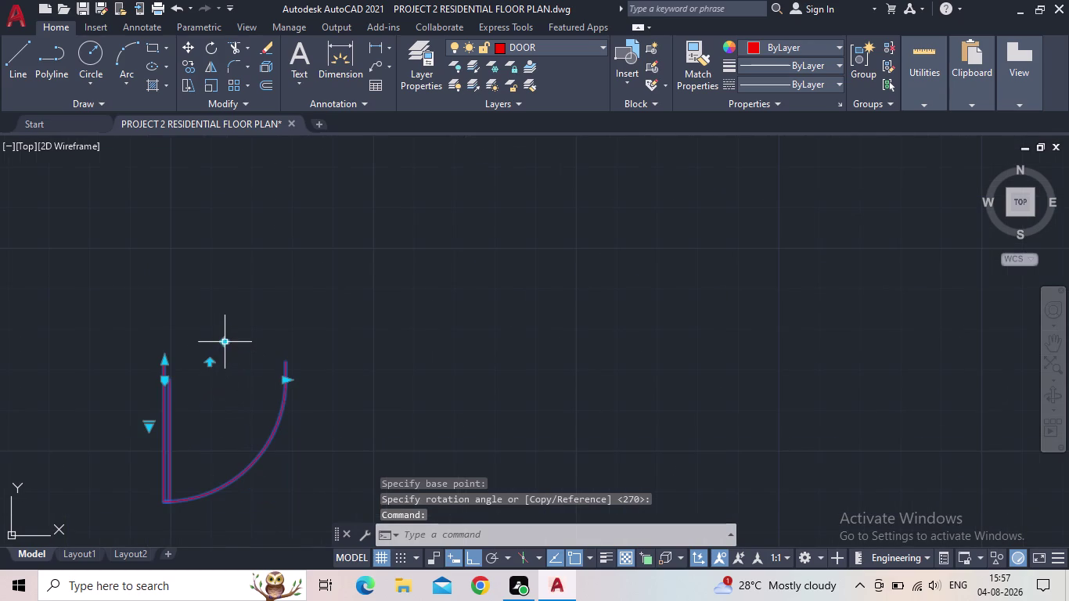
Select the door symbol and recentre the view on it.
key(Escape)
drag(288, 490, 268, 473)
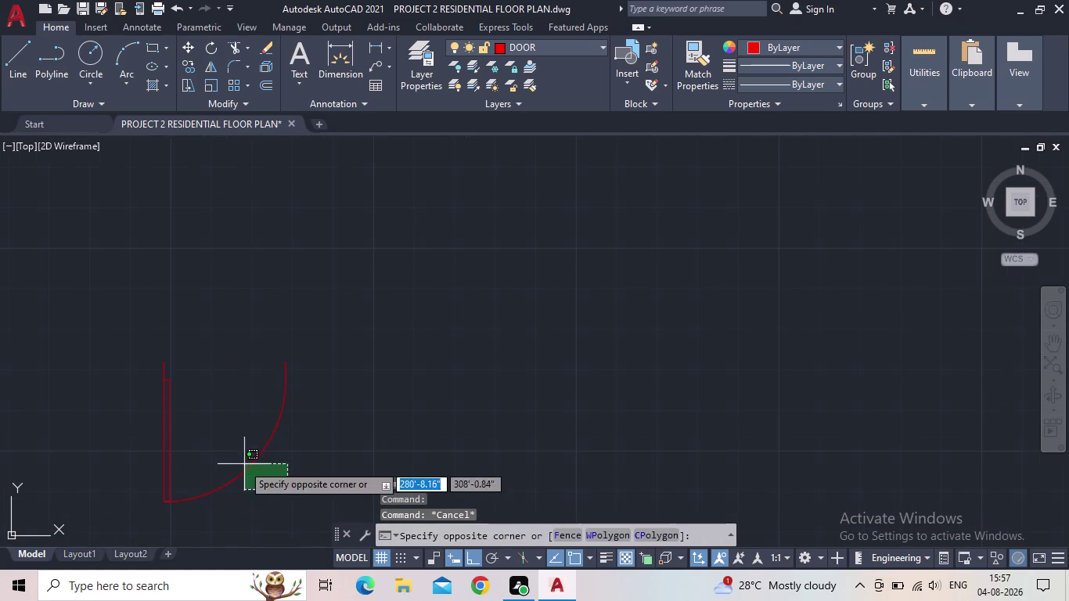
click(235, 460)
middle_drag(230, 443, 360, 428)
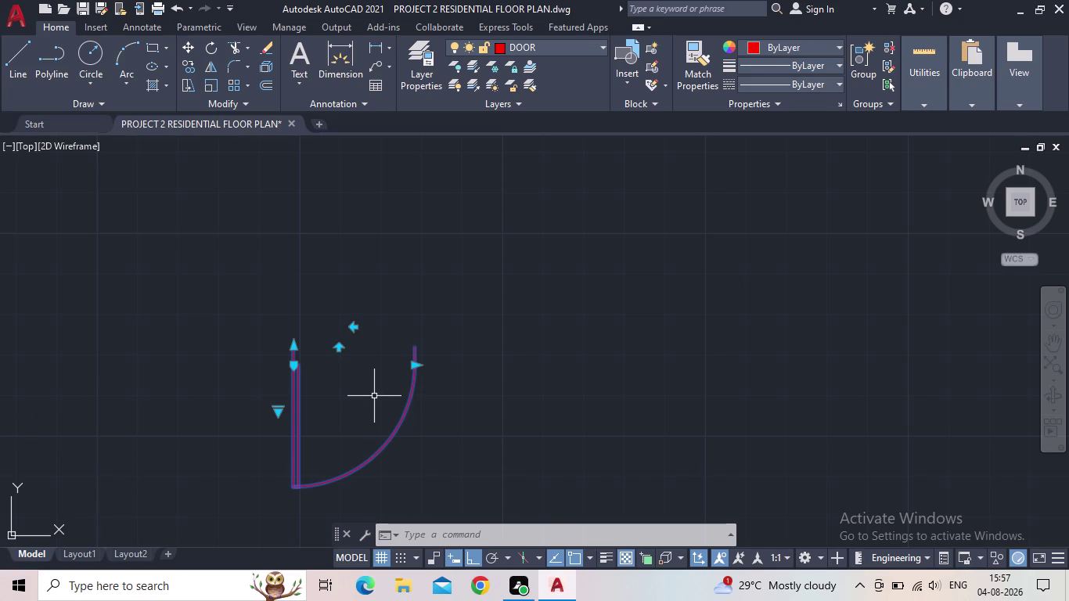
middle_drag(377, 395, 433, 396)
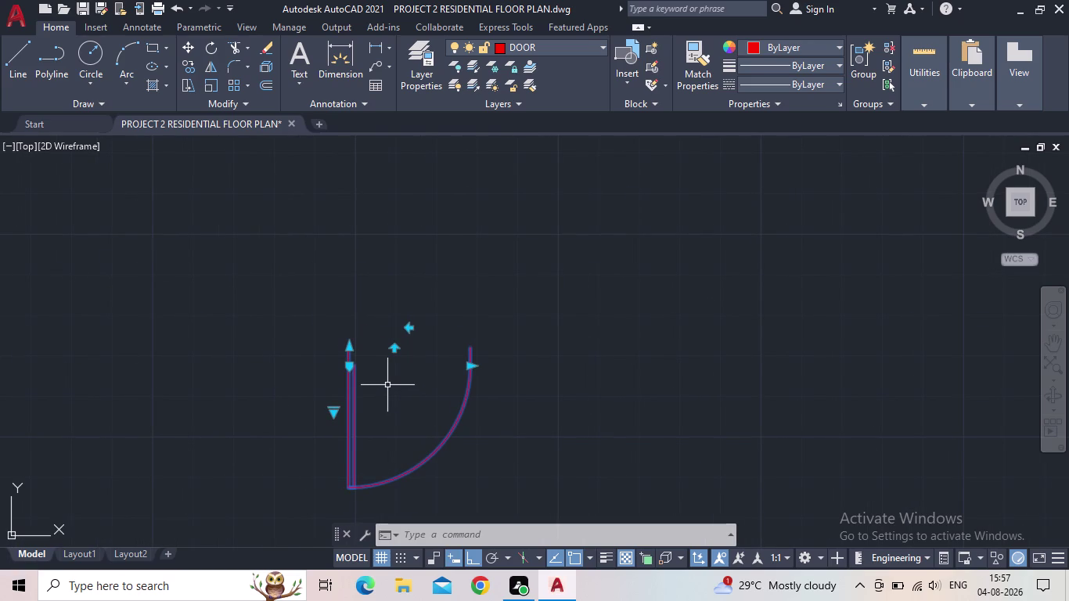
Start moving the door, using the top of its leaf as base point.
key(Escape)
key(m)
key(space)
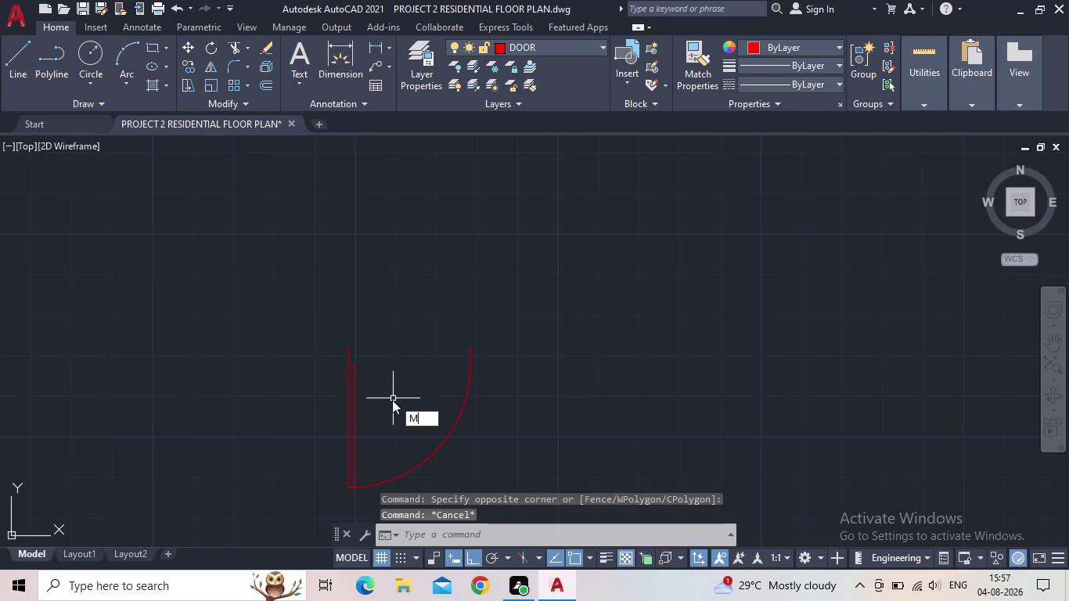
click(350, 357)
key(space)
click(349, 353)
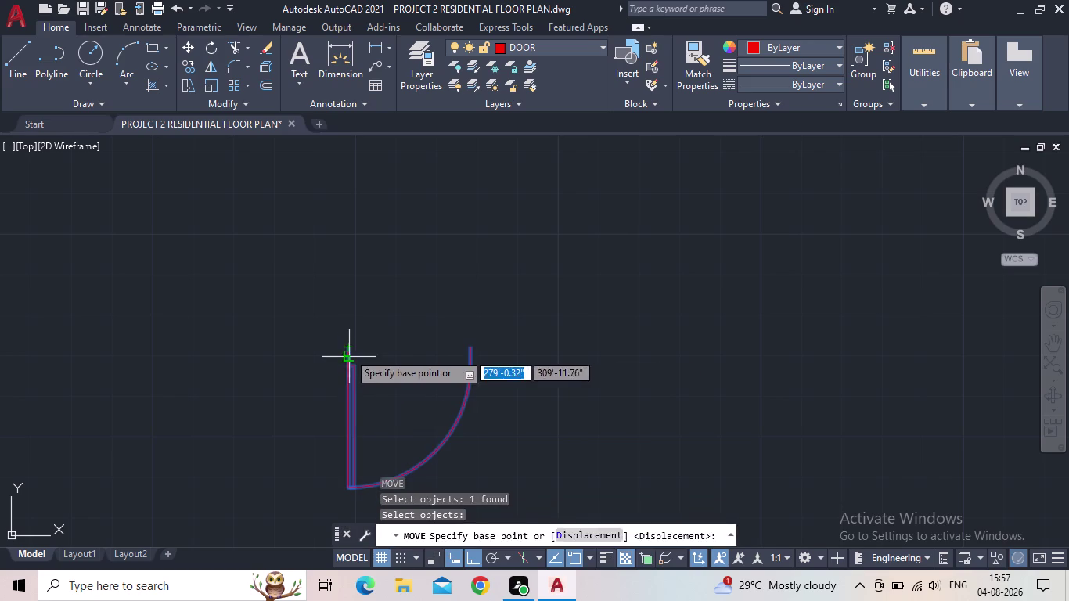
With ortho off, drop the door at the wall corner opening.
scroll(down, 3)
middle_drag(364, 367, 362, 366)
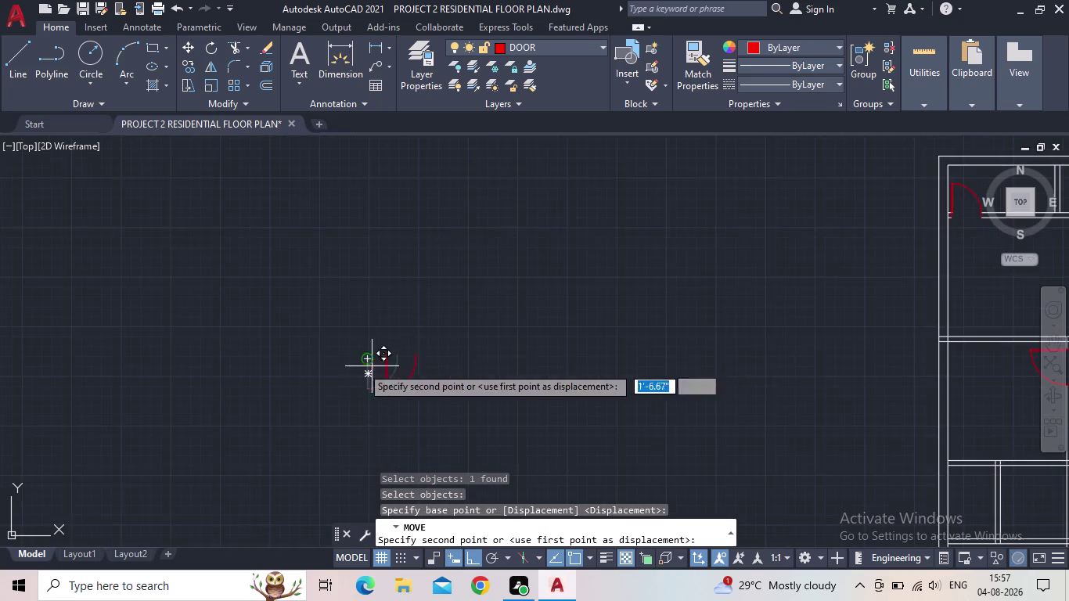
middle_drag(361, 366, 226, 334)
middle_drag(699, 417, 535, 381)
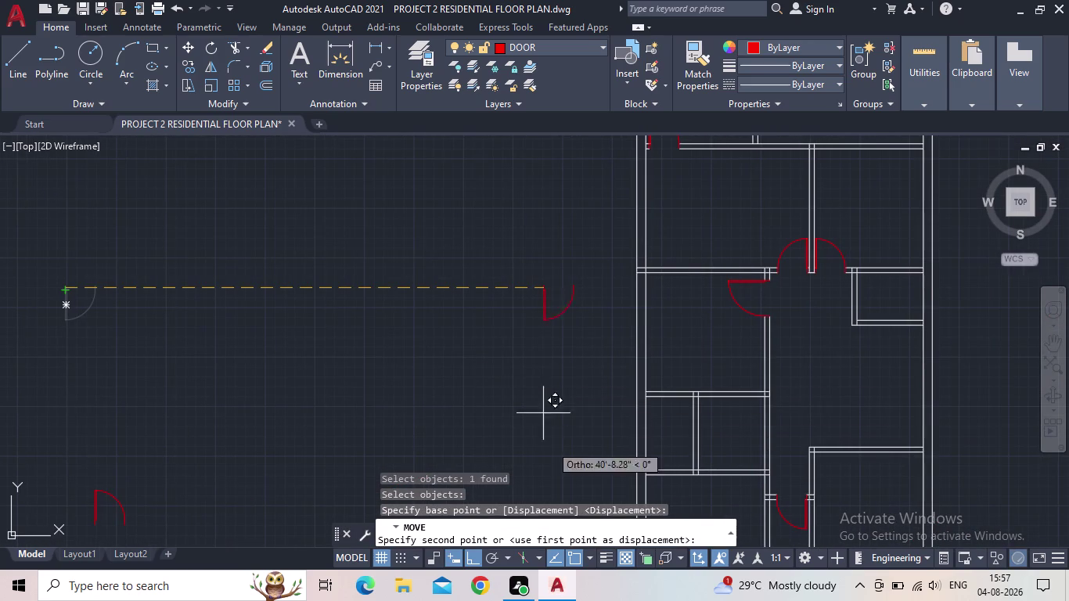
click(477, 556)
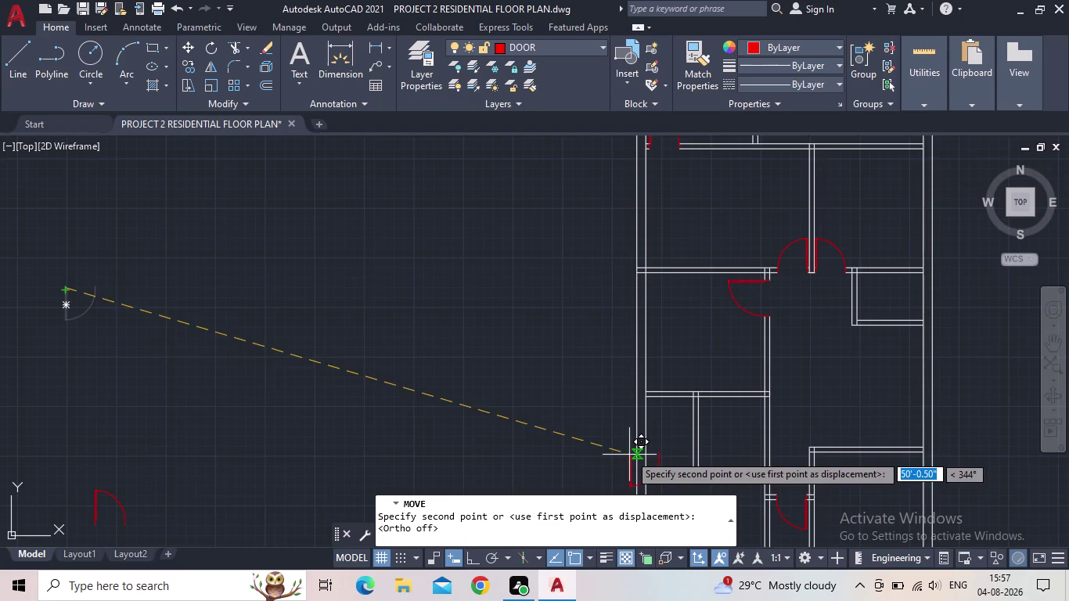
middle_drag(629, 454, 625, 433)
scroll(up, 3)
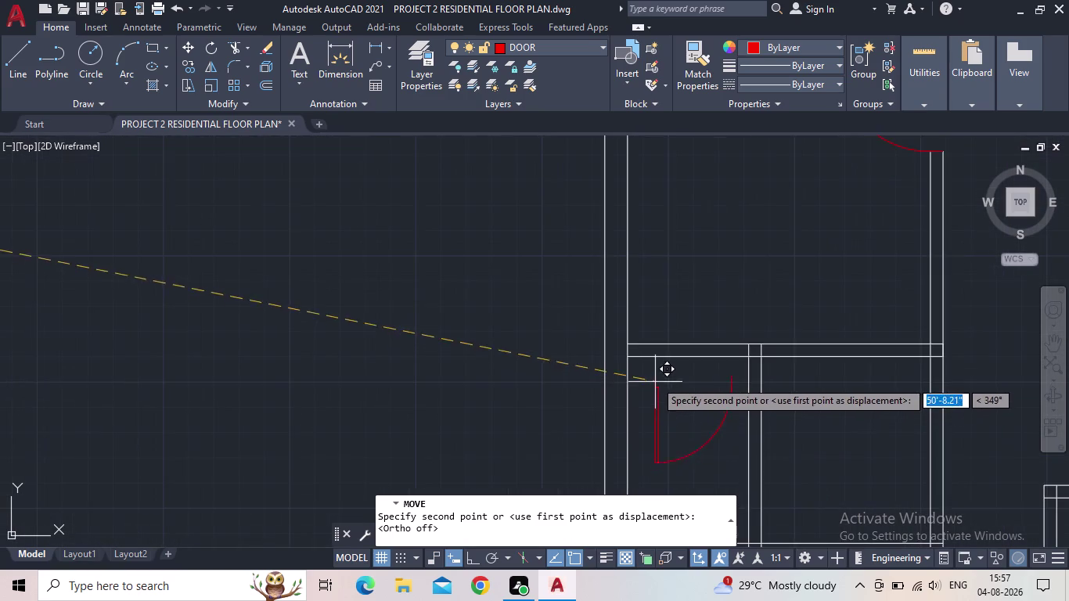
scroll(up, 3)
scroll(up, 3)
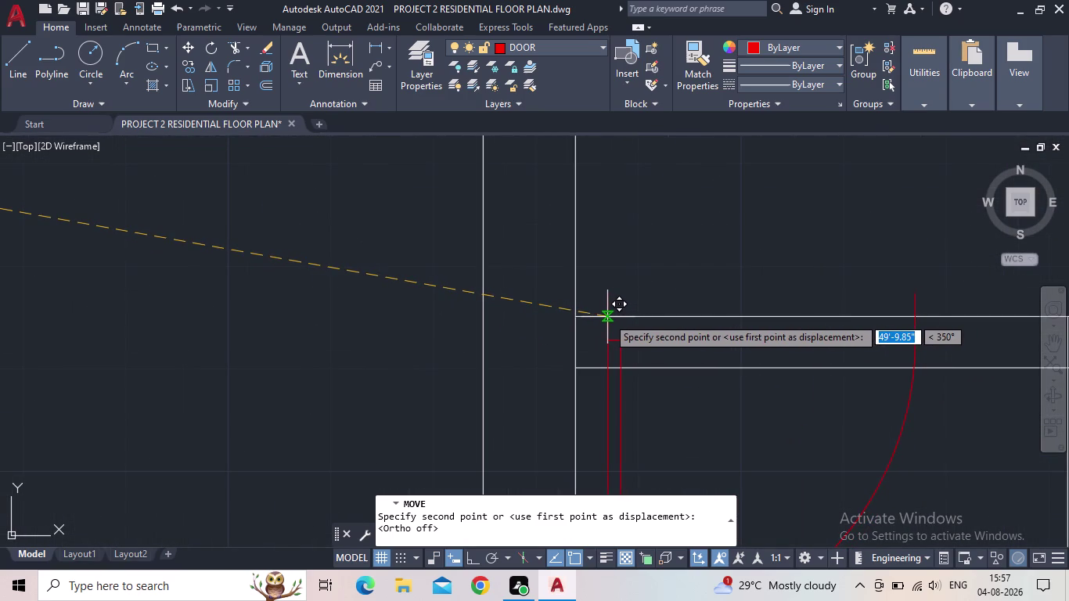
click(604, 317)
scroll(down, 3)
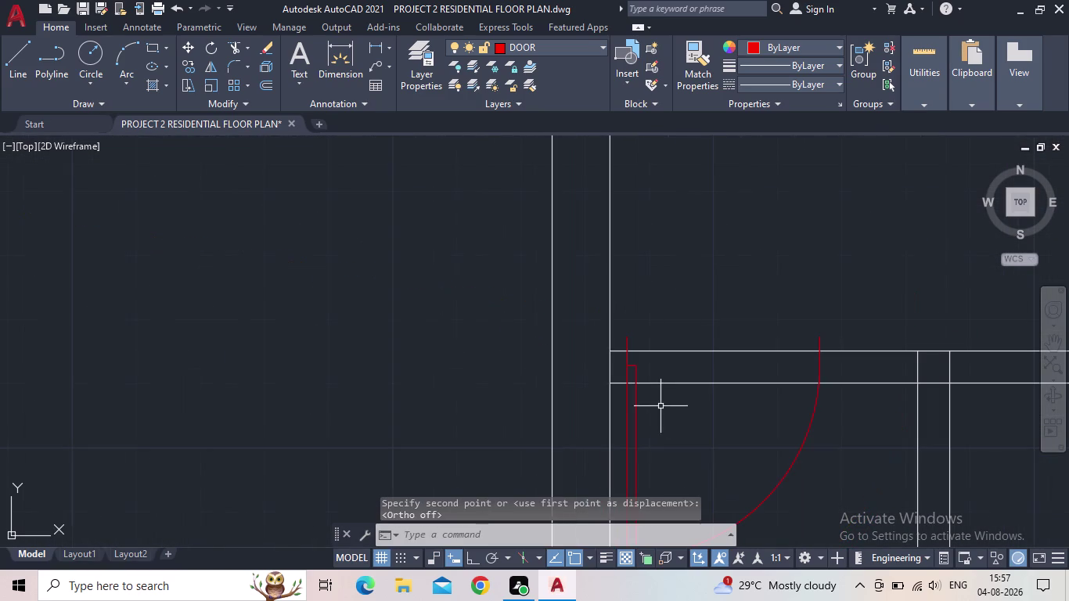
key(Escape)
Move the door again to fine-tune its position in the opening.
key(m)
key(space)
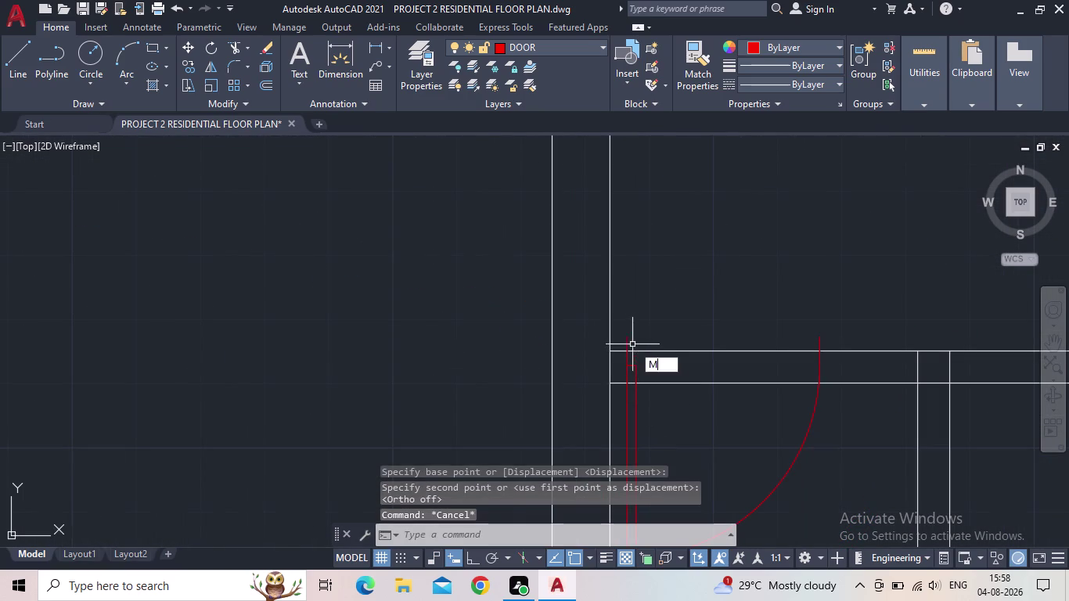
click(632, 345)
click(623, 343)
key(space)
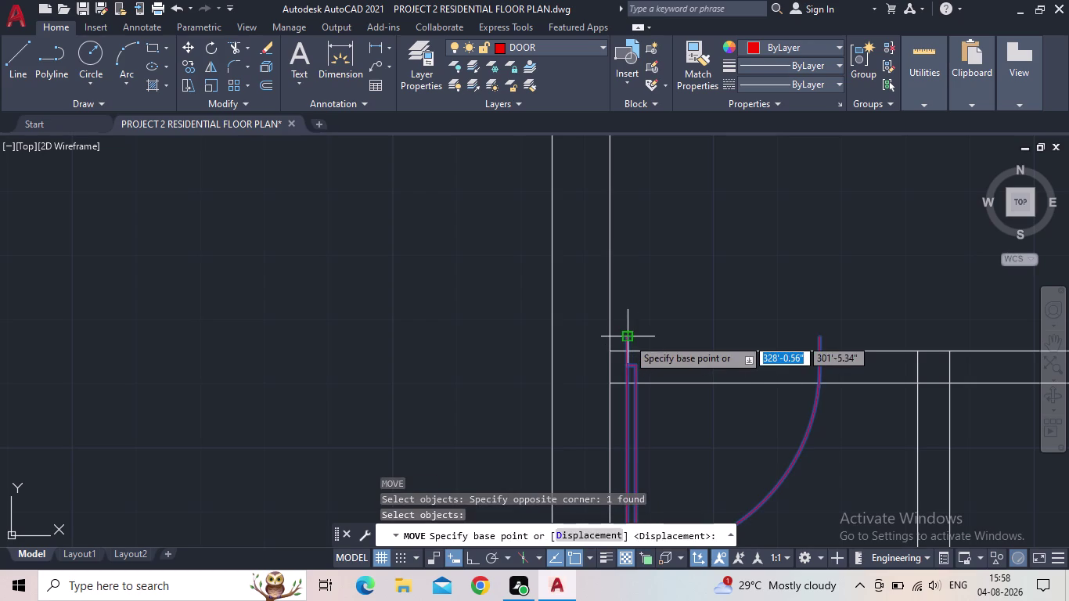
click(628, 338)
click(632, 352)
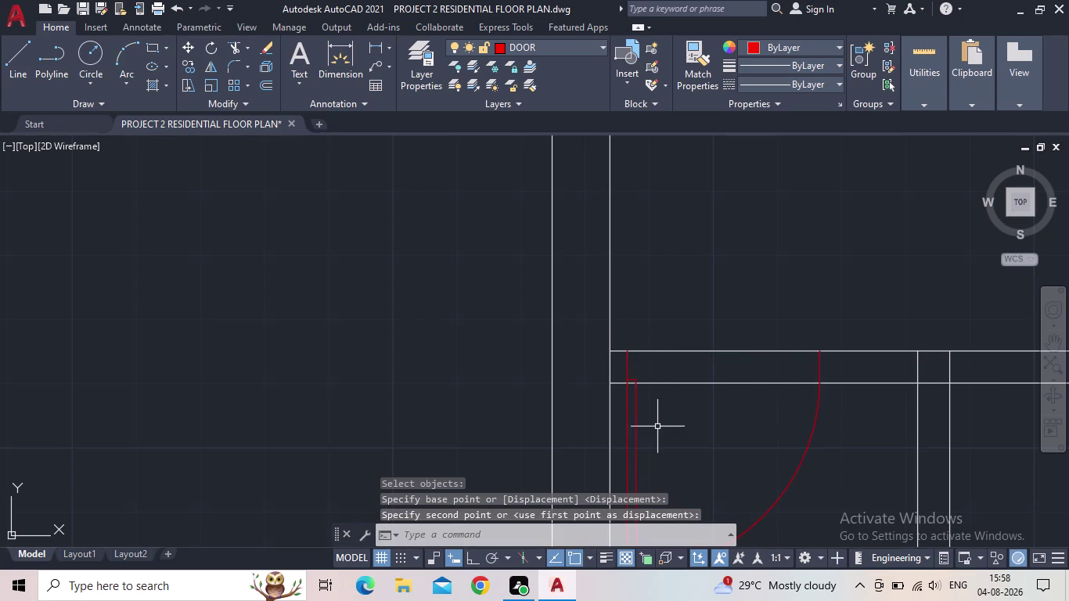
scroll(down, 3)
key(Escape)
Fence-trim the wall lines out of the doorway.
key(t)
key(r)
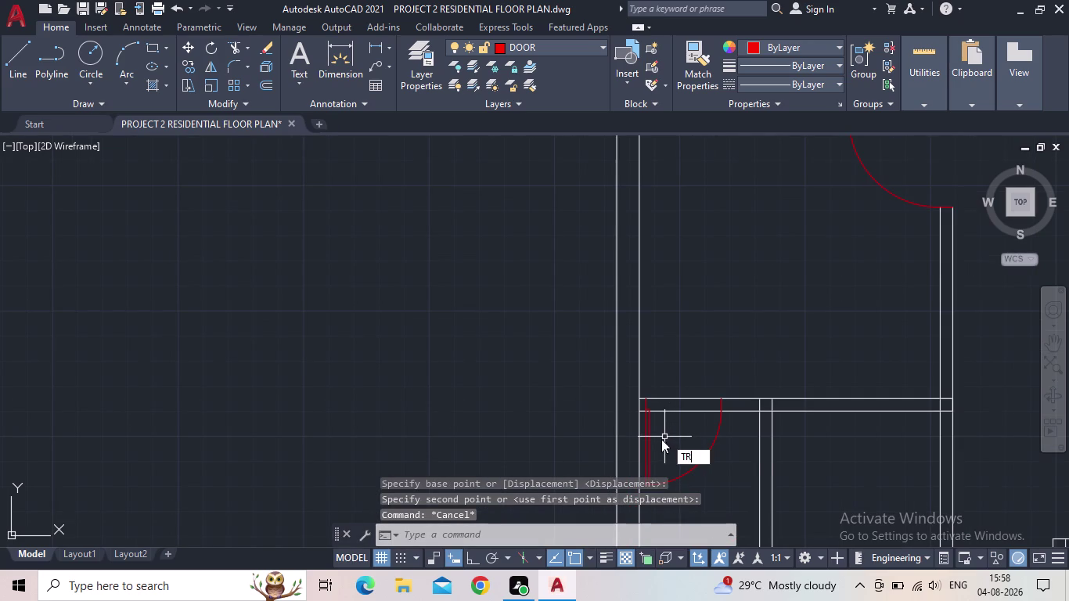
key(space)
drag(687, 422, 682, 388)
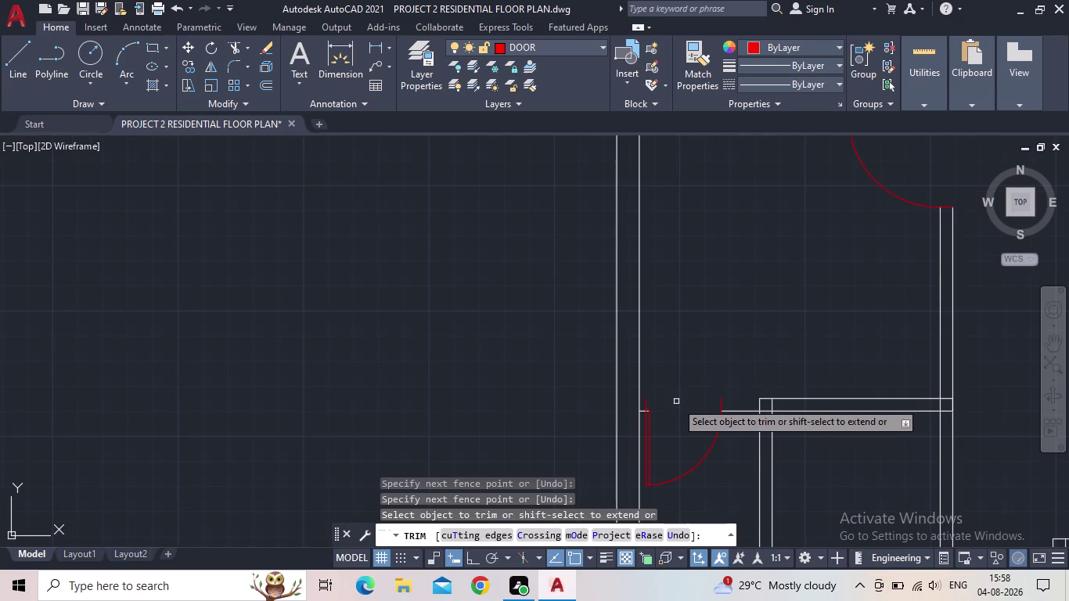
key(Escape)
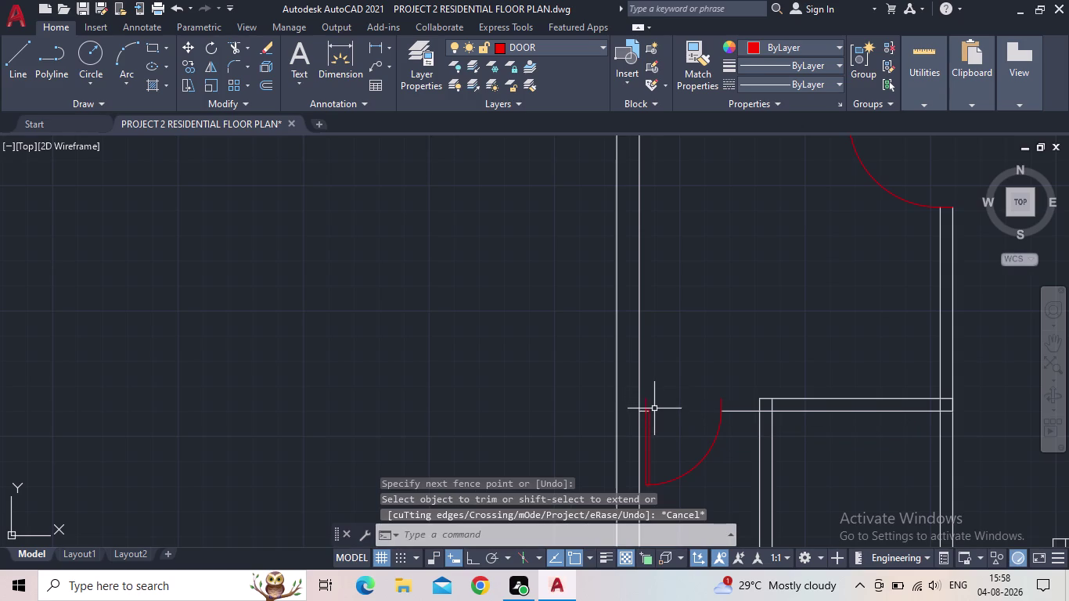
Cancel a started line, then extend the upper wall line across the doorway.
key(l)
key(Return)
scroll(up, 3)
scroll(up, 3)
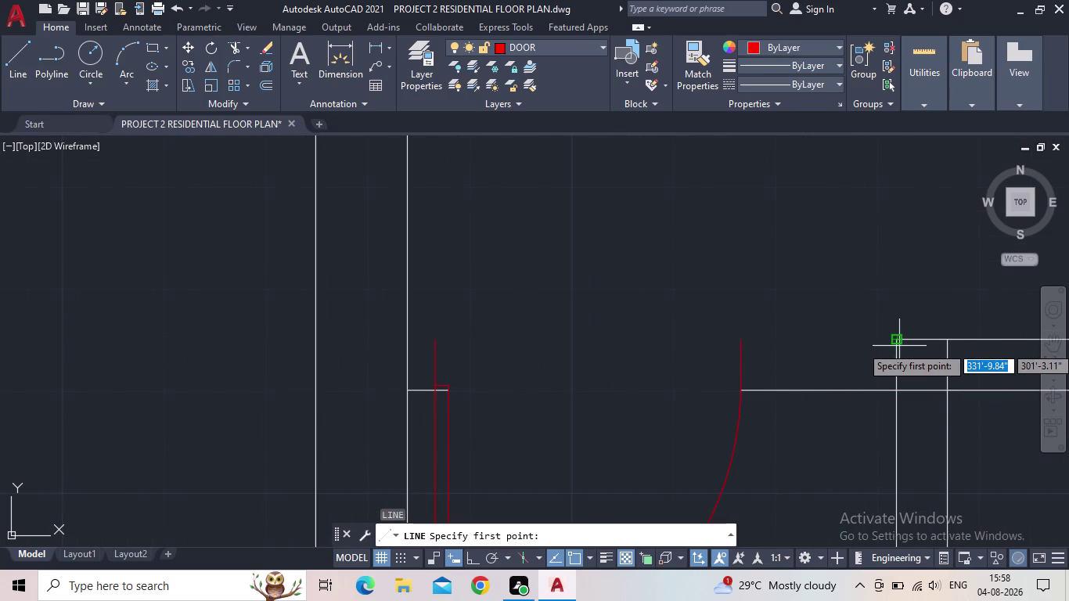
key(Escape)
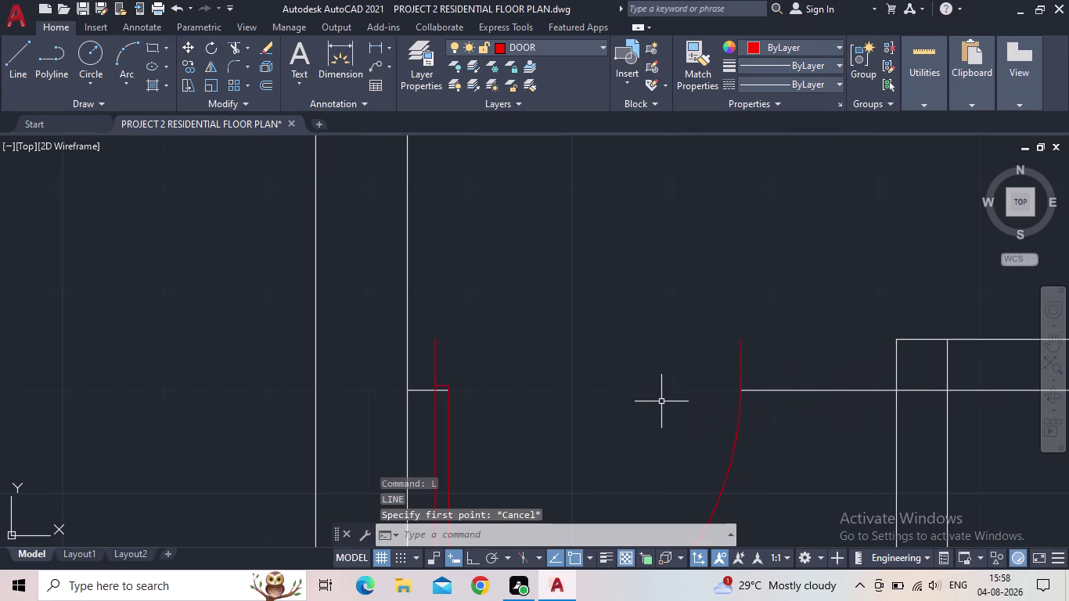
key(e)
key(x)
key(space)
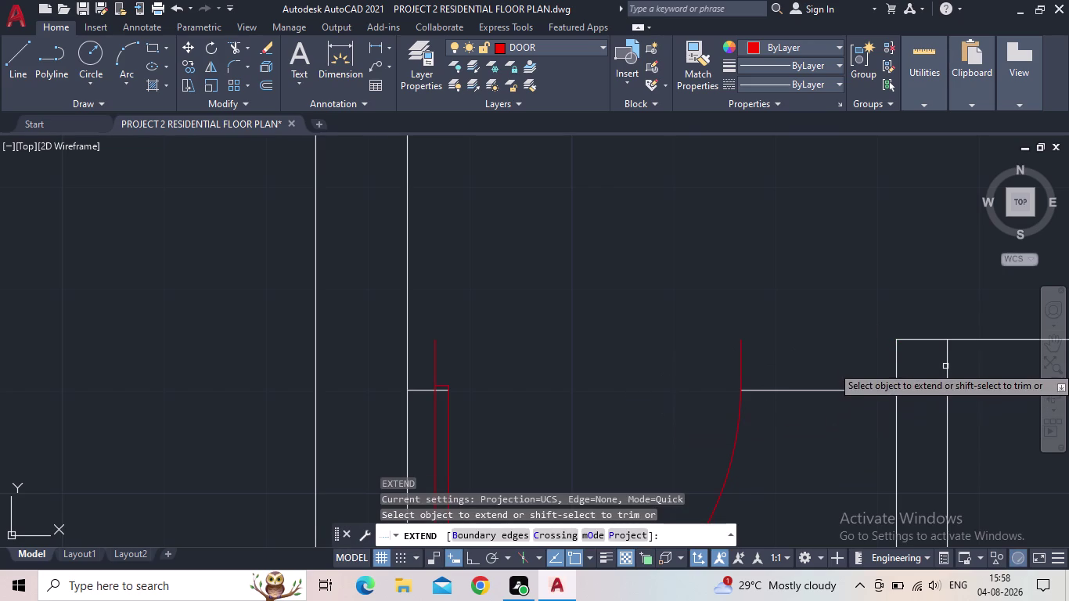
drag(931, 362, 920, 312)
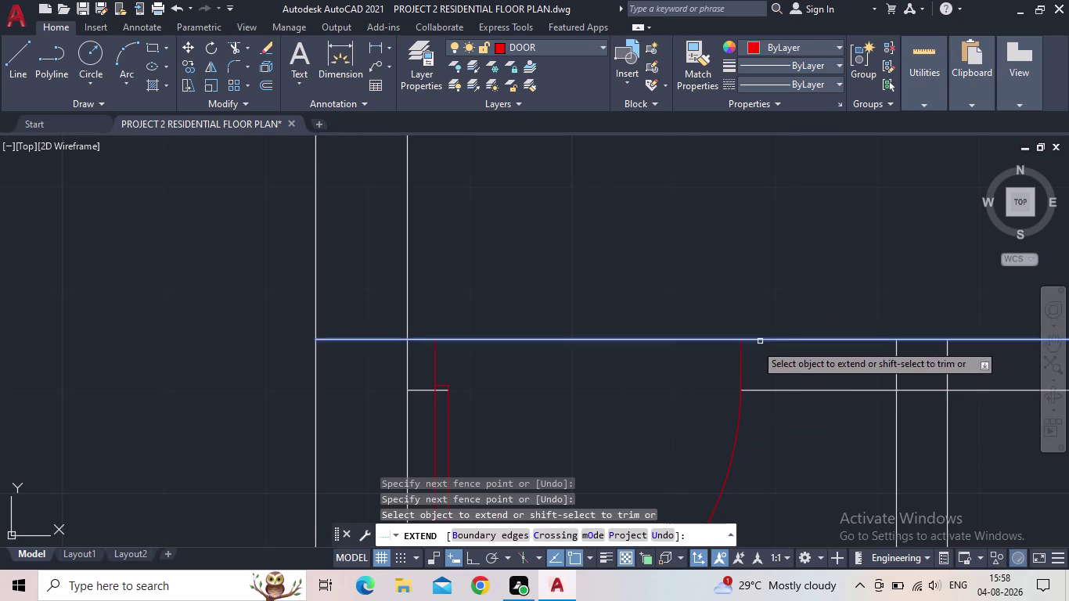
key(Escape)
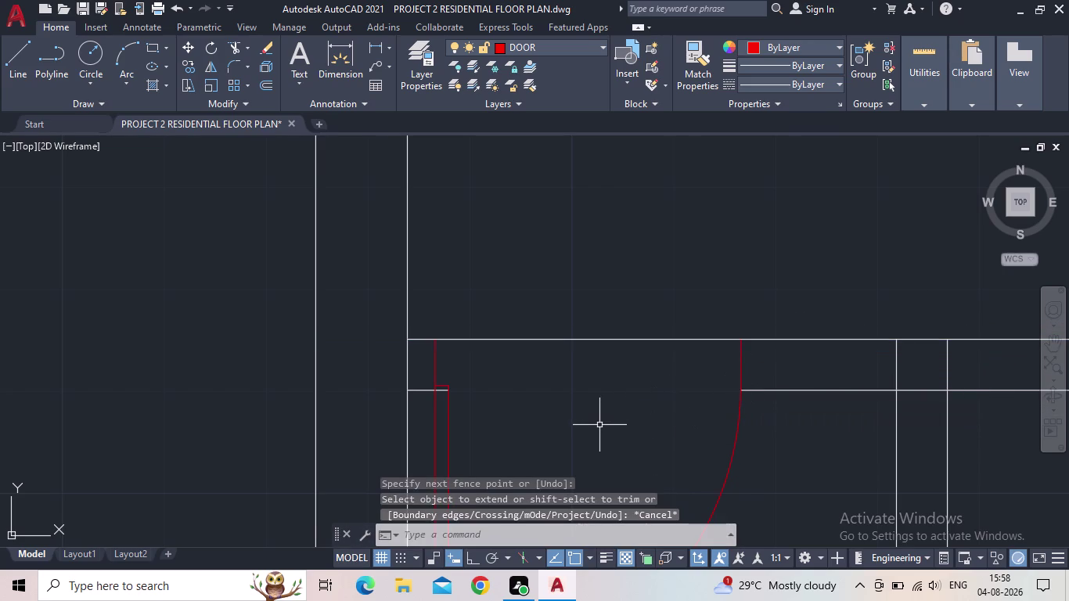
Trim the line extending past the door leaf.
text(TR)
key(space)
scroll(up, 3)
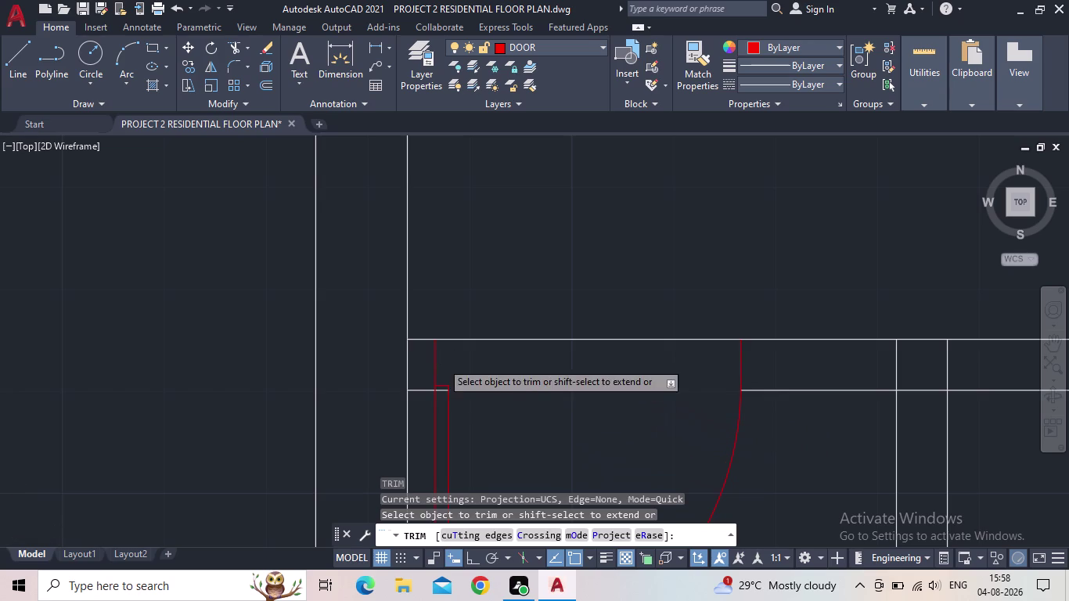
scroll(up, 3)
scroll(up, 3)
scroll(up, 3)
middle_drag(520, 302, 528, 336)
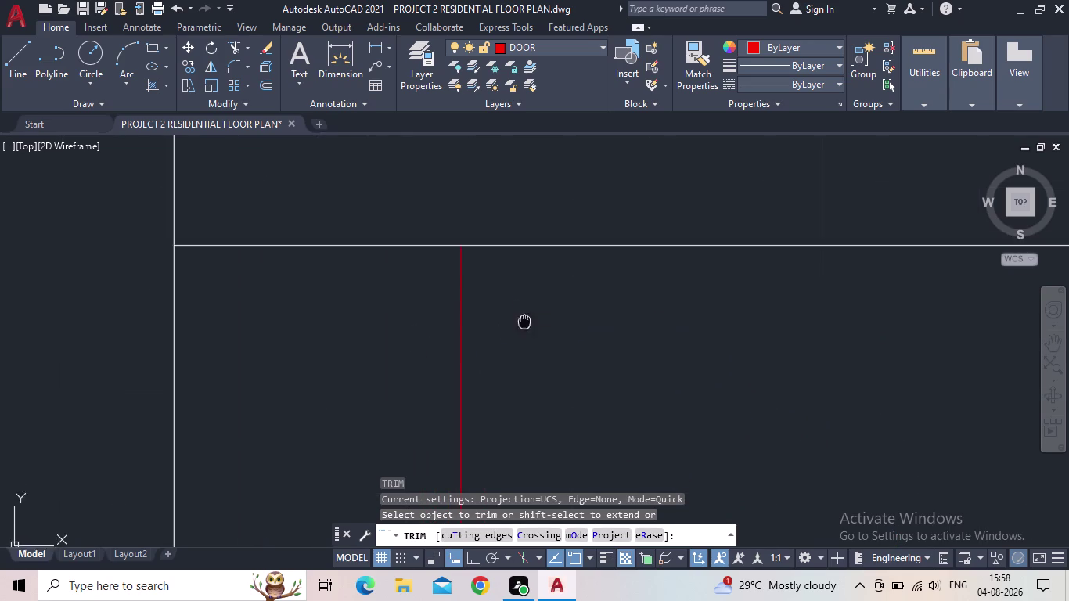
middle_drag(528, 337, 542, 416)
drag(552, 378, 551, 338)
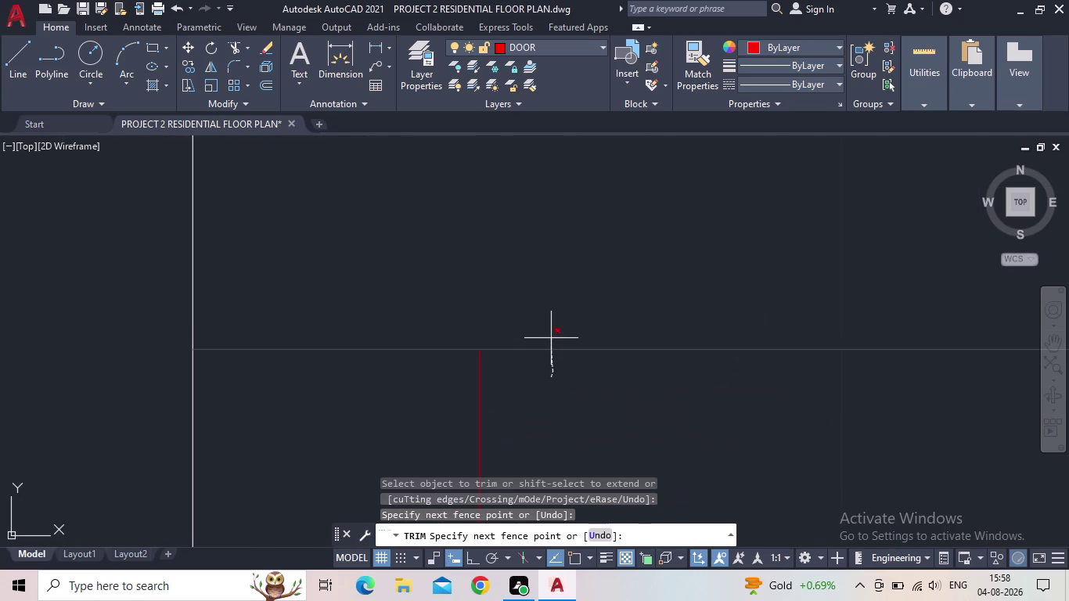
drag(551, 338, 566, 412)
Undo the unwanted trim and exit the command.
scroll(down, 3)
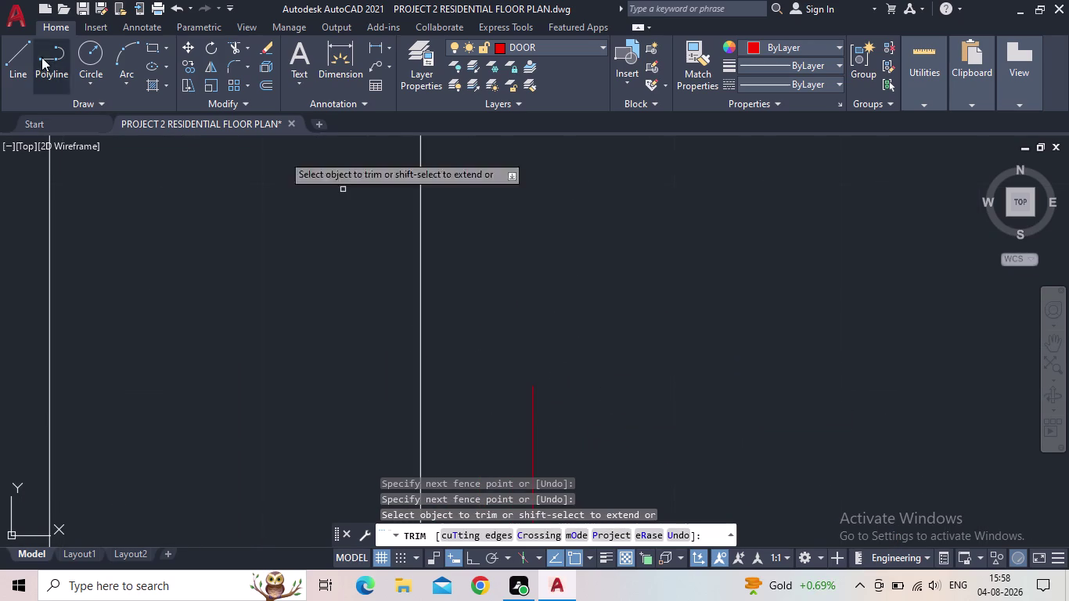
click(178, 8)
scroll(down, 3)
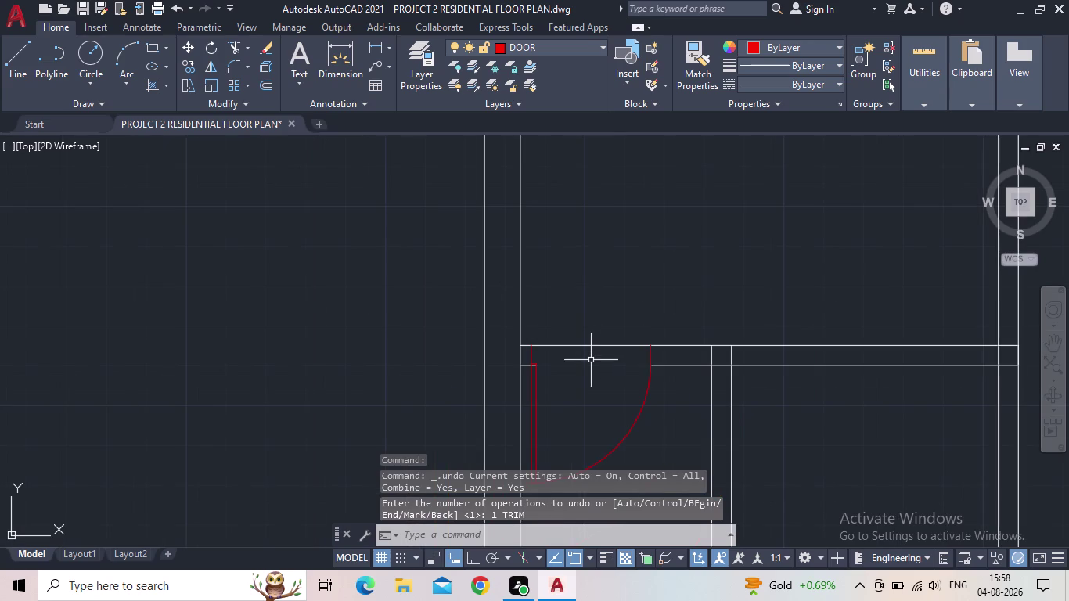
key(Escape)
Move the door leaf line so its top end snaps onto the wall line.
scroll(up, 3)
scroll(up, 3)
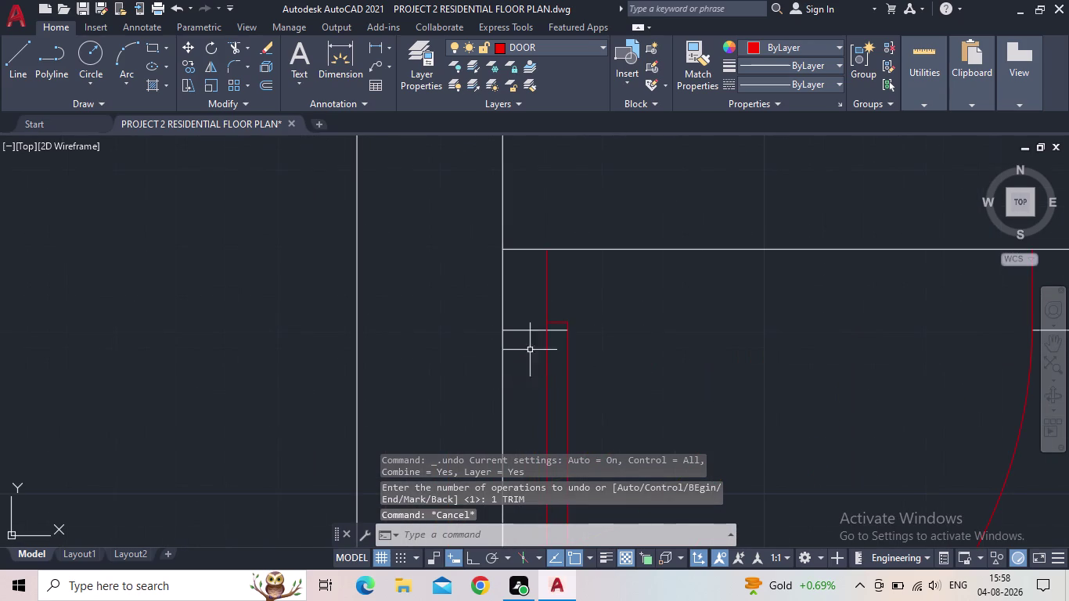
click(546, 296)
scroll(up, 3)
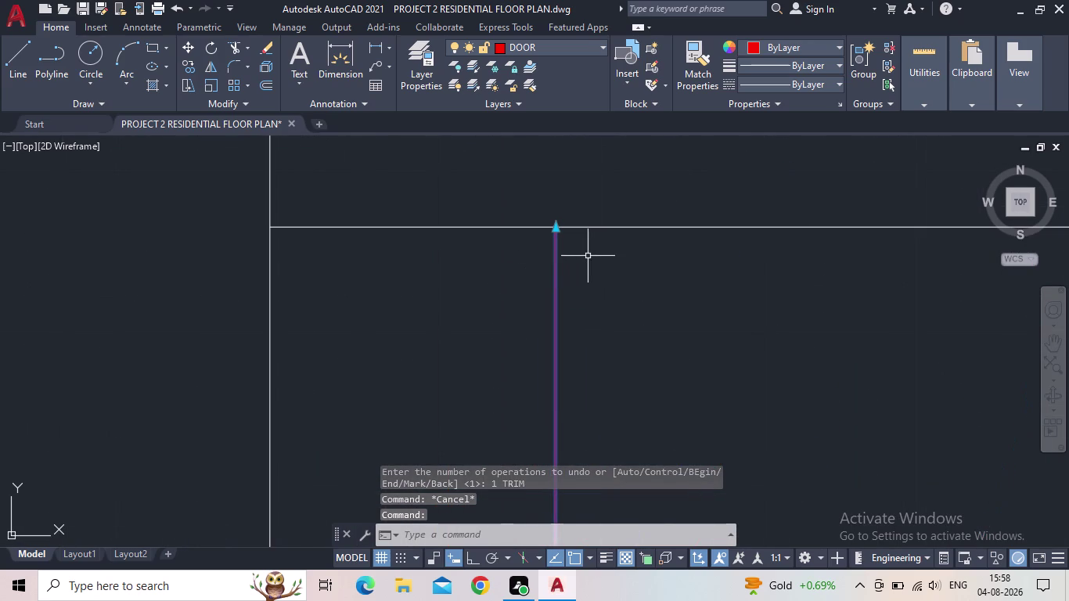
key(m)
key(space)
scroll(up, 3)
click(556, 220)
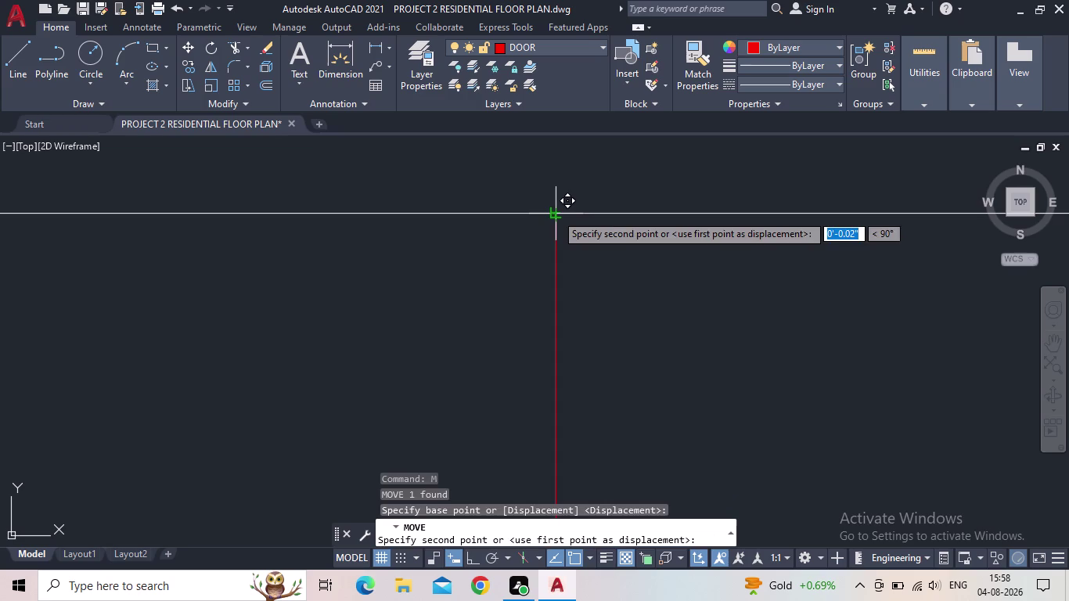
click(556, 214)
key(Escape)
scroll(down, 3)
middle_drag(631, 337, 493, 342)
scroll(down, 3)
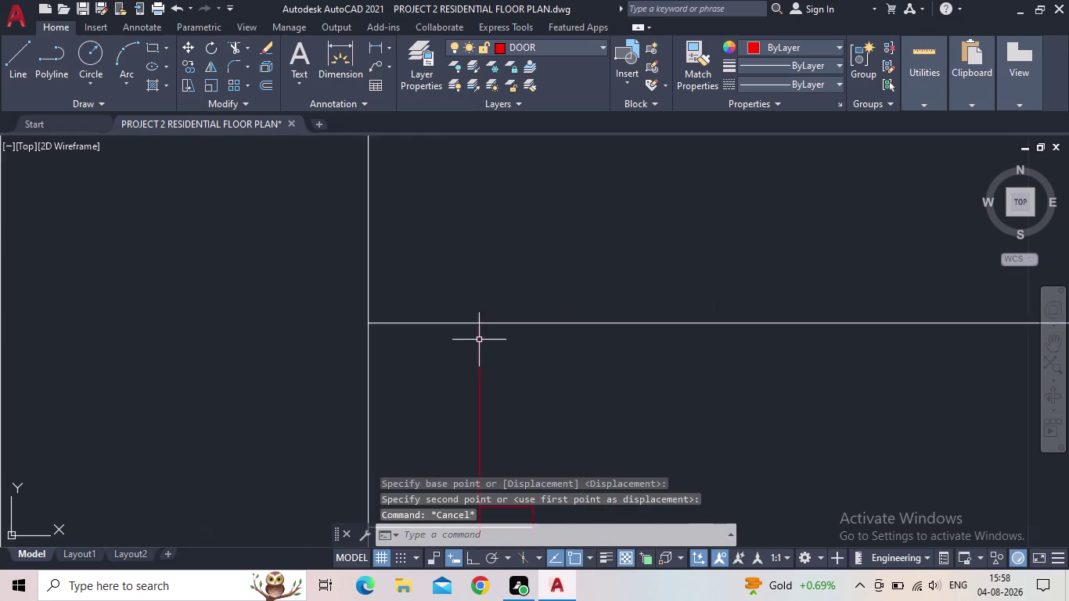
scroll(down, 3)
Fence-trim the wall lines at the opening, then undo that trim.
text(TR)
key(space)
drag(588, 370, 575, 316)
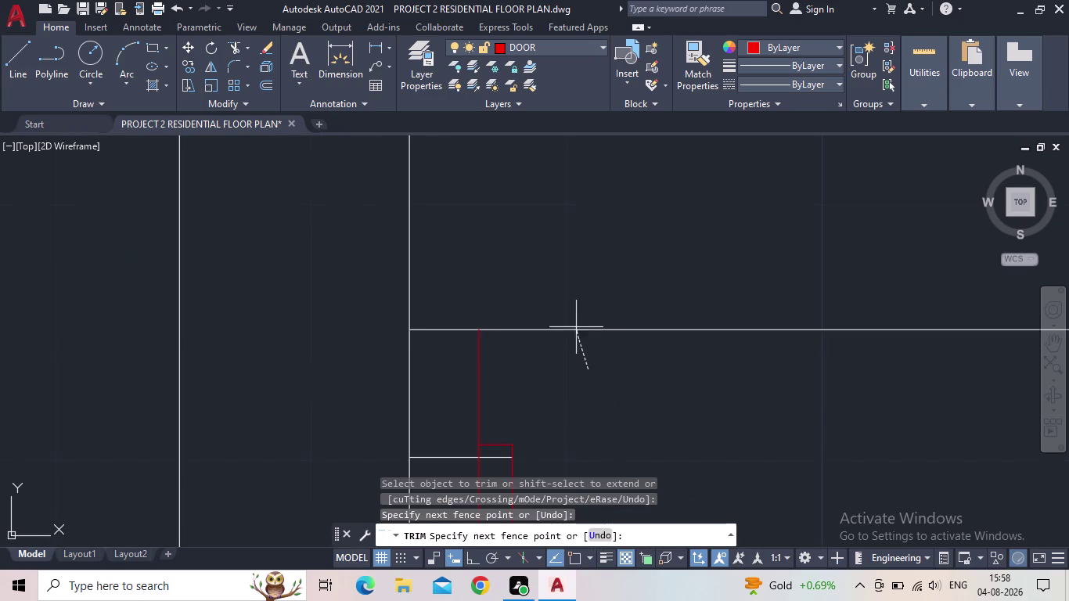
drag(575, 316, 576, 310)
scroll(down, 3)
middle_drag(629, 413, 605, 358)
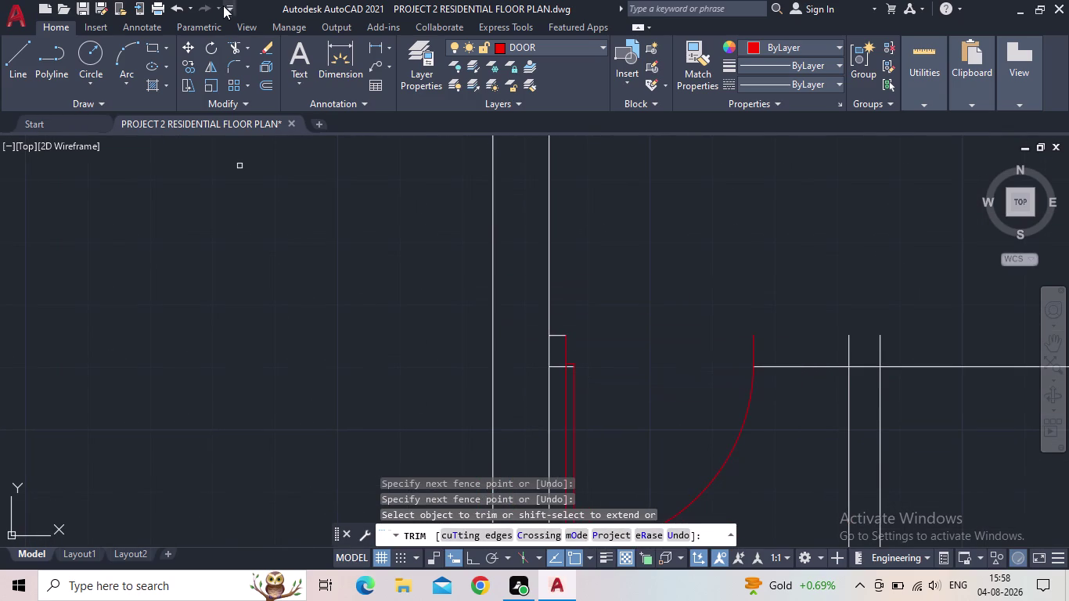
click(173, 6)
scroll(down, 3)
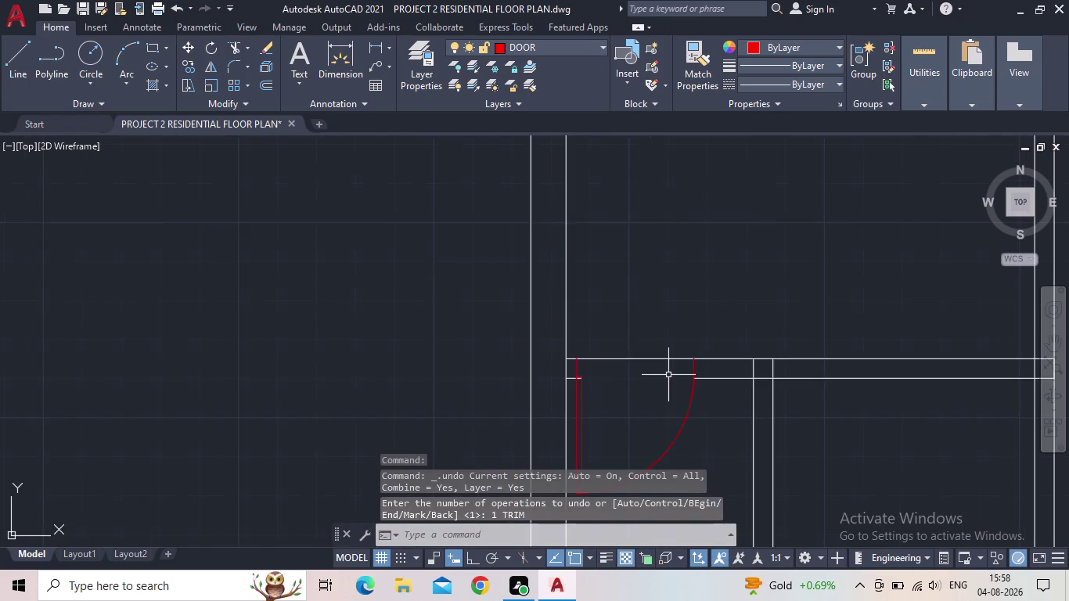
scroll(down, 3)
Window-select the door swing.
middle_drag(661, 372, 640, 356)
click(652, 414)
click(636, 410)
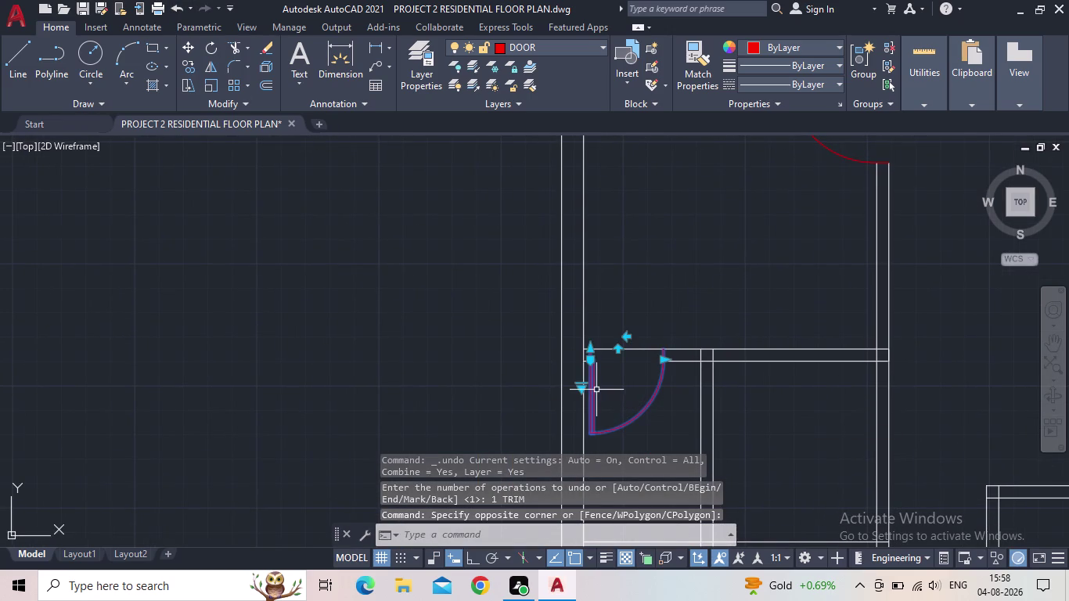
Move the door swing to the outer side of the wall.
key(m)
key(space)
scroll(up, 3)
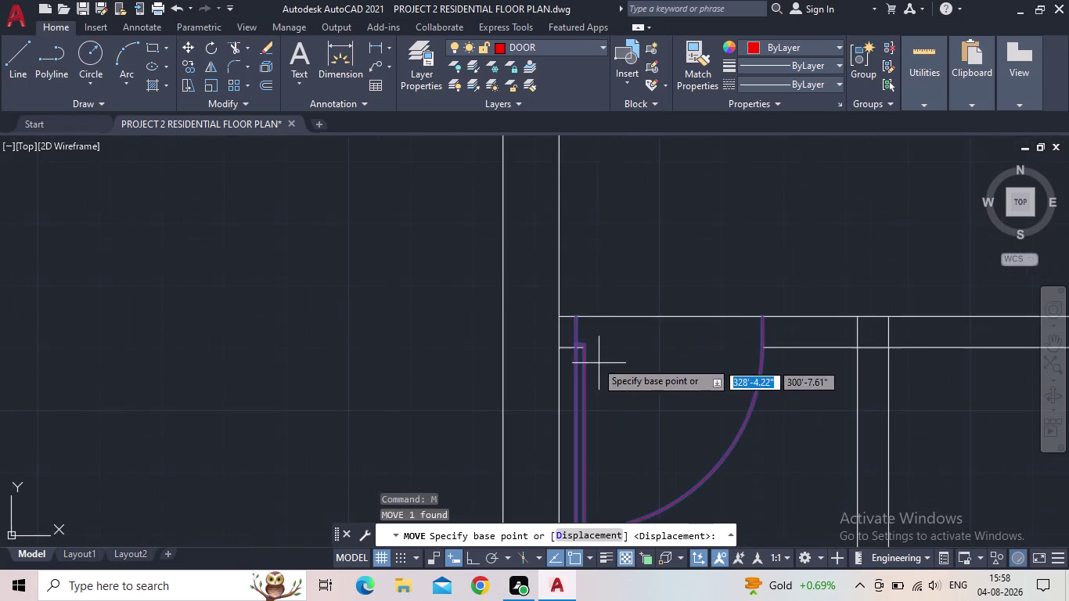
scroll(up, 3)
click(575, 284)
scroll(down, 3)
scroll(down, 3)
middle_drag(272, 336, 416, 340)
click(271, 334)
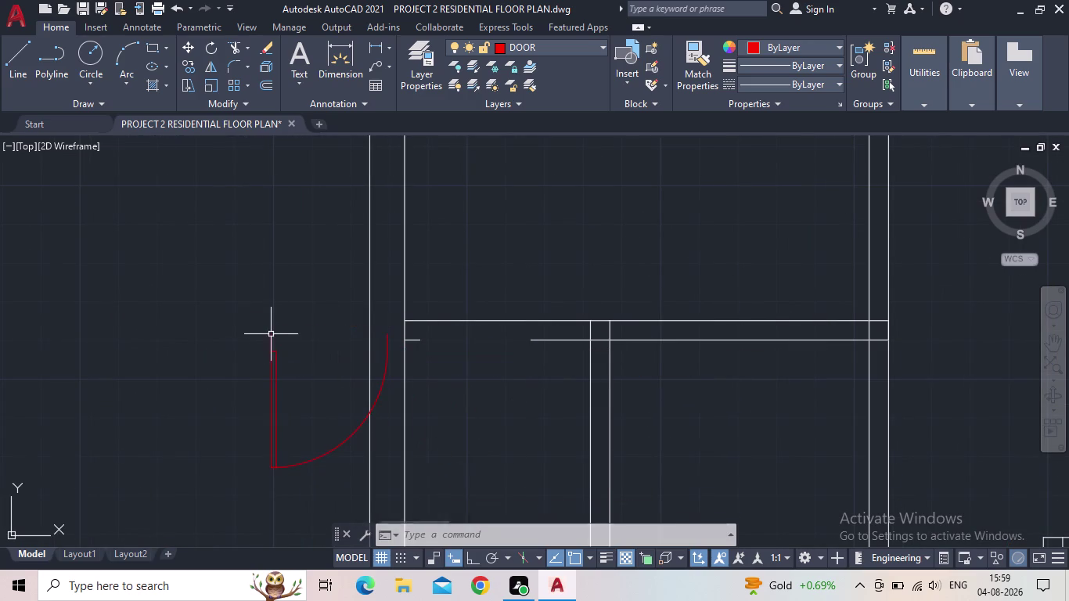
key(Escape)
scroll(down, 3)
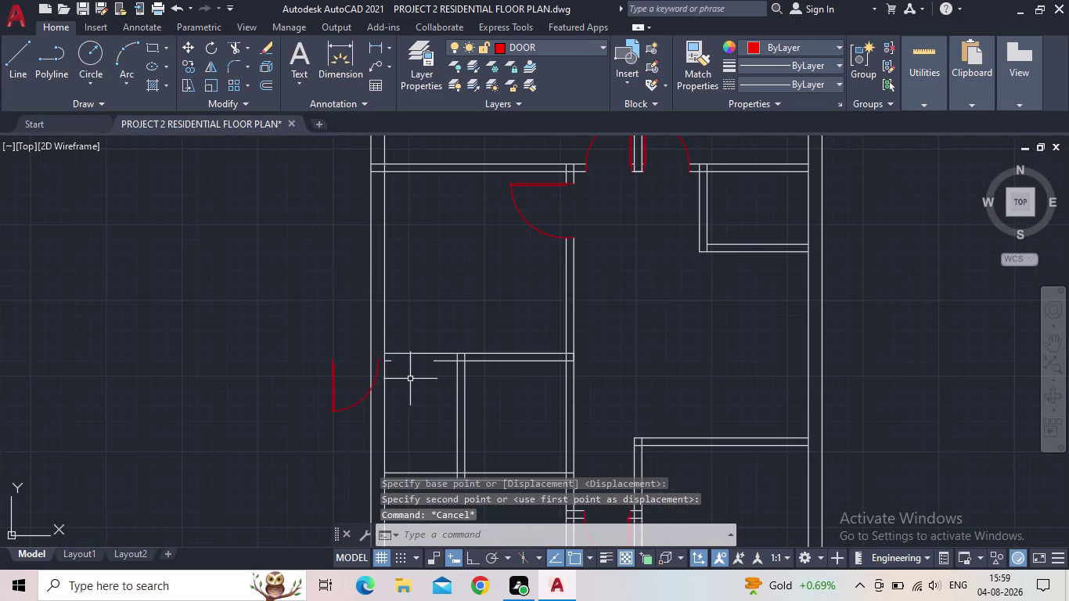
Attempt to fence-extend the wall lines, then cancel the failed extend.
key(e)
key(x)
key(space)
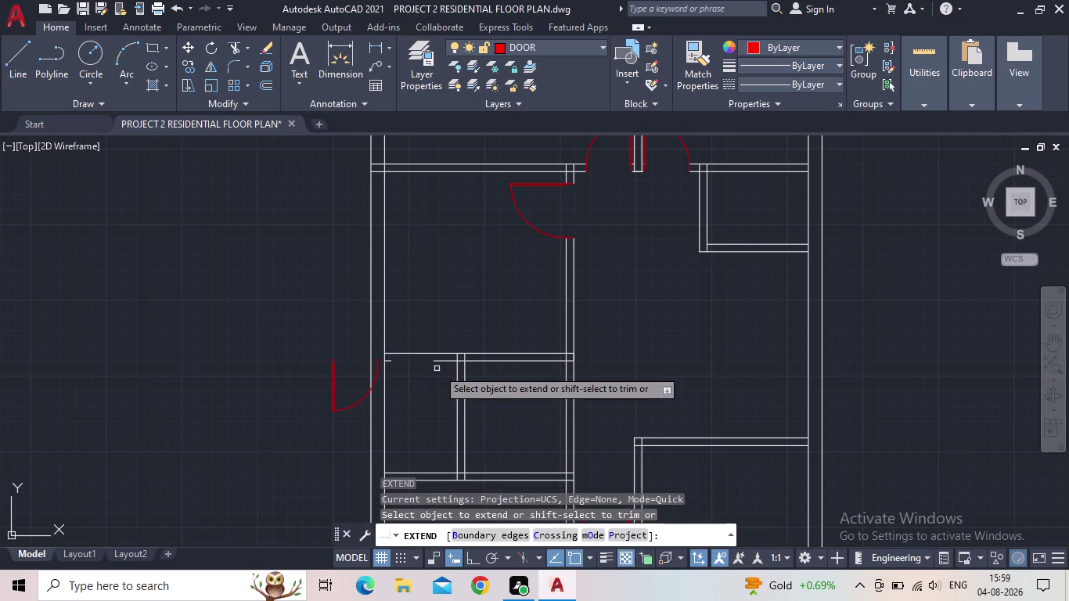
drag(441, 372, 441, 348)
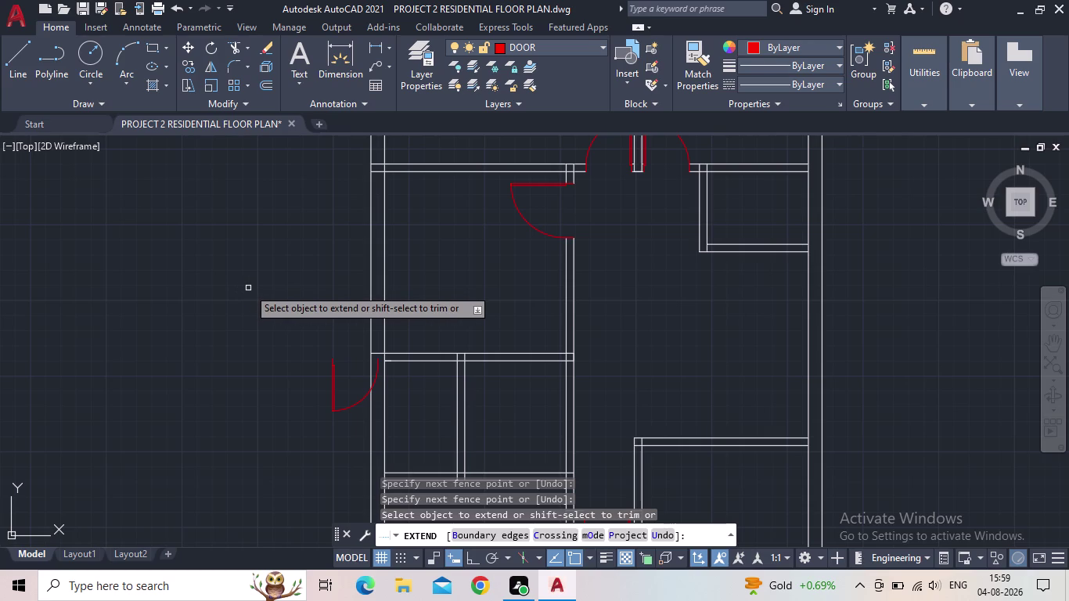
scroll(down, 3)
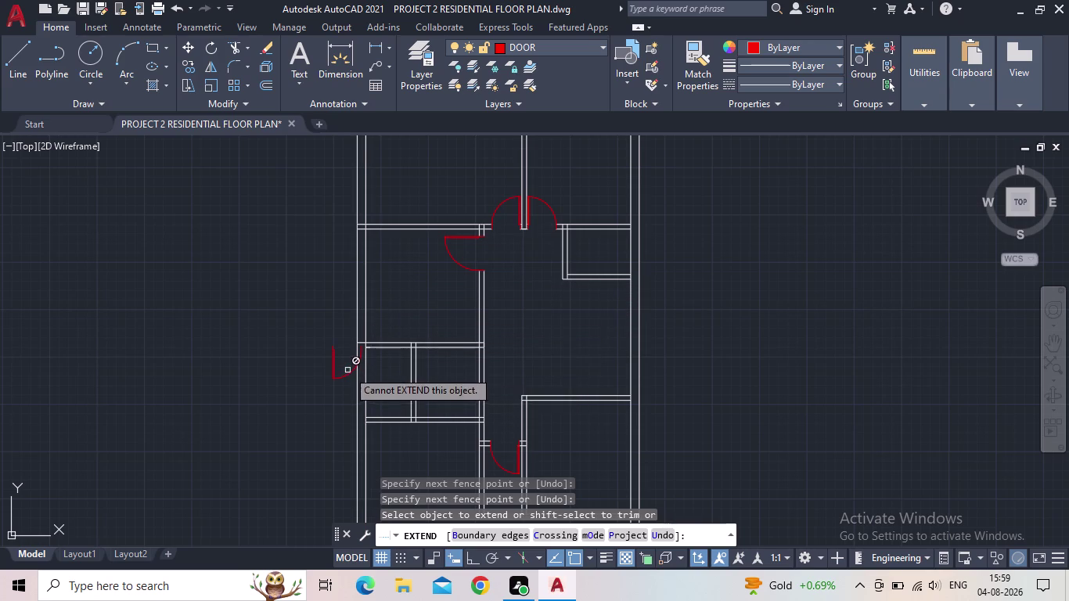
scroll(up, 3)
middle_drag(348, 351, 348, 317)
scroll(up, 3)
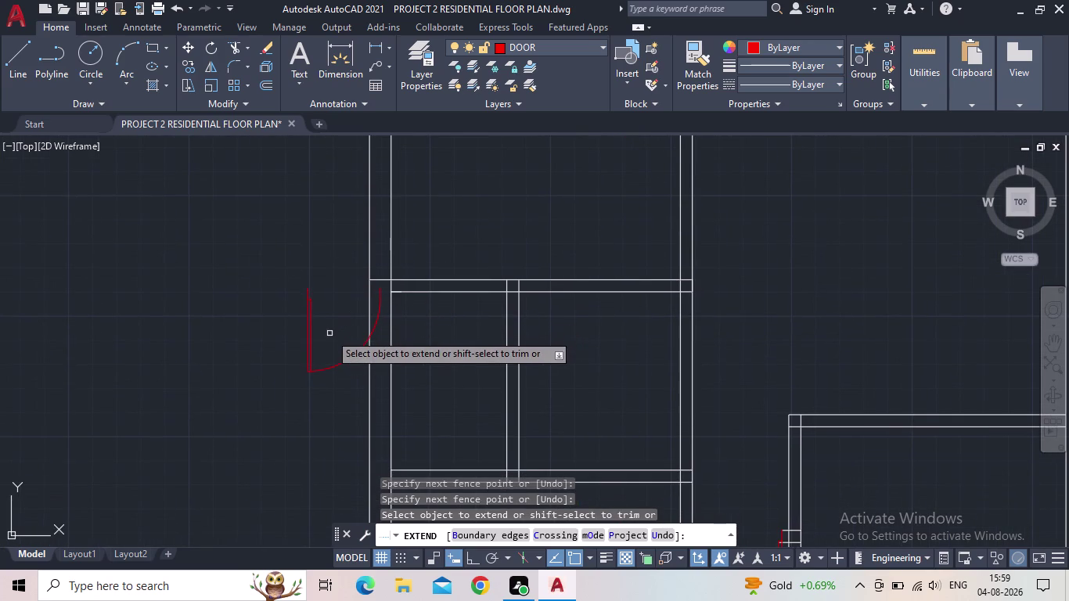
key(Escape)
Grip-stretch the room's top wall line endpoint to the outer wall.
click(452, 281)
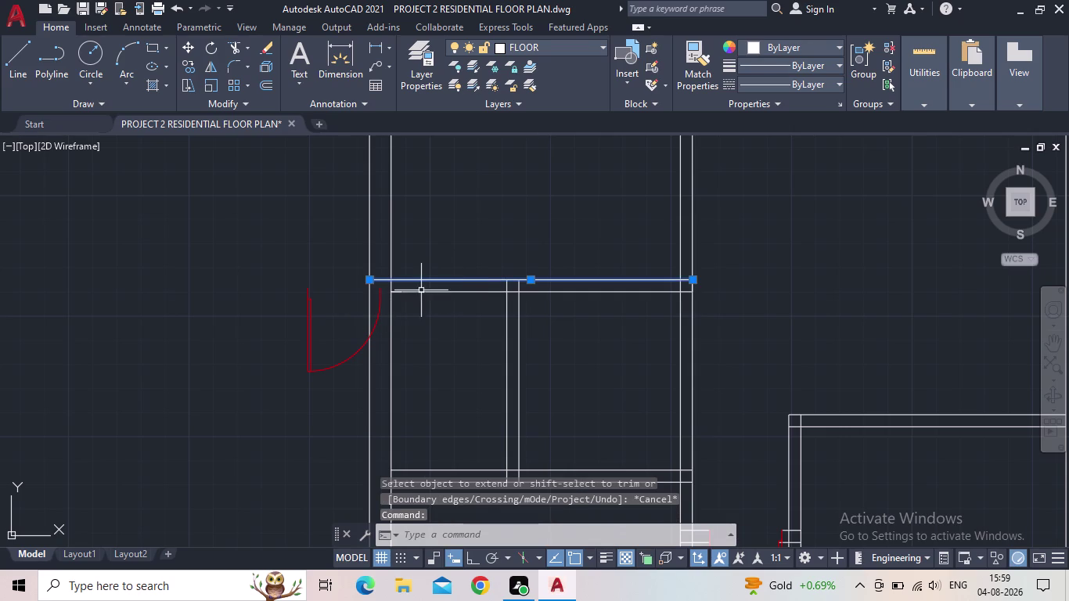
scroll(up, 3)
drag(292, 267, 299, 264)
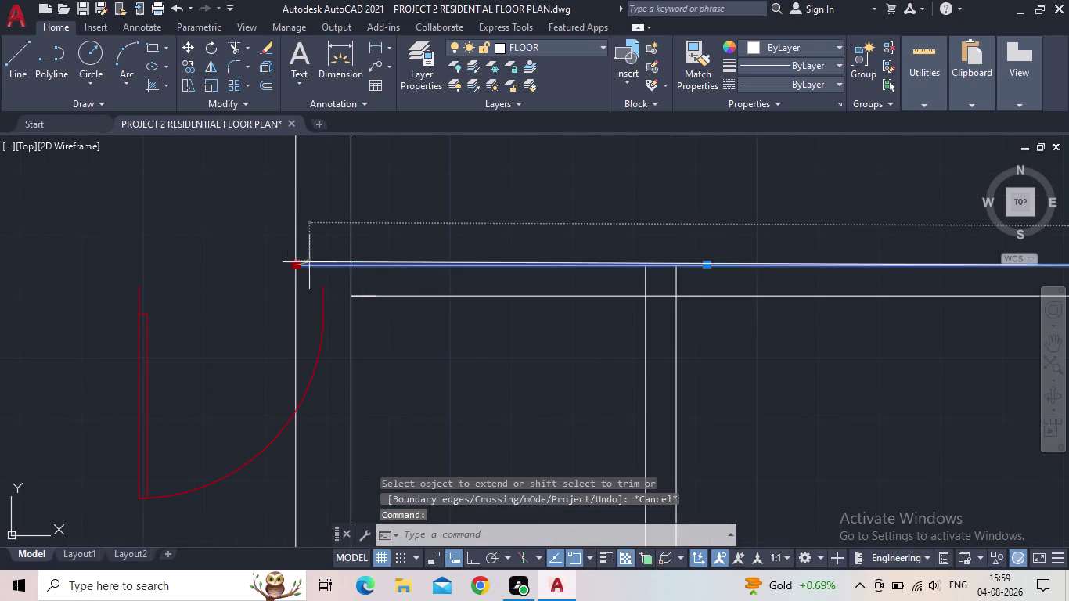
click(352, 265)
scroll(down, 3)
Pan around the small room to inspect its upper wall line.
middle_drag(756, 287, 685, 298)
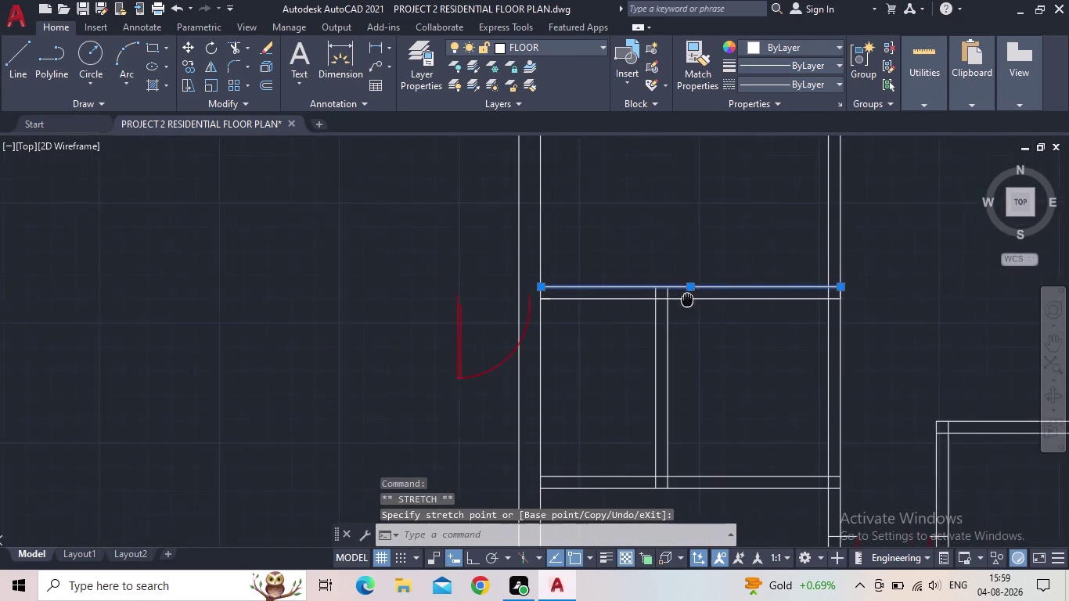
middle_drag(684, 298, 657, 303)
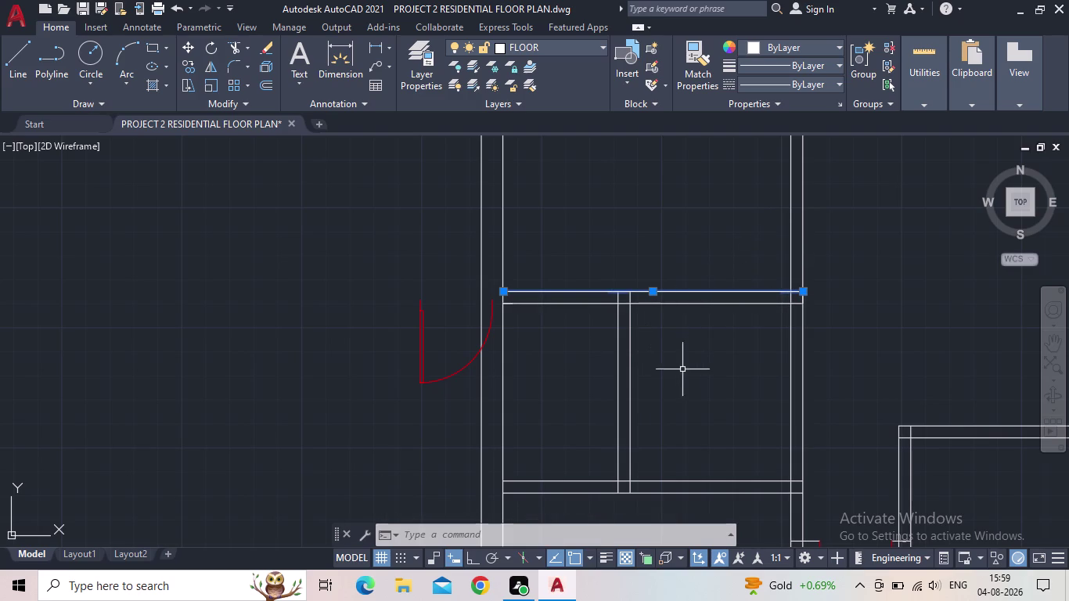
scroll(down, 3)
middle_drag(703, 353, 669, 328)
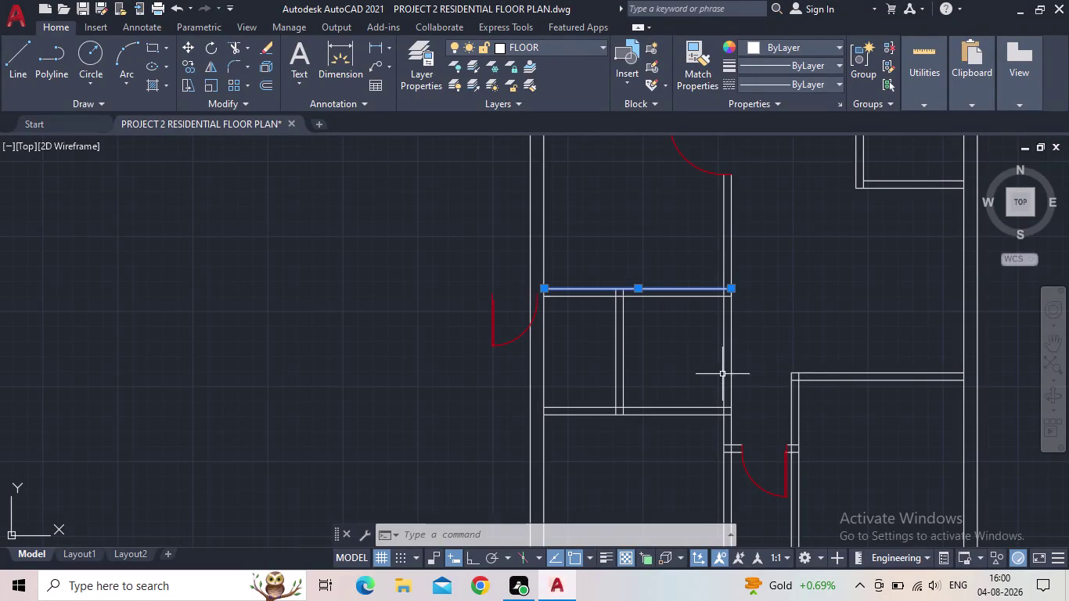
middle_drag(707, 373, 699, 368)
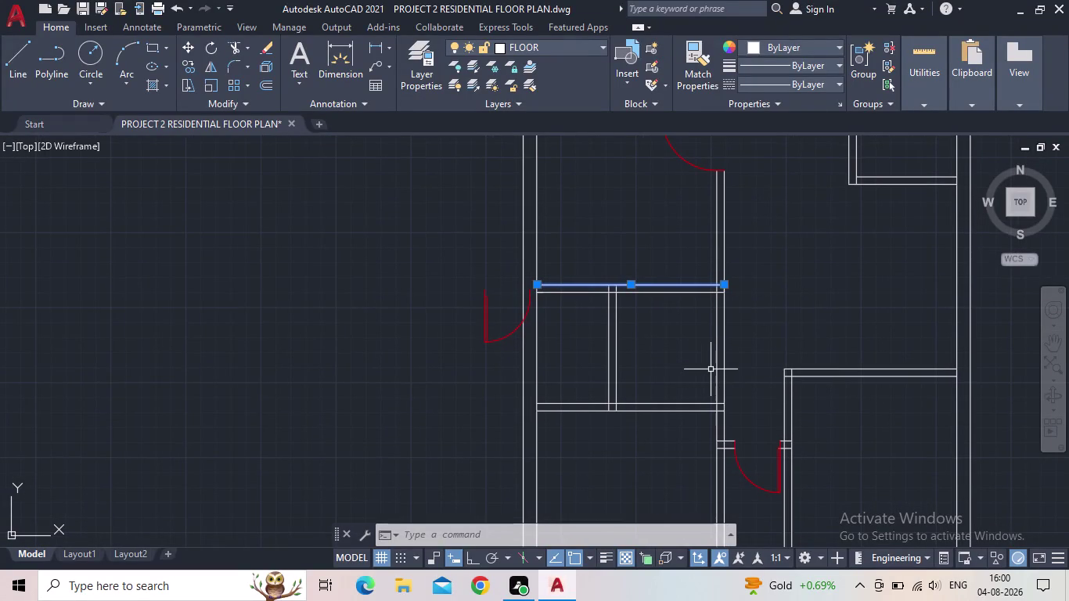
middle_drag(712, 370, 705, 366)
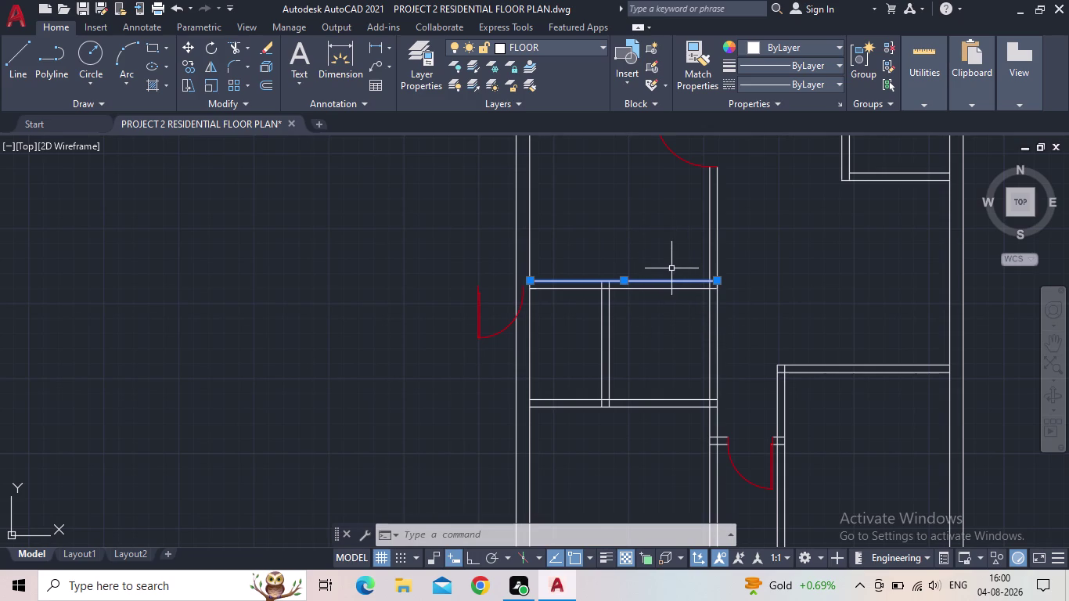
middle_drag(675, 318, 700, 328)
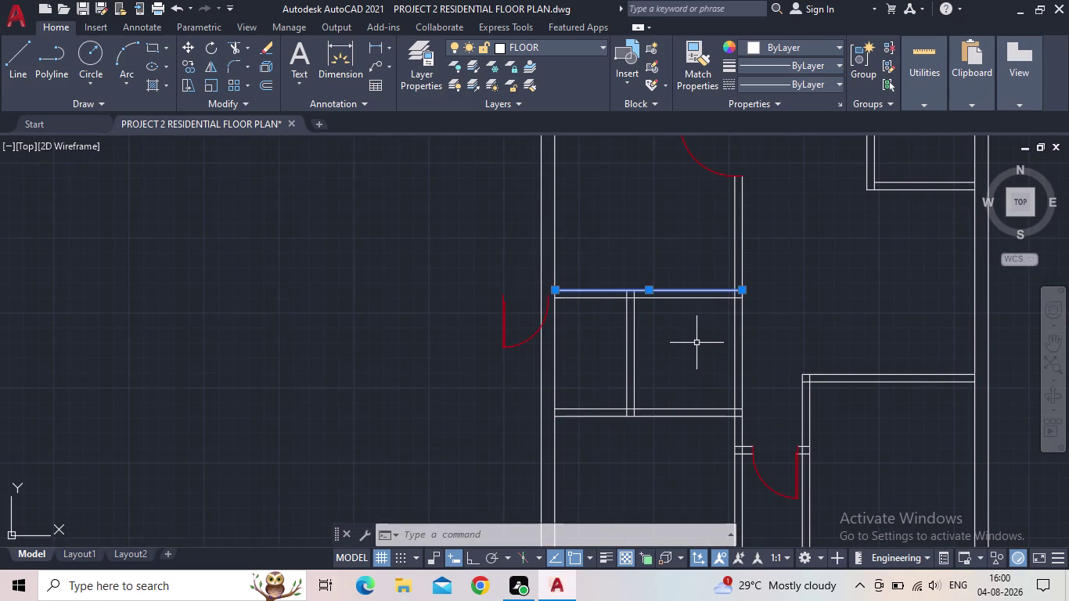
middle_drag(701, 345, 714, 357)
middle_drag(713, 351, 708, 342)
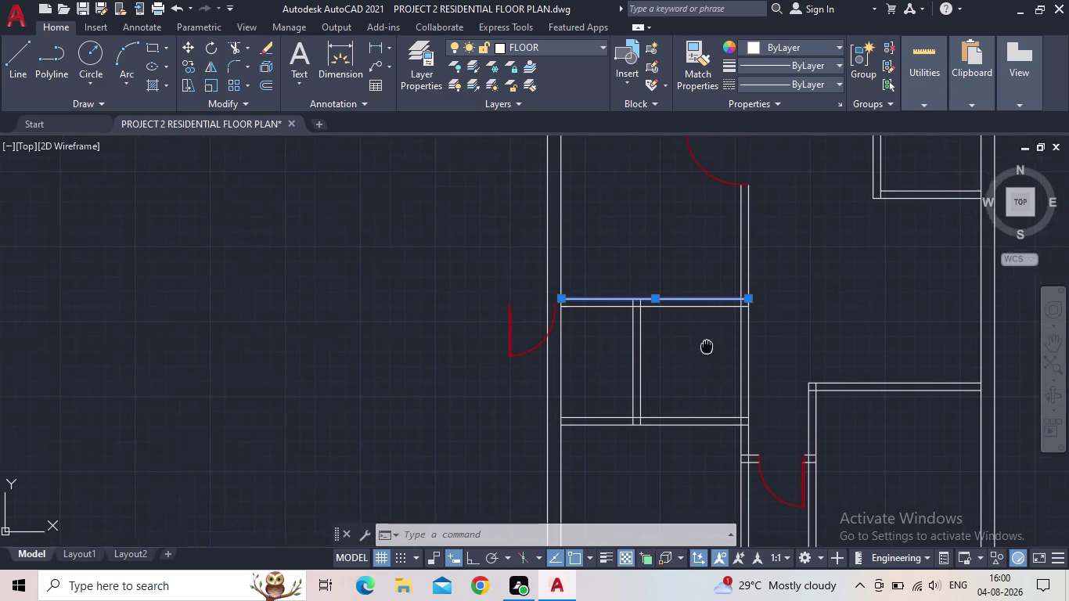
middle_drag(708, 343, 736, 293)
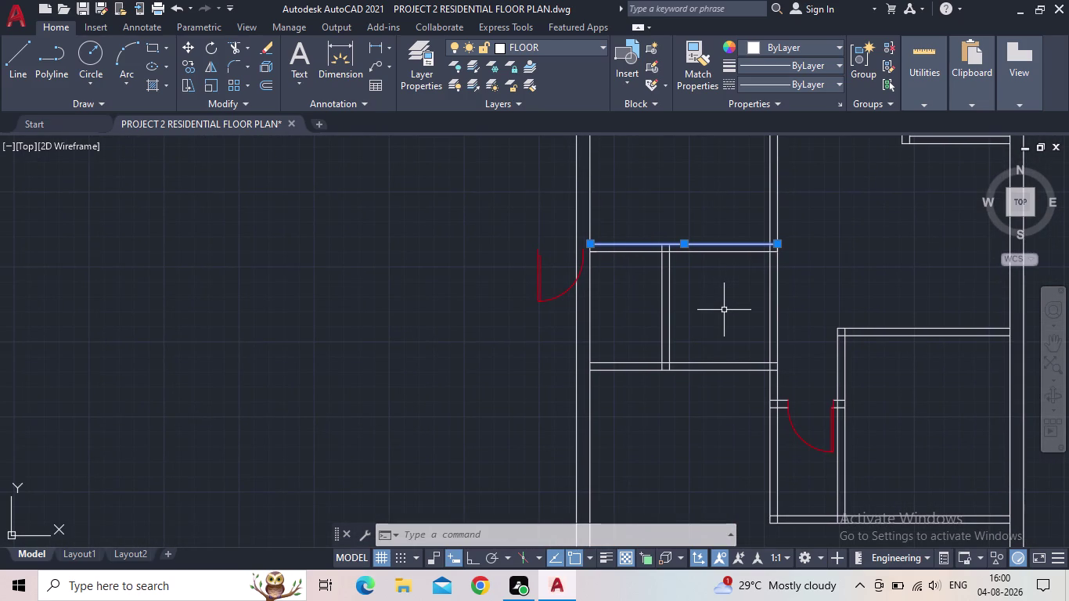
scroll(down, 3)
middle_click(722, 314)
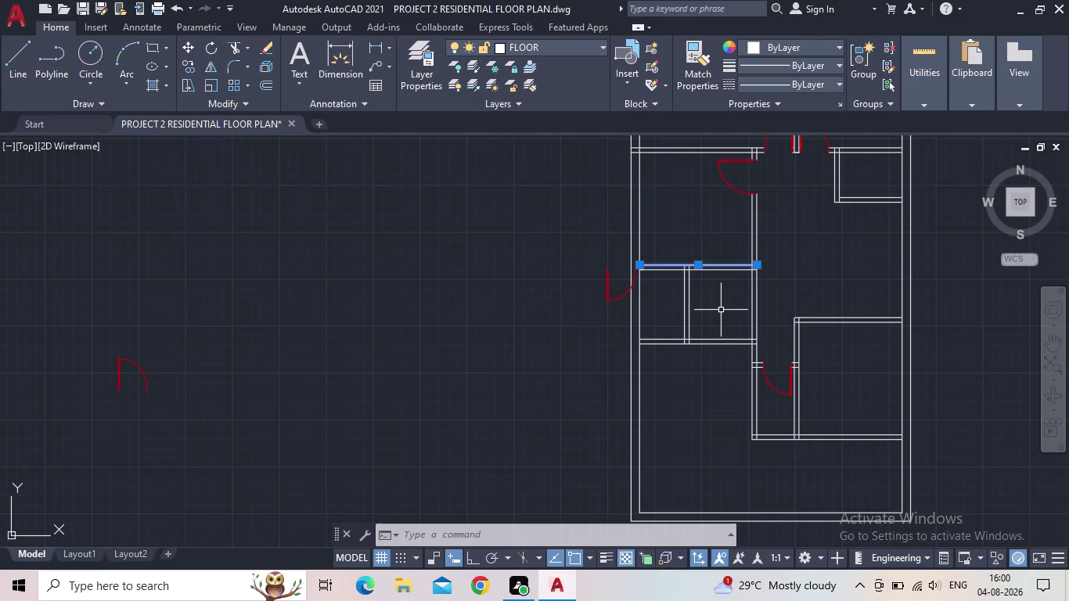
Pan around the small room and cancel the stretch of its upper wall line.
middle_click(721, 310)
scroll(up, 3)
middle_drag(726, 308, 716, 323)
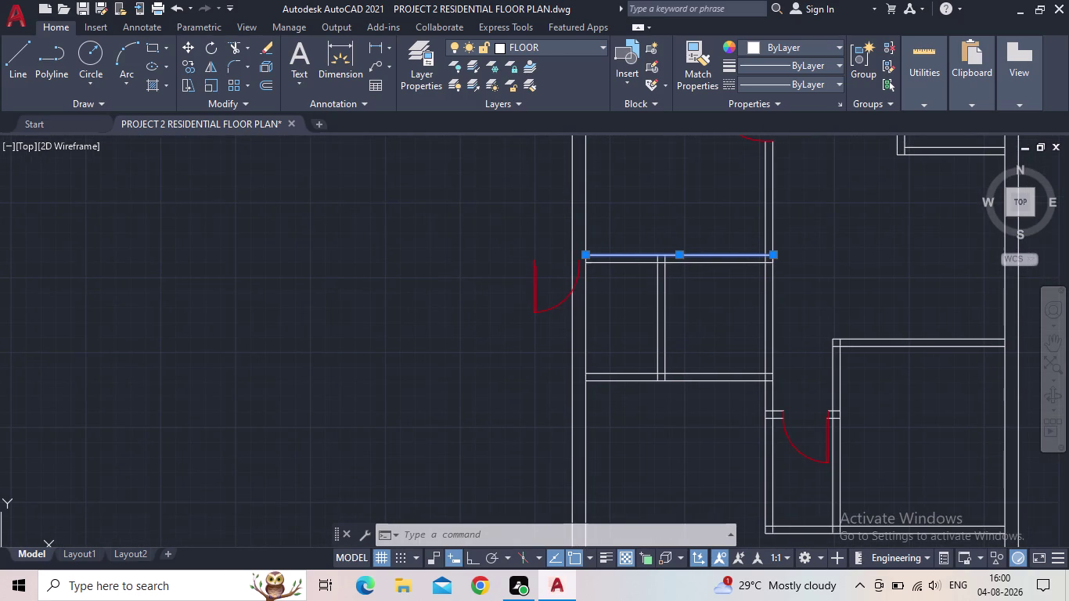
scroll(up, 3)
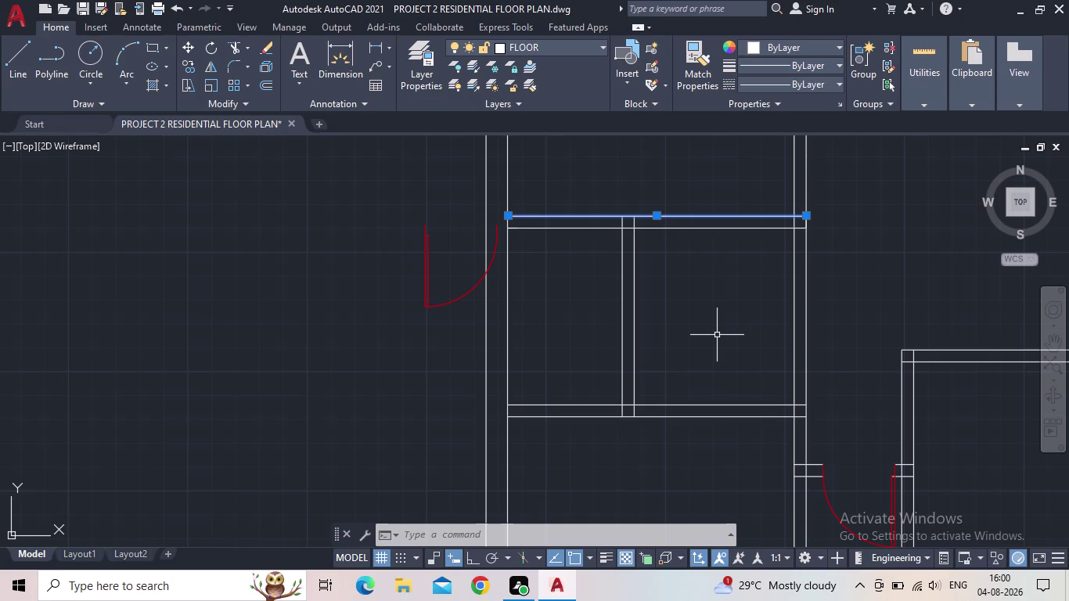
scroll(down, 3)
middle_drag(722, 333, 730, 314)
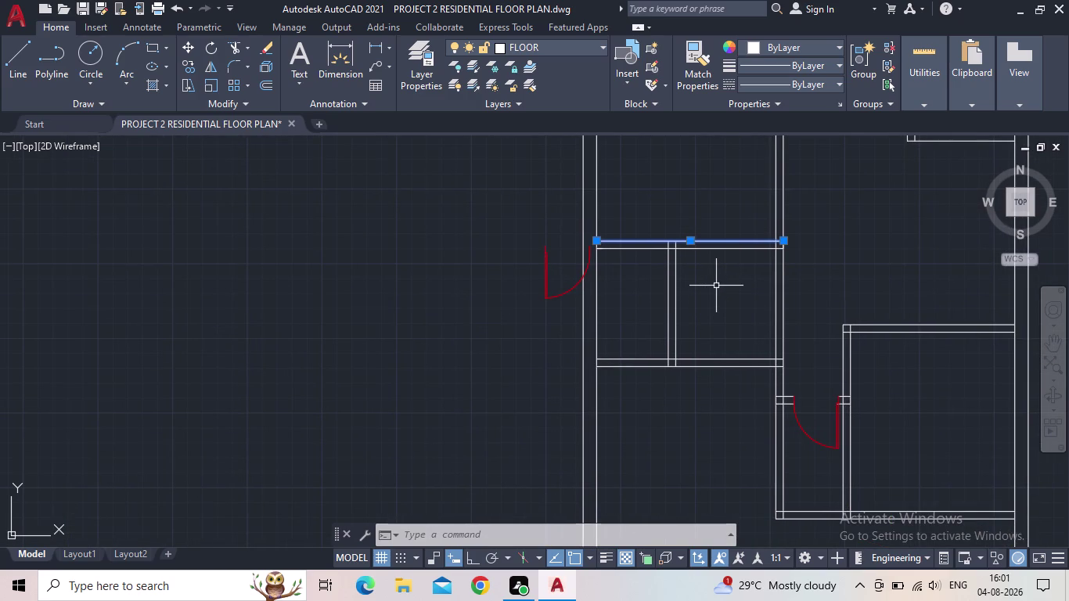
middle_click(717, 285)
scroll(up, 3)
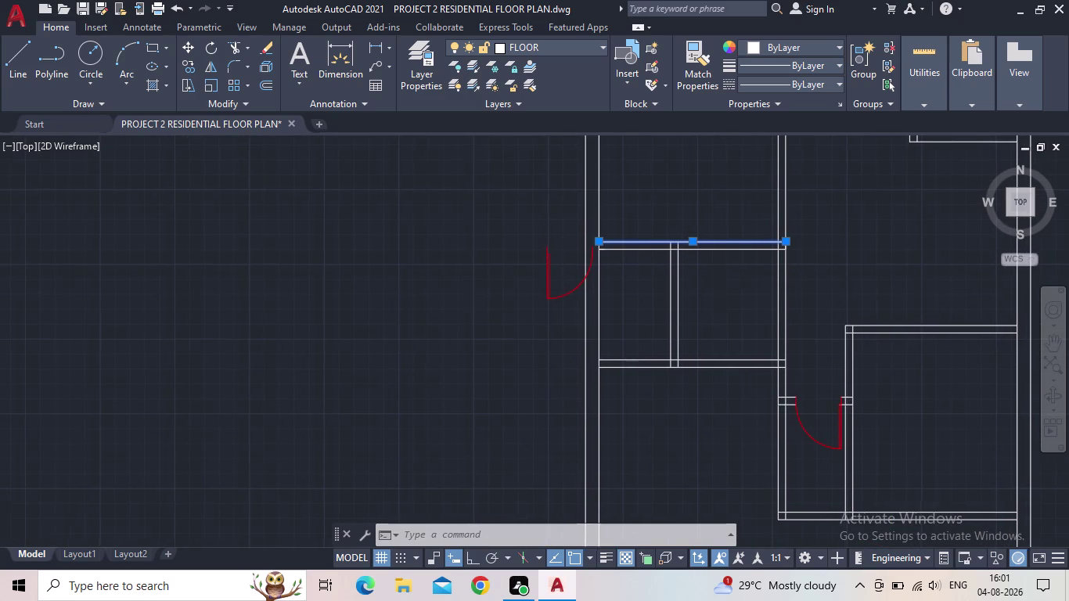
scroll(up, 3)
middle_drag(723, 286, 716, 298)
scroll(down, 3)
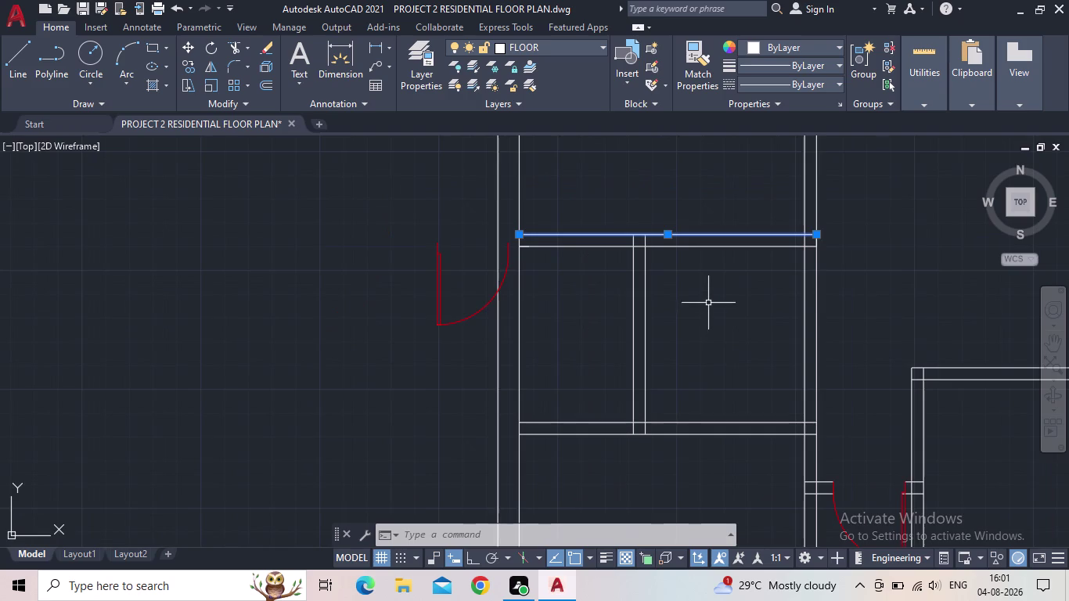
middle_drag(709, 303, 655, 296)
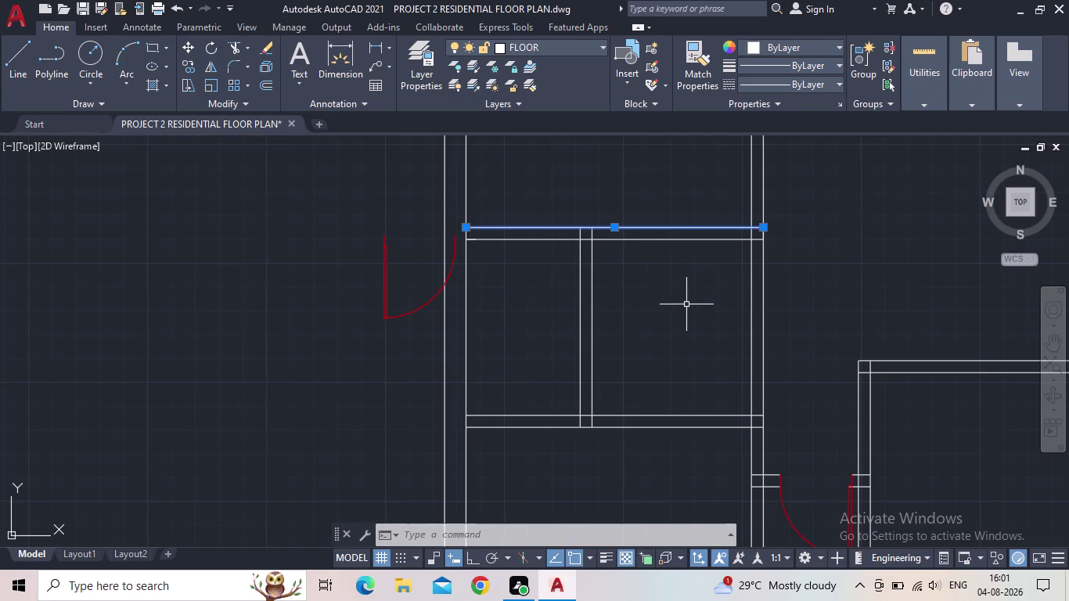
scroll(down, 3)
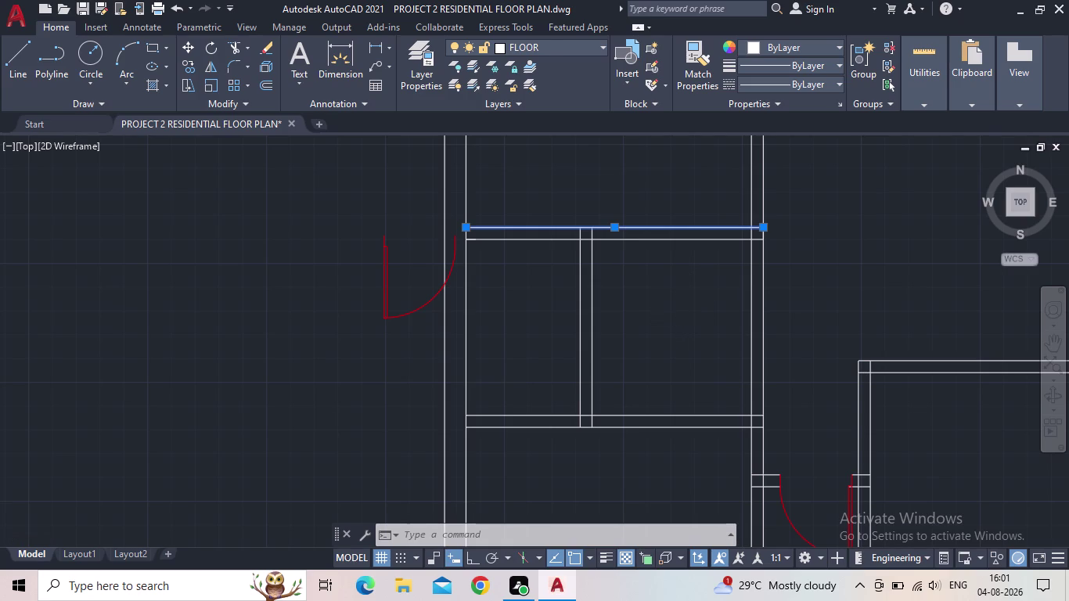
scroll(down, 3)
middle_click(679, 319)
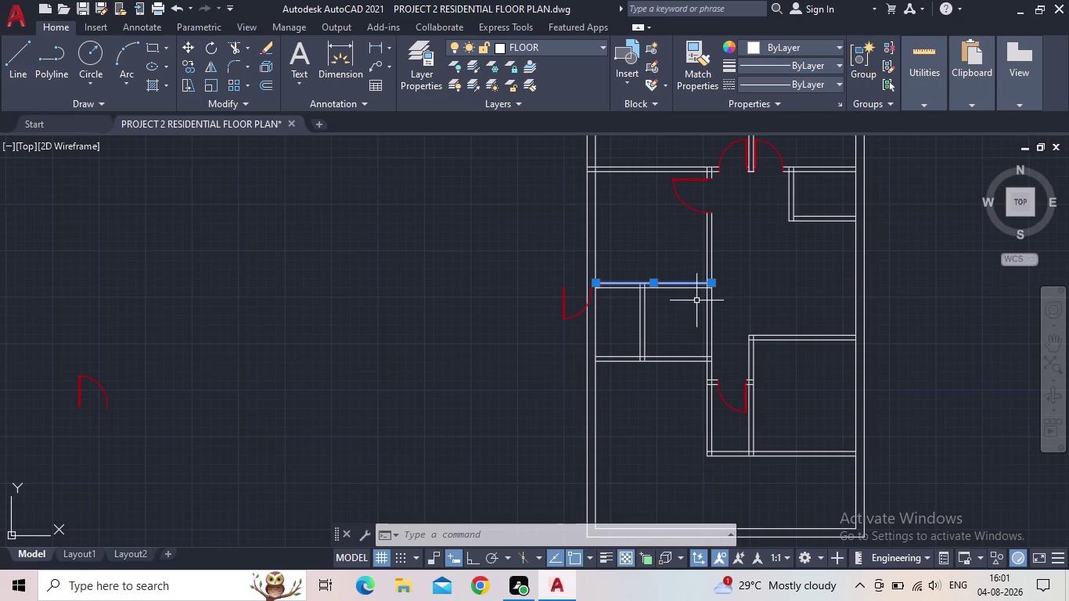
scroll(down, 3)
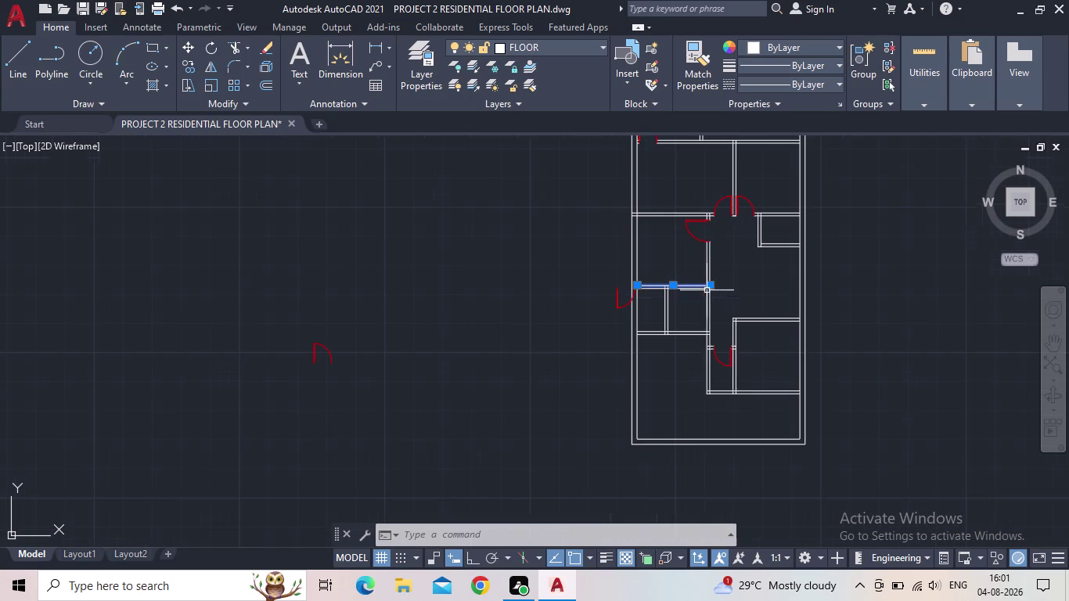
middle_drag(708, 296, 717, 274)
scroll(up, 3)
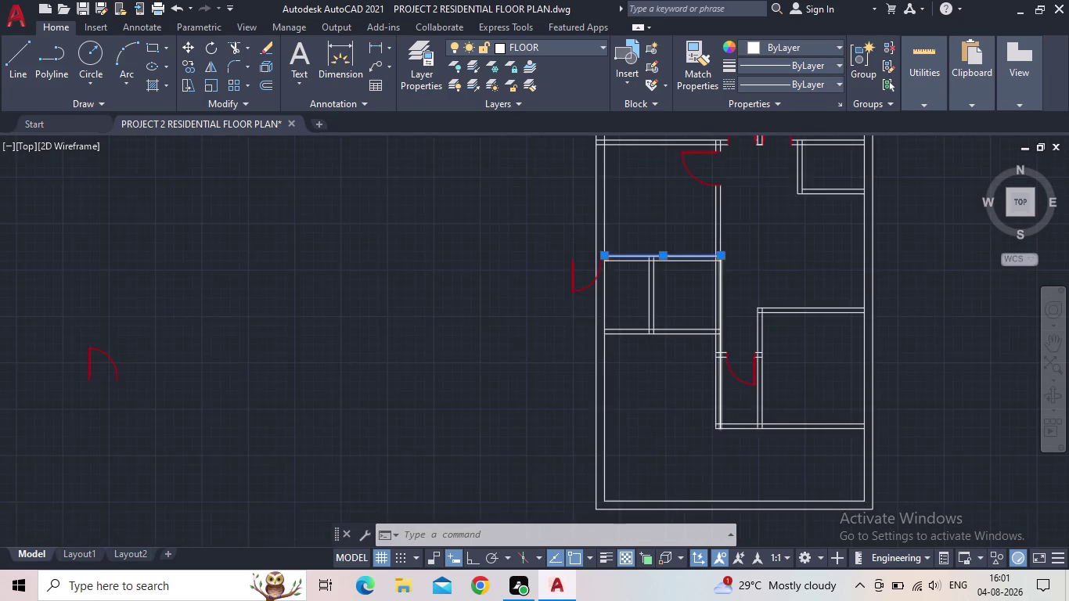
middle_drag(755, 269, 746, 298)
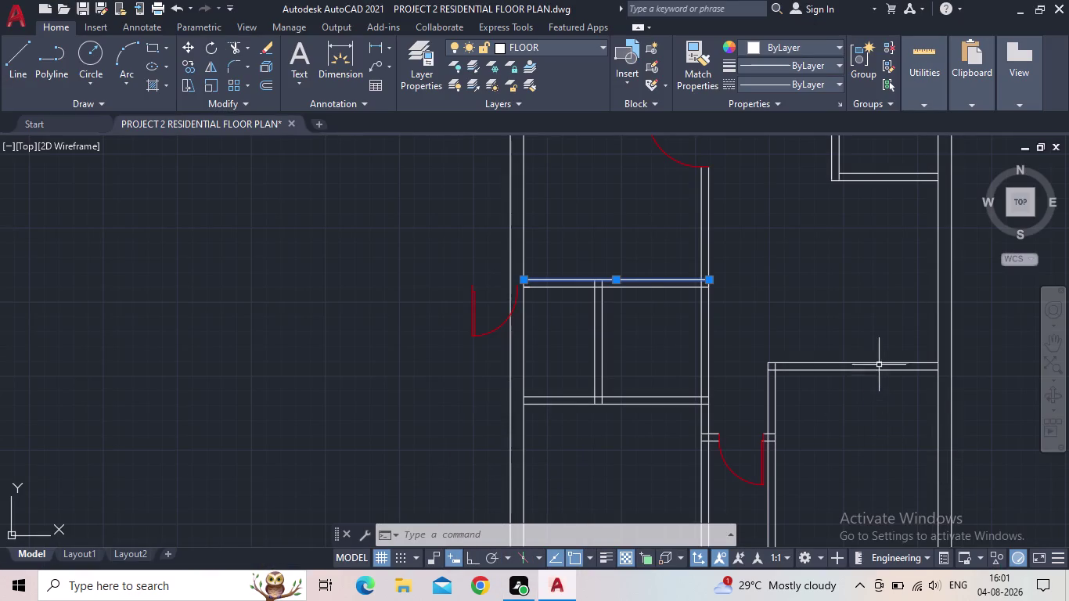
scroll(down, 3)
middle_drag(897, 330, 875, 340)
middle_drag(847, 353, 810, 359)
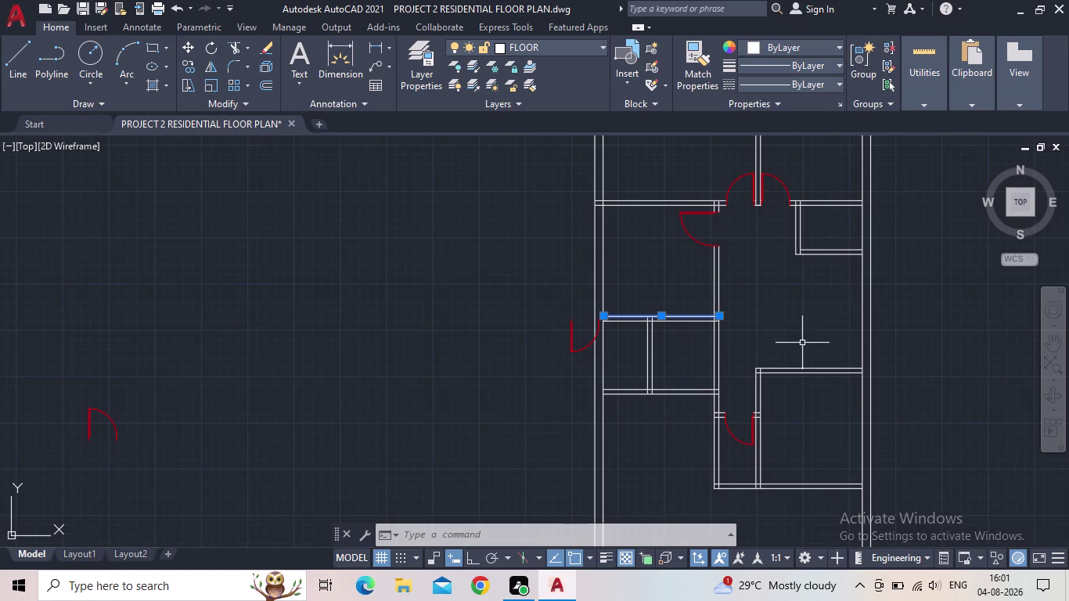
key(Escape)
middle_drag(819, 332, 750, 356)
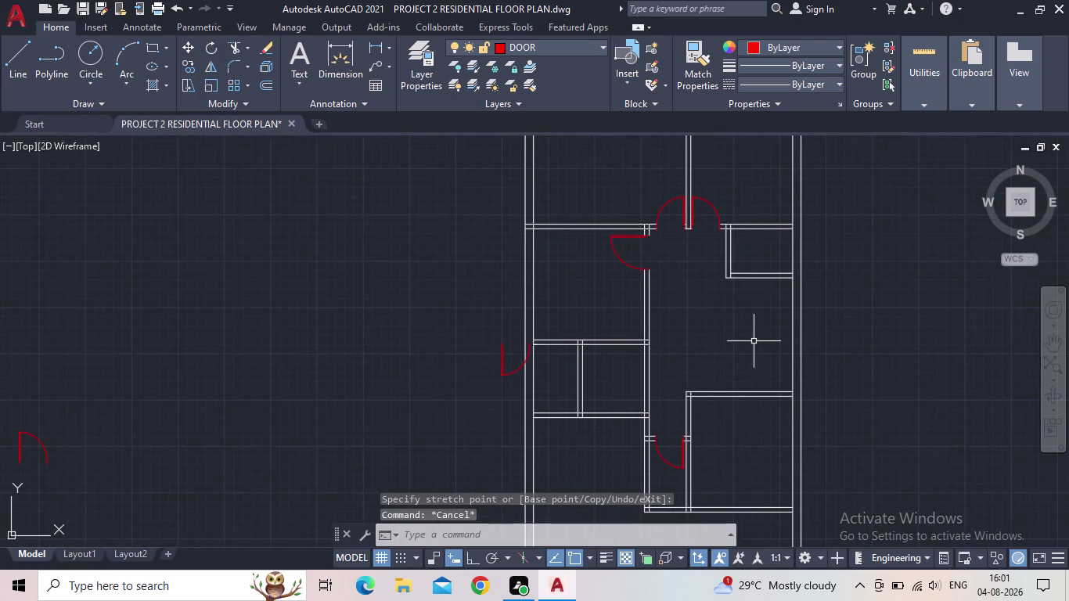
scroll(down, 3)
middle_click(790, 348)
scroll(up, 3)
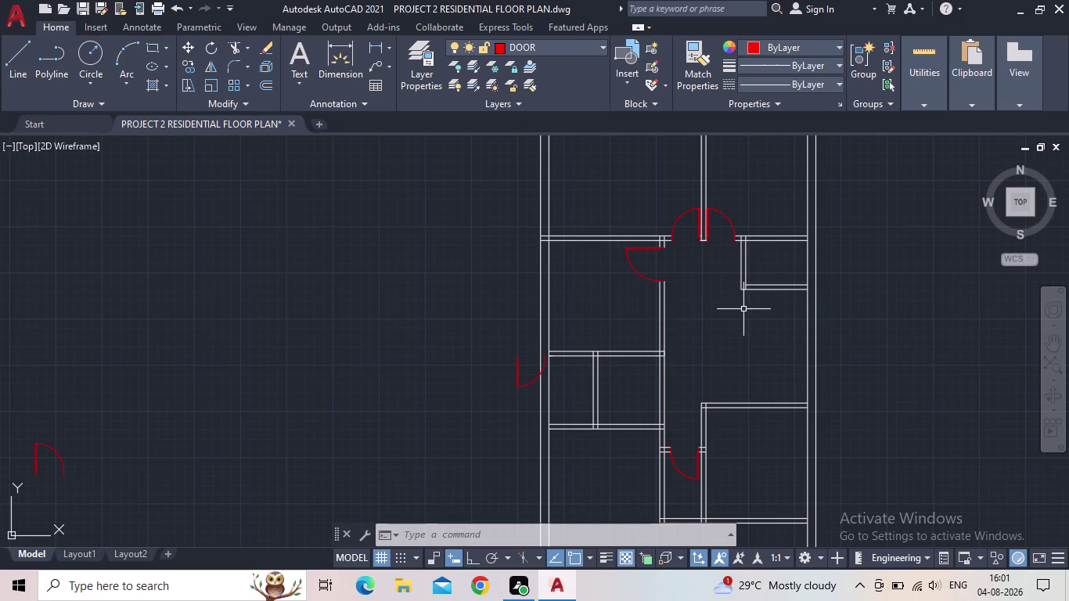
middle_click(767, 317)
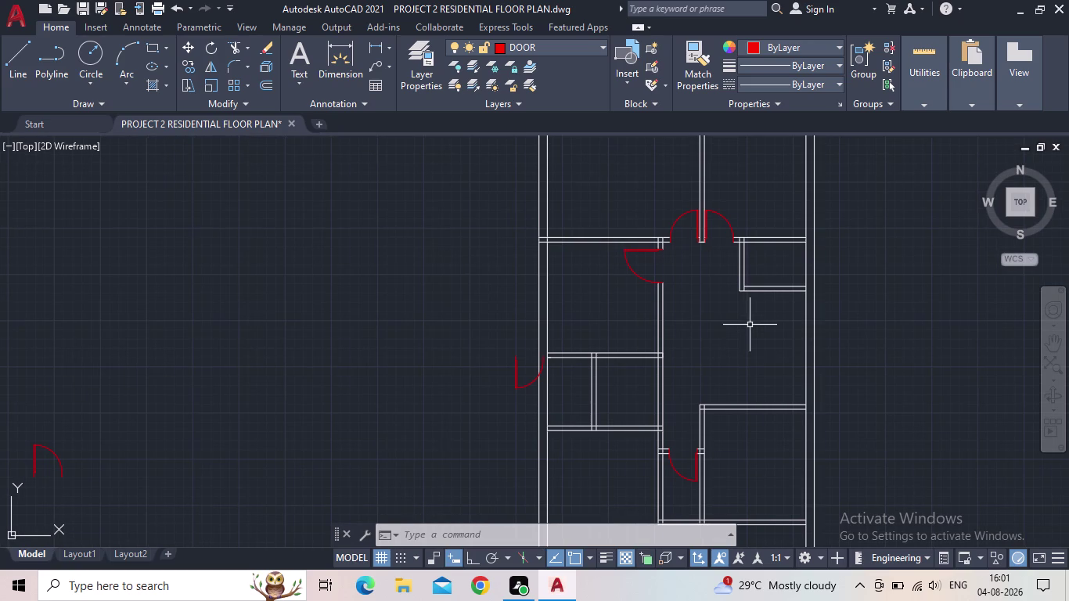
middle_drag(752, 334, 738, 322)
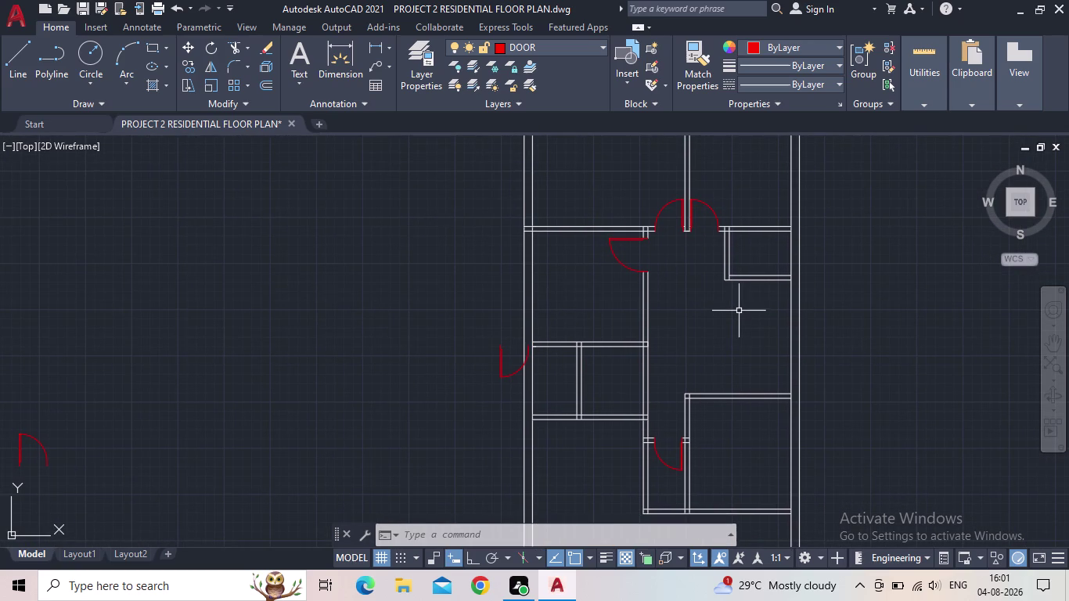
middle_drag(740, 309, 728, 306)
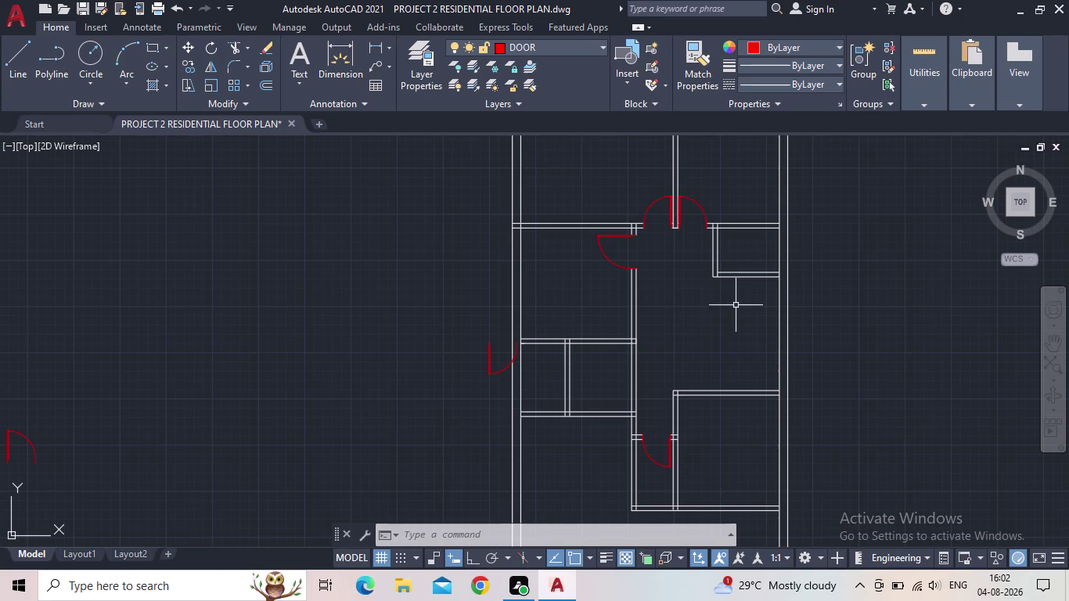
middle_drag(728, 361, 736, 344)
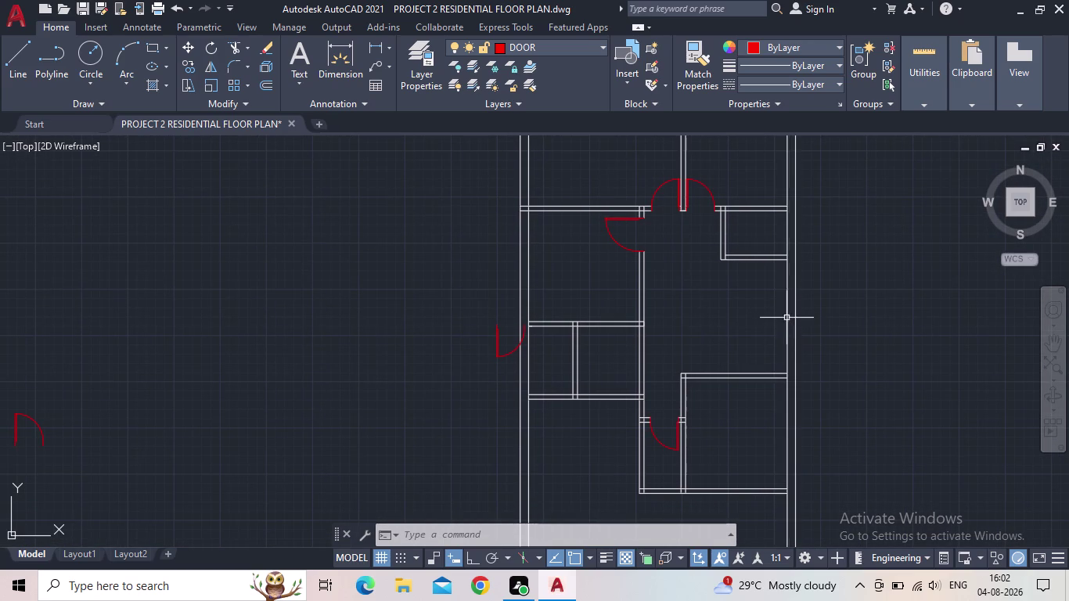
scroll(up, 3)
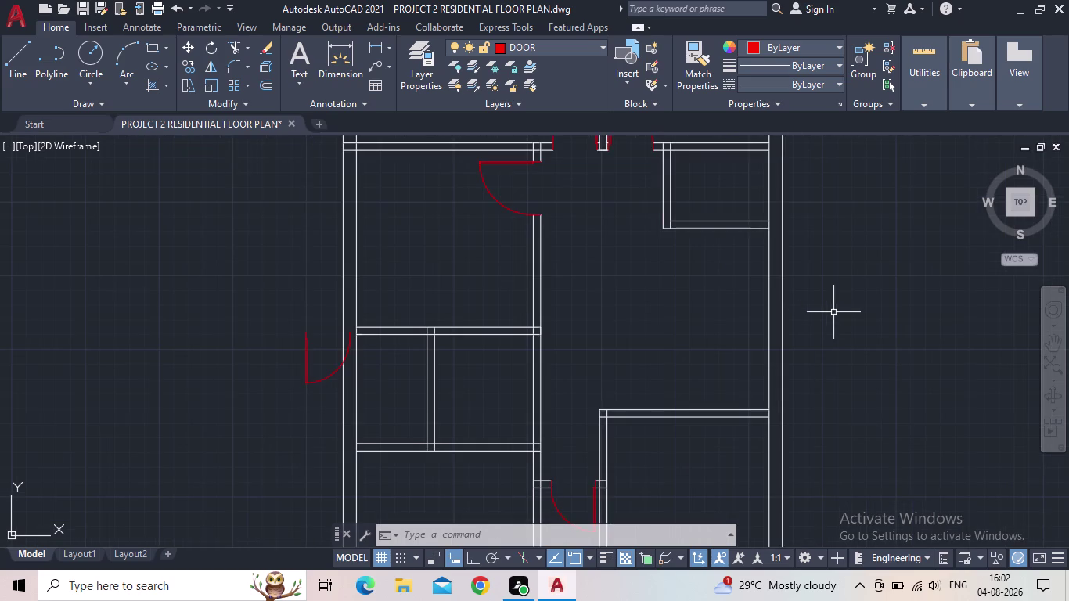
middle_drag(834, 314, 820, 300)
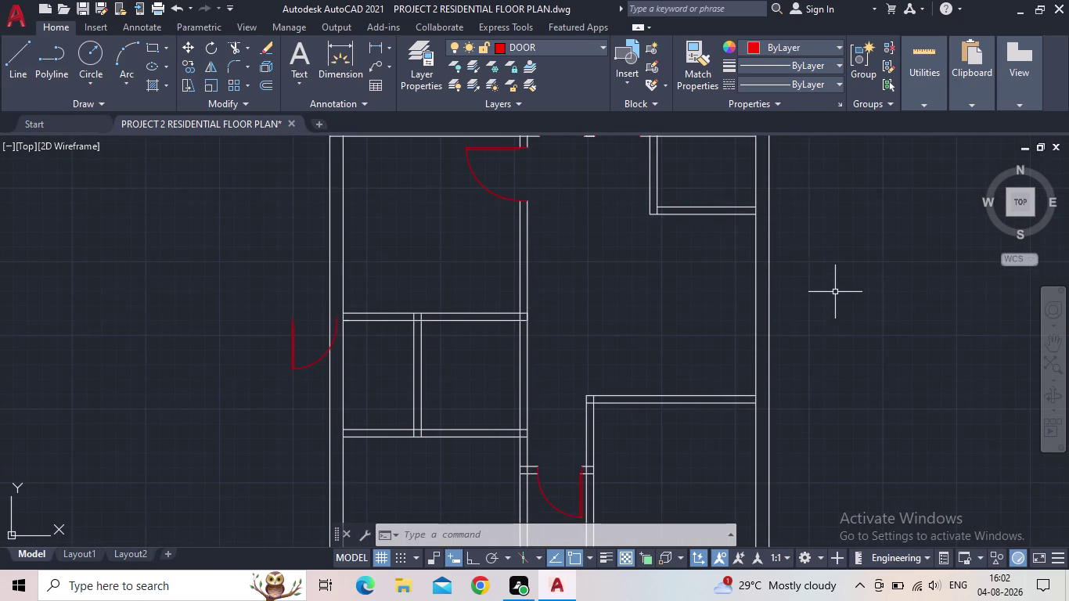
middle_click(887, 288)
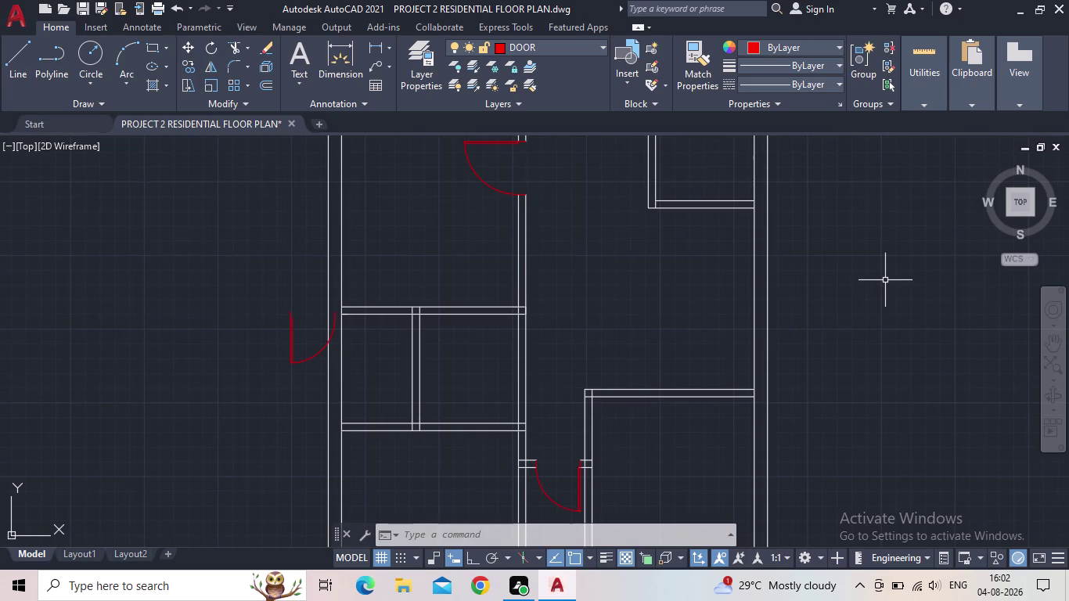
middle_click(896, 294)
scroll(down, 3)
middle_drag(901, 314, 865, 326)
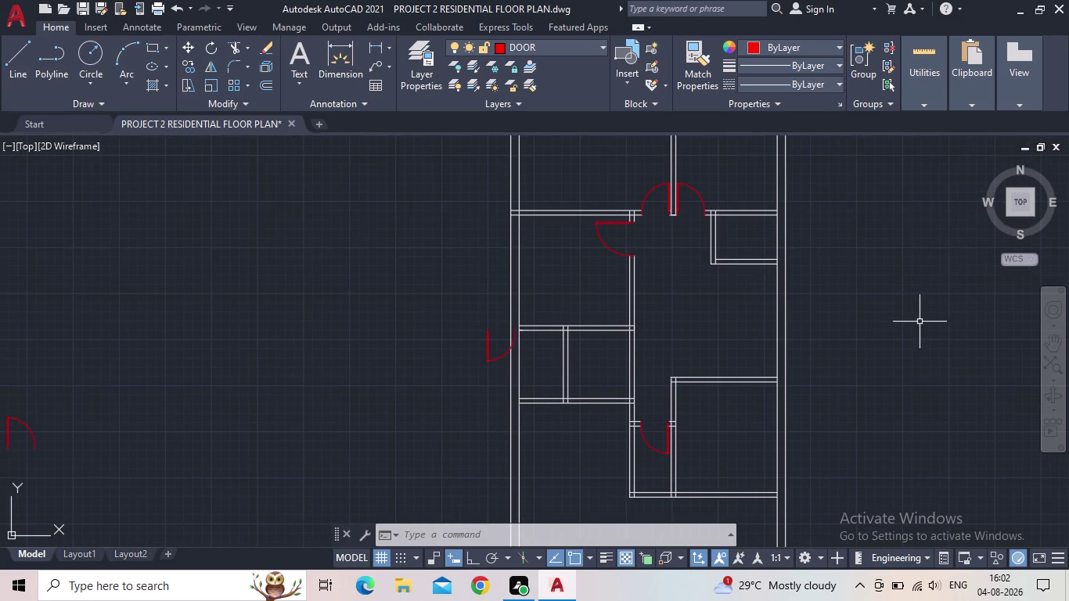
middle_drag(919, 336, 894, 340)
middle_click(913, 313)
scroll(up, 3)
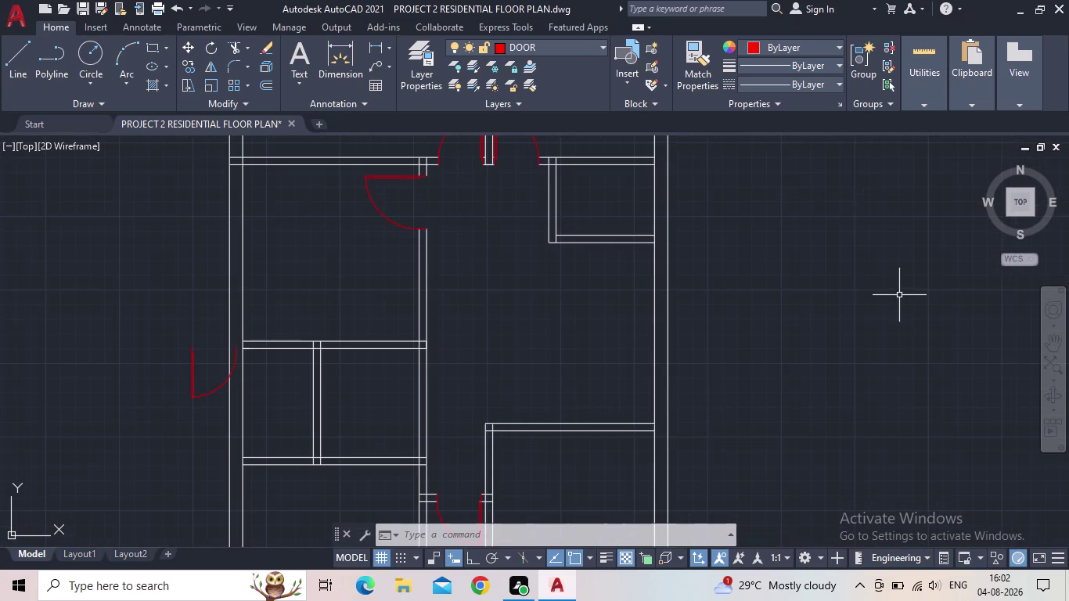
middle_drag(901, 295, 884, 307)
middle_drag(885, 305, 872, 305)
scroll(down, 3)
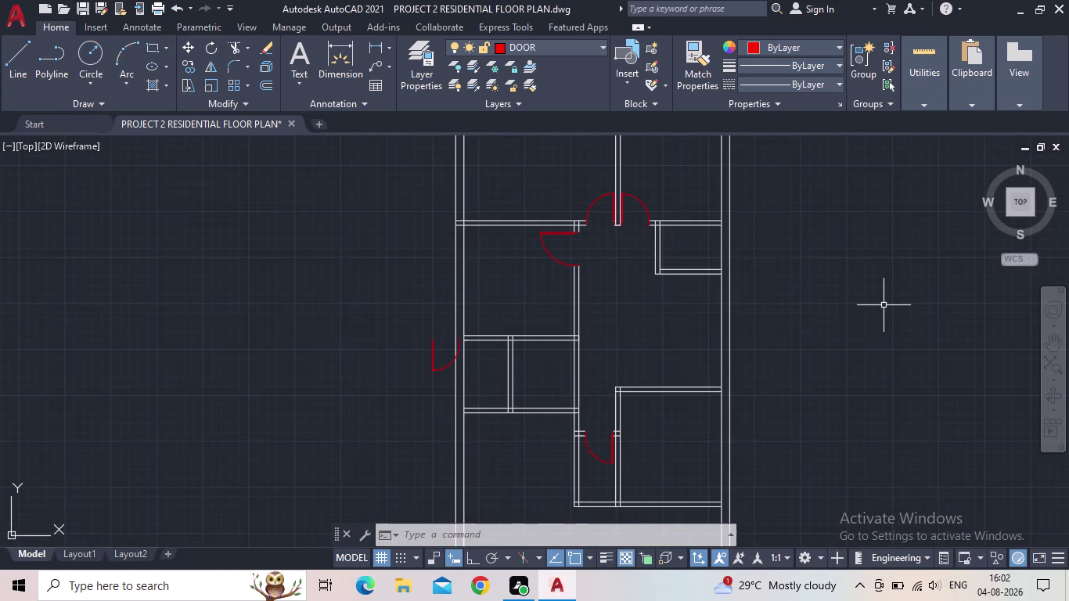
middle_drag(887, 306, 856, 305)
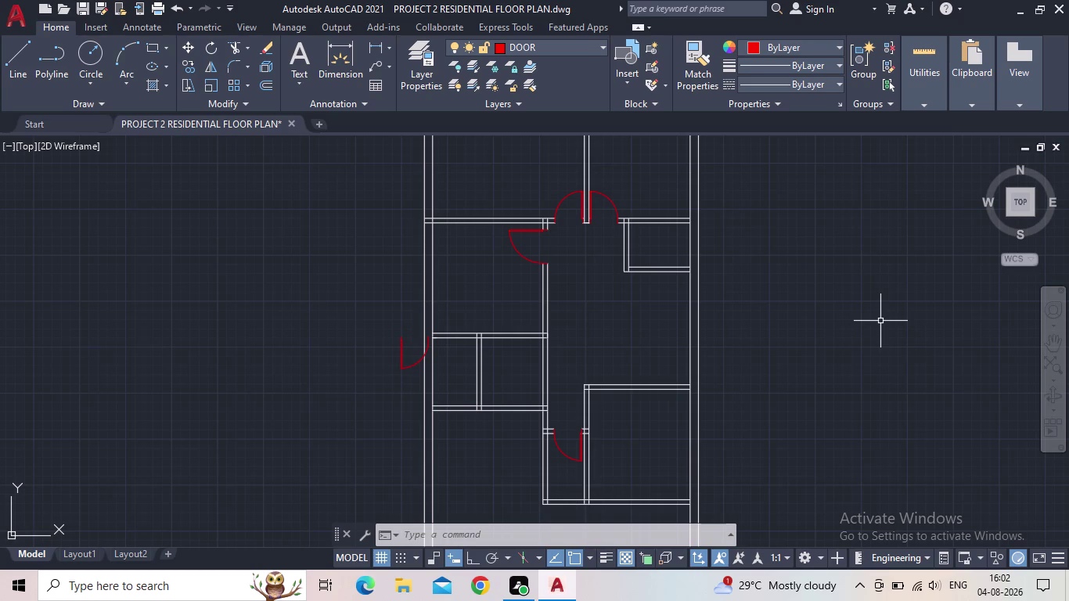
middle_drag(873, 337, 870, 345)
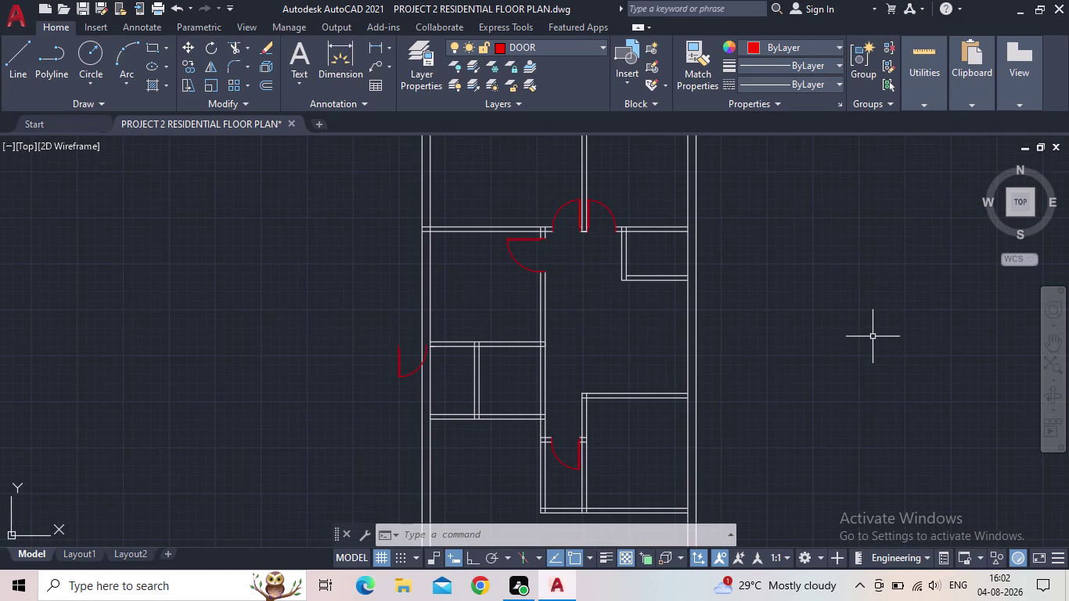
middle_drag(873, 335, 886, 328)
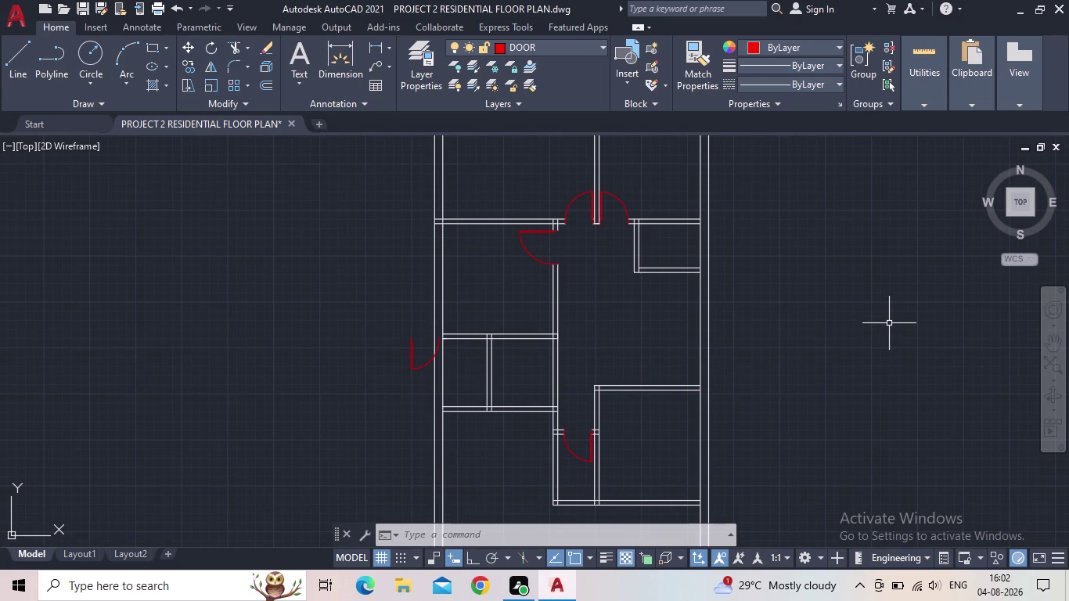
middle_drag(868, 348, 860, 365)
scroll(up, 3)
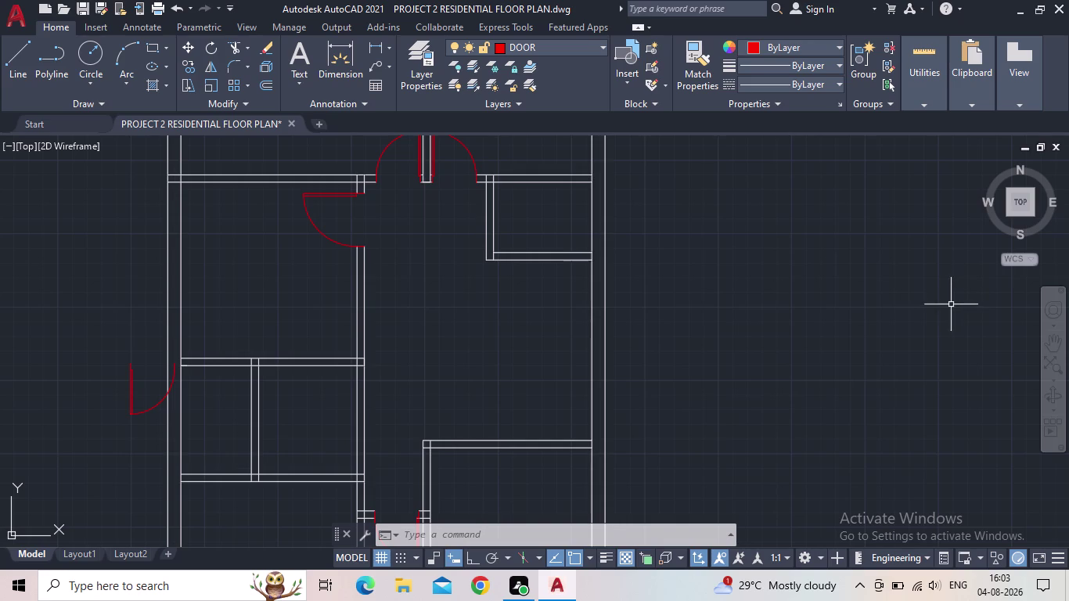
Pan across the plan, then Zoom Extents to fit the plan and loose door symbols.
middle_drag(947, 307, 927, 327)
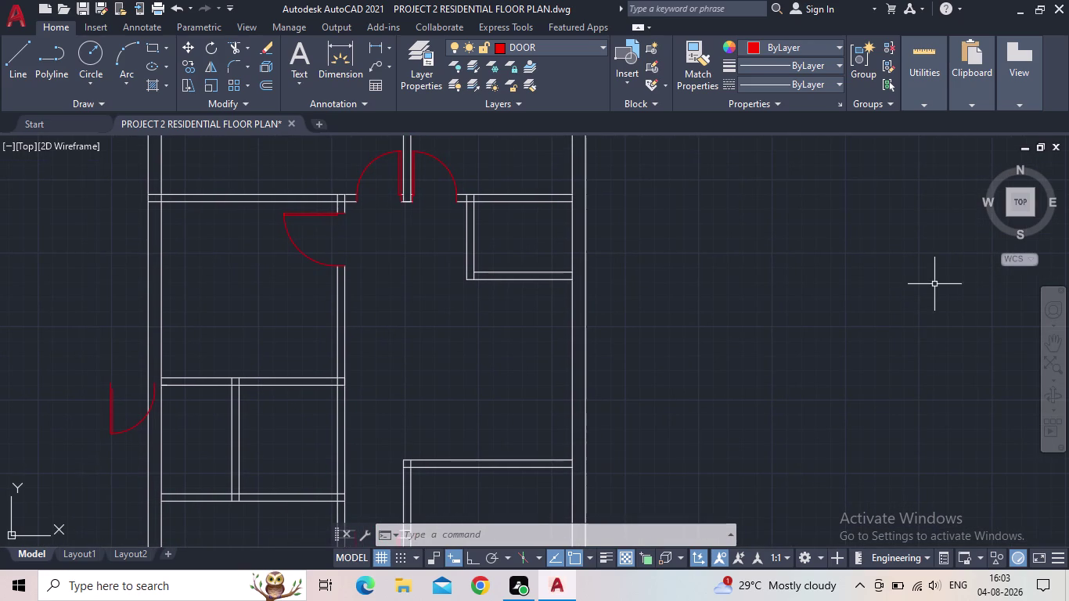
middle_drag(932, 305, 894, 318)
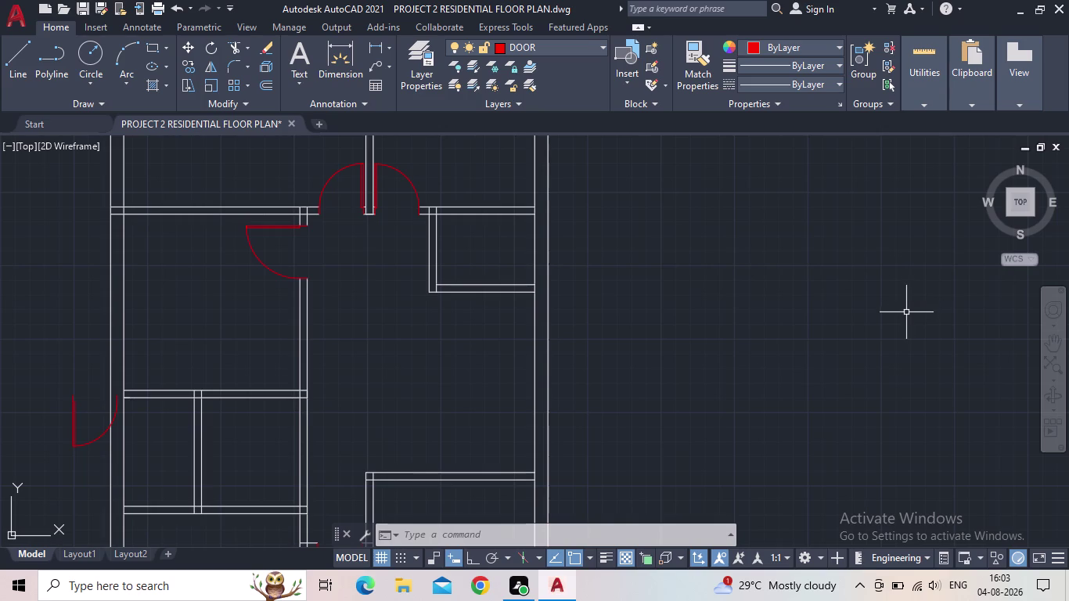
middle_drag(920, 303, 916, 338)
middle_drag(862, 306, 903, 302)
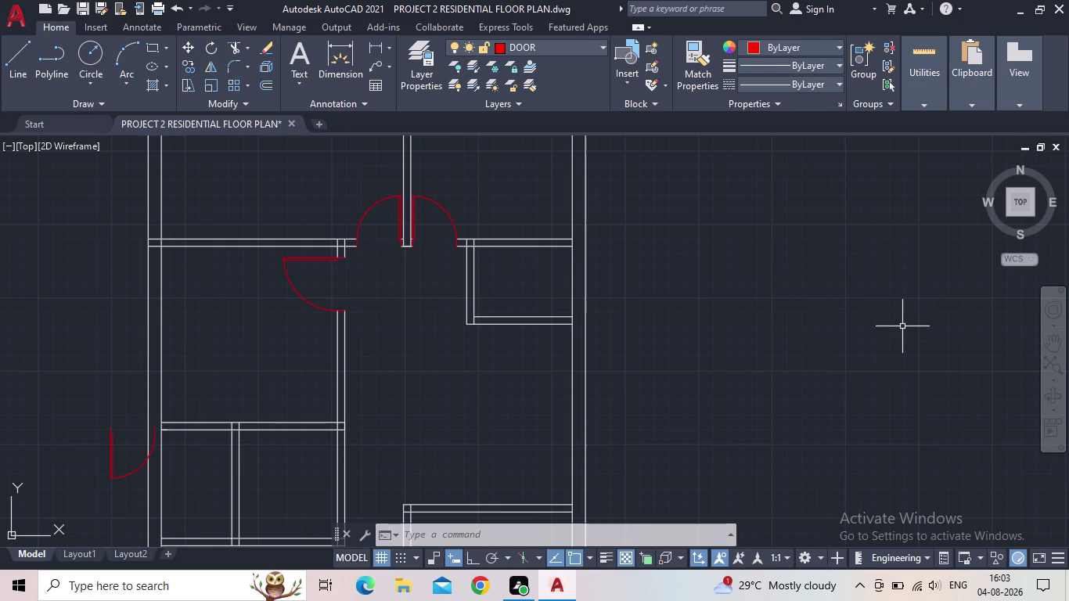
middle_drag(919, 319, 918, 331)
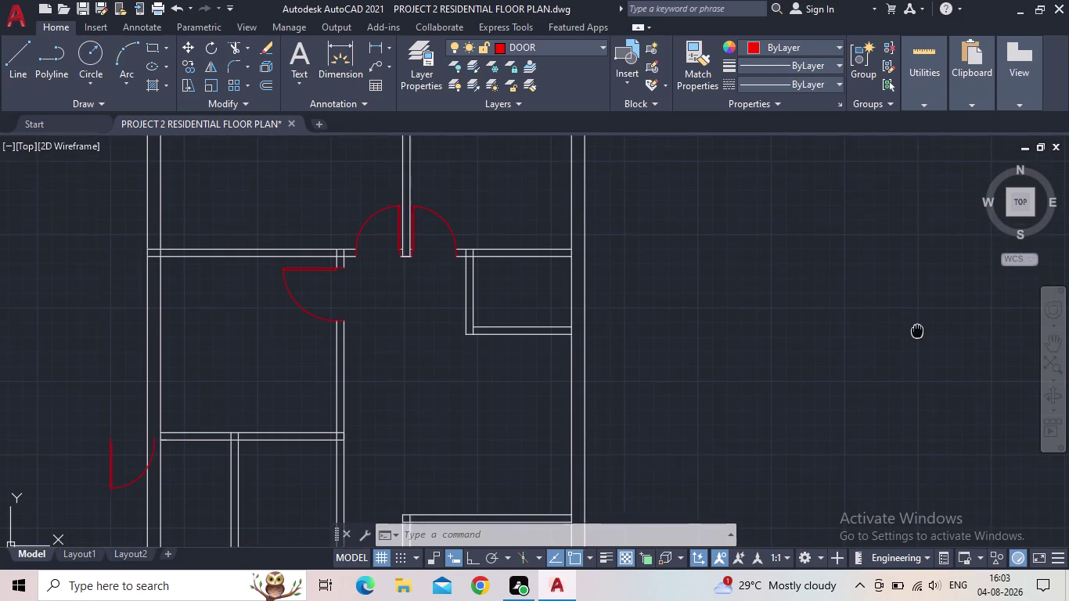
middle_drag(918, 331, 914, 339)
middle_click(913, 343)
middle_click(913, 344)
middle_drag(907, 345, 854, 338)
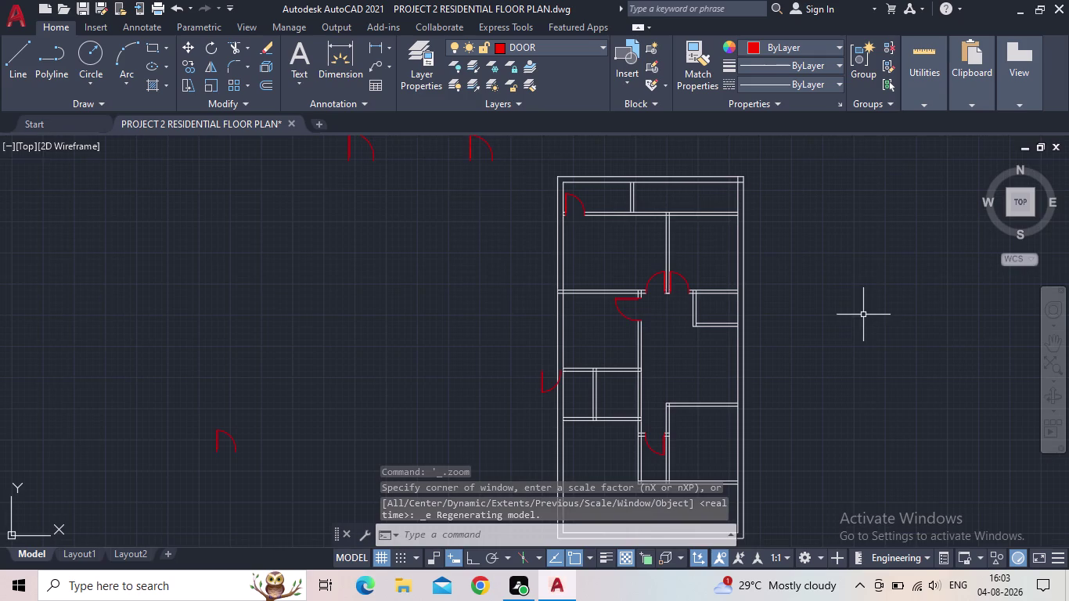
Shift and zoom the view to frame the whole floor plan.
middle_drag(863, 316, 871, 295)
middle_drag(838, 334, 842, 329)
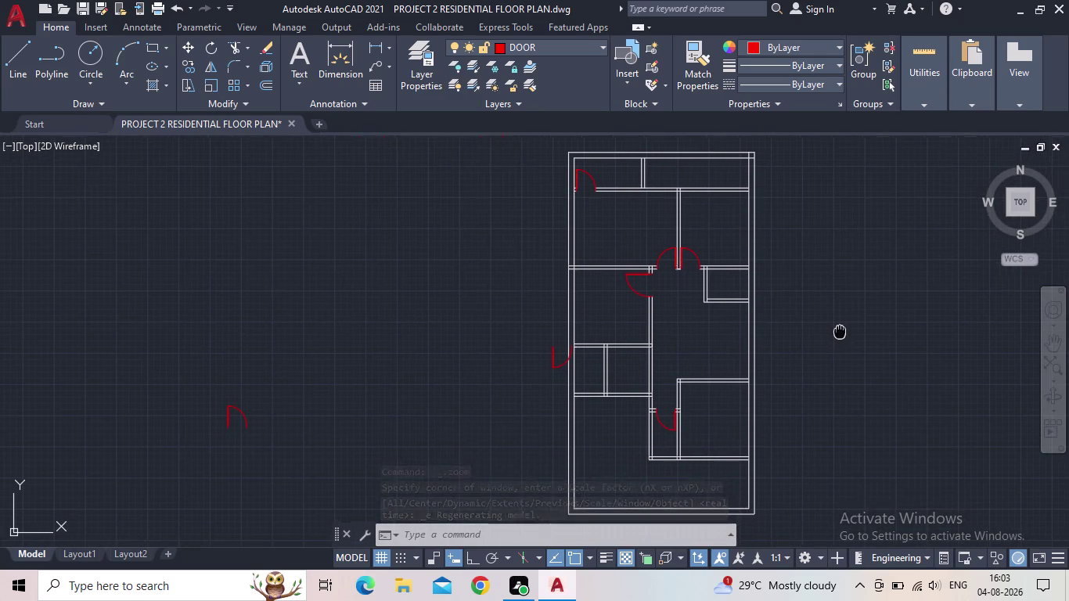
middle_drag(842, 330, 846, 325)
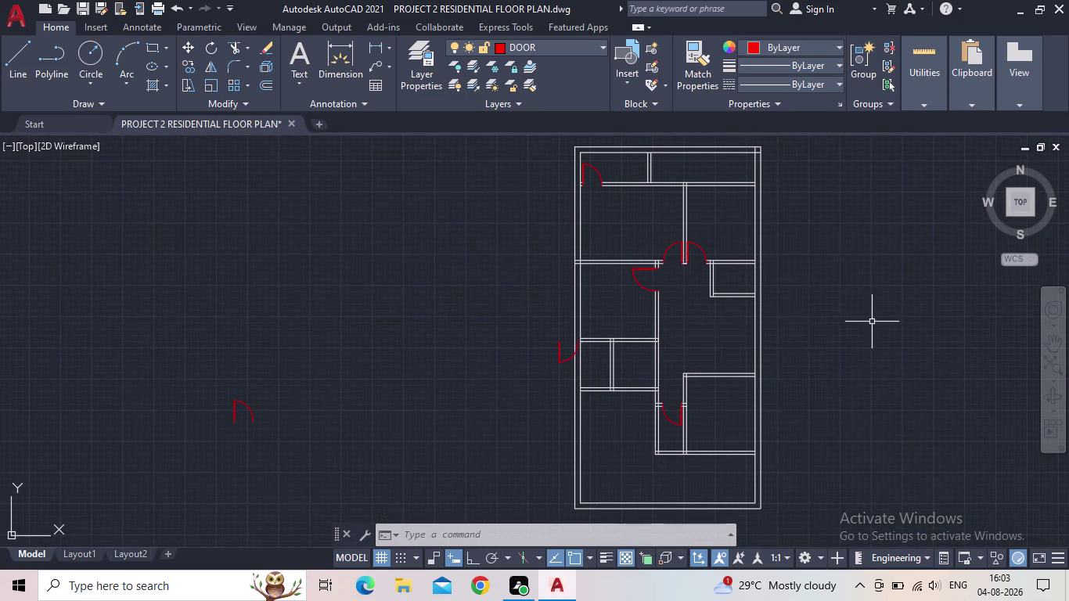
middle_drag(861, 336, 848, 335)
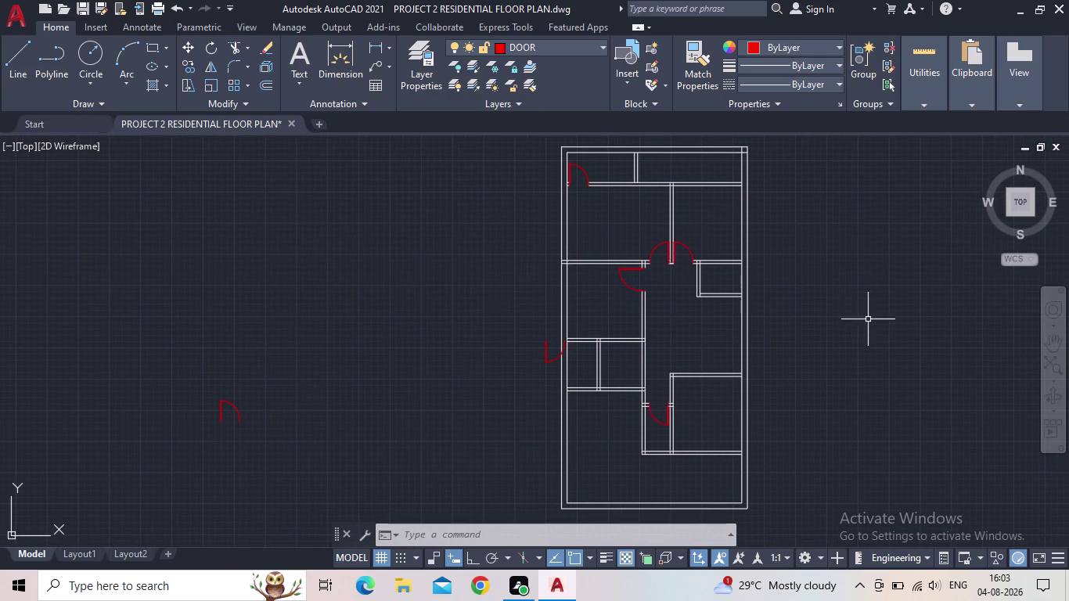
middle_click(866, 340)
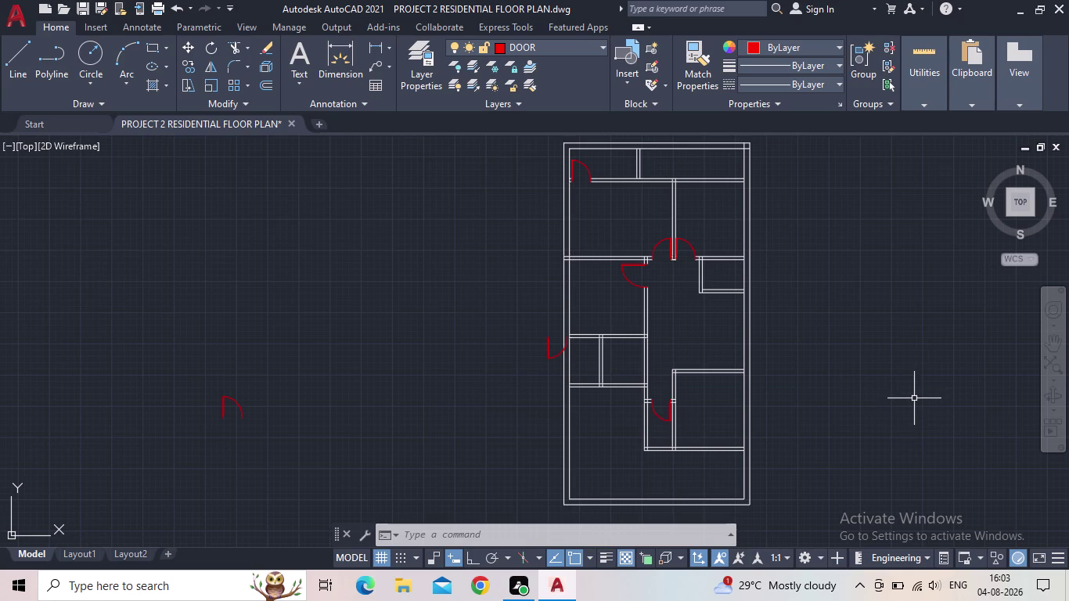
middle_drag(914, 403, 895, 400)
middle_click(885, 395)
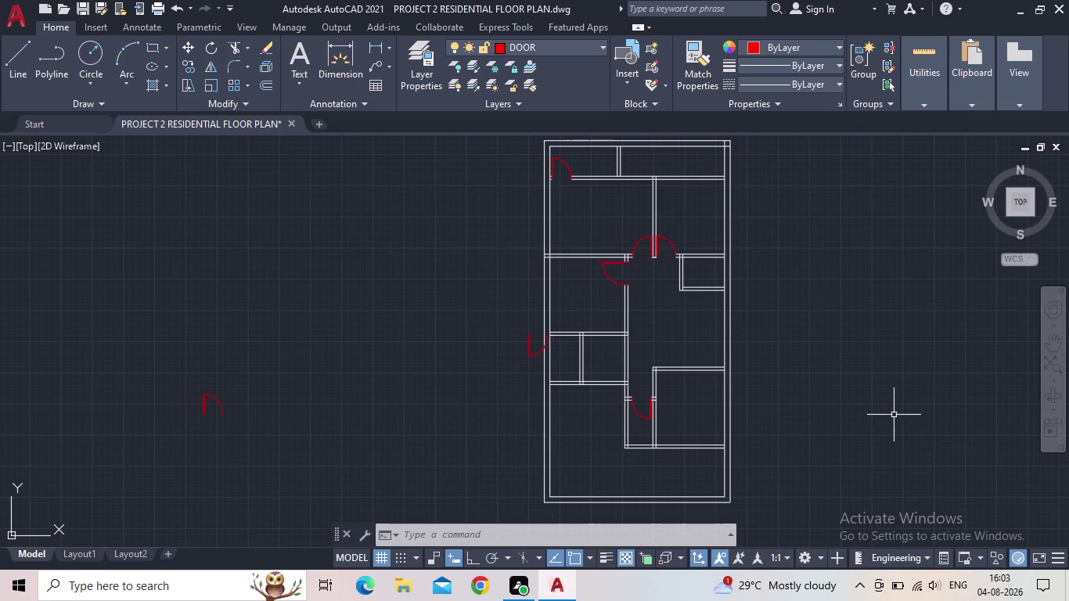
middle_drag(898, 401, 883, 415)
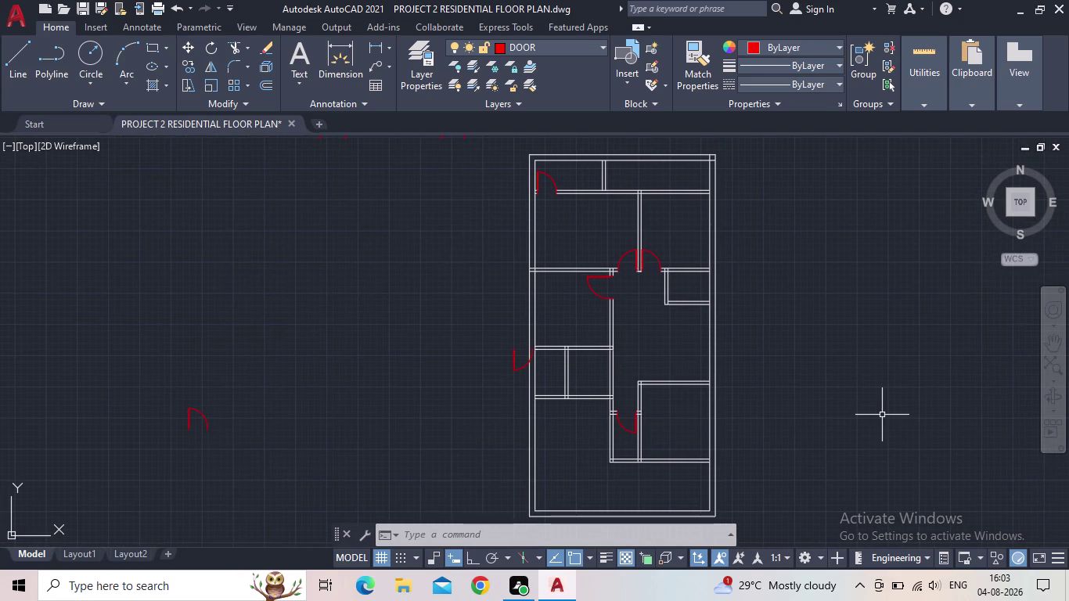
middle_drag(887, 411, 892, 400)
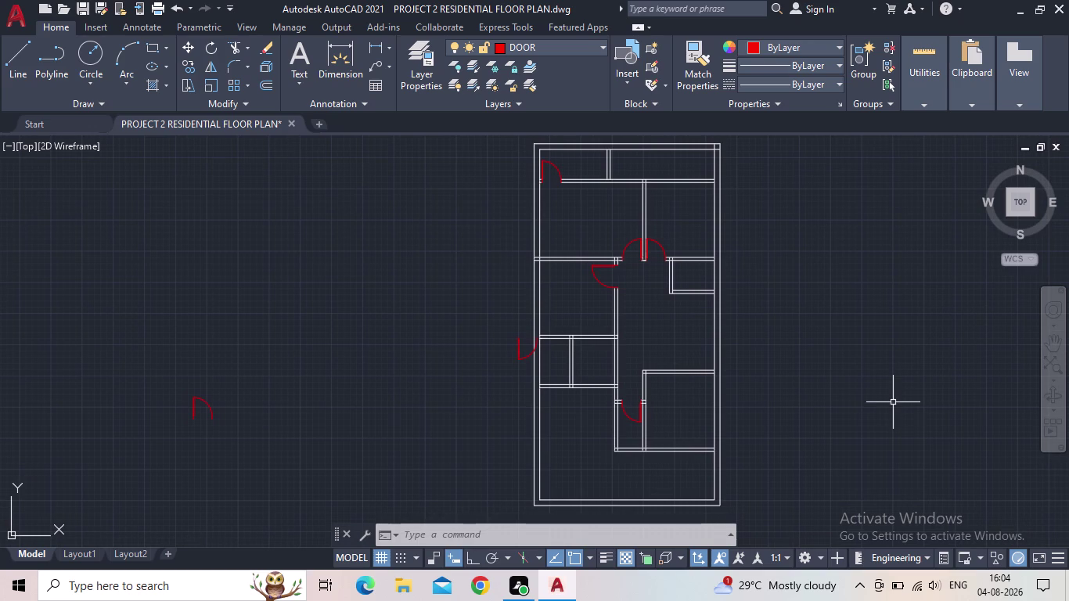
middle_click(892, 405)
scroll(up, 3)
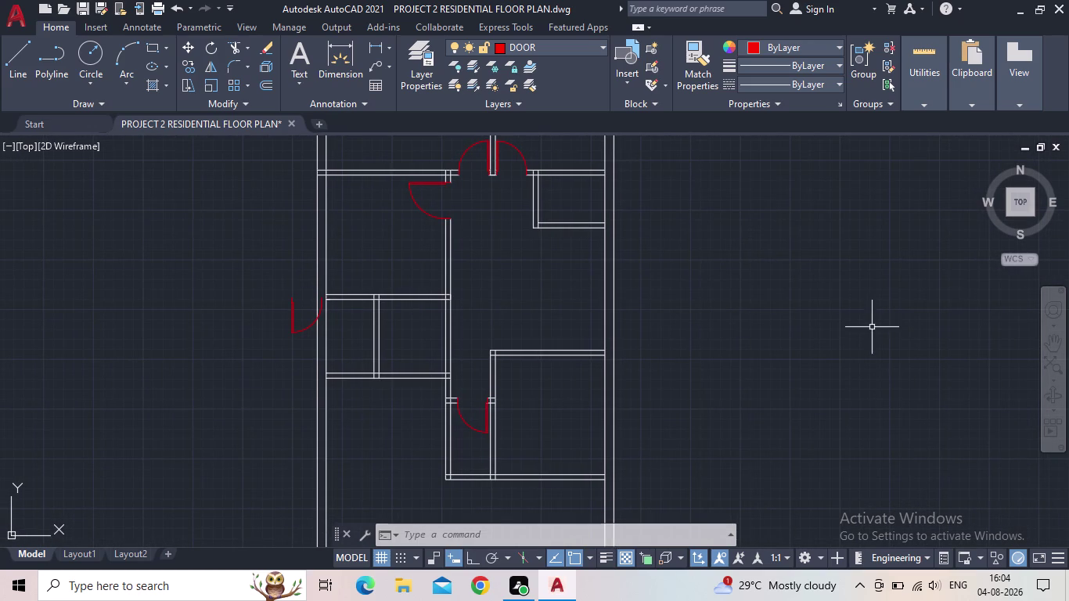
scroll(down, 3)
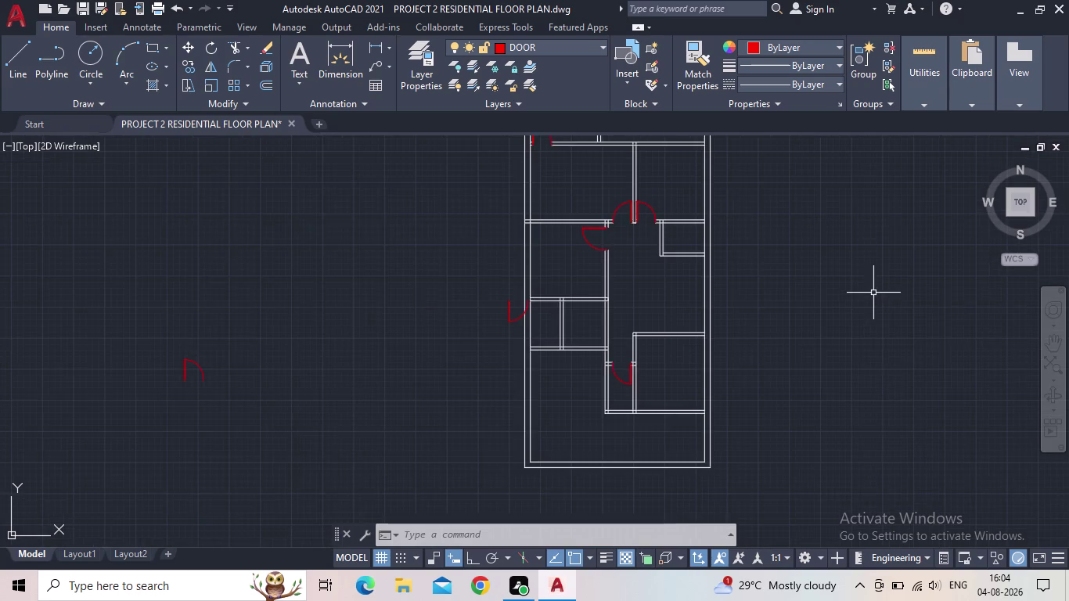
Pan along the hall walls toward the entrance and central hall doors.
middle_drag(873, 295, 845, 335)
scroll(up, 3)
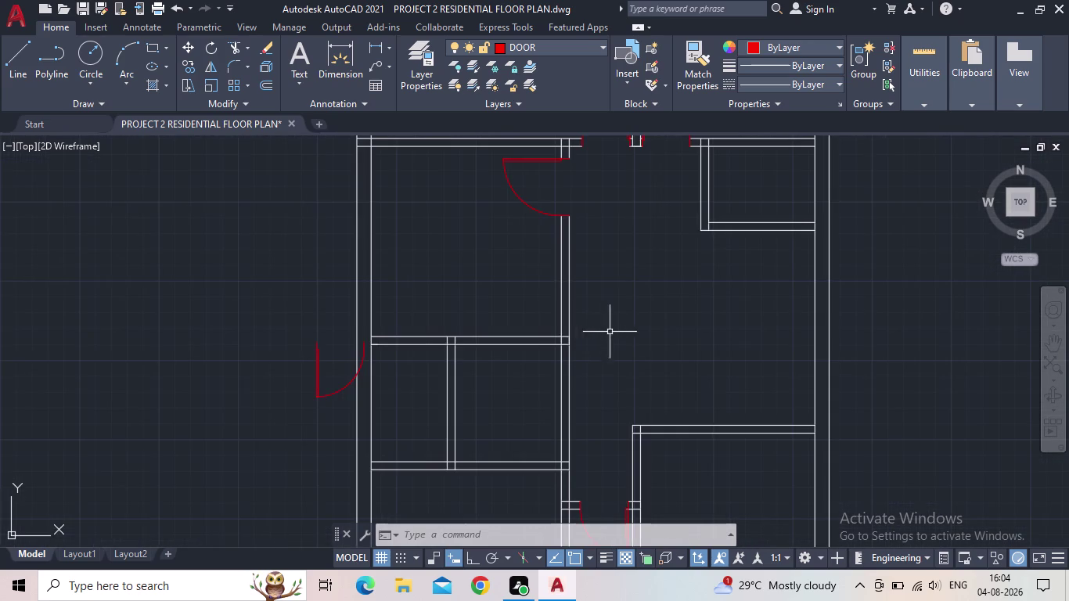
middle_drag(611, 333, 625, 316)
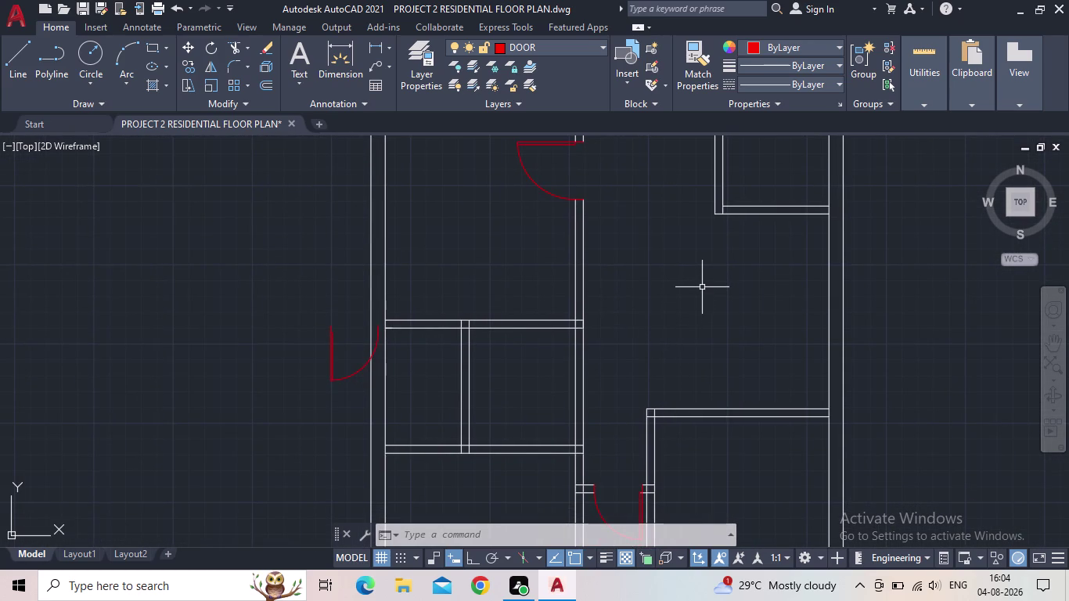
middle_drag(730, 293, 730, 318)
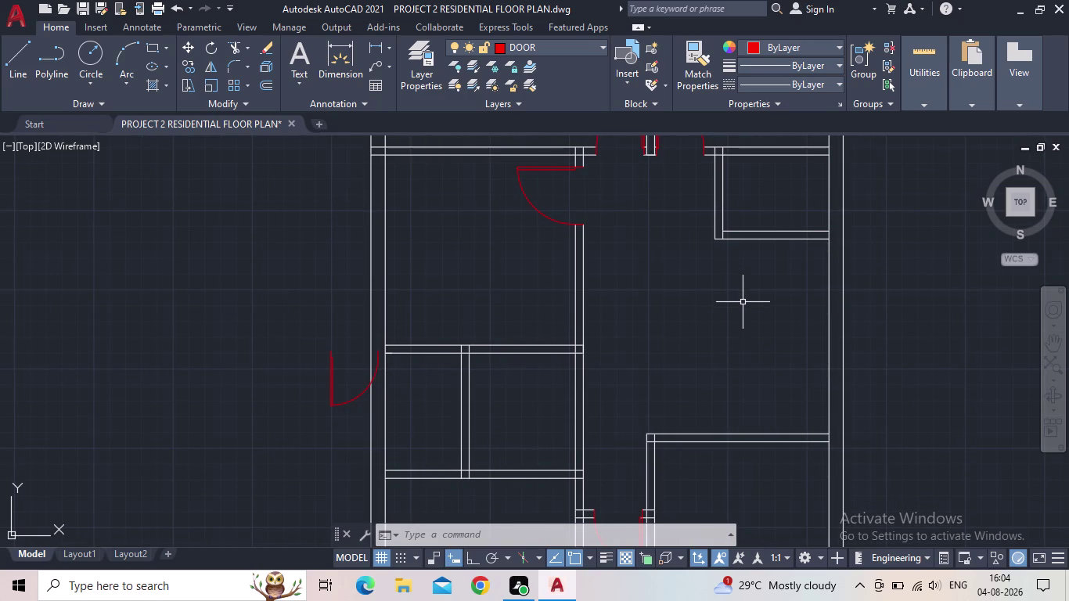
middle_drag(748, 306, 742, 324)
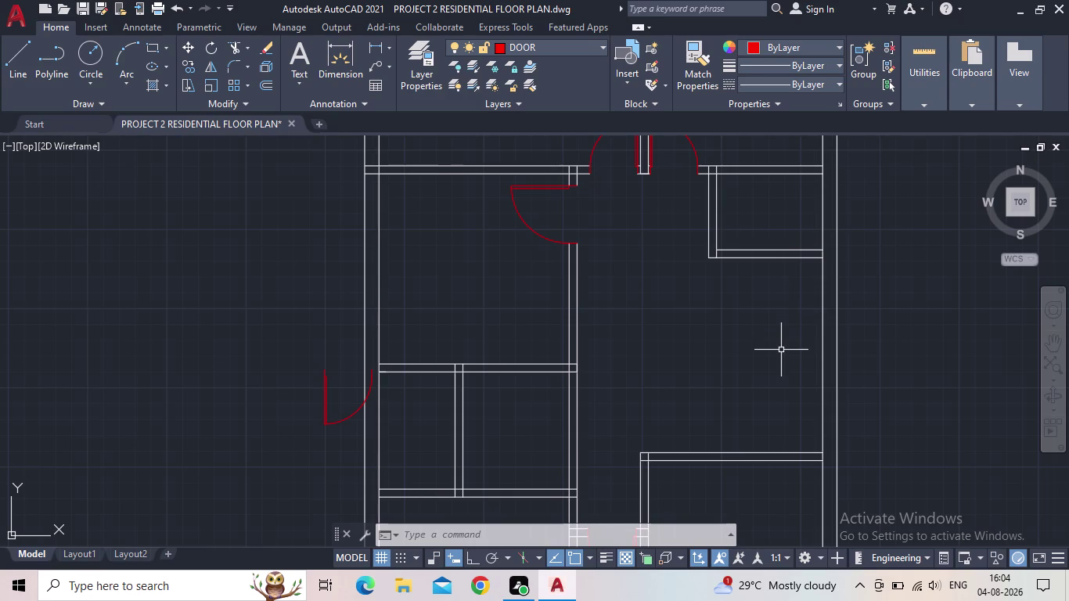
middle_drag(783, 349, 782, 369)
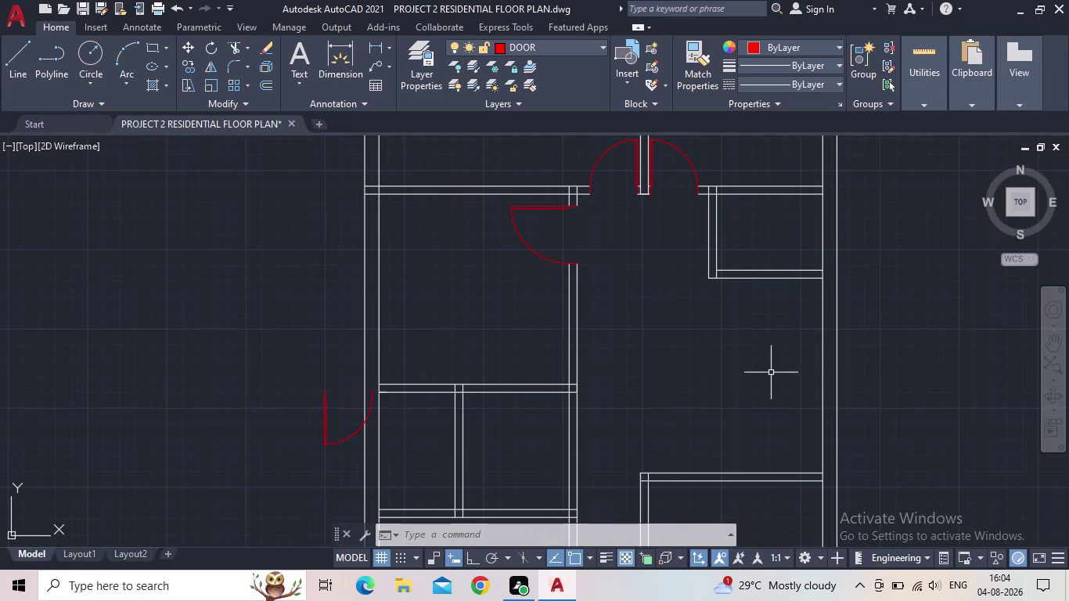
middle_click(789, 367)
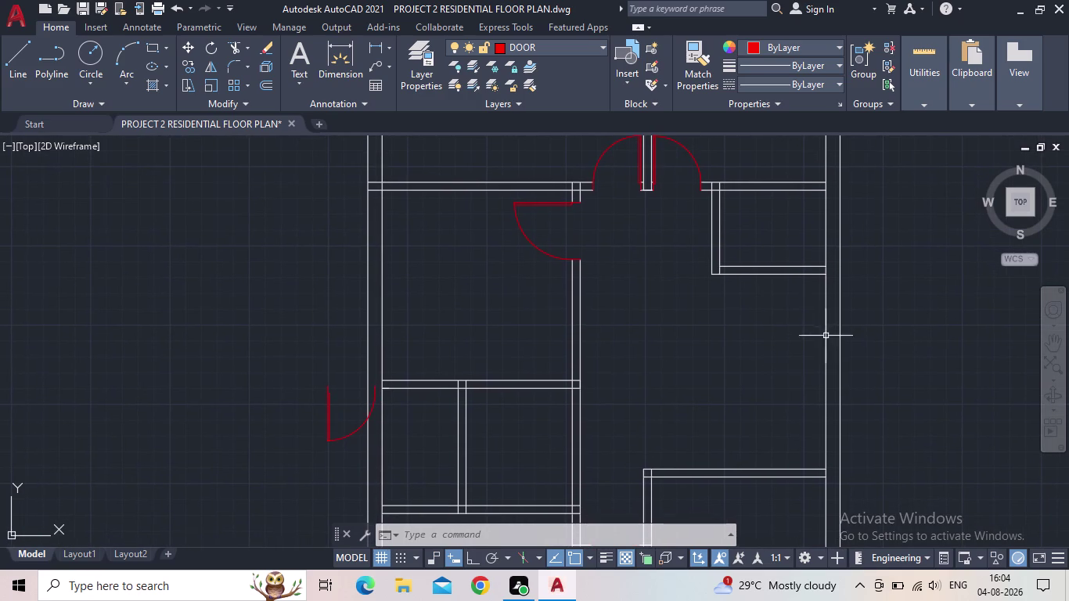
middle_drag(779, 357, 822, 360)
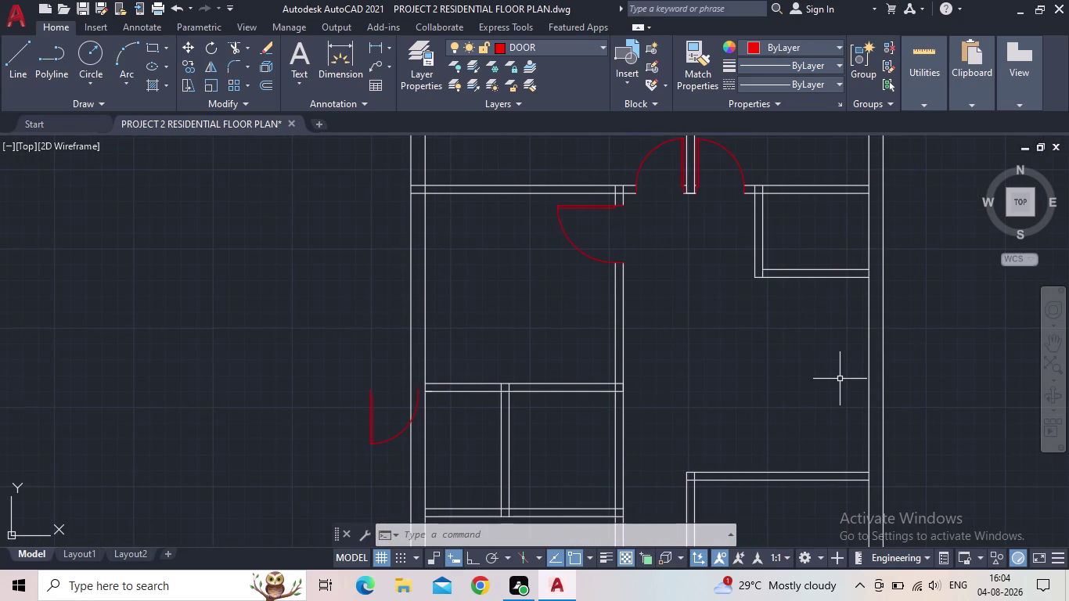
scroll(down, 3)
middle_click(840, 379)
scroll(up, 3)
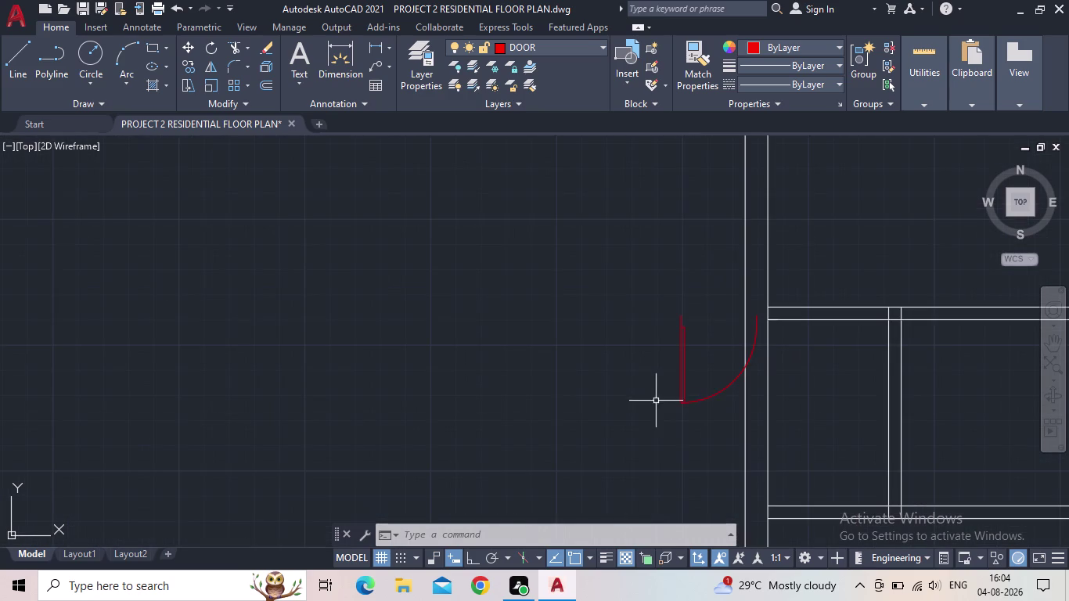
Pan past the side door and recenter the floor plan in view.
middle_drag(697, 387, 659, 397)
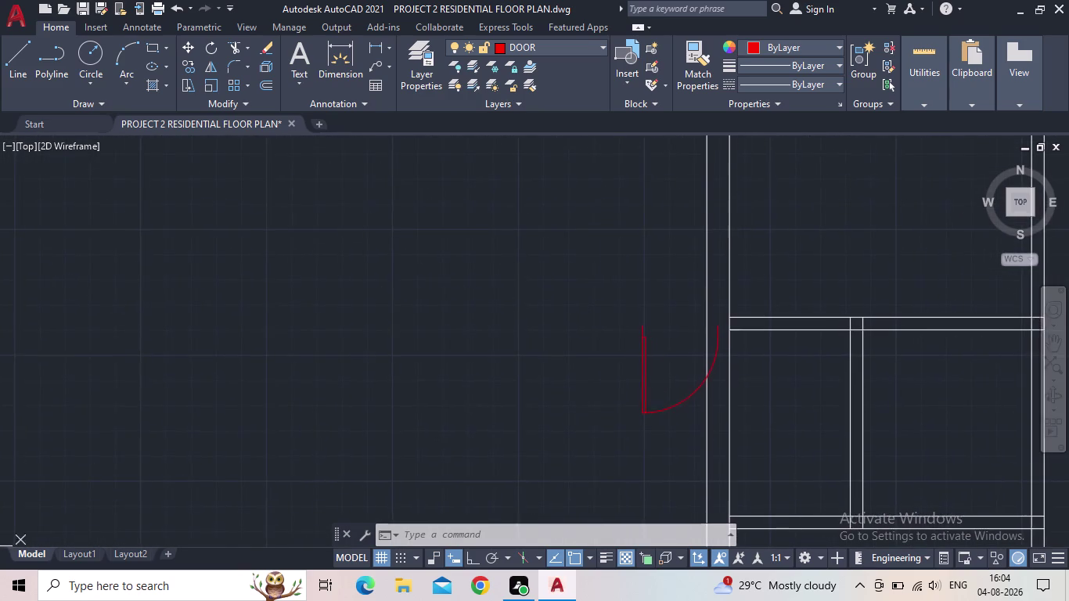
scroll(down, 3)
middle_drag(660, 391, 645, 402)
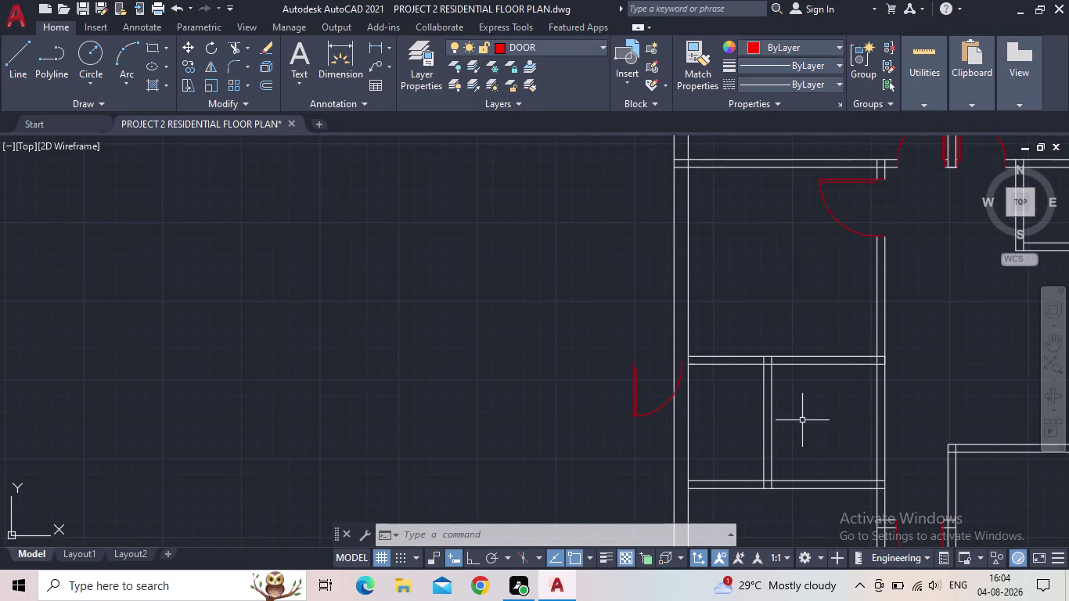
middle_drag(931, 396, 905, 403)
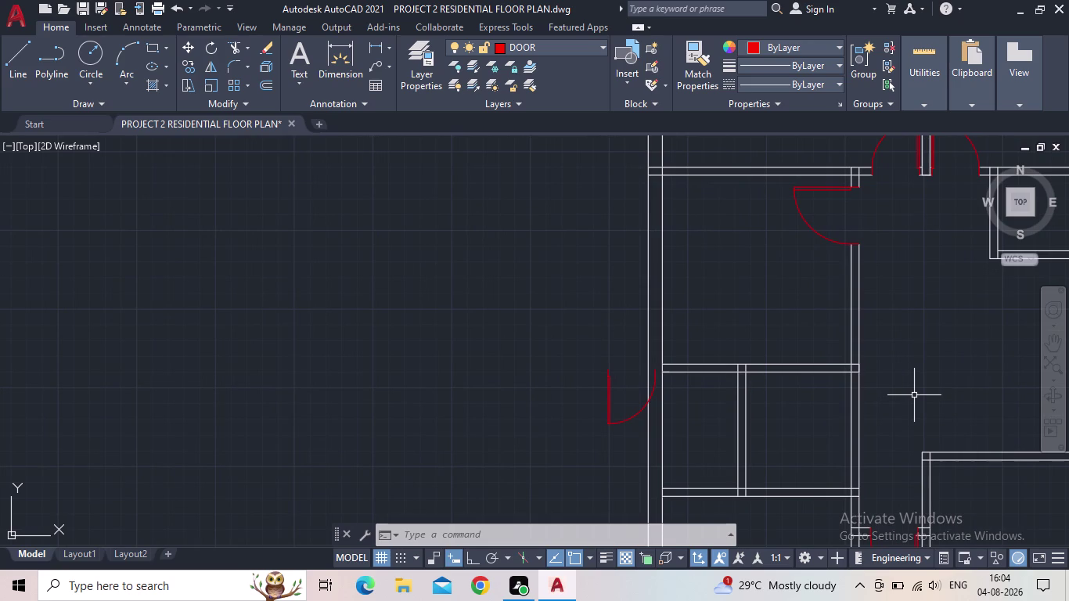
middle_drag(914, 395, 889, 412)
scroll(down, 3)
middle_drag(891, 405, 841, 406)
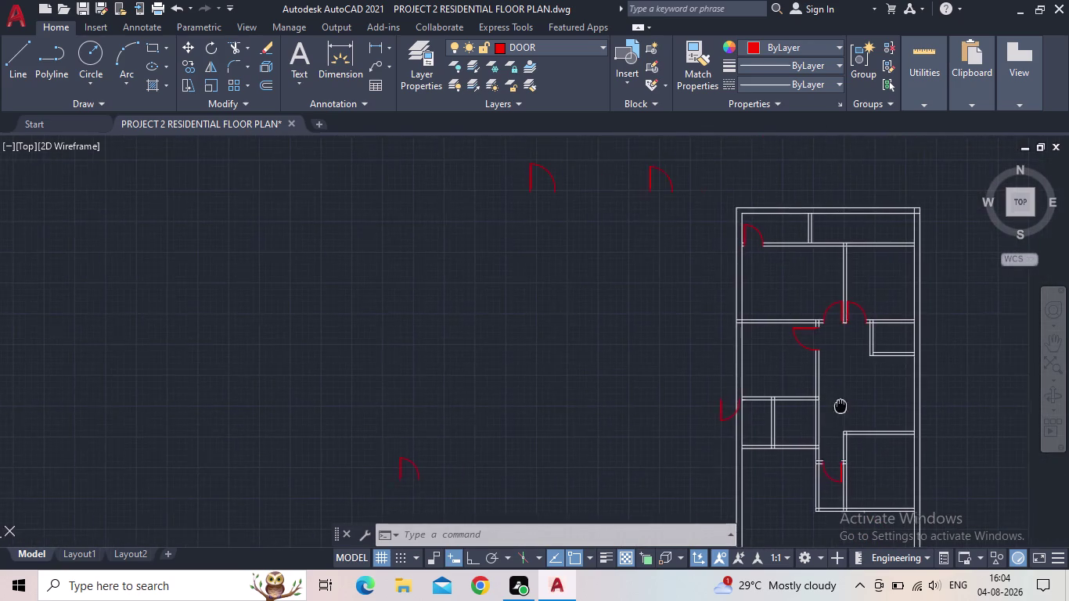
Zoom in and pan back onto the central hall doors.
middle_drag(841, 407, 839, 407)
middle_click(839, 405)
scroll(up, 3)
middle_drag(864, 407, 810, 407)
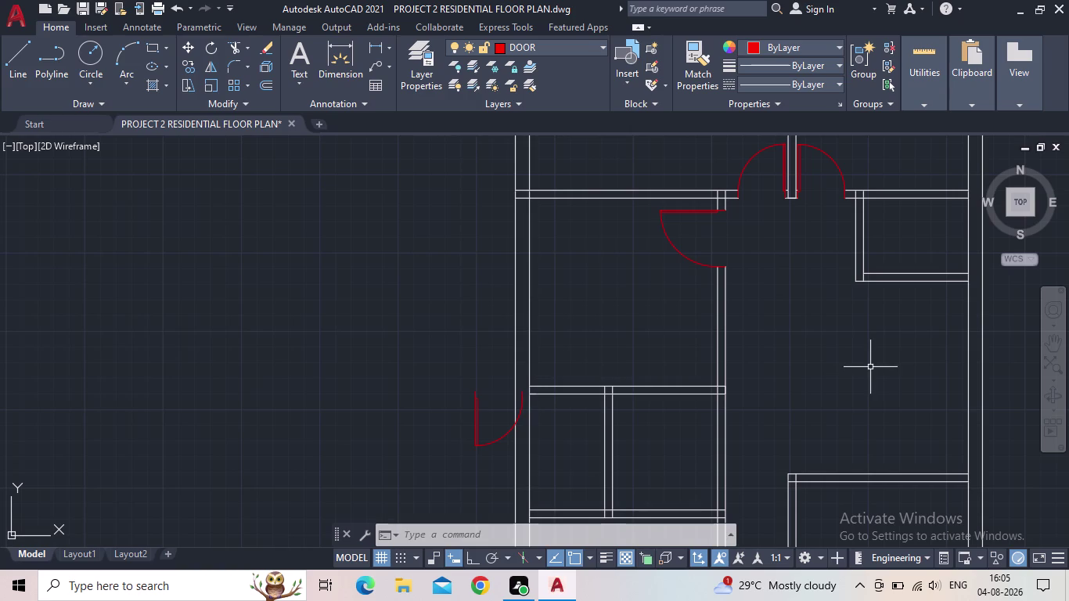
middle_drag(873, 376, 870, 382)
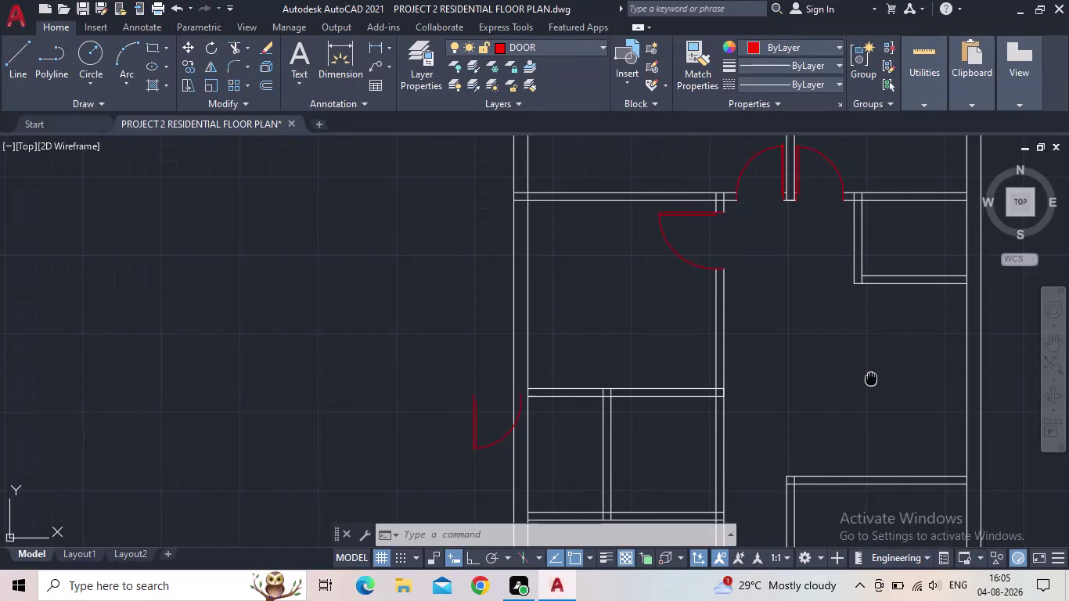
middle_drag(870, 382, 852, 390)
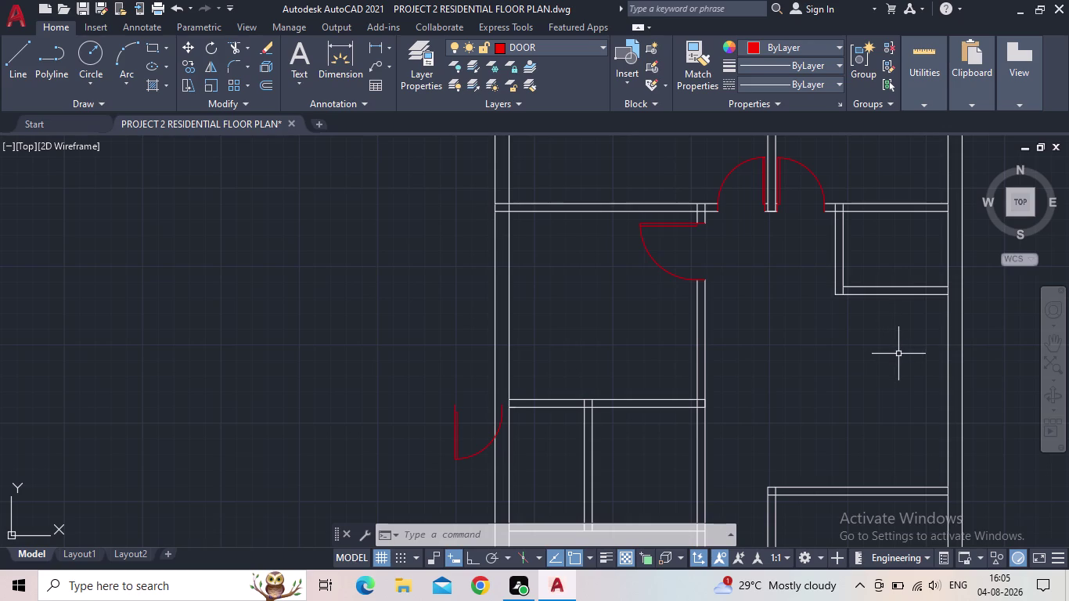
Pan across the upper rooms, then center the double door in view.
scroll(down, 3)
middle_drag(897, 361, 878, 376)
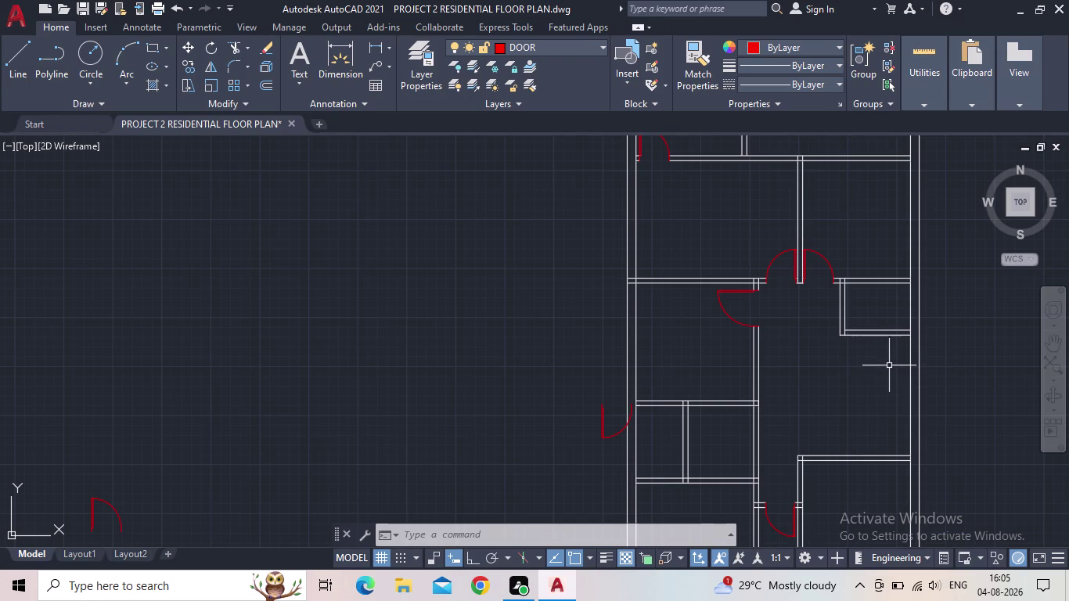
middle_drag(888, 376, 879, 386)
scroll(up, 3)
middle_drag(866, 383, 867, 400)
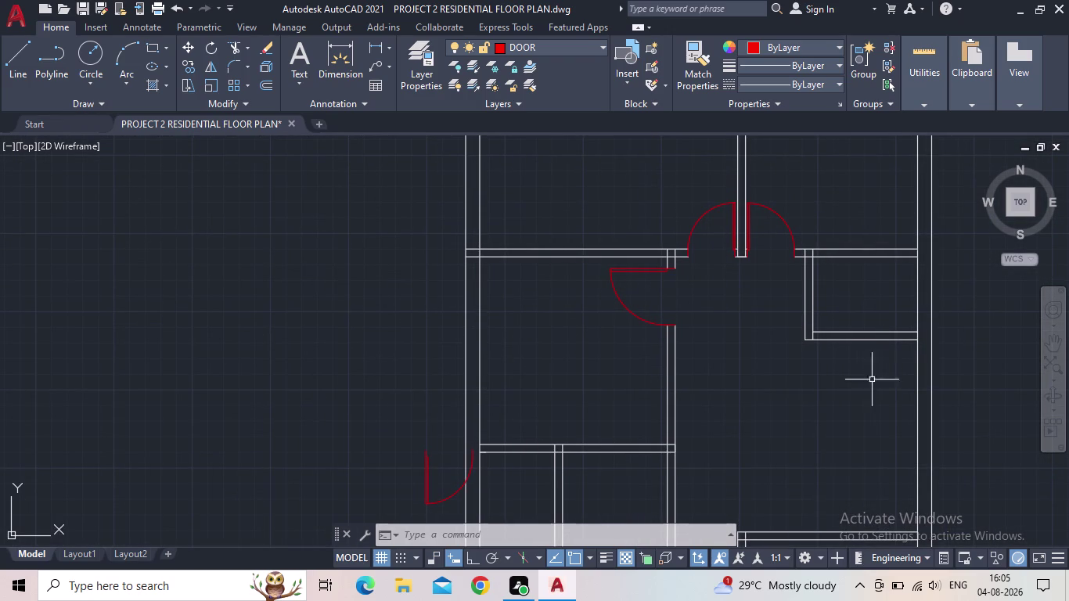
middle_drag(880, 367, 875, 398)
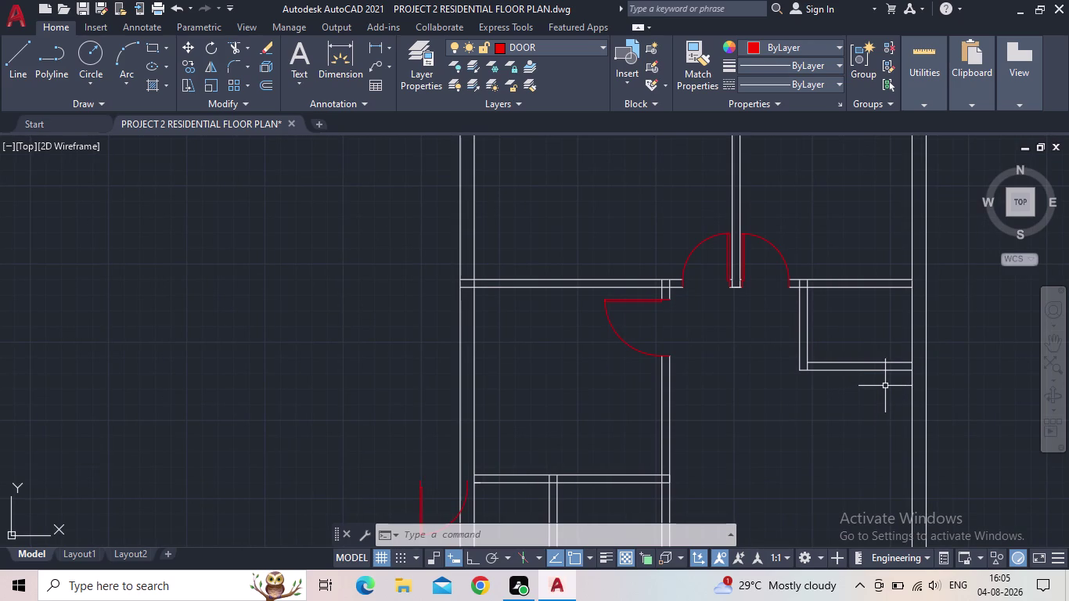
middle_drag(882, 412, 879, 436)
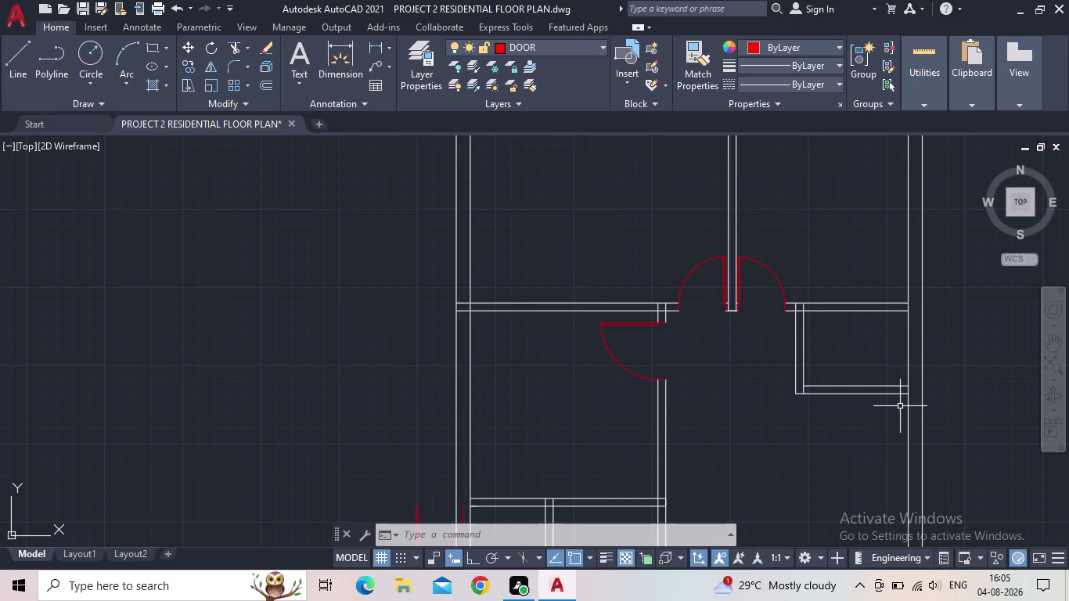
middle_click(848, 440)
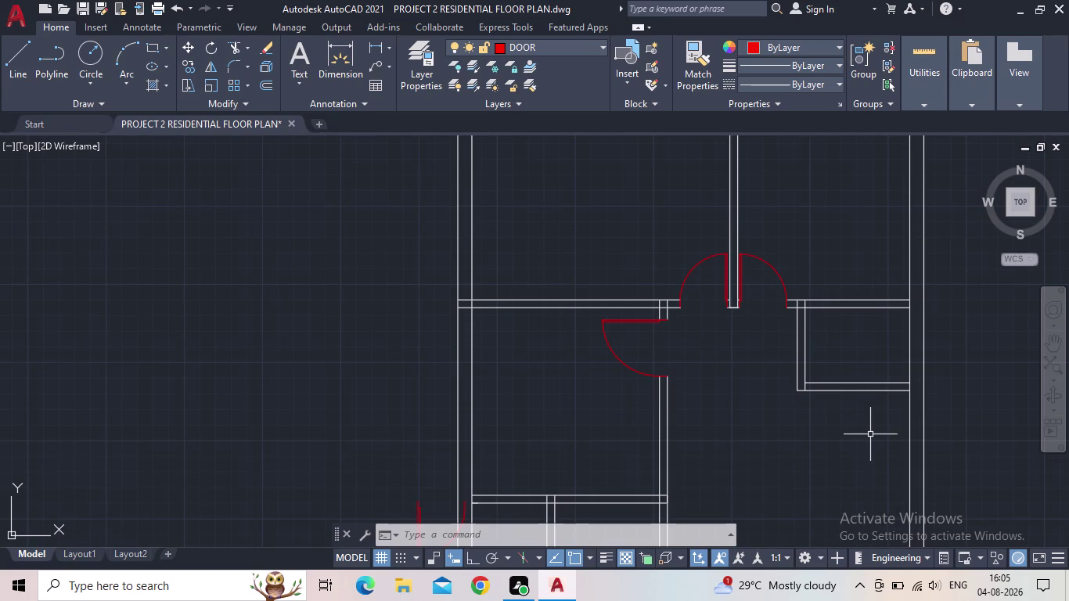
Pan around and zoom in tightly so the double door and adjacent swing fill the view.
middle_click(867, 424)
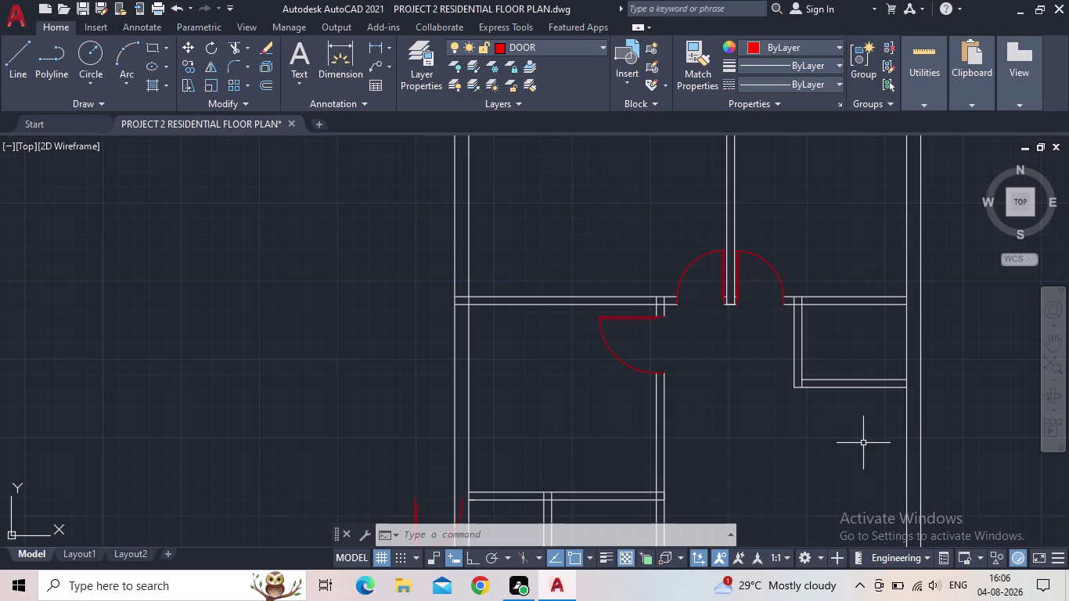
middle_drag(843, 439, 832, 443)
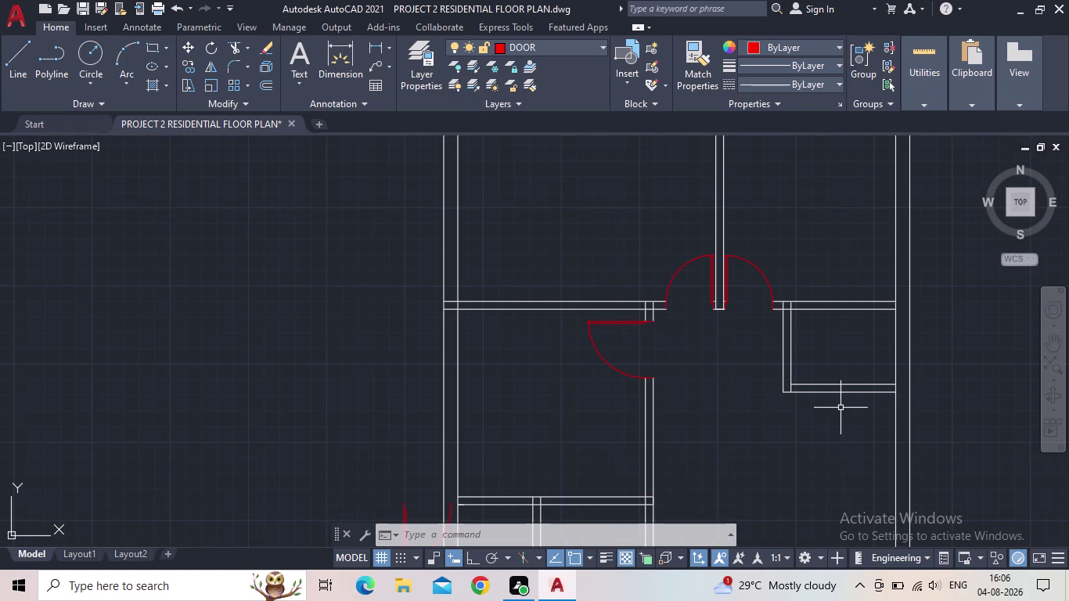
middle_drag(835, 418, 830, 437)
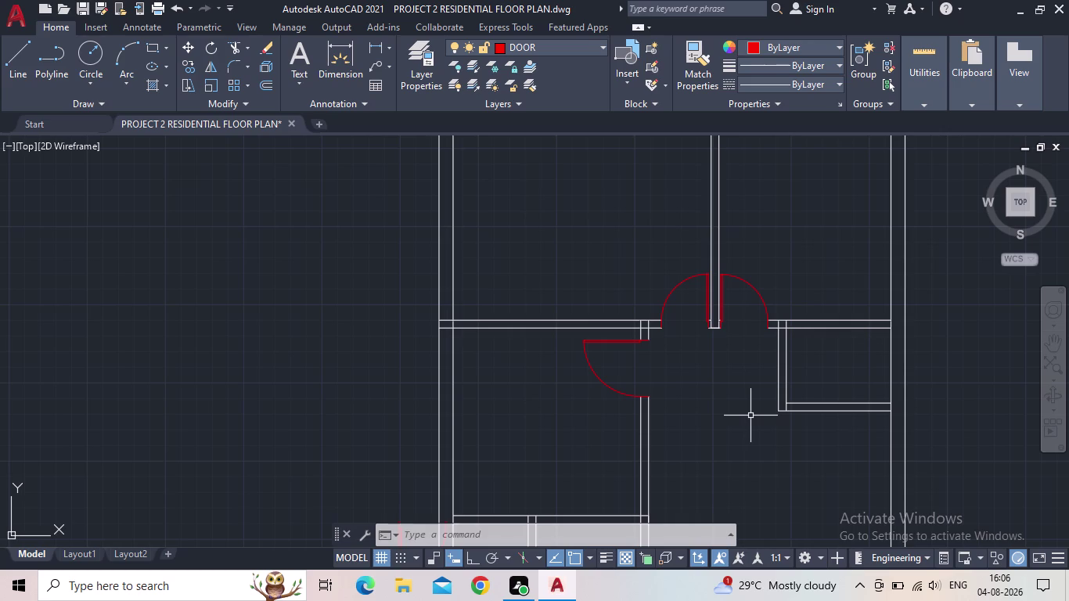
middle_drag(758, 422, 767, 414)
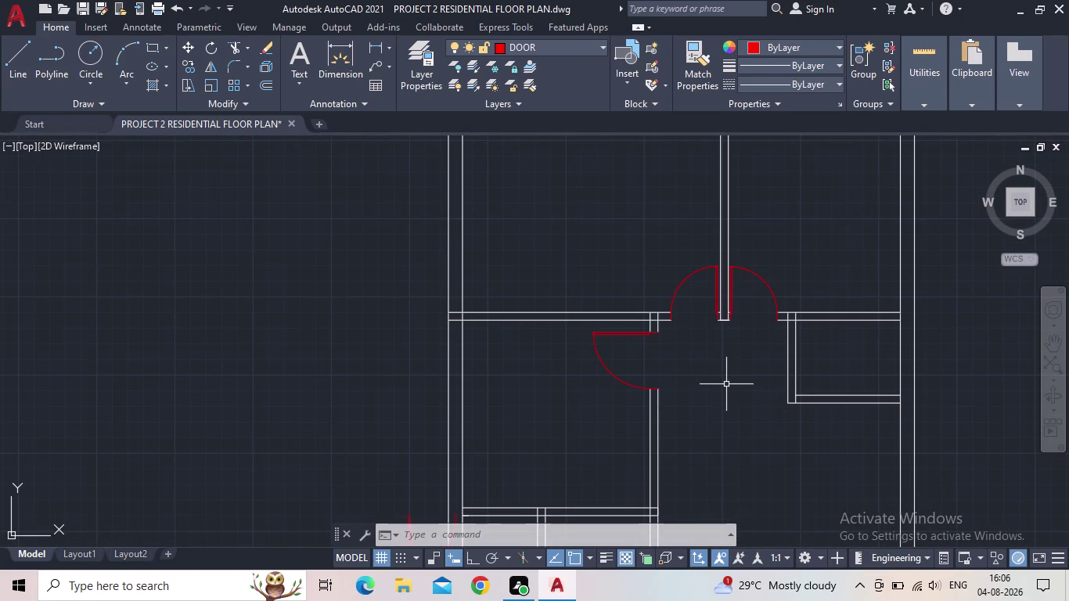
middle_drag(734, 383, 724, 420)
scroll(down, 3)
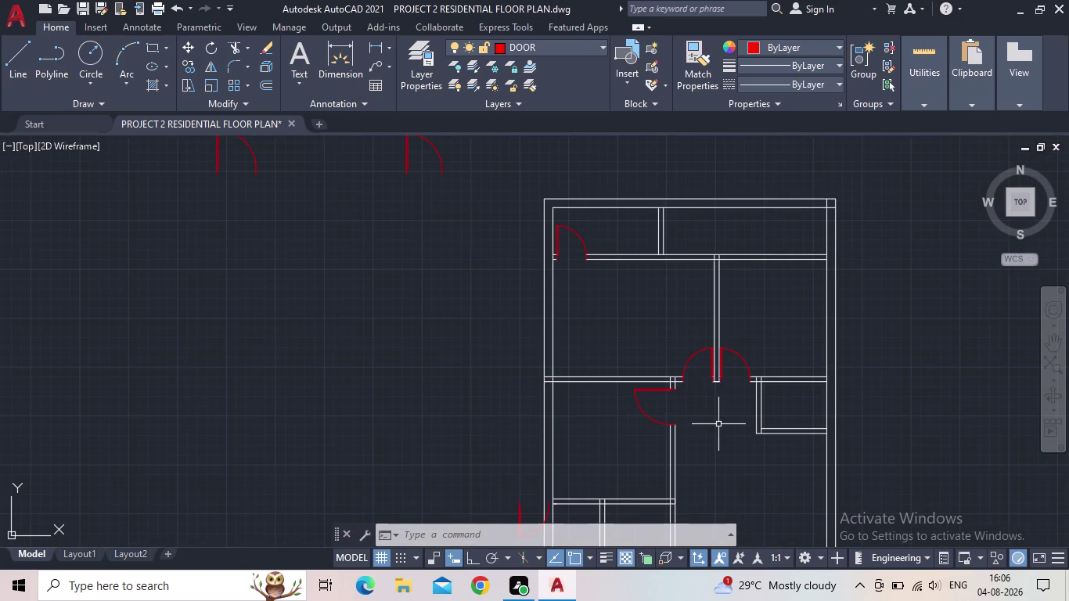
middle_drag(718, 424, 715, 411)
middle_click(726, 403)
scroll(up, 3)
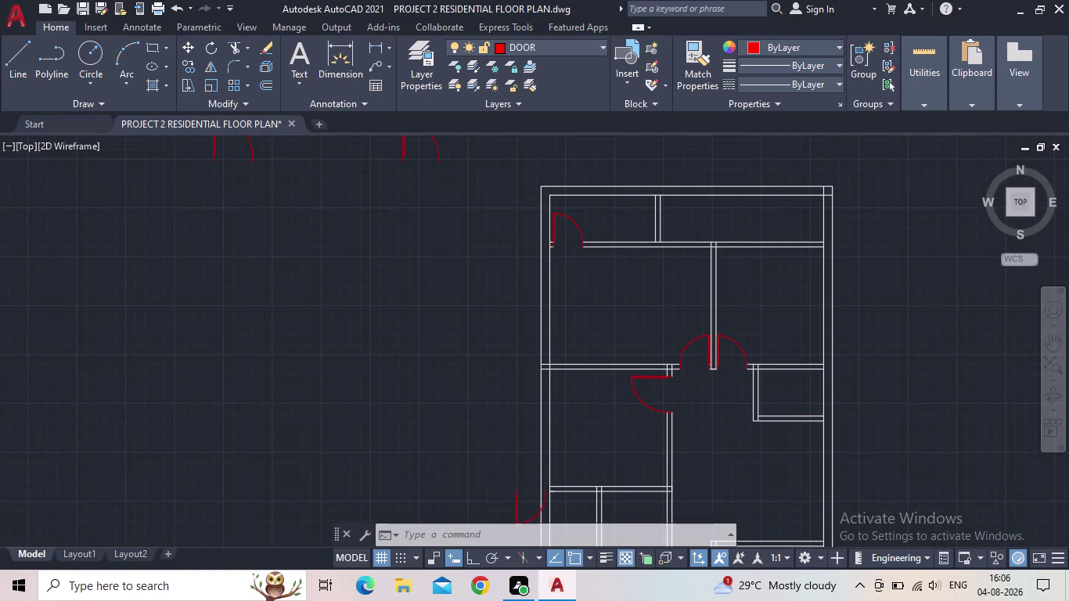
scroll(up, 3)
middle_drag(650, 353, 664, 406)
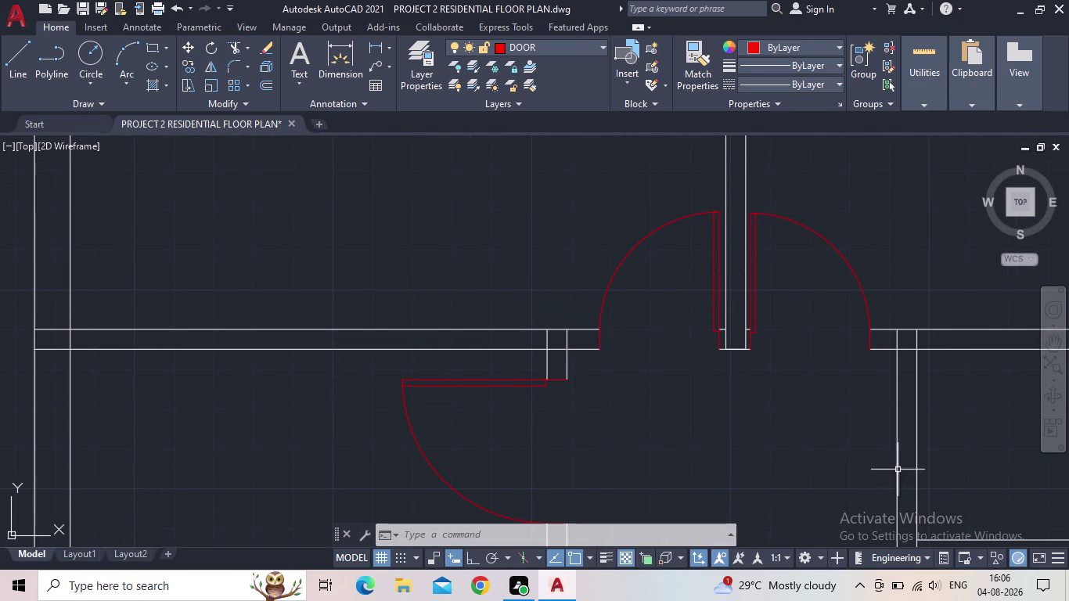
Zoom and pan in close on the double door.
scroll(down, 3)
middle_drag(903, 475, 883, 436)
scroll(down, 3)
middle_drag(867, 423, 842, 414)
scroll(up, 3)
scroll(up, 3)
middle_drag(818, 412, 808, 432)
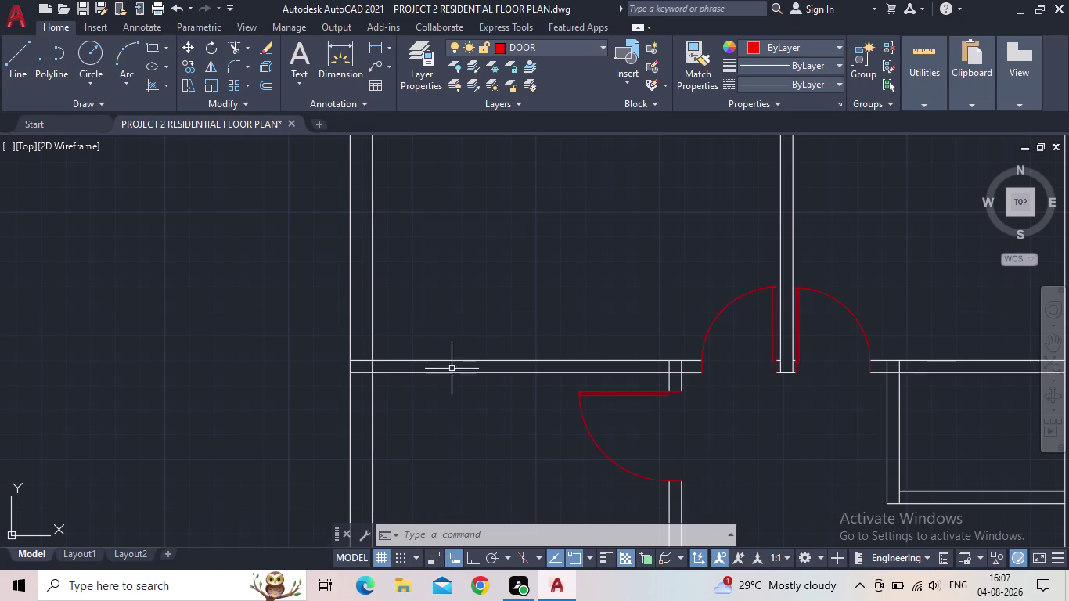
Zoom out to the whole plan and loose doors, then begin selecting a spare door.
scroll(down, 3)
middle_drag(681, 463, 610, 484)
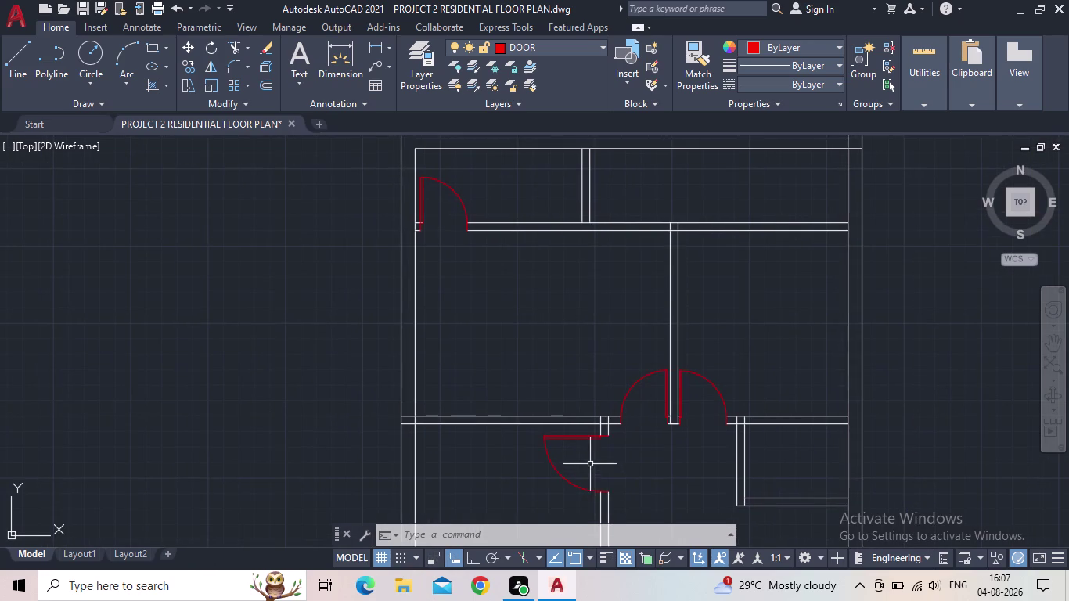
scroll(up, 3)
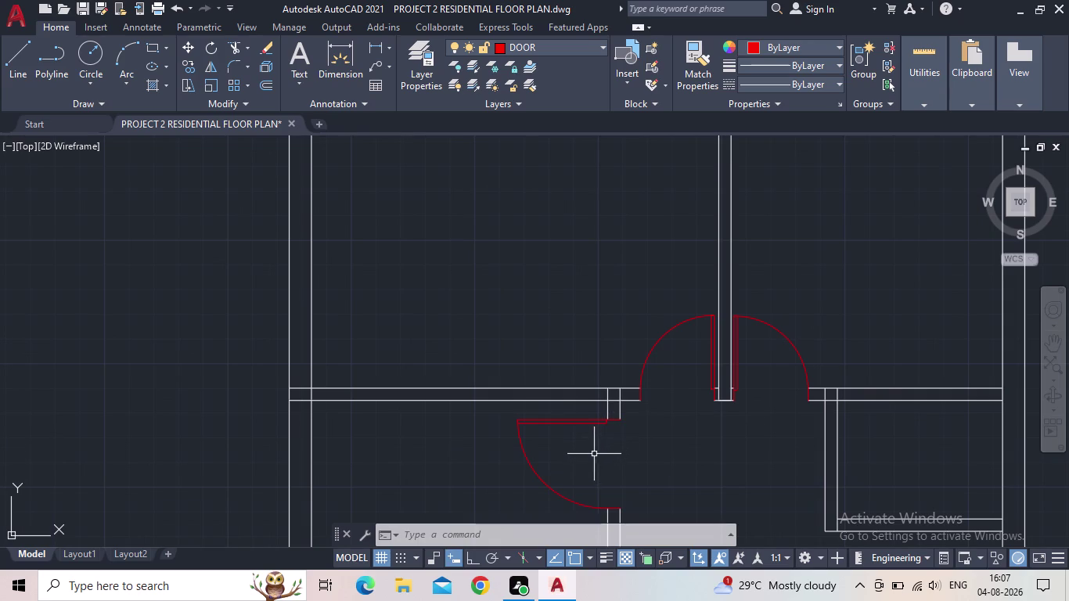
scroll(down, 3)
middle_drag(600, 429, 582, 405)
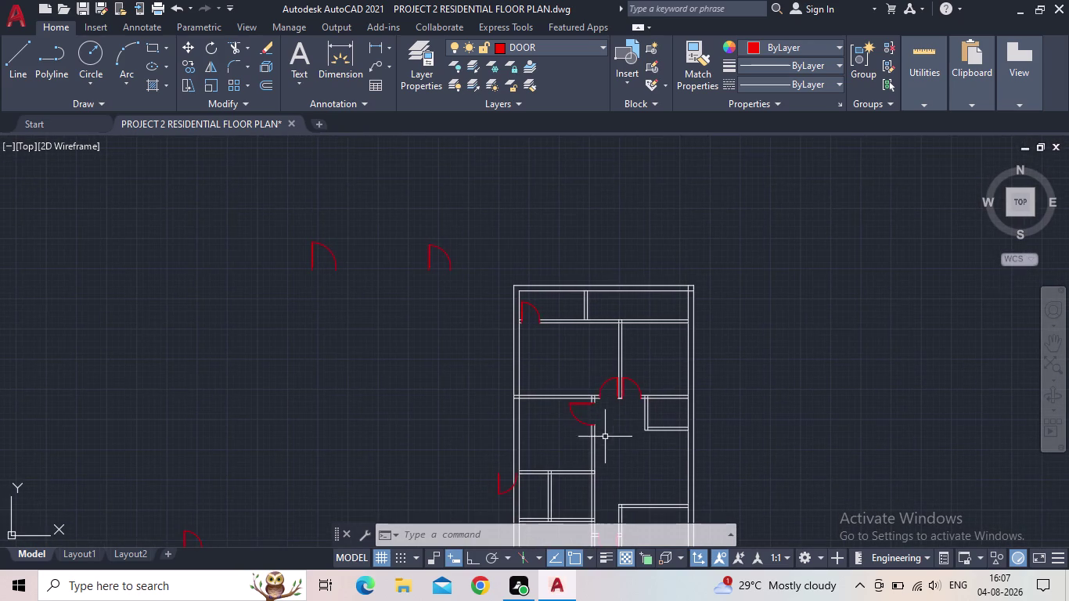
middle_drag(605, 425, 558, 351)
scroll(up, 3)
drag(450, 418, 441, 414)
click(407, 397)
scroll(up, 3)
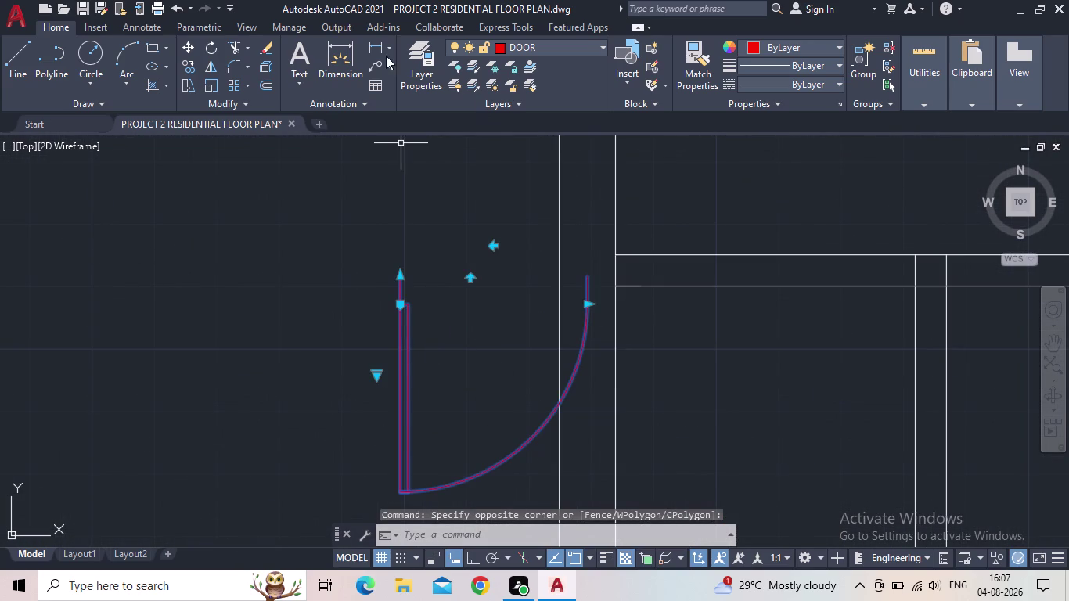
click(379, 45)
click(401, 276)
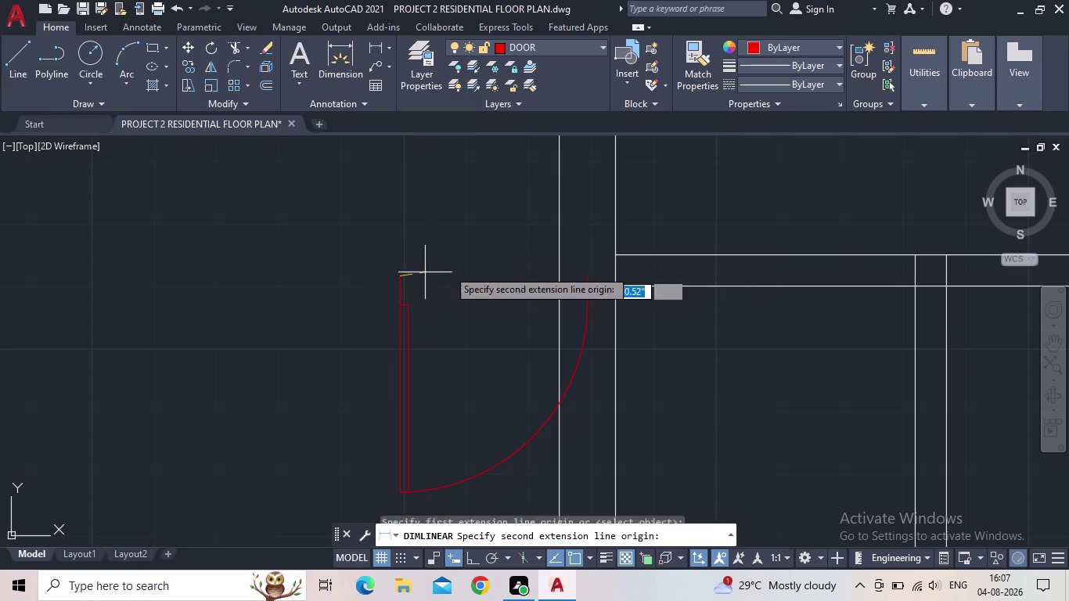
click(588, 280)
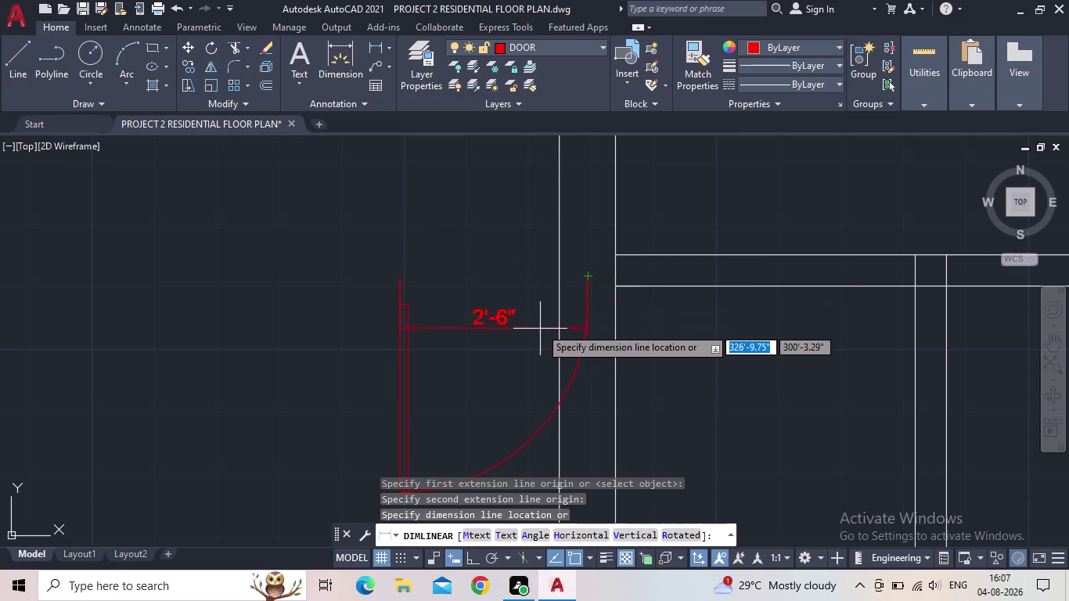
key(Escape)
drag(591, 376, 578, 371)
click(558, 365)
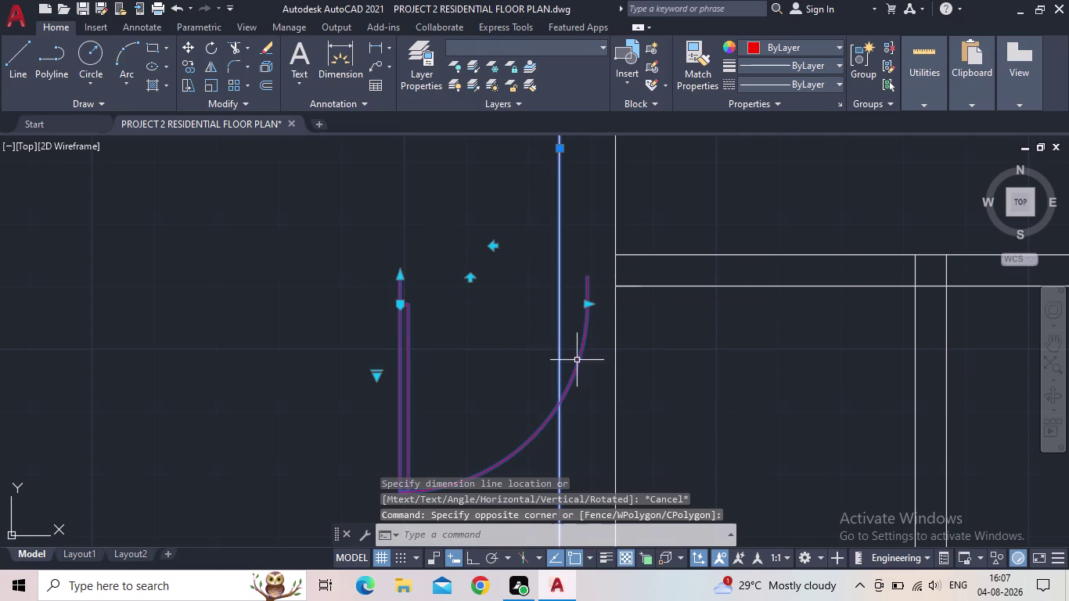
key(Escape)
click(400, 285)
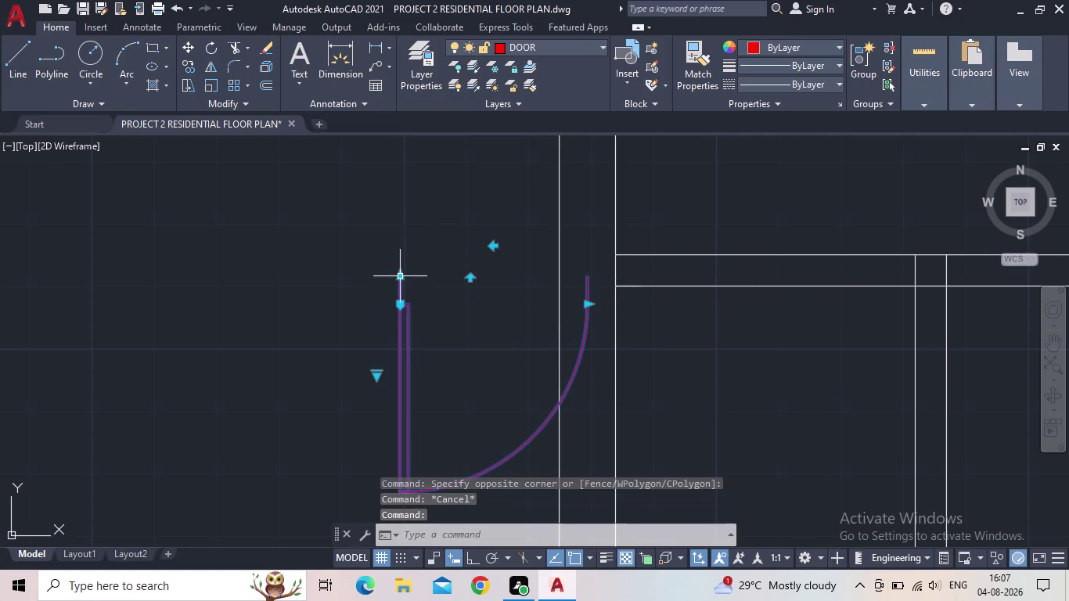
click(399, 305)
click(257, 317)
scroll(down, 3)
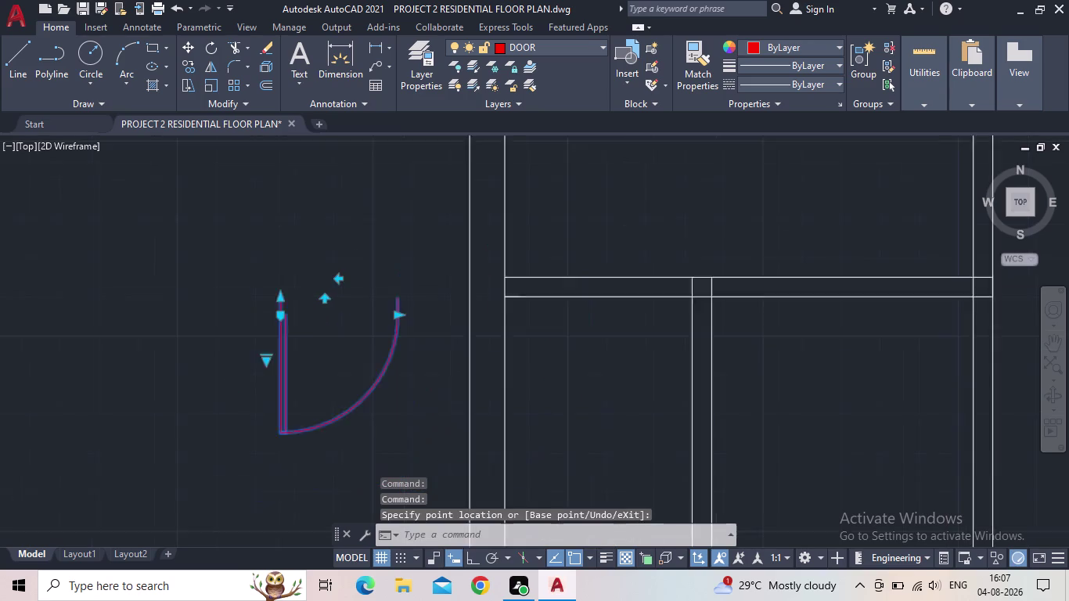
scroll(down, 3)
middle_drag(329, 317, 266, 335)
key(Escape)
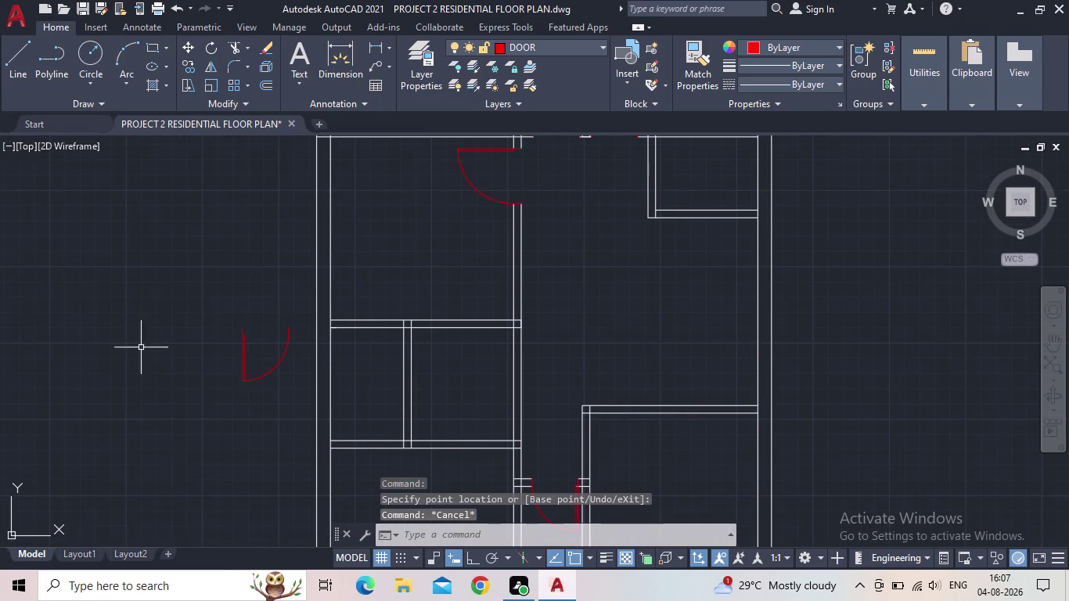
click(147, 47)
Draw a 5" by 2'6" rectangle beside the spare door using the Dimensions option.
click(81, 236)
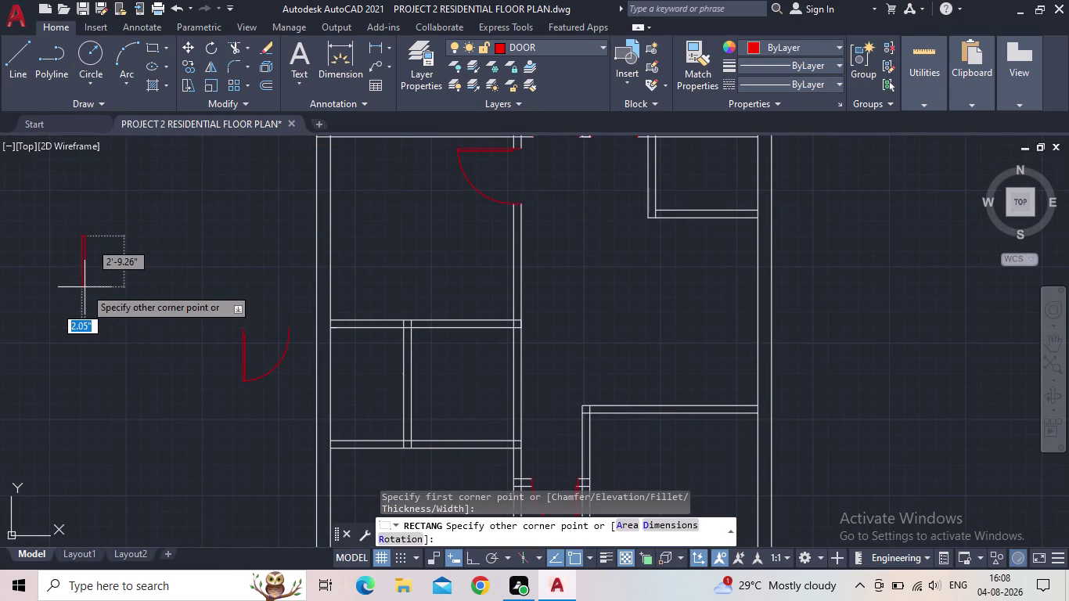
key(d)
key(Return)
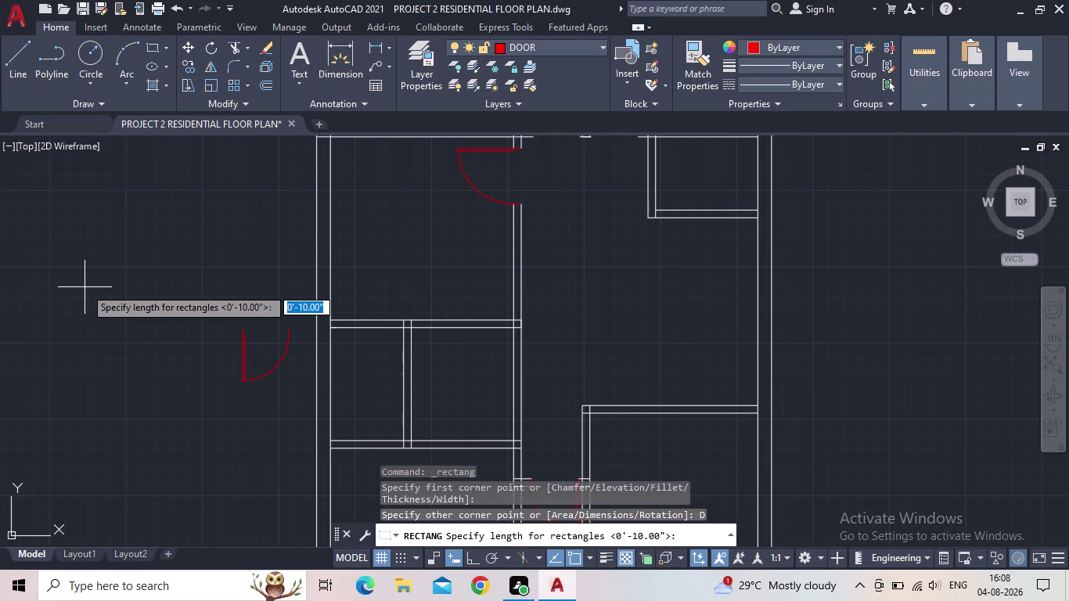
key(5)
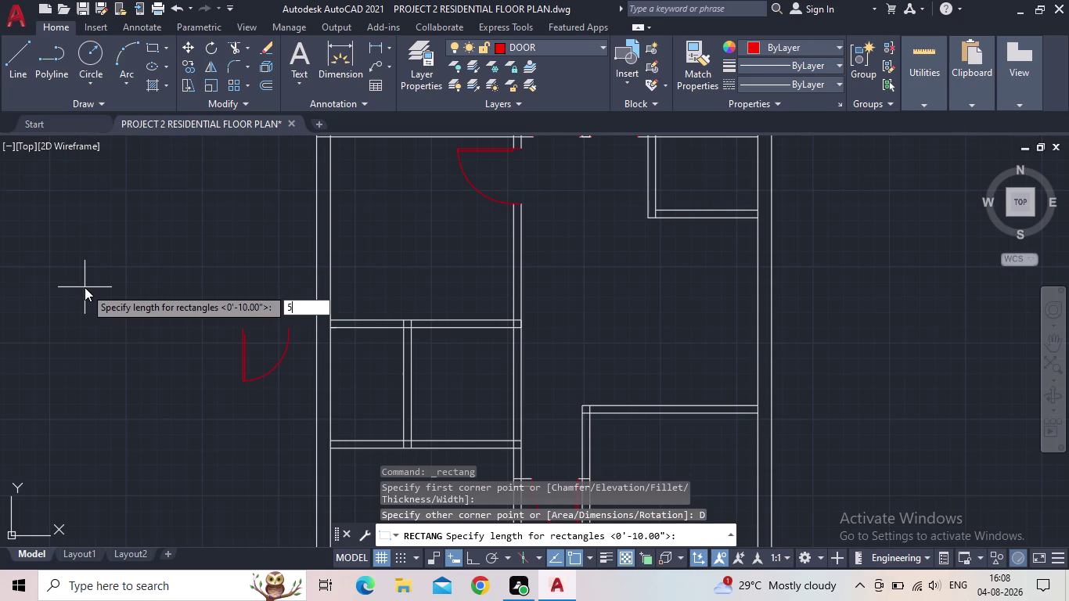
key(shift+quotedbl)
key(Return)
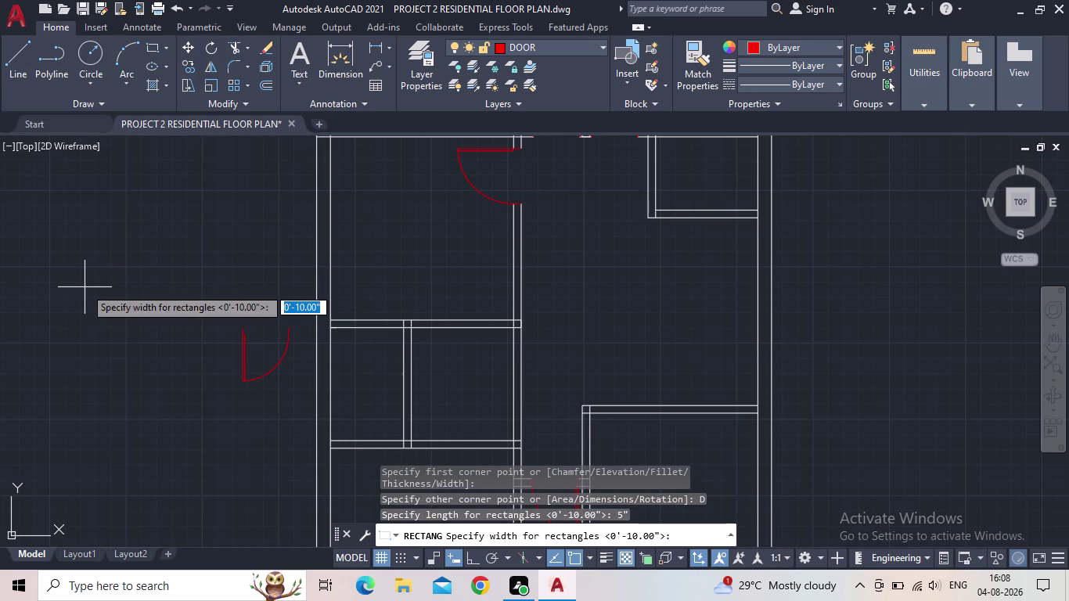
text(2')
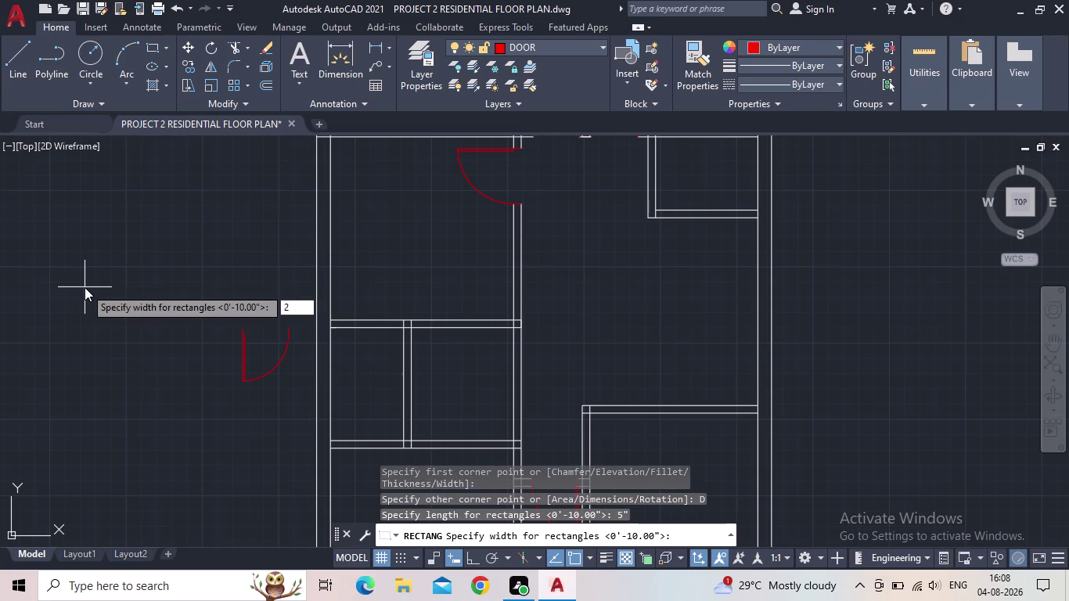
text(6)
key(shift+quotedbl)
key(Return)
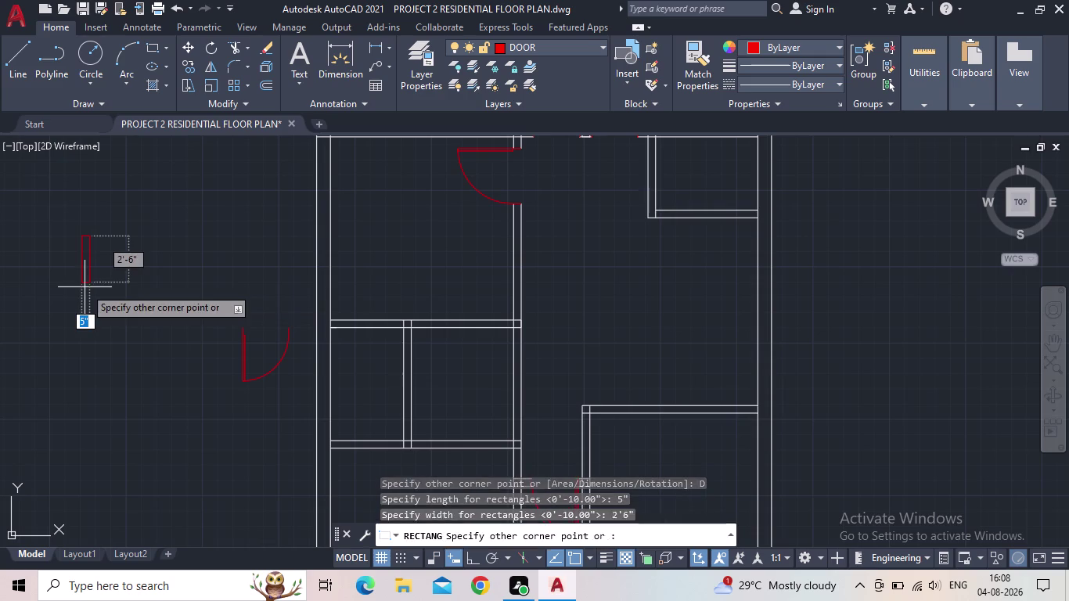
click(120, 302)
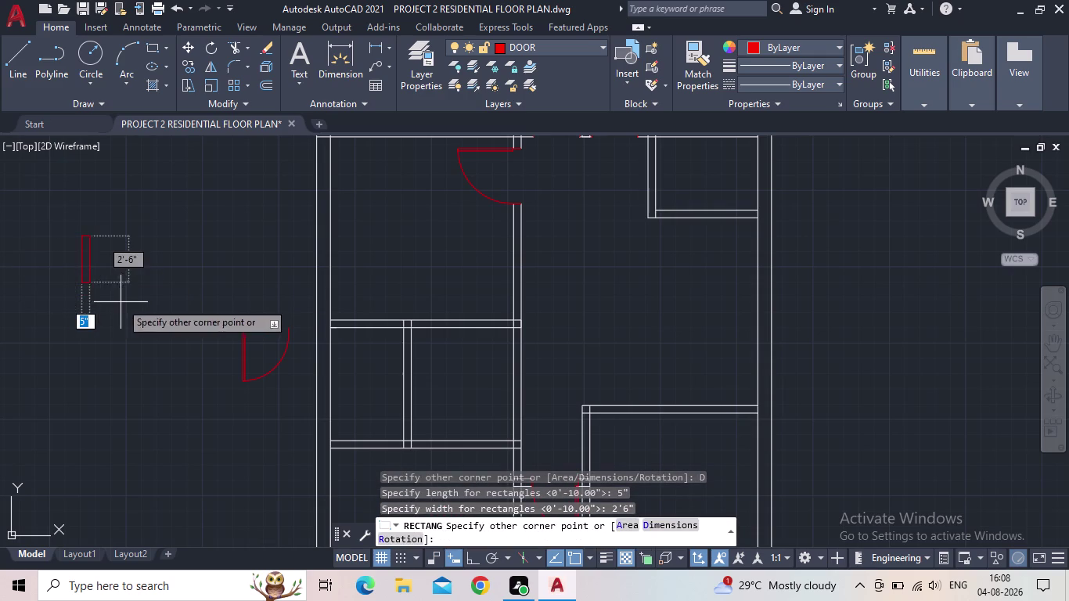
key(Escape)
With Ortho on, rotate the rectangle 90° about its corner and reselect it.
drag(160, 304, 103, 277)
drag(56, 252, 65, 257)
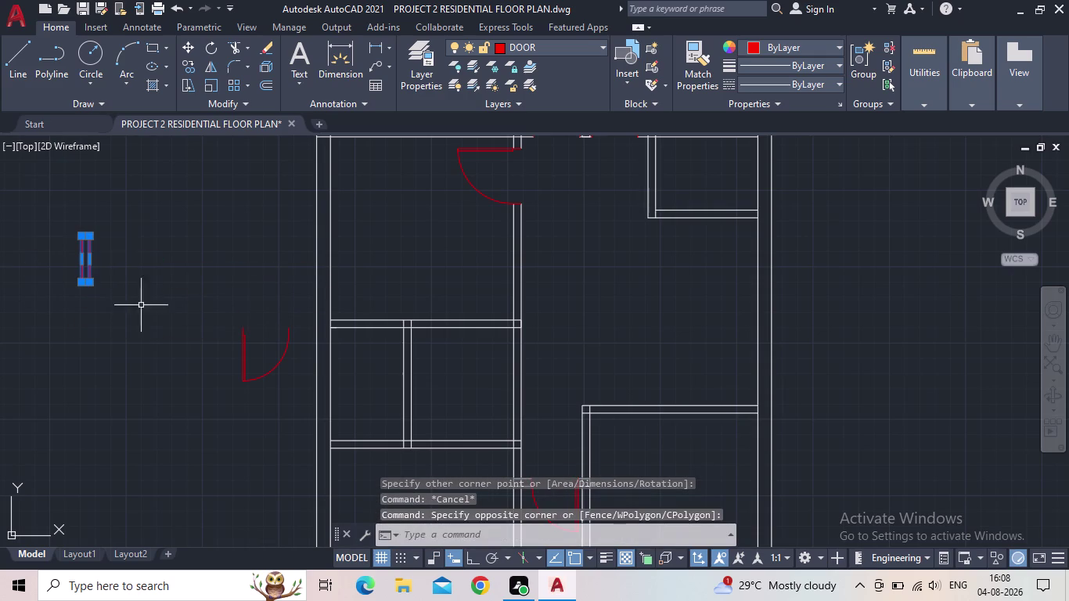
click(466, 565)
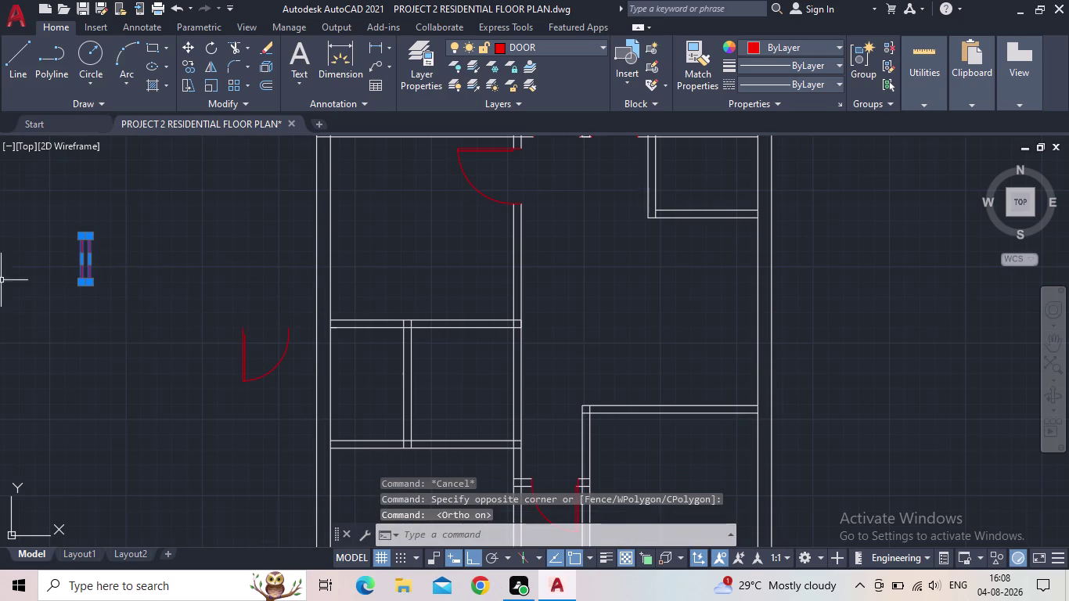
key(r)
key(o)
key(space)
click(82, 278)
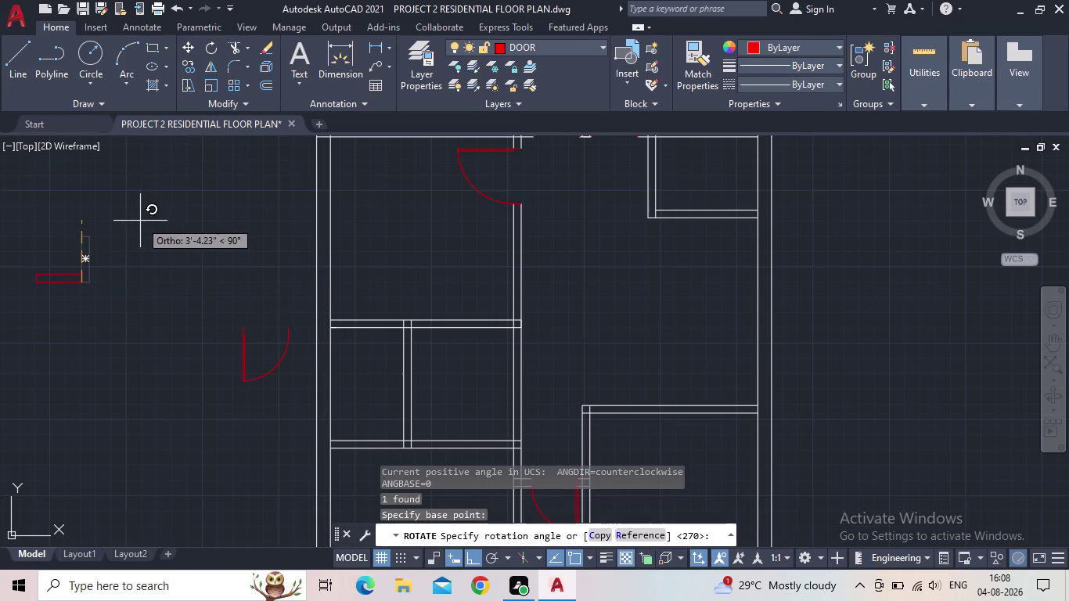
click(104, 208)
key(Escape)
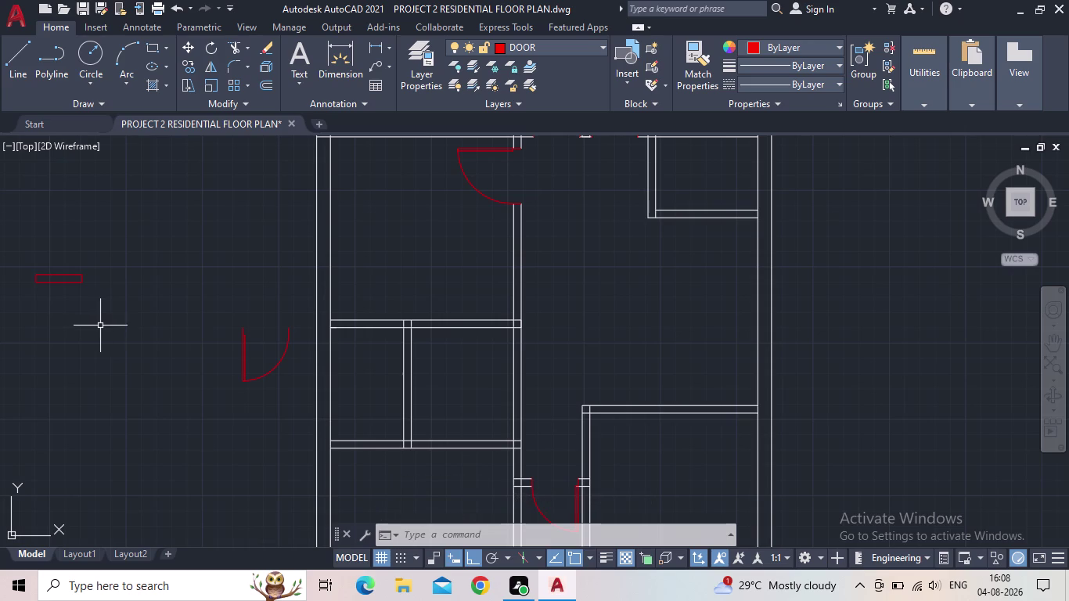
drag(79, 314, 71, 310)
click(25, 266)
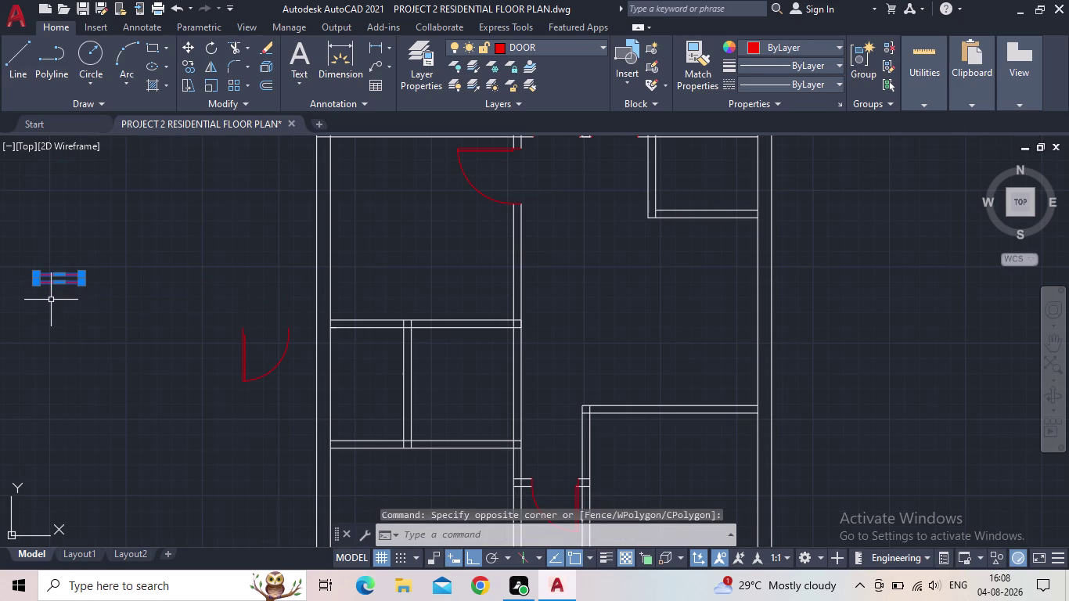
Copy the small rectangle from its corner onto the top wall line.
key(c)
key(o)
key(Return)
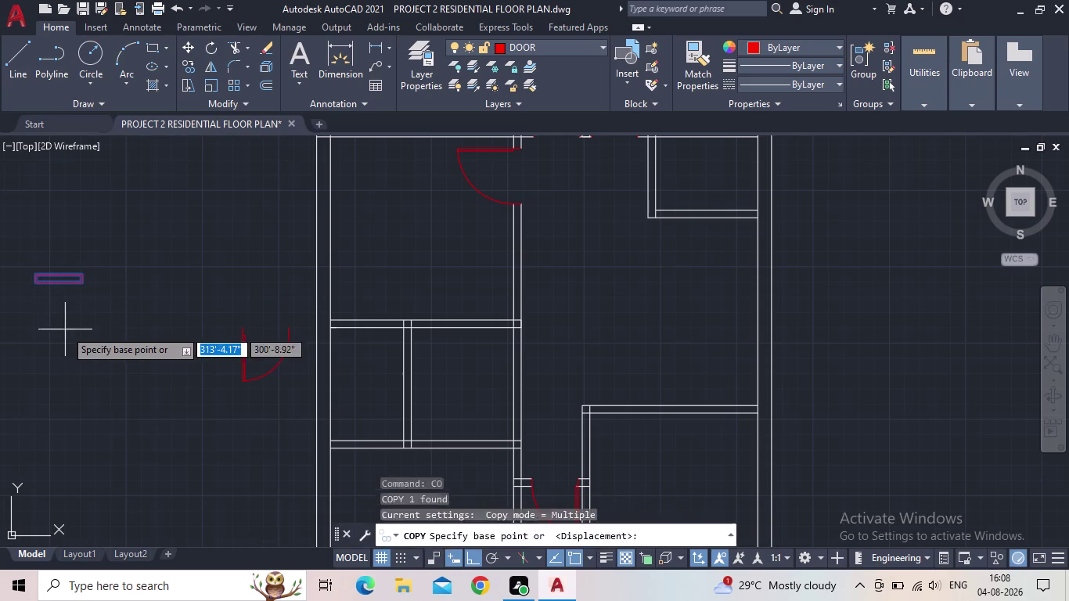
click(79, 283)
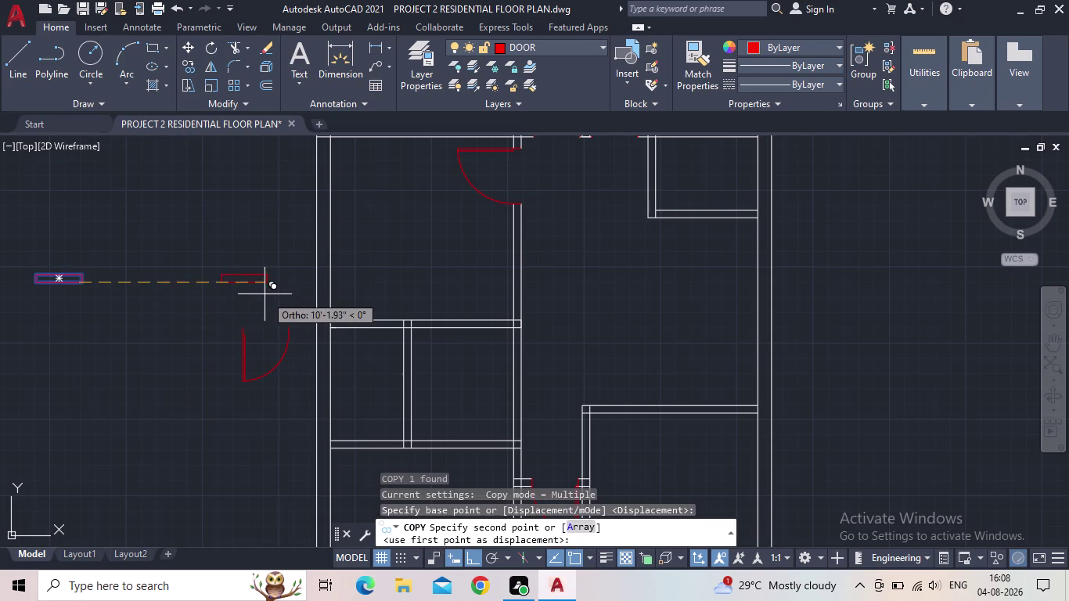
click(473, 562)
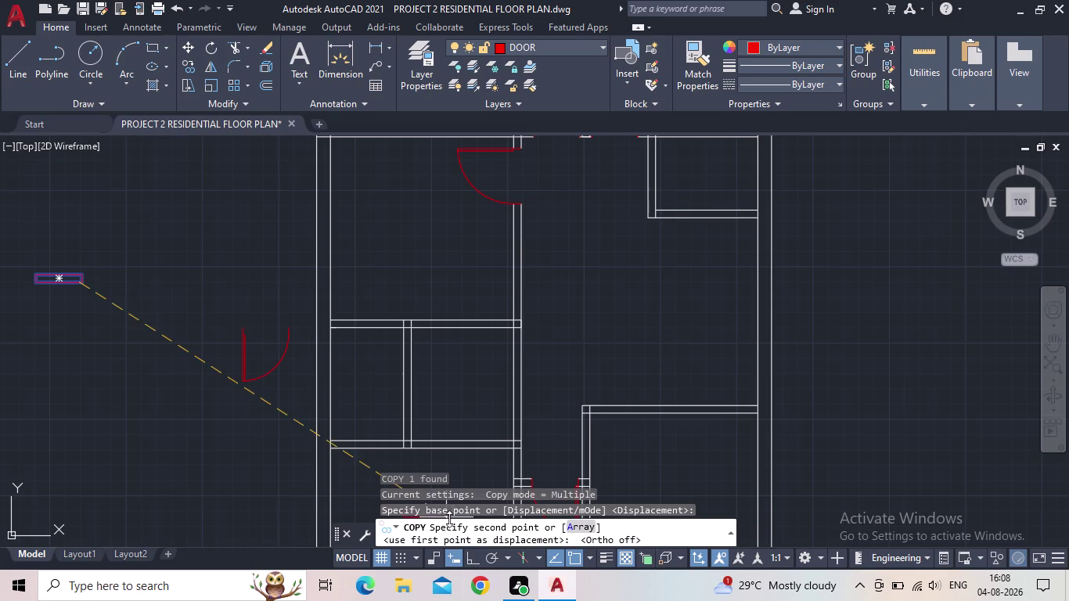
scroll(up, 3)
scroll(up, 3)
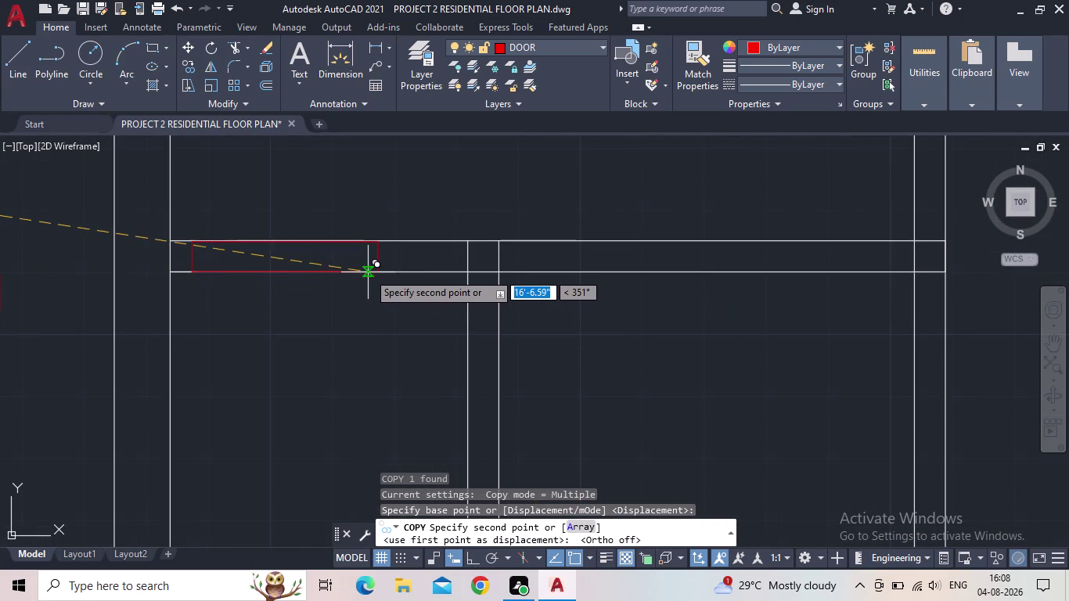
click(368, 271)
scroll(down, 3)
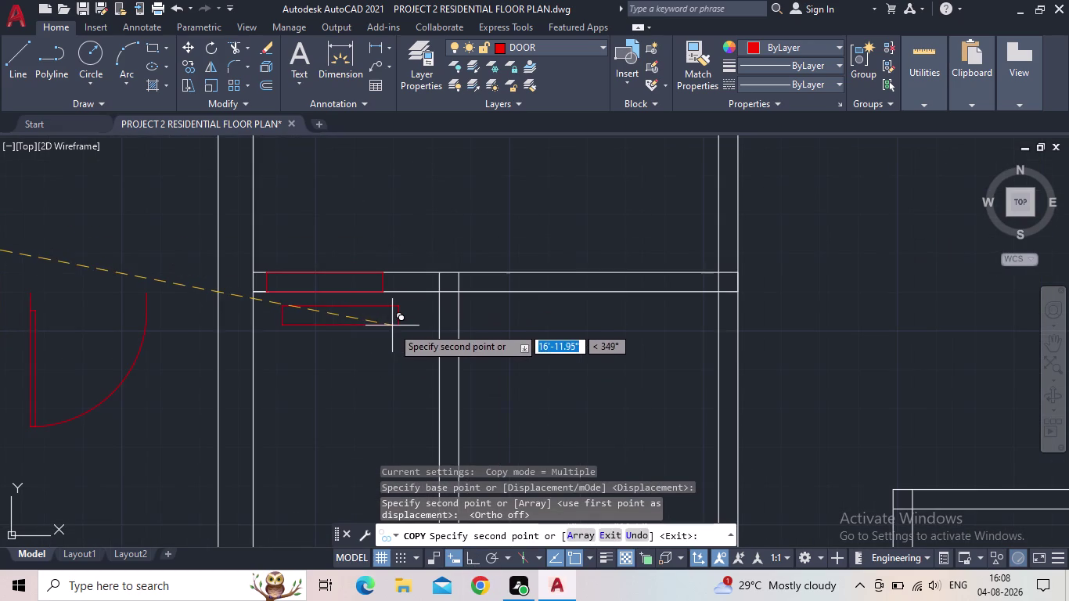
key(Escape)
Fence-trim the wall lines and rectangle edges inside the new door opening.
key(t)
key(r)
key(space)
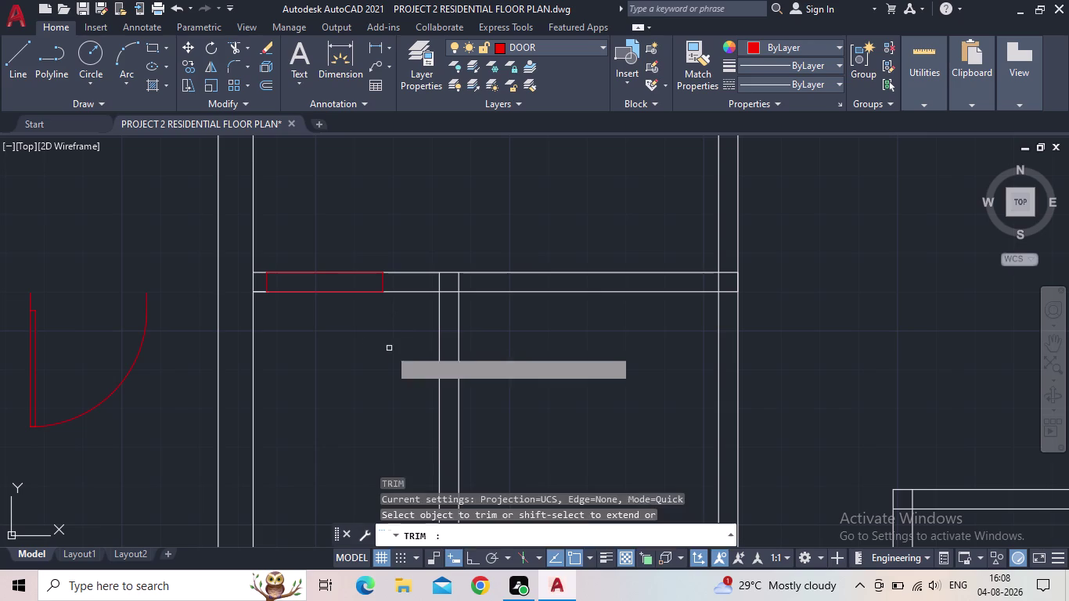
drag(344, 335, 345, 247)
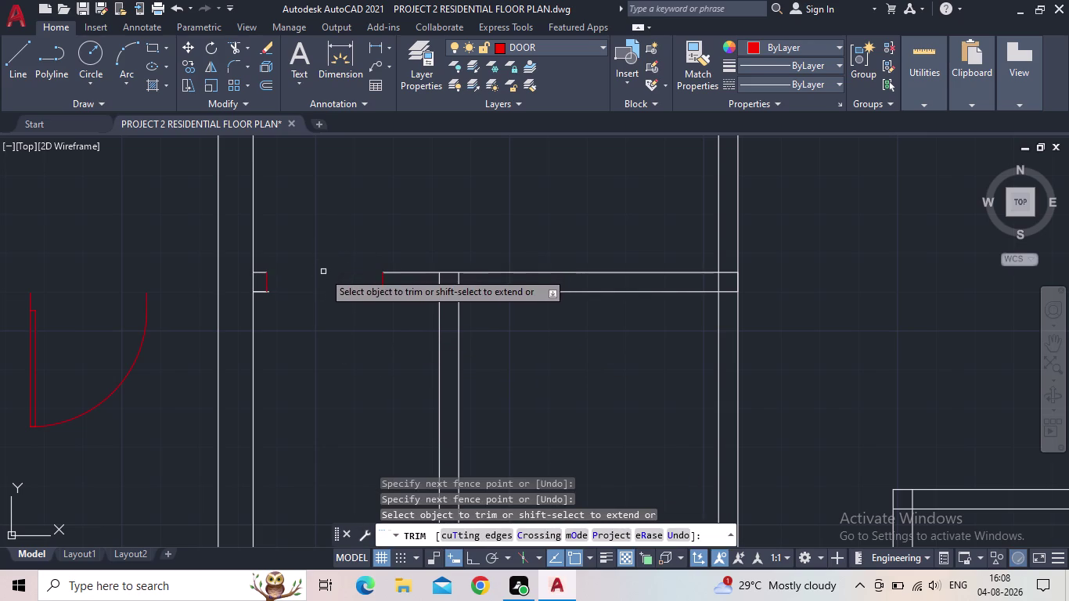
key(Escape)
scroll(down, 3)
drag(210, 374, 201, 368)
click(152, 351)
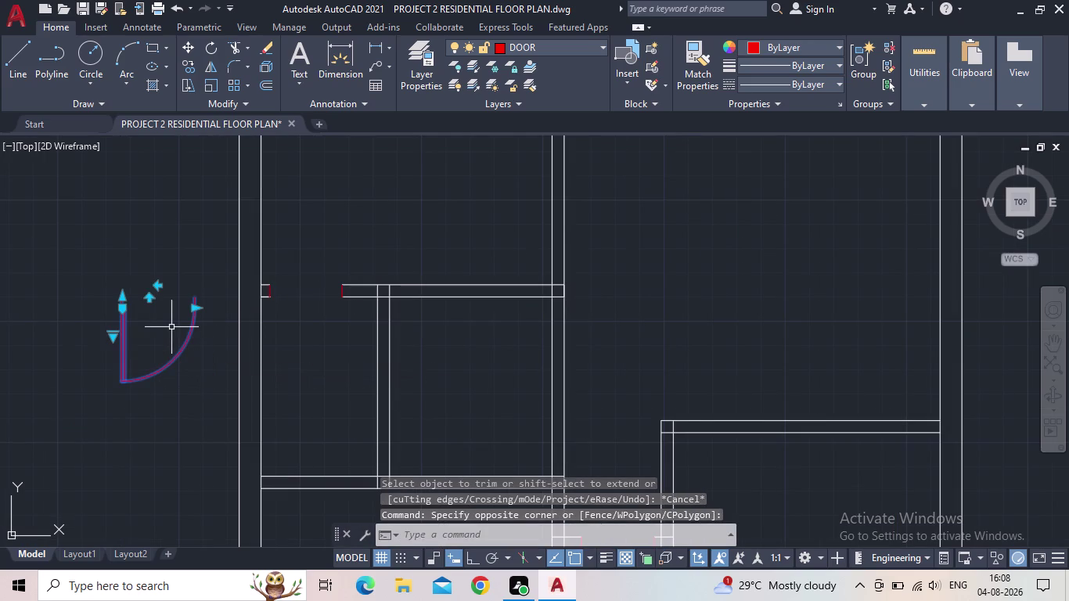
key(m)
key(Return)
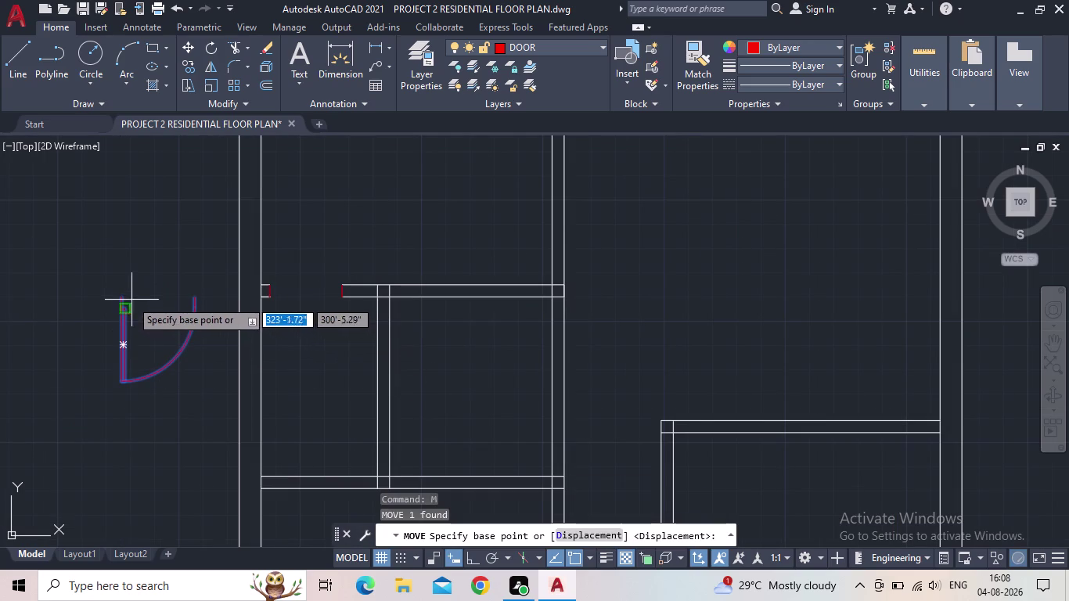
click(119, 299)
scroll(up, 3)
scroll(up, 3)
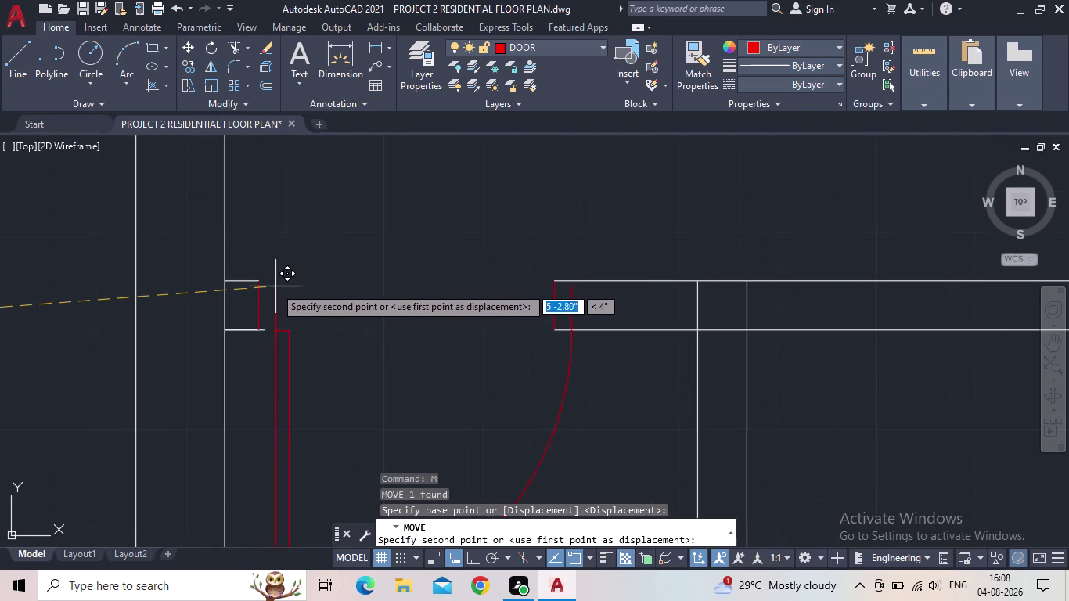
click(258, 285)
scroll(down, 3)
middle_drag(356, 359, 352, 334)
key(Escape)
middle_click(351, 339)
scroll(down, 3)
middle_drag(361, 358, 324, 332)
scroll(down, 3)
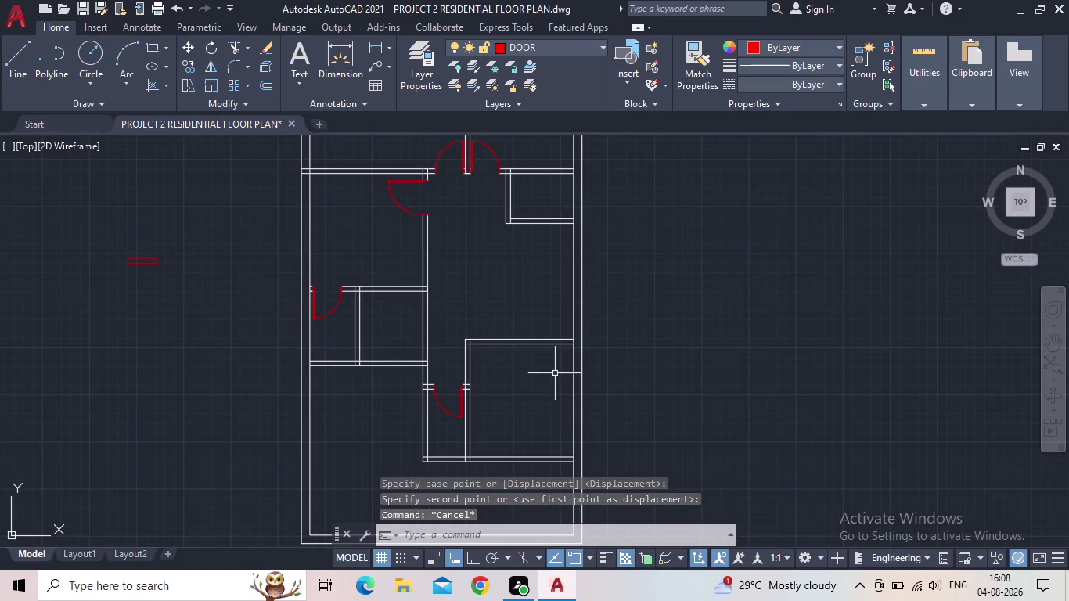
scroll(up, 3)
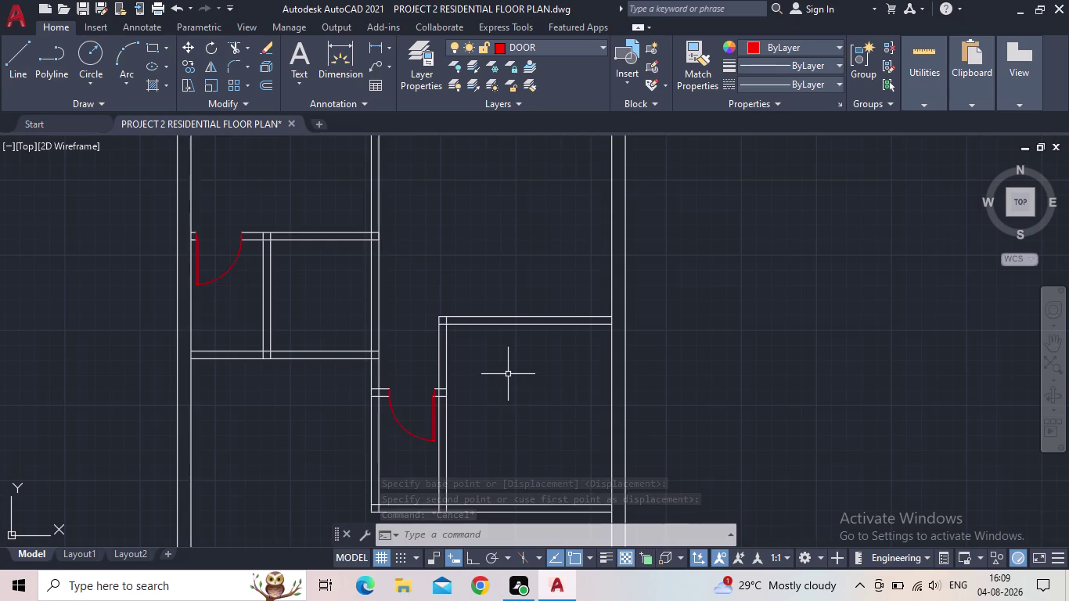
scroll(down, 3)
middle_drag(511, 389, 507, 425)
scroll(down, 3)
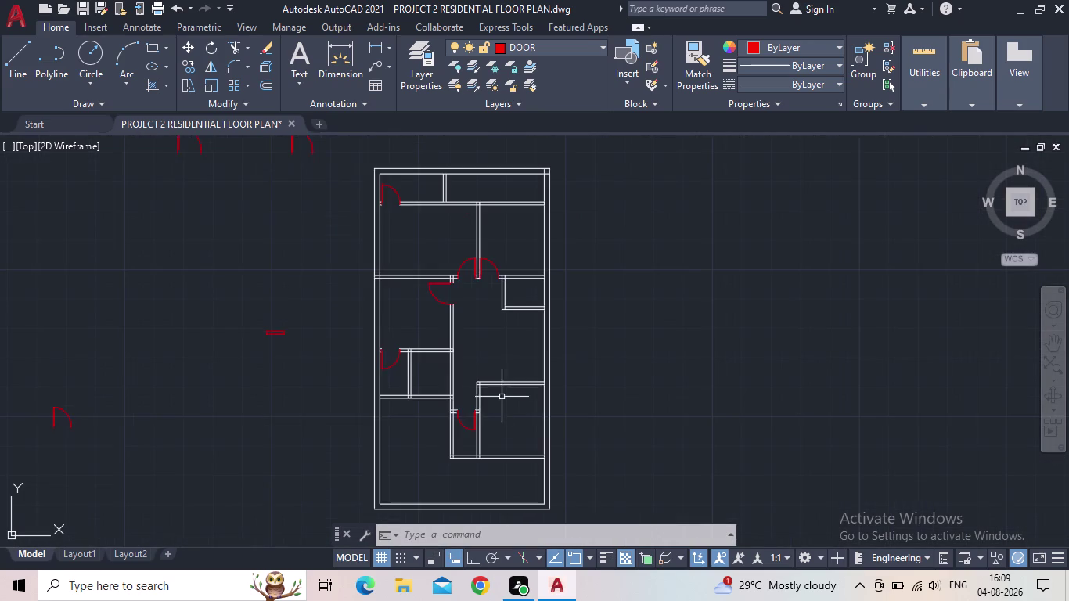
scroll(up, 3)
scroll(down, 3)
middle_drag(429, 301, 503, 407)
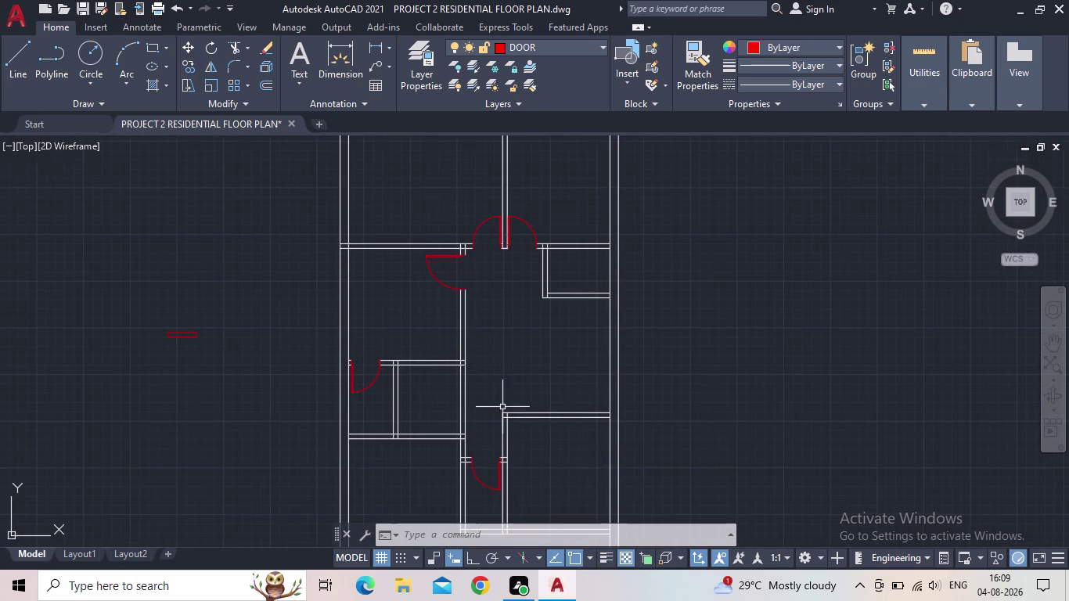
click(467, 279)
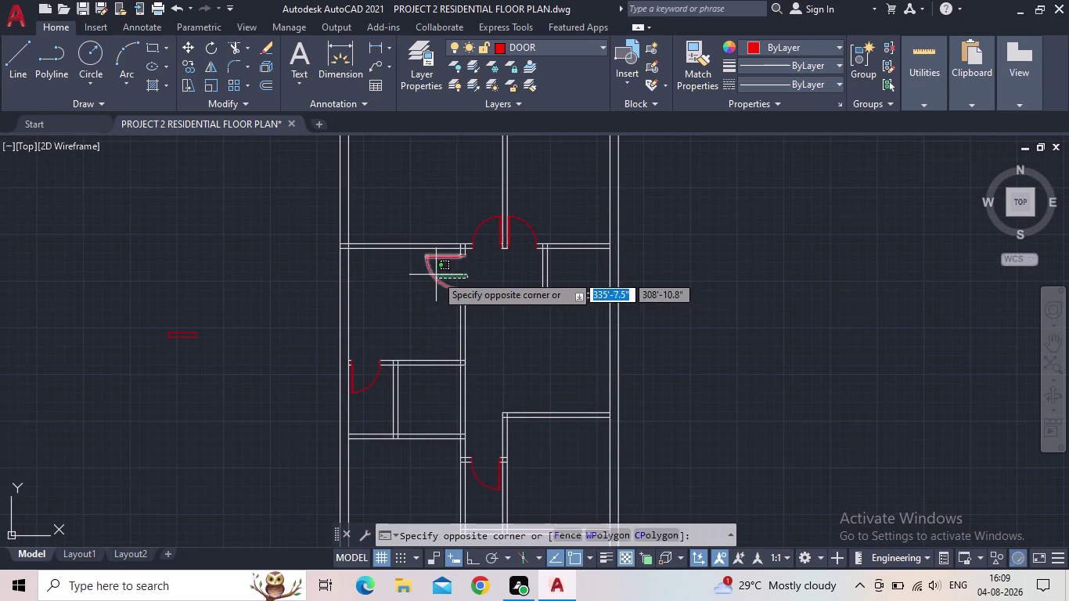
Copy the hallway door swing from its corner into the lower-right room.
click(436, 274)
key(c)
key(o)
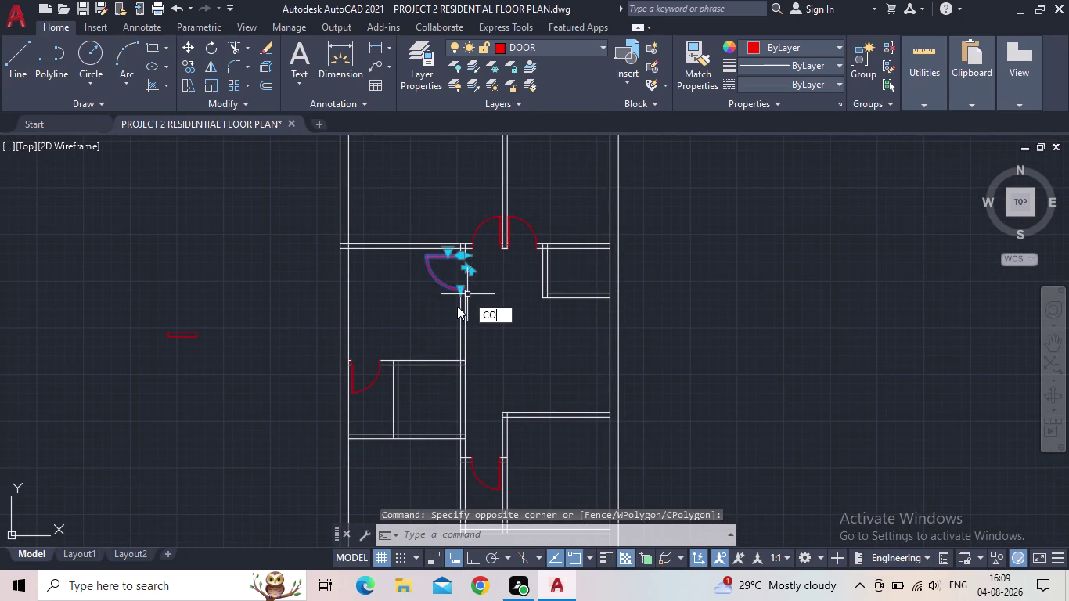
key(Return)
scroll(up, 3)
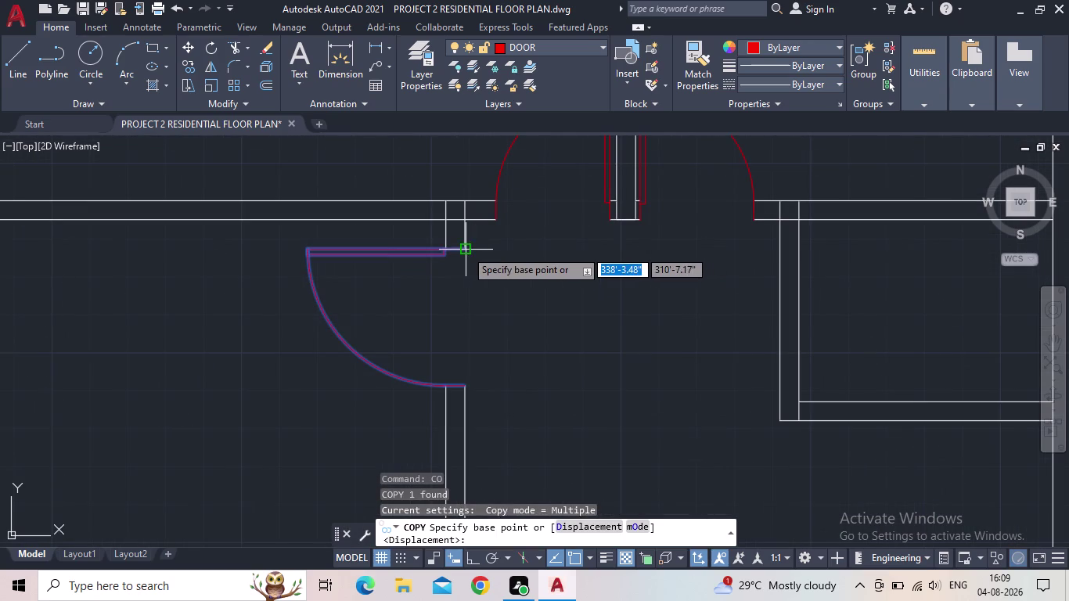
click(465, 250)
middle_drag(541, 343, 495, 316)
scroll(down, 3)
middle_drag(551, 374, 447, 206)
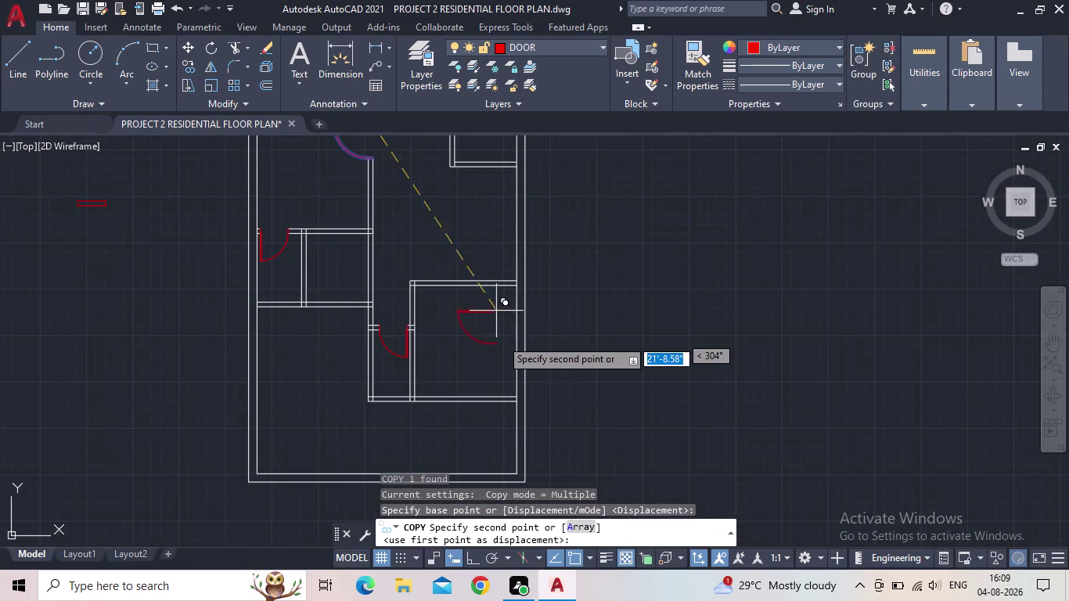
click(495, 340)
key(Escape)
Select the door copy and start rotating it about its corner.
click(501, 360)
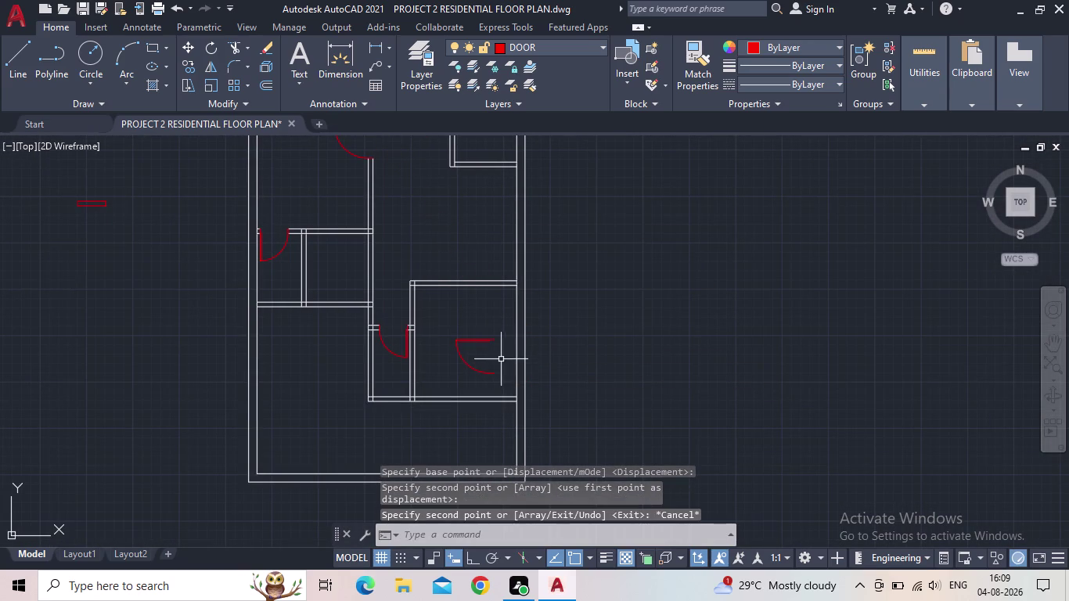
click(457, 343)
scroll(up, 3)
key(r)
key(o)
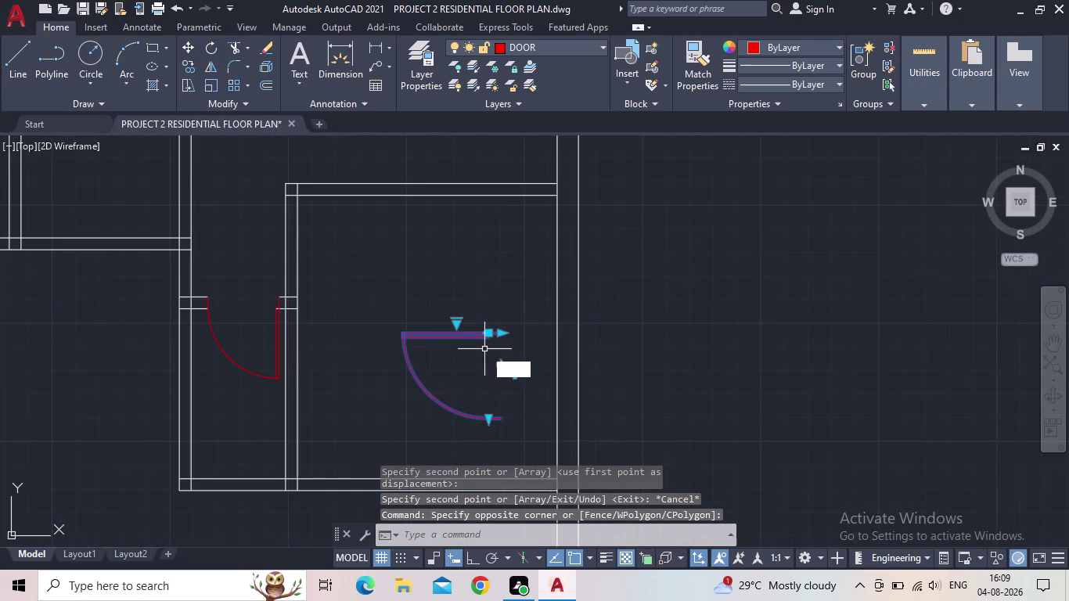
key(space)
click(502, 336)
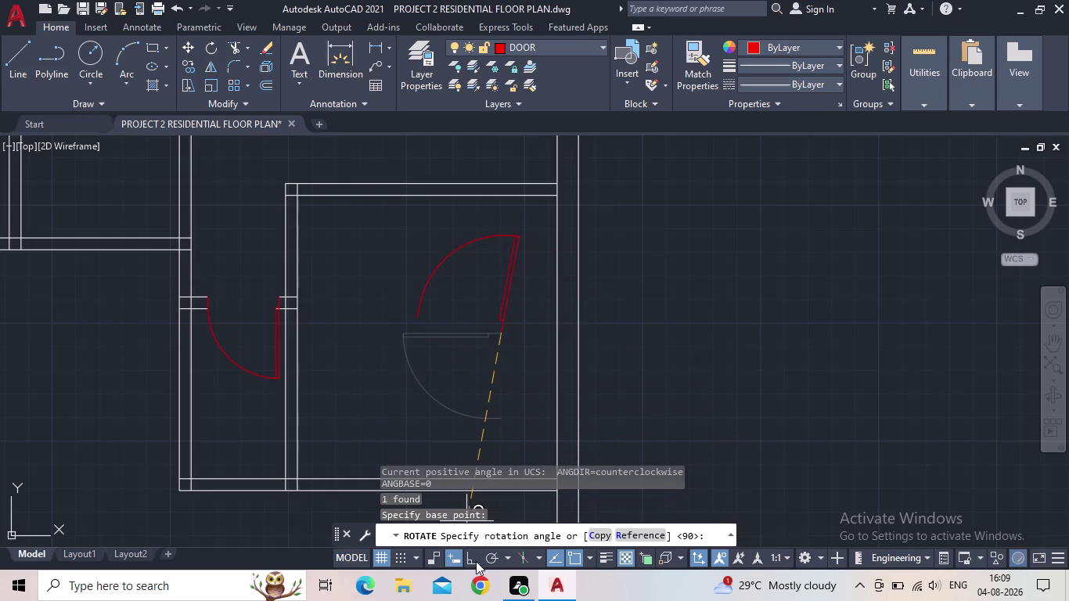
Rotate the copied door swing a quarter turn (90°) and reselect it.
click(470, 560)
click(374, 341)
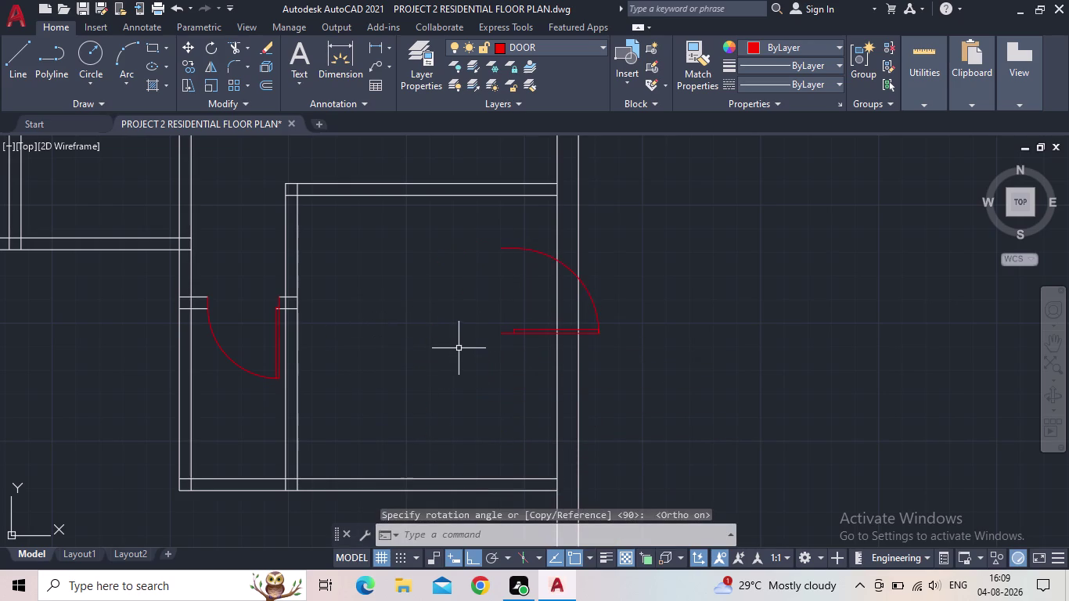
key(Escape)
click(506, 330)
click(512, 341)
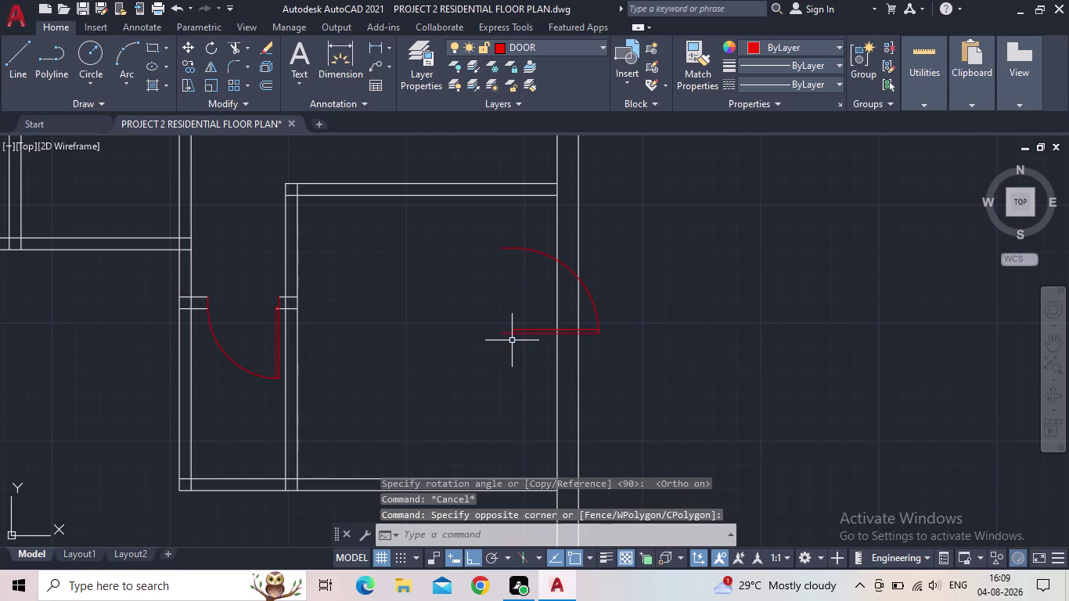
click(509, 333)
click(486, 293)
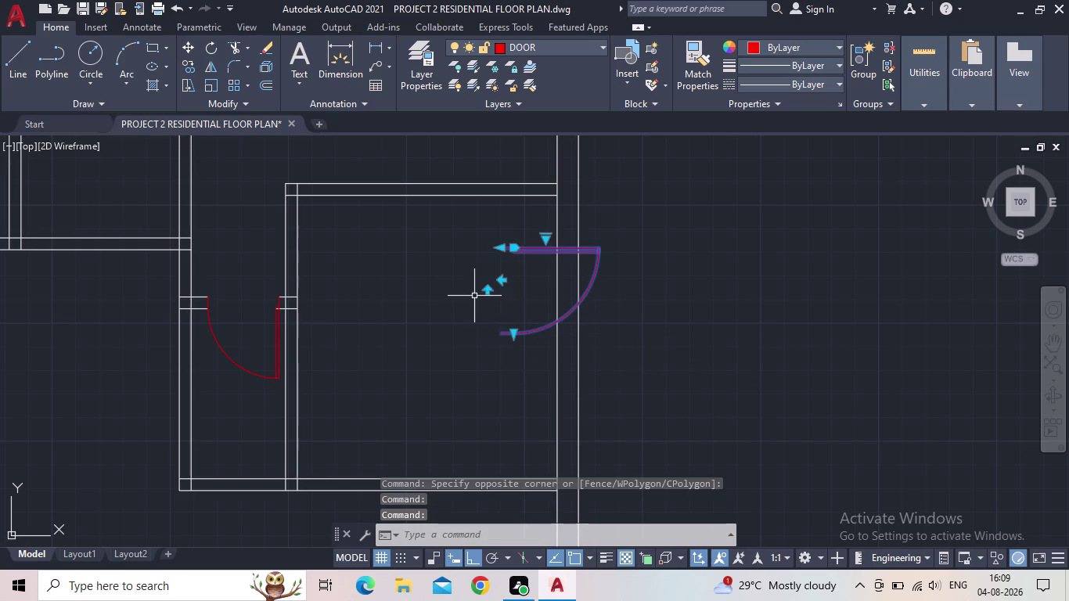
key(Escape)
click(527, 248)
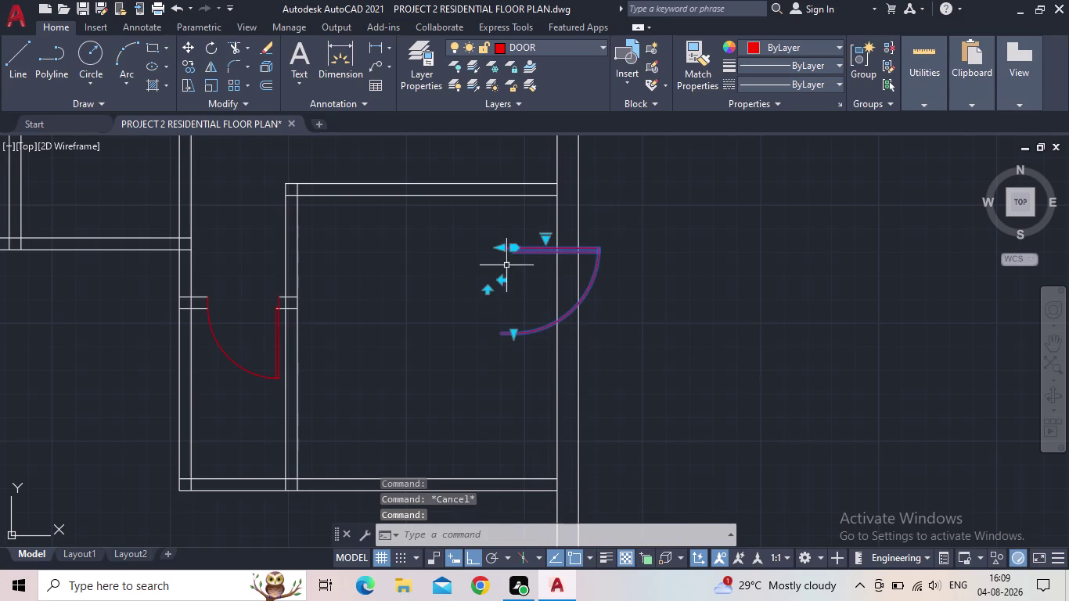
Start moving the rotated door from its corner, then cancel and pan back to the room.
key(c)
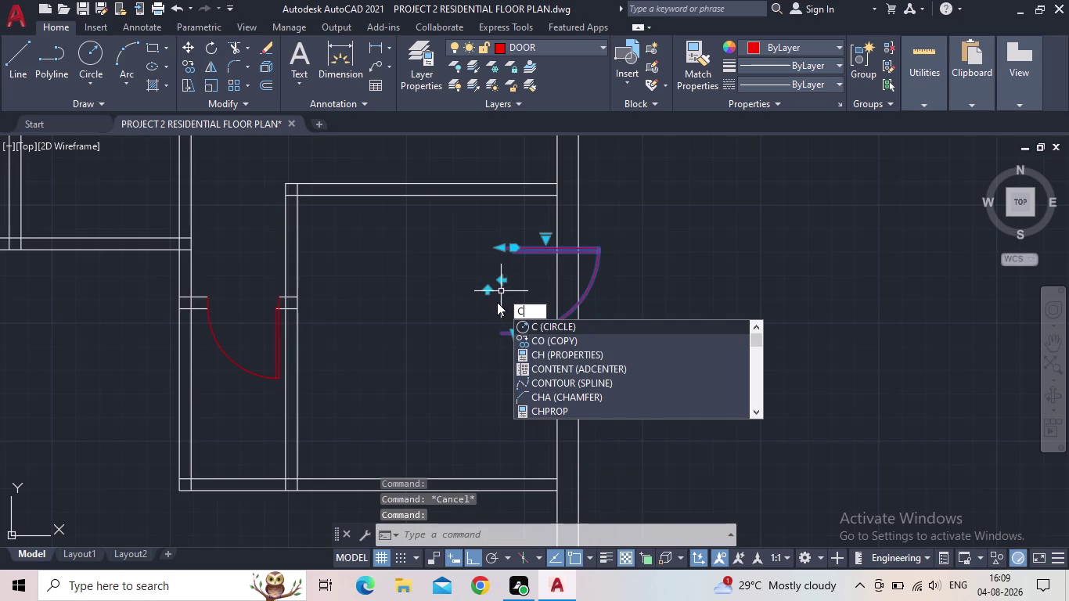
key(BackSpace)
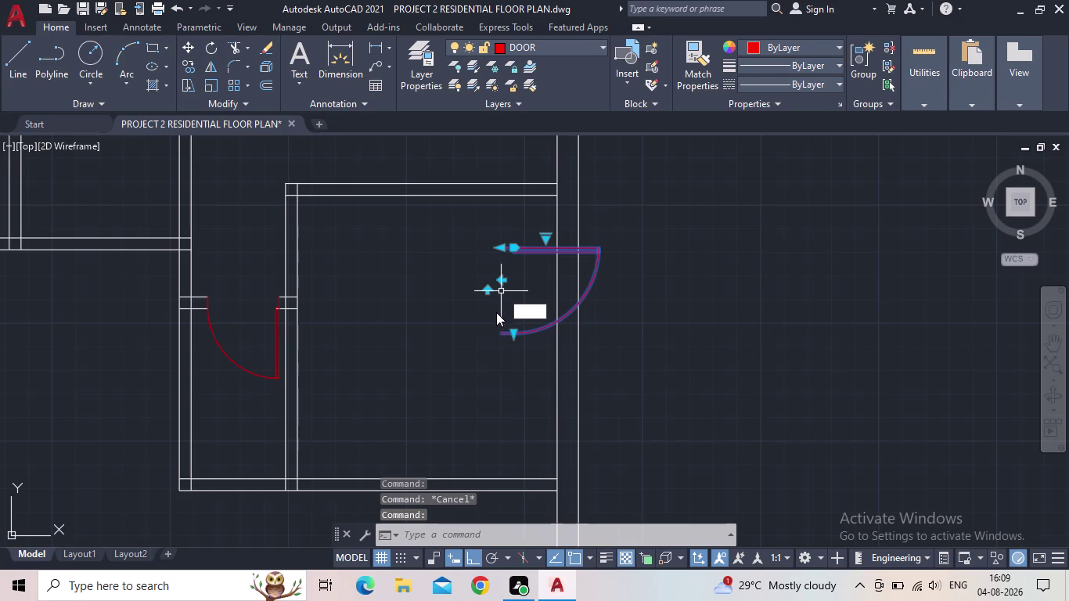
key(m)
key(Return)
click(500, 248)
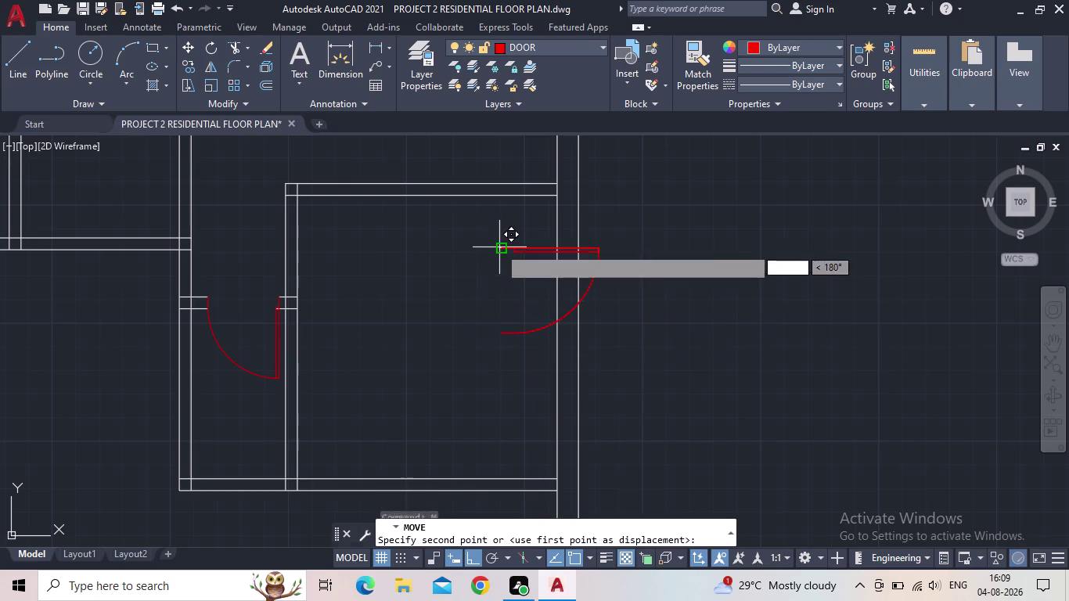
click(474, 556)
scroll(up, 3)
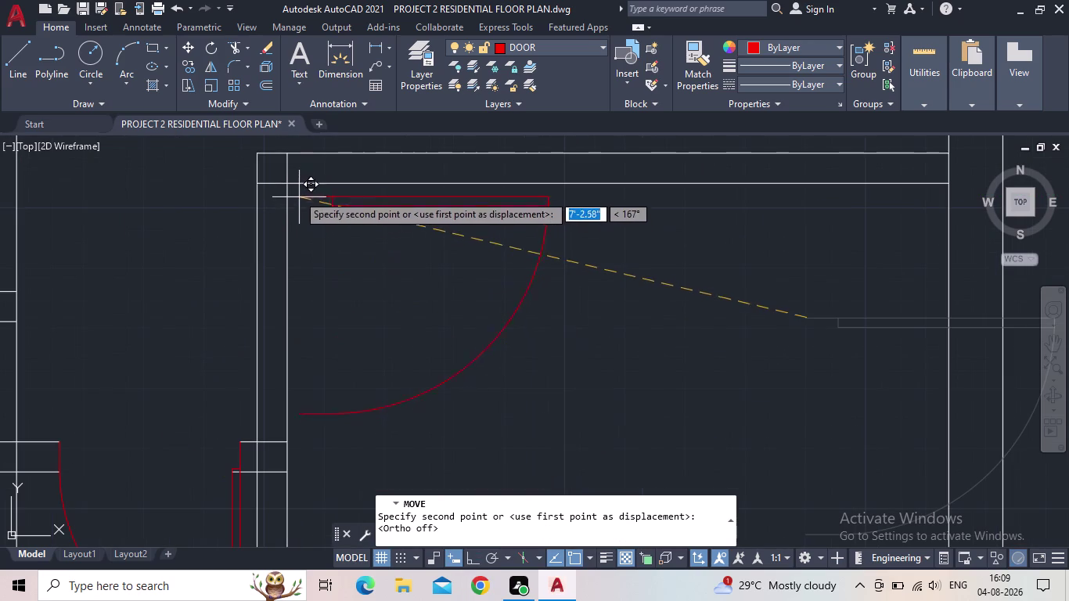
key(Escape)
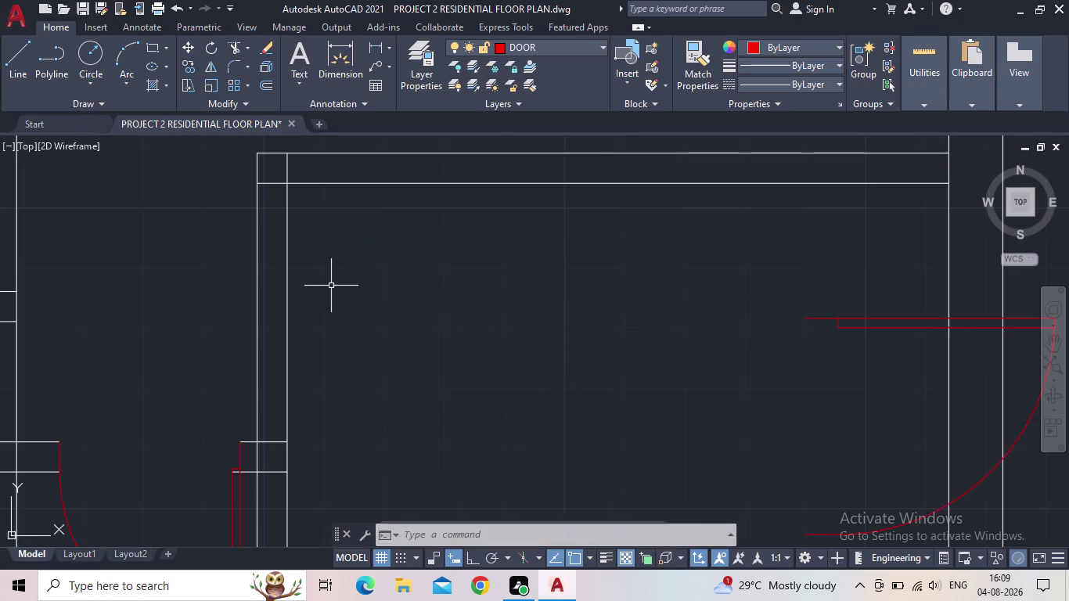
scroll(down, 3)
middle_drag(344, 294, 368, 336)
scroll(down, 3)
drag(441, 385, 442, 385)
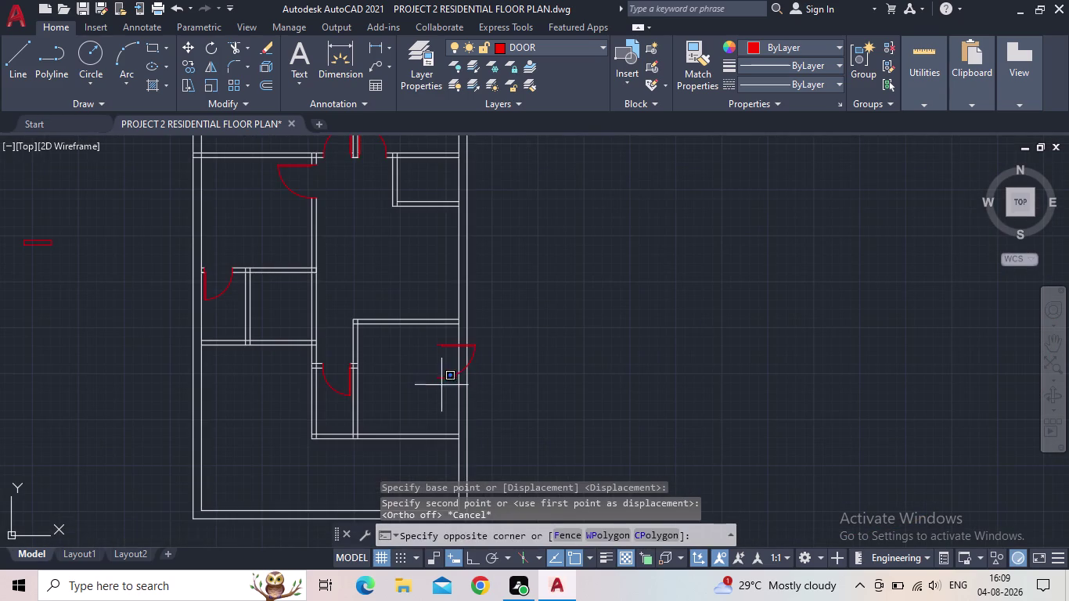
Erase the misplaced rotated door copy and bring the lower room's door into view.
drag(441, 385, 439, 377)
click(431, 360)
key(Delete)
scroll(down, 3)
middle_drag(395, 353, 408, 372)
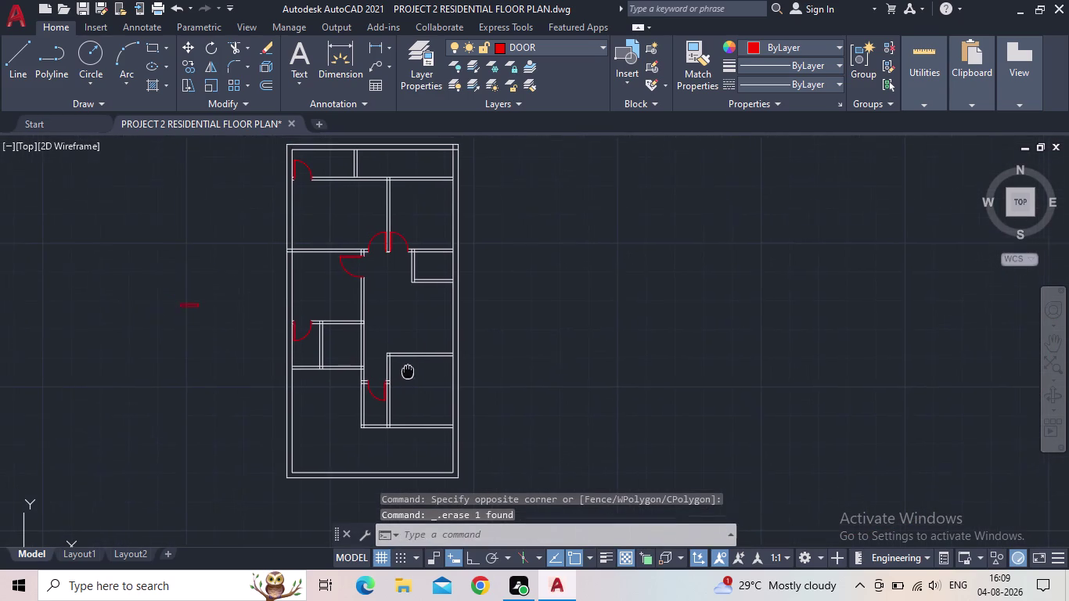
middle_drag(408, 372, 411, 374)
scroll(up, 3)
middle_drag(410, 414, 405, 410)
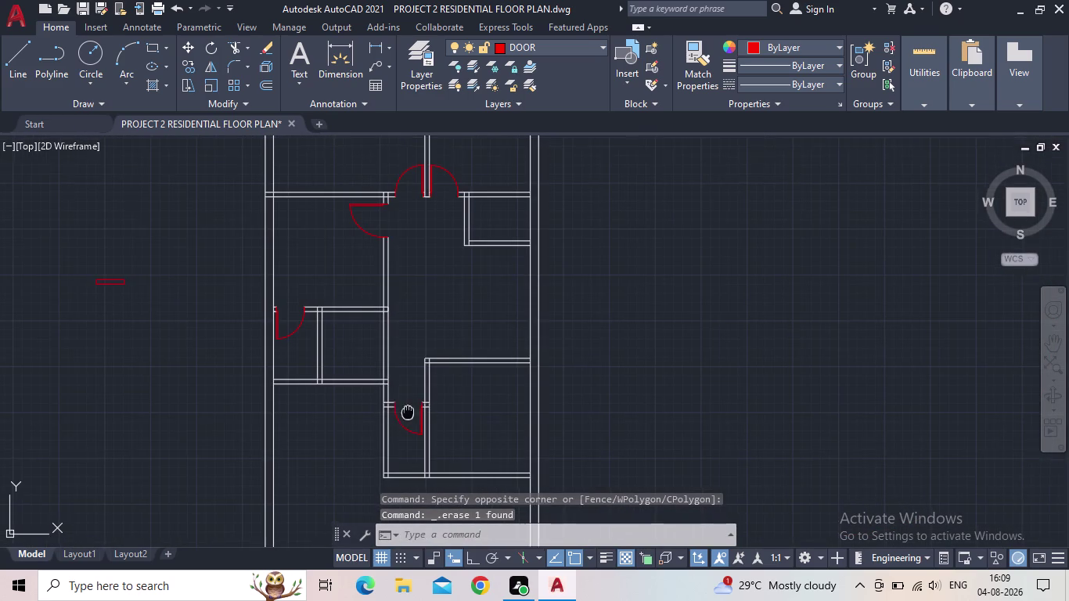
middle_drag(405, 411, 397, 387)
scroll(up, 3)
Copy the lower room's door swing farther right into that room.
click(390, 410)
click(362, 419)
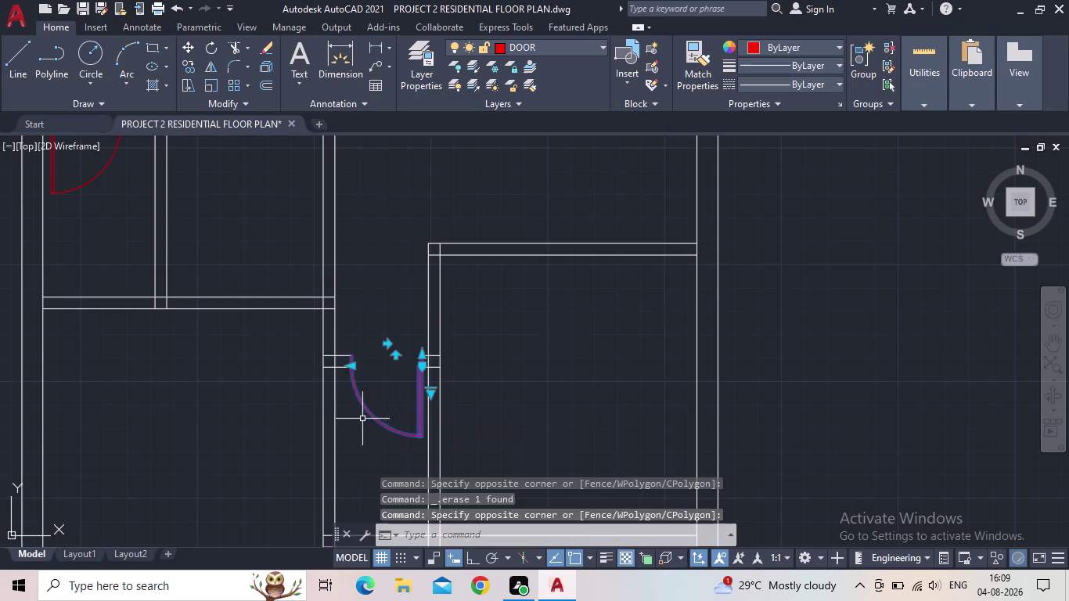
key(c)
key(o)
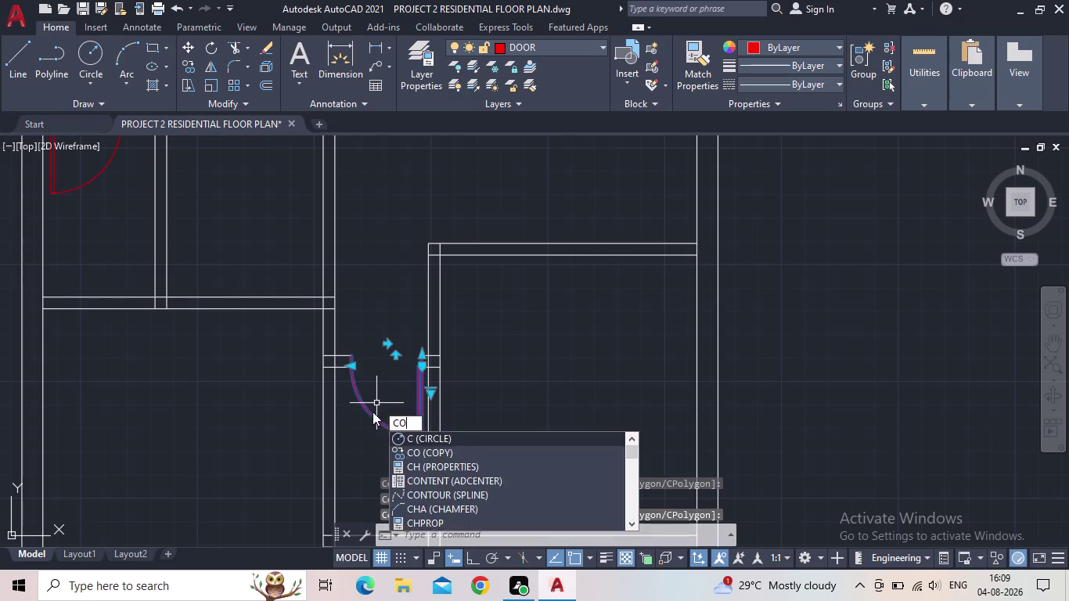
key(Return)
scroll(up, 3)
click(425, 355)
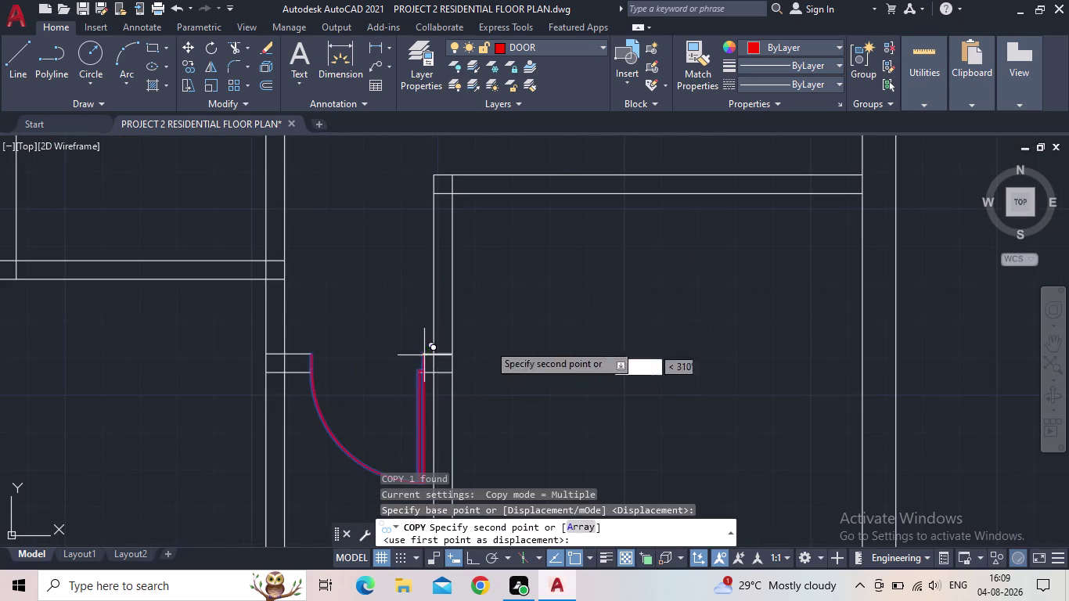
click(598, 323)
key(Escape)
Select the new door copy and turn Ortho on.
drag(632, 386, 606, 386)
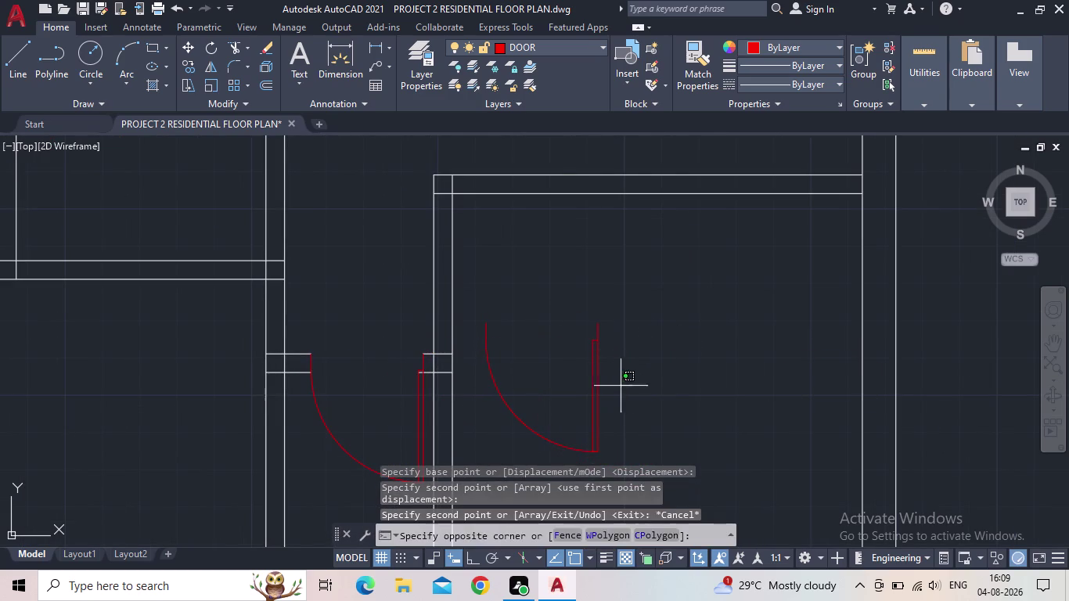
drag(606, 386, 580, 384)
click(560, 380)
click(469, 557)
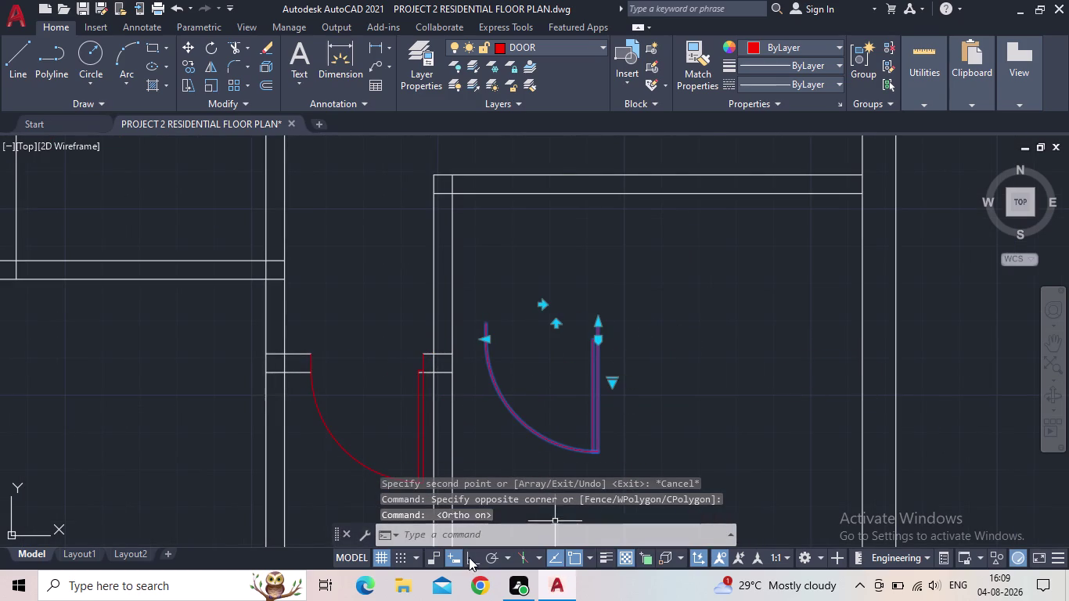
Rotate the new door copy about its corner.
key(r)
key(o)
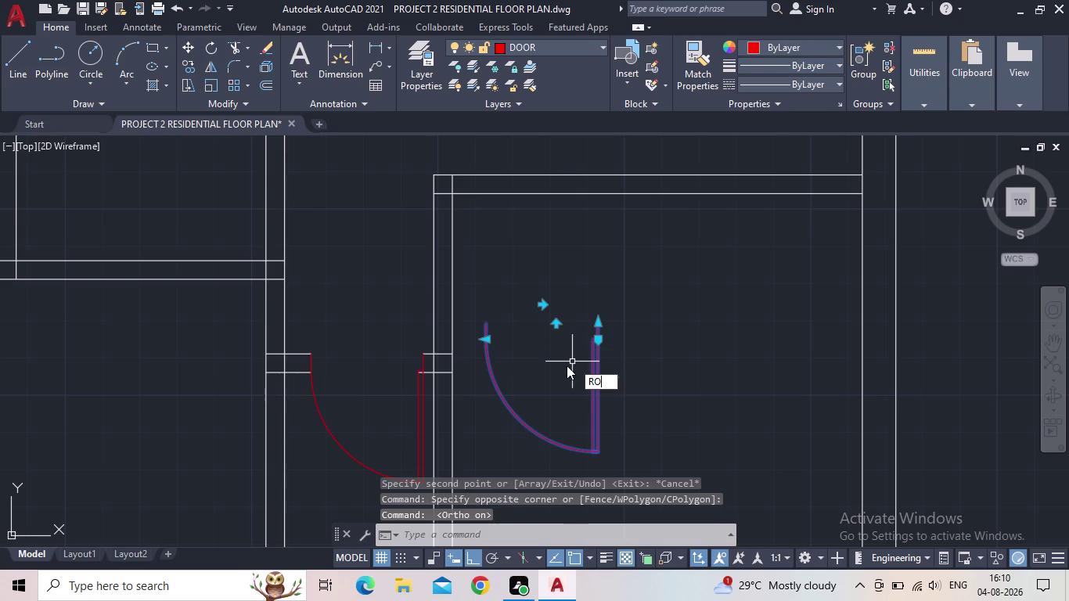
key(space)
click(600, 324)
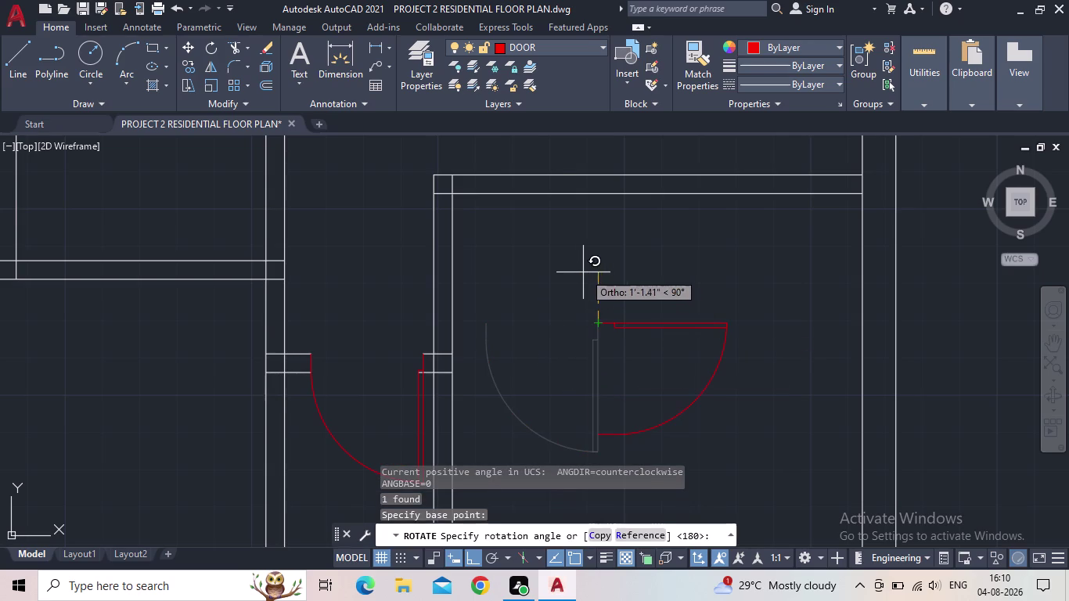
click(581, 273)
key(Escape)
Move the rotated door copy from its hinge to the room's top-left wall corner.
drag(631, 365, 625, 349)
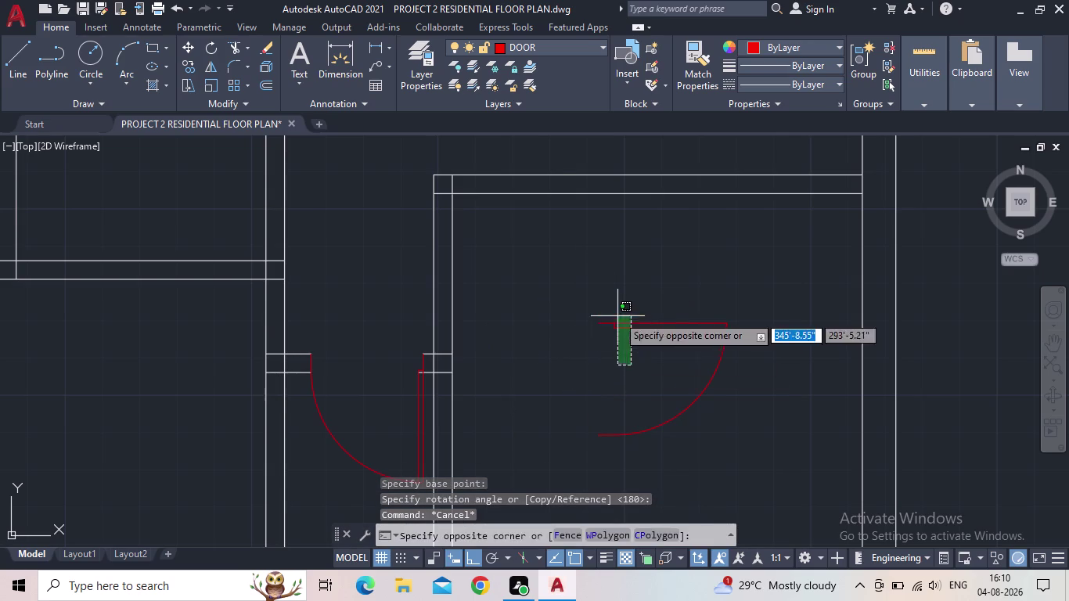
click(618, 316)
key(m)
key(space)
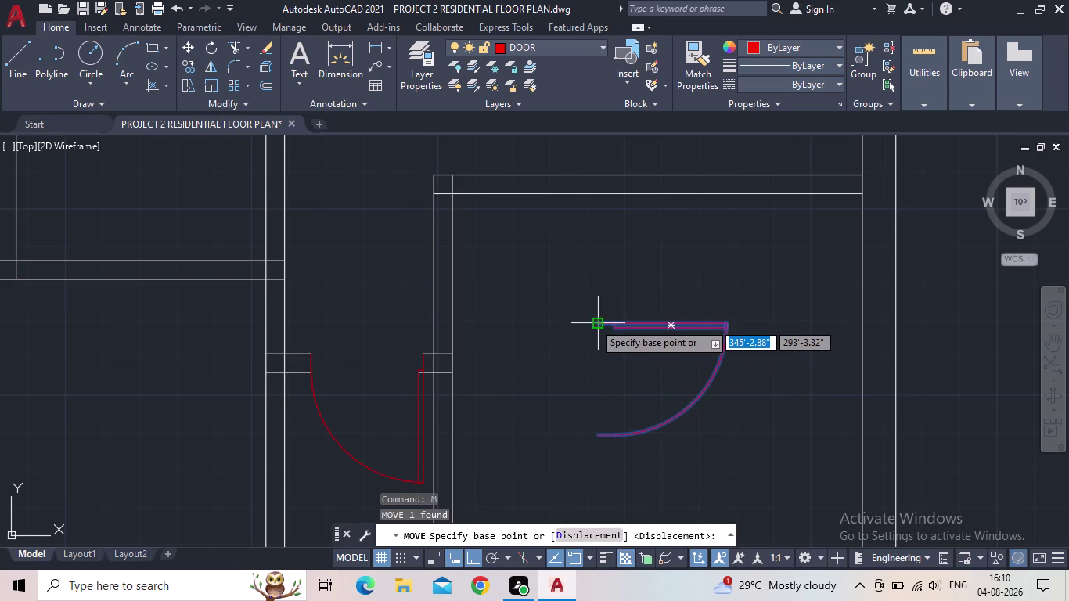
click(594, 323)
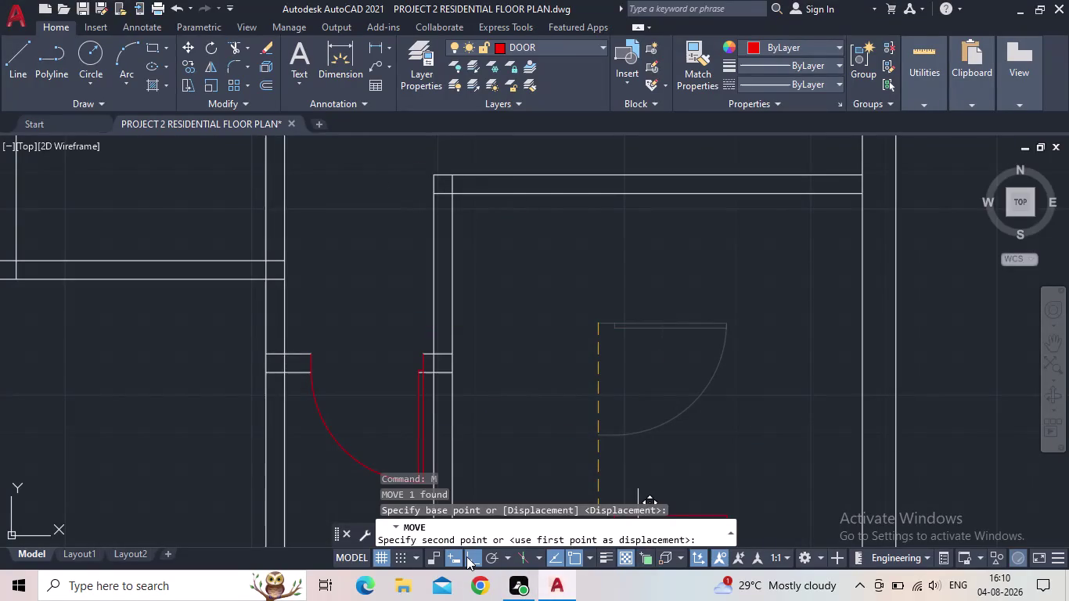
click(468, 557)
scroll(up, 3)
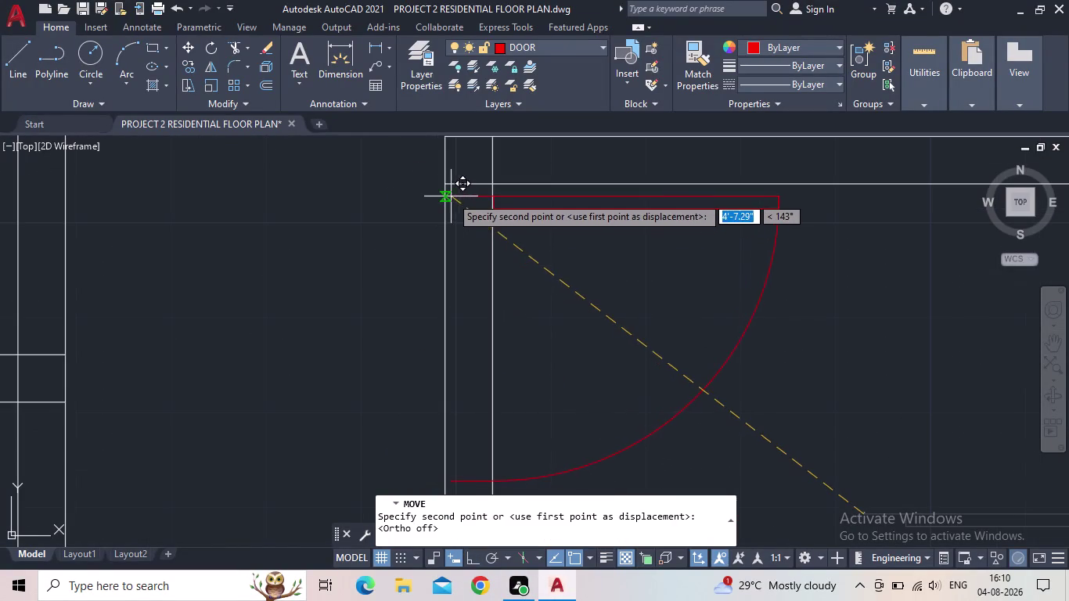
scroll(up, 3)
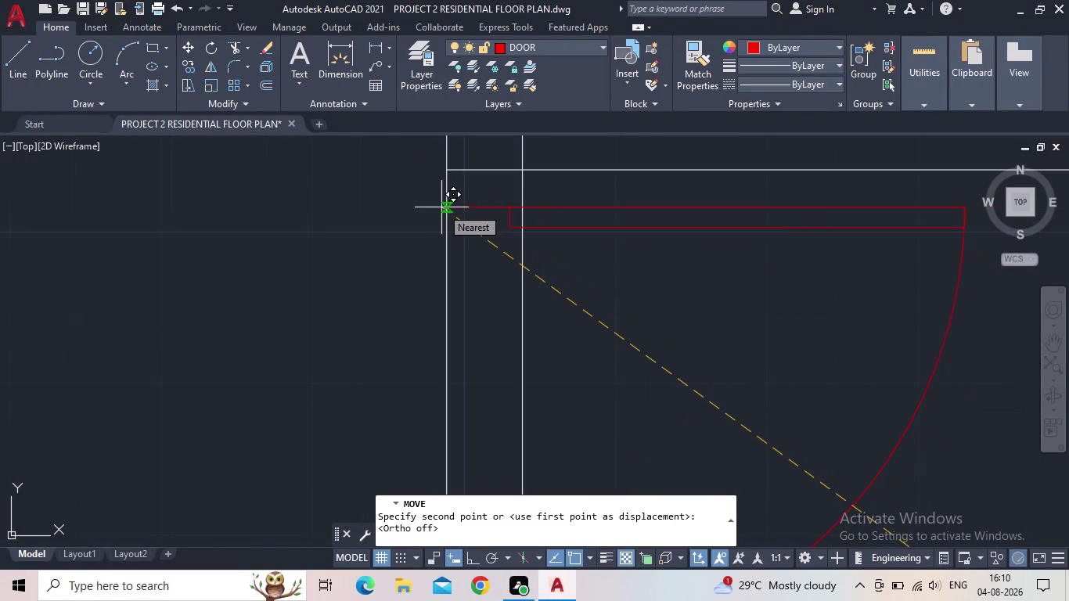
click(441, 208)
scroll(down, 3)
middle_drag(573, 289, 573, 243)
scroll(down, 3)
Fence-trim the leftover wall lines across the door opening.
key(t)
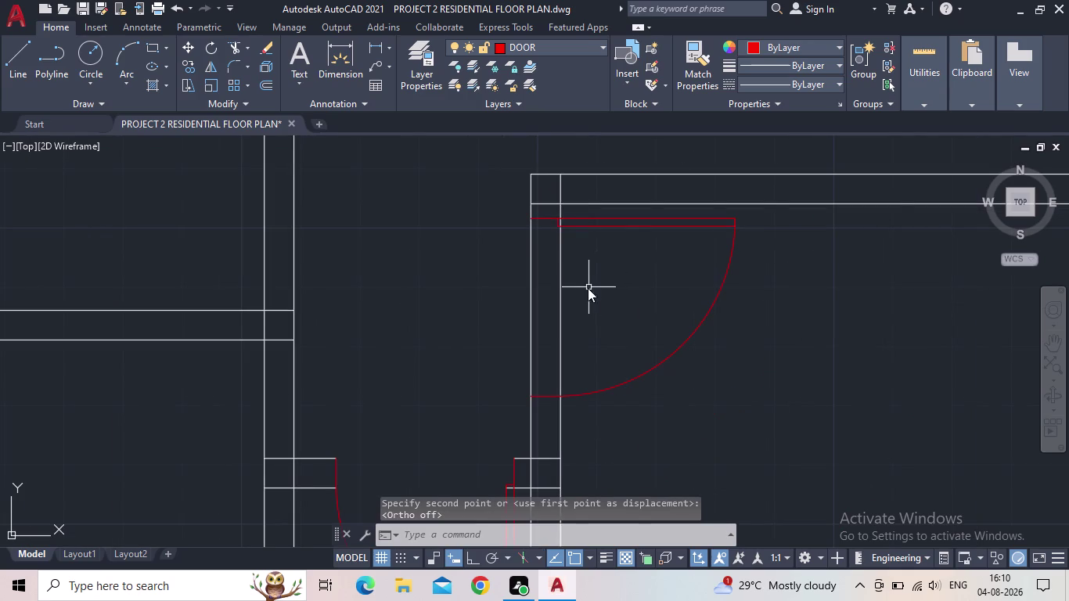
key(r)
key(space)
drag(589, 292, 518, 305)
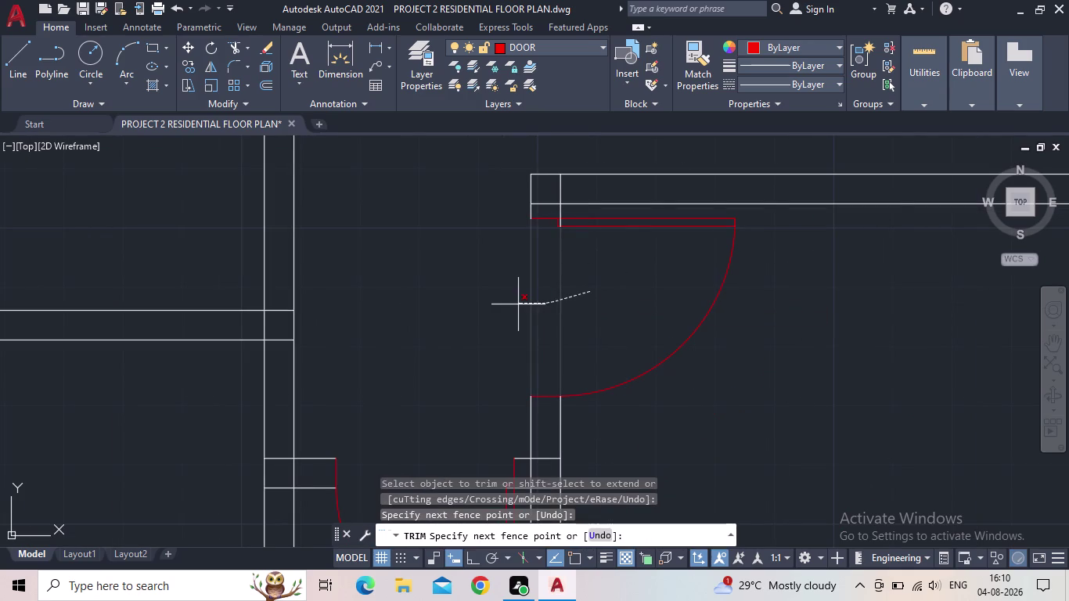
drag(518, 304, 518, 304)
scroll(down, 3)
middle_drag(581, 313, 537, 313)
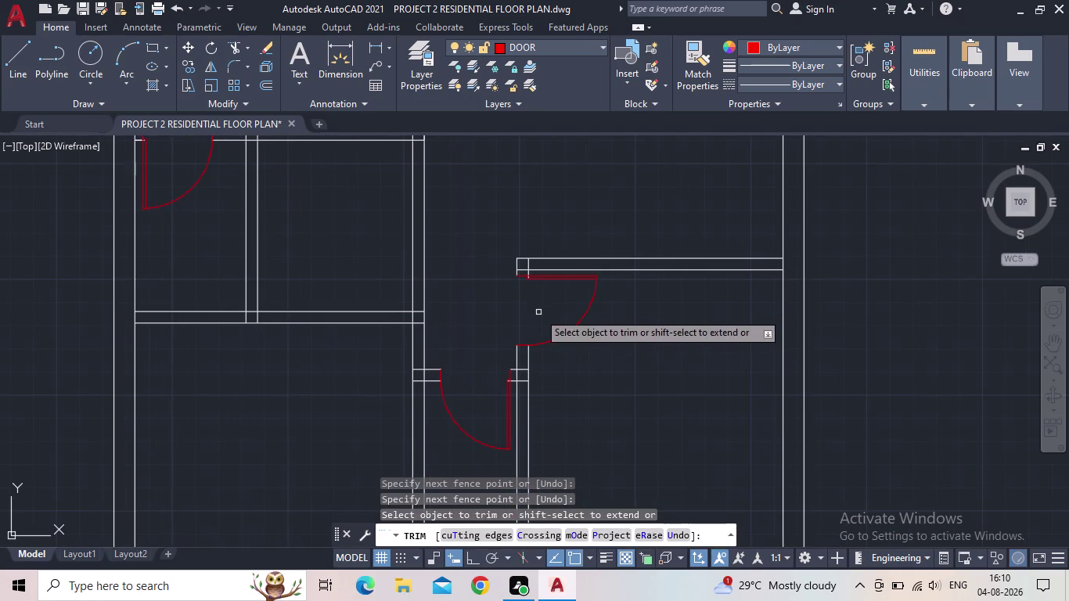
key(Escape)
scroll(down, 3)
middle_drag(624, 354, 614, 349)
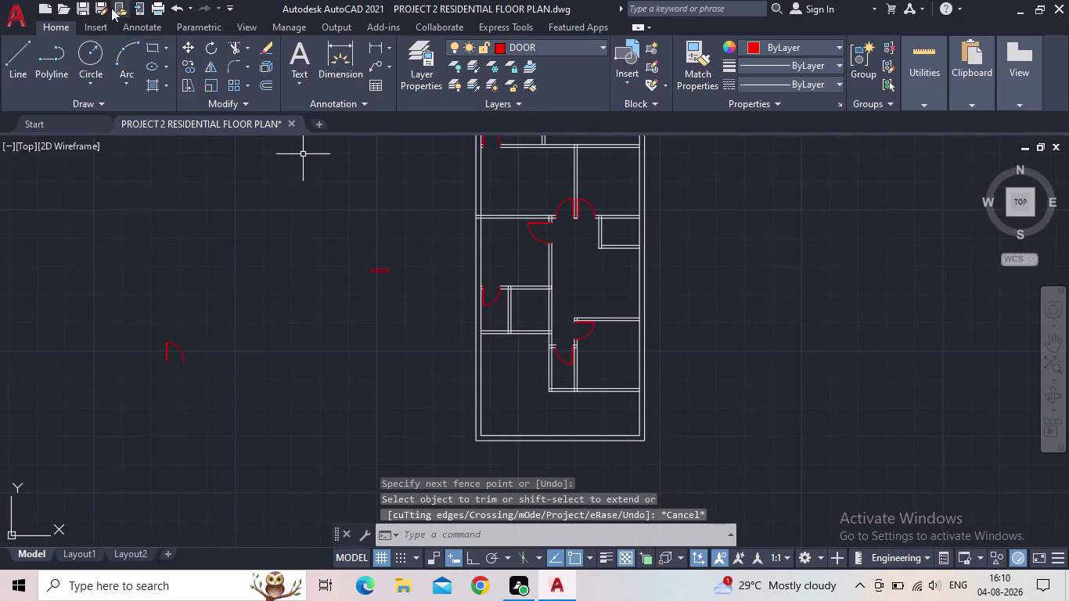
Save the floor plan drawing.
click(86, 10)
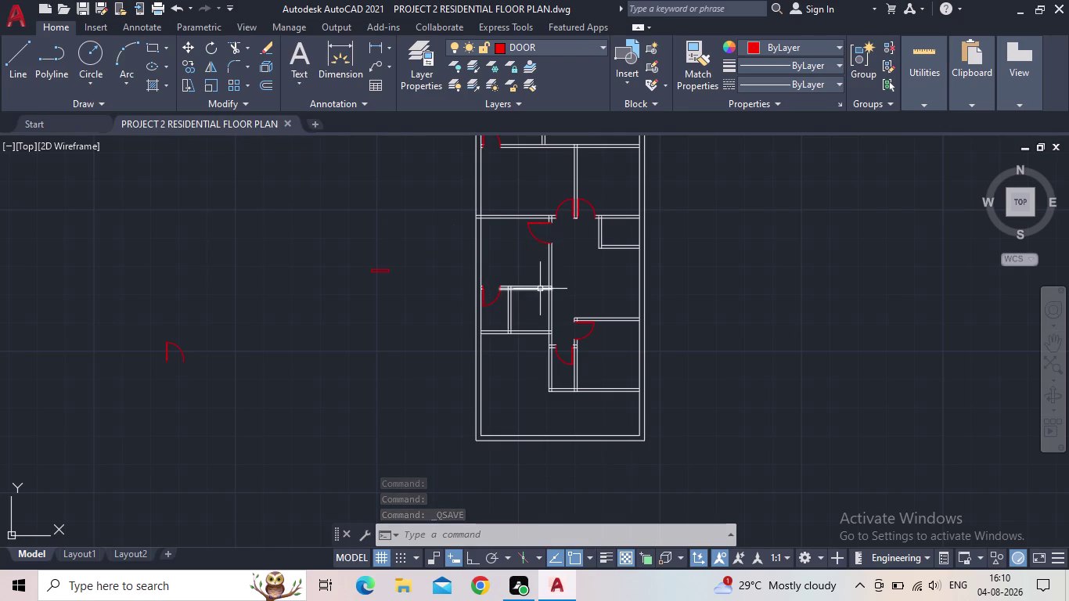
click(416, 303)
click(416, 303)
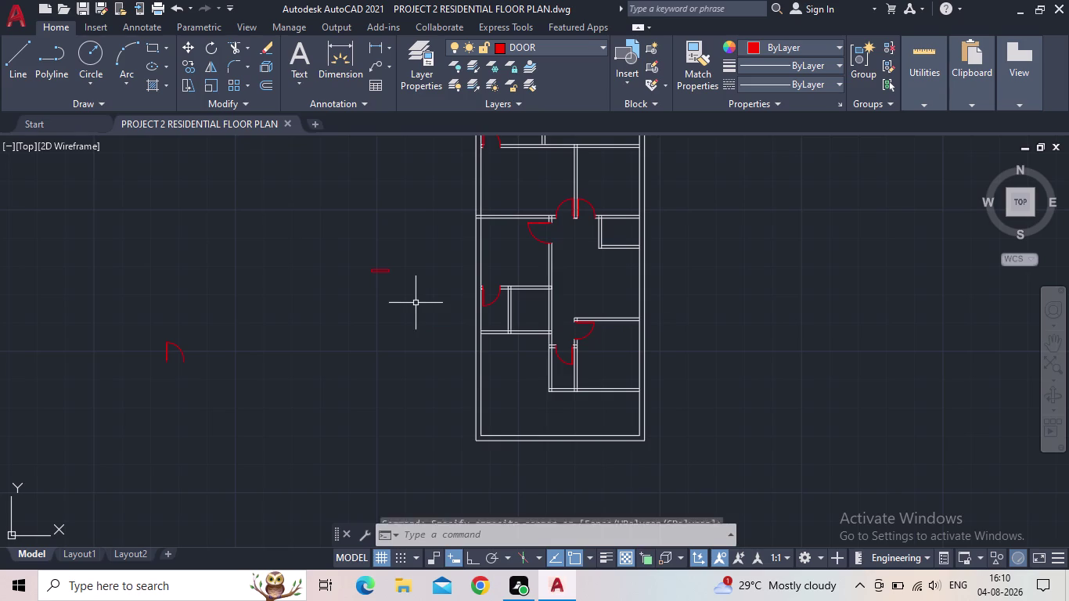
Erase the small red rectangle lying beside the plan.
scroll(up, 3)
scroll(down, 3)
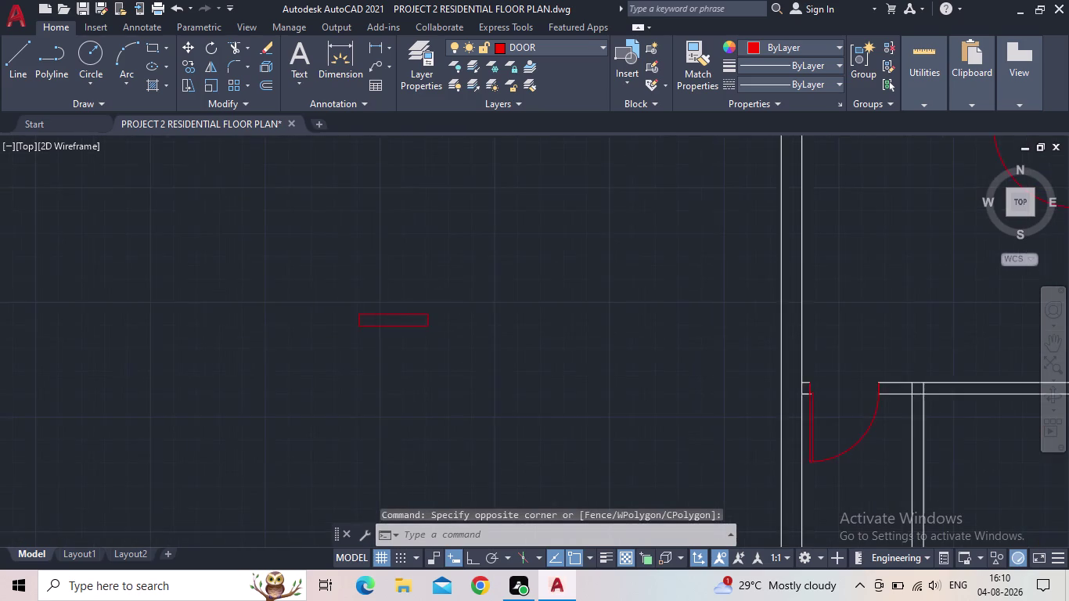
middle_drag(428, 306, 328, 309)
drag(365, 334, 350, 334)
click(249, 300)
scroll(up, 3)
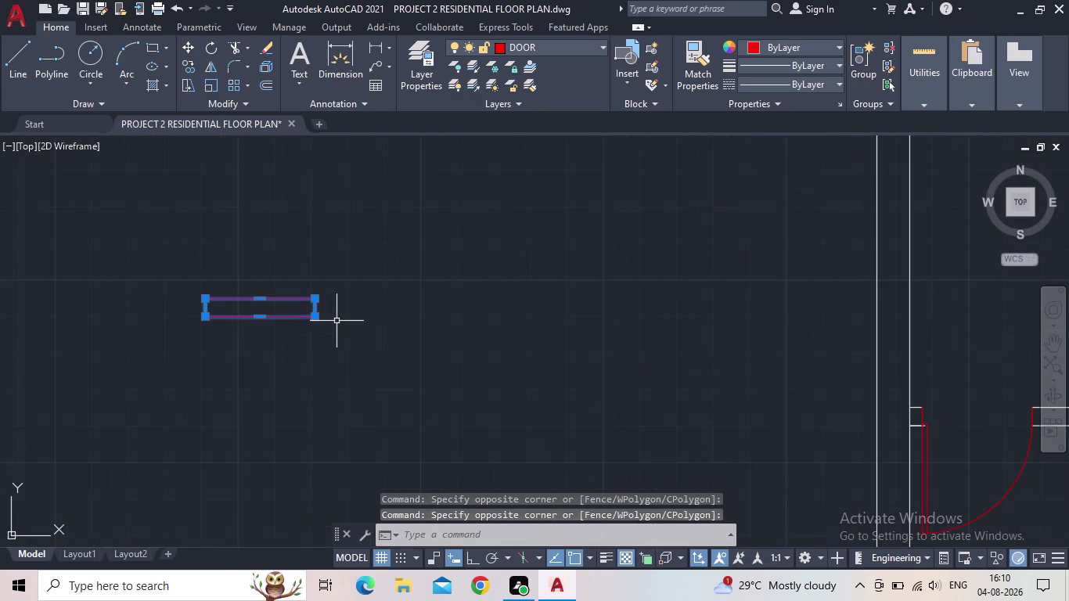
middle_drag(361, 305, 335, 350)
scroll(down, 3)
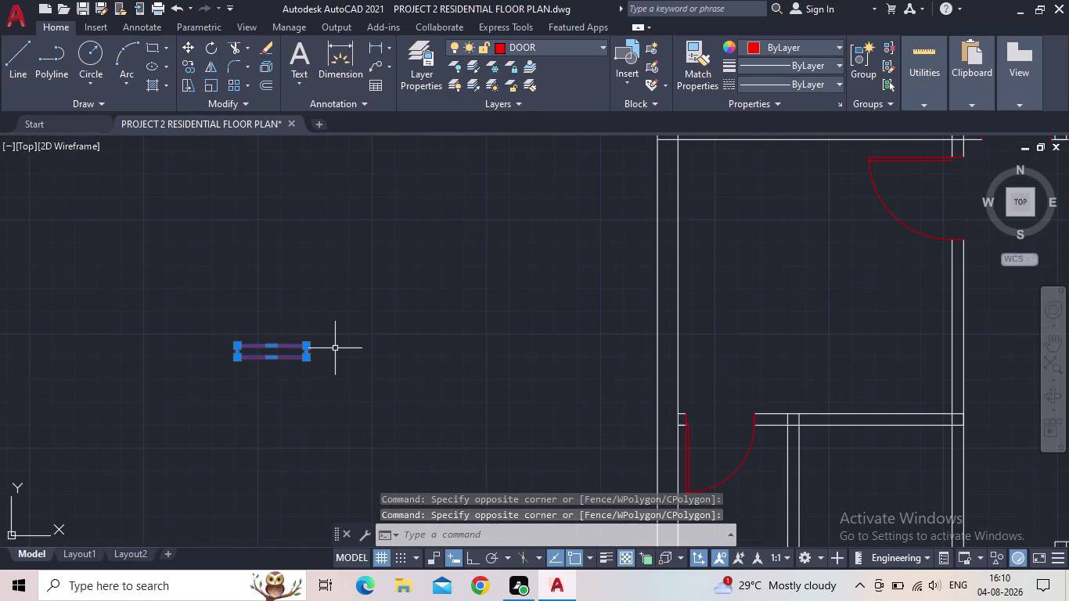
key(Delete)
Erase the three spare door arcs lying outside the walls.
scroll(down, 3)
middle_click(336, 350)
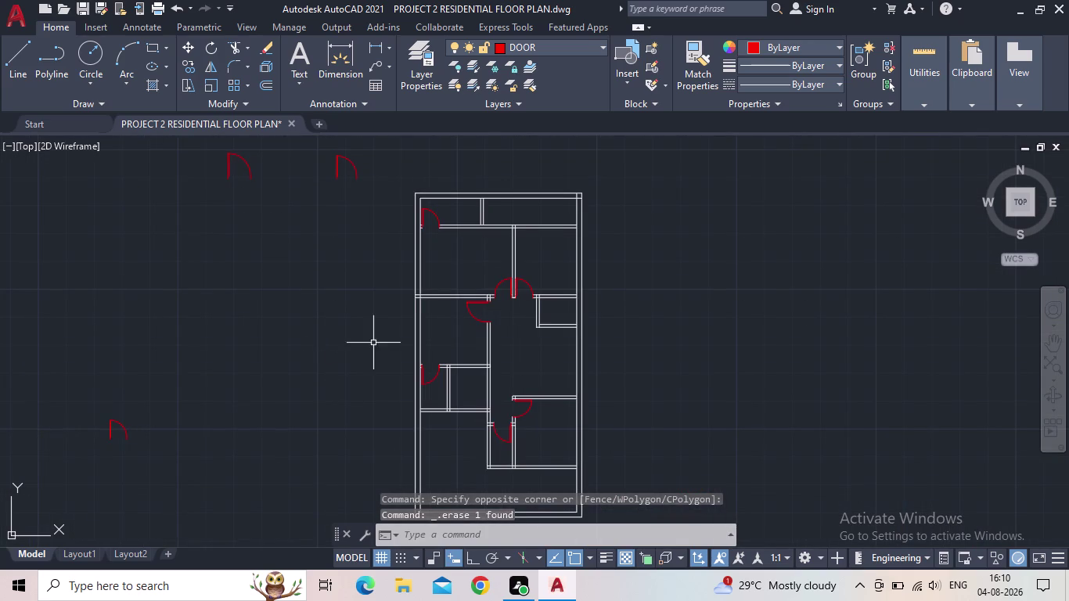
middle_drag(374, 343, 313, 380)
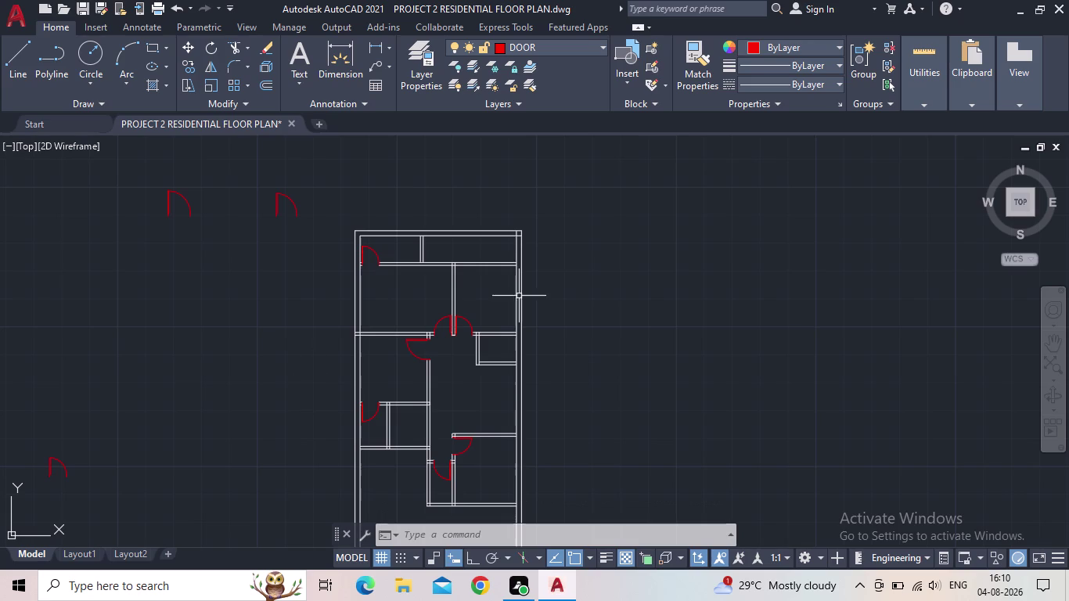
drag(330, 227, 323, 222)
click(130, 187)
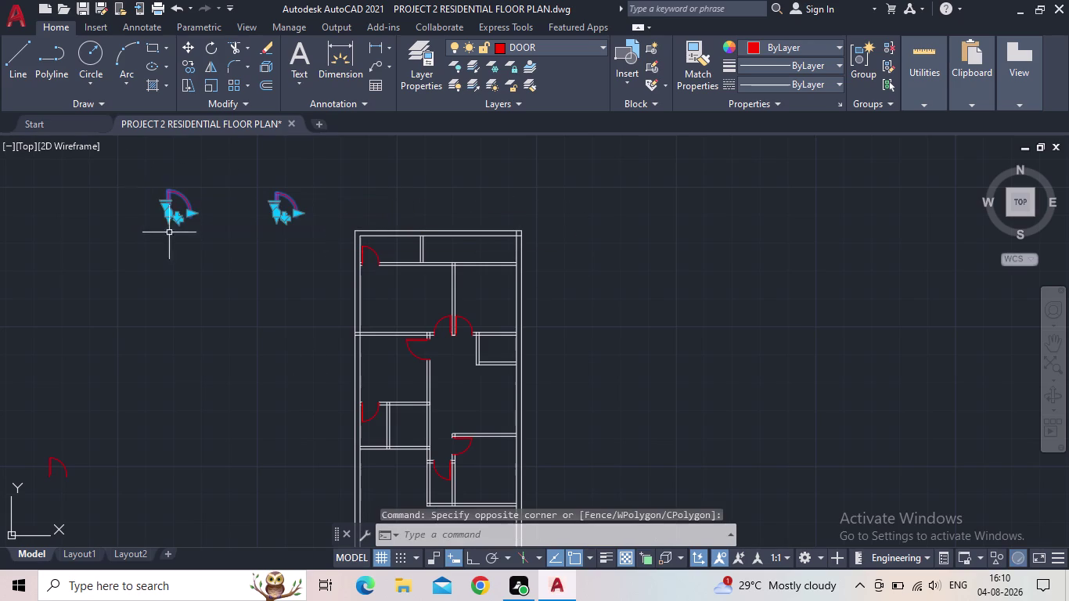
key(Delete)
click(79, 481)
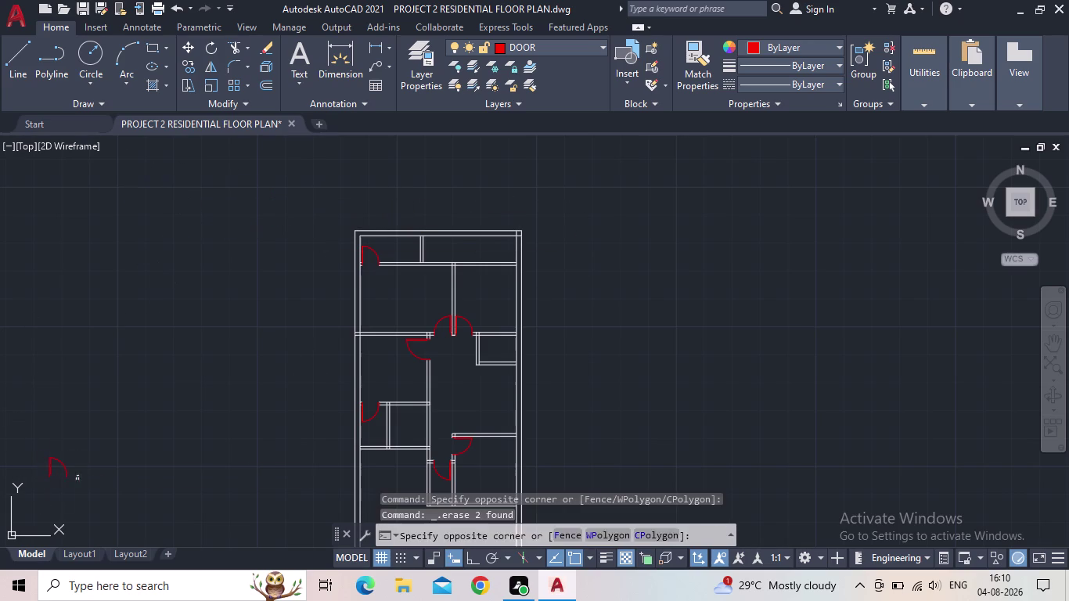
click(41, 445)
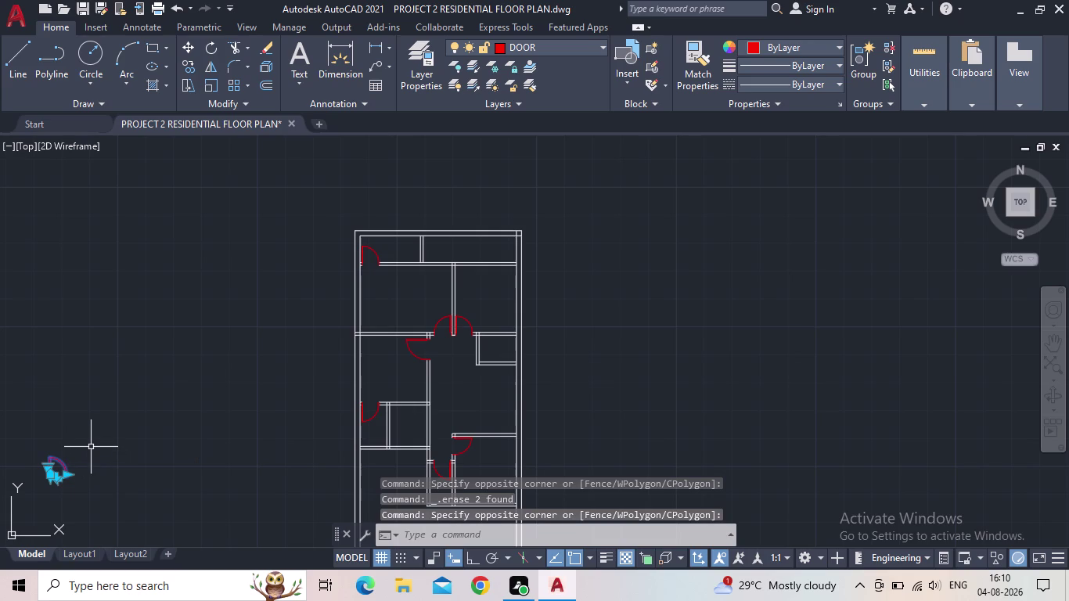
key(Delete)
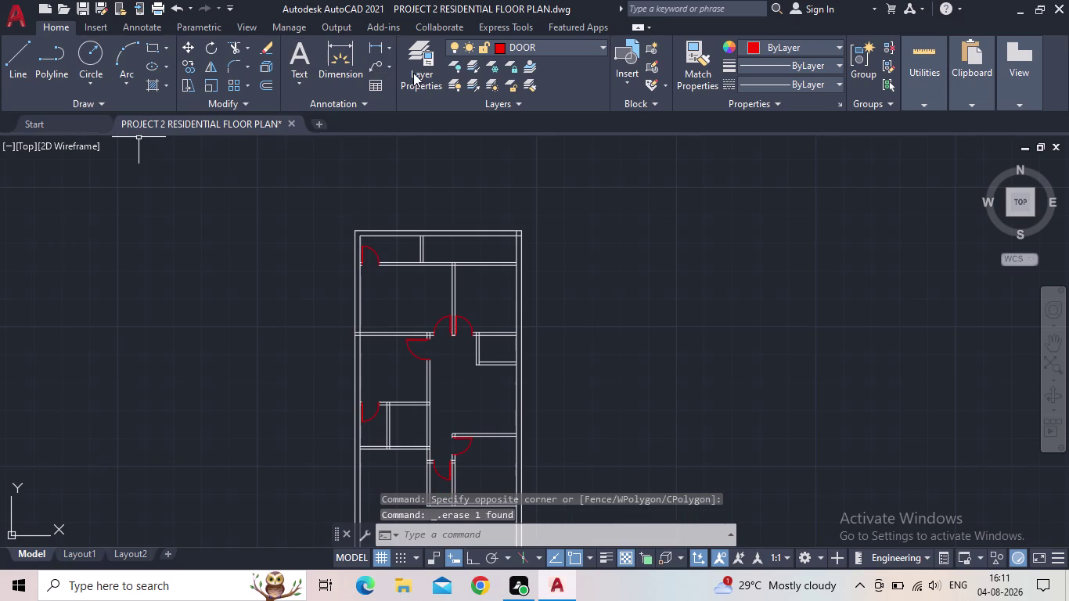
Make FLOOR the current layer in Layer Properties.
click(413, 73)
double_click(296, 330)
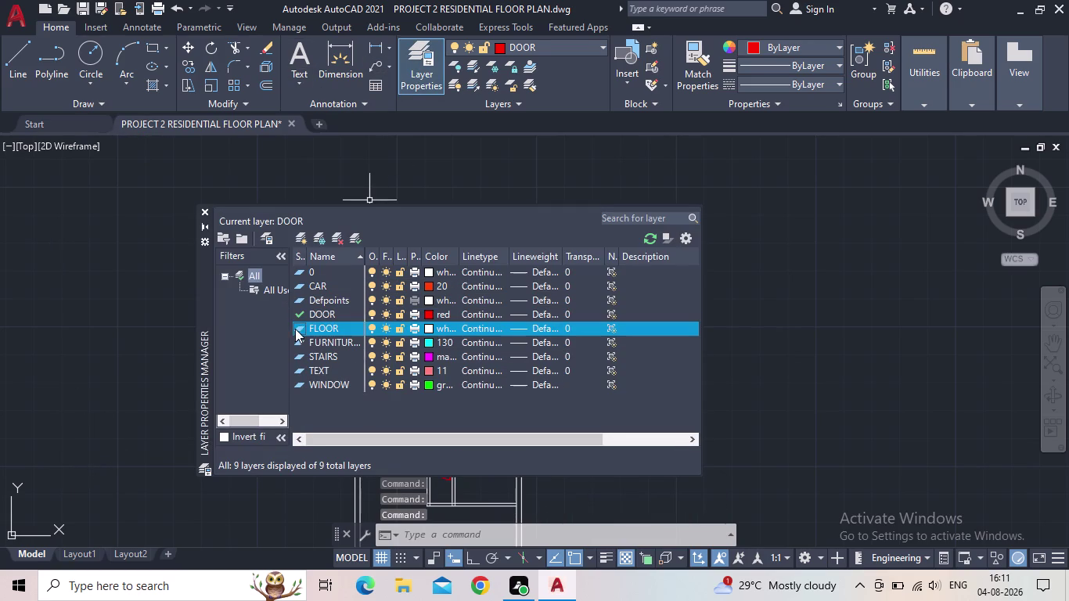
click(208, 209)
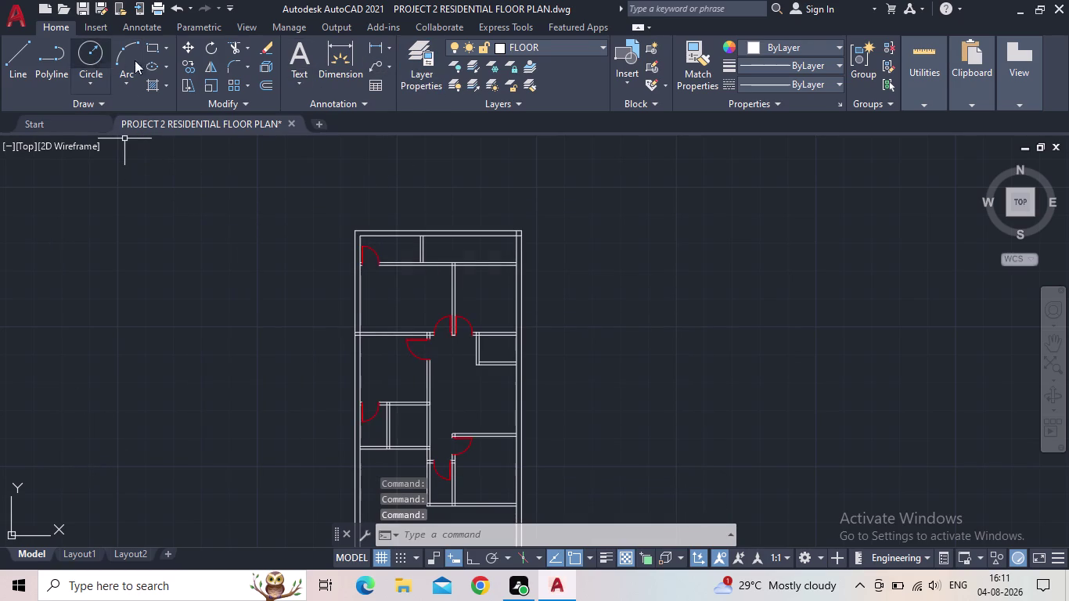
drag(151, 44, 157, 52)
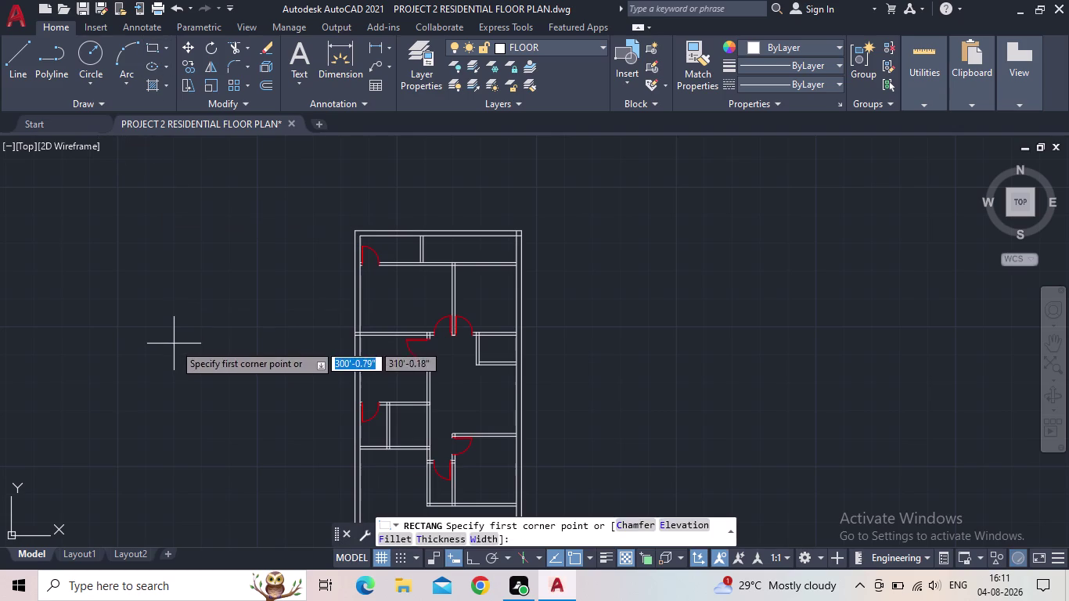
Draw a 5" by 3' rectangle left of the plan using RECTANG Dimensions.
click(174, 341)
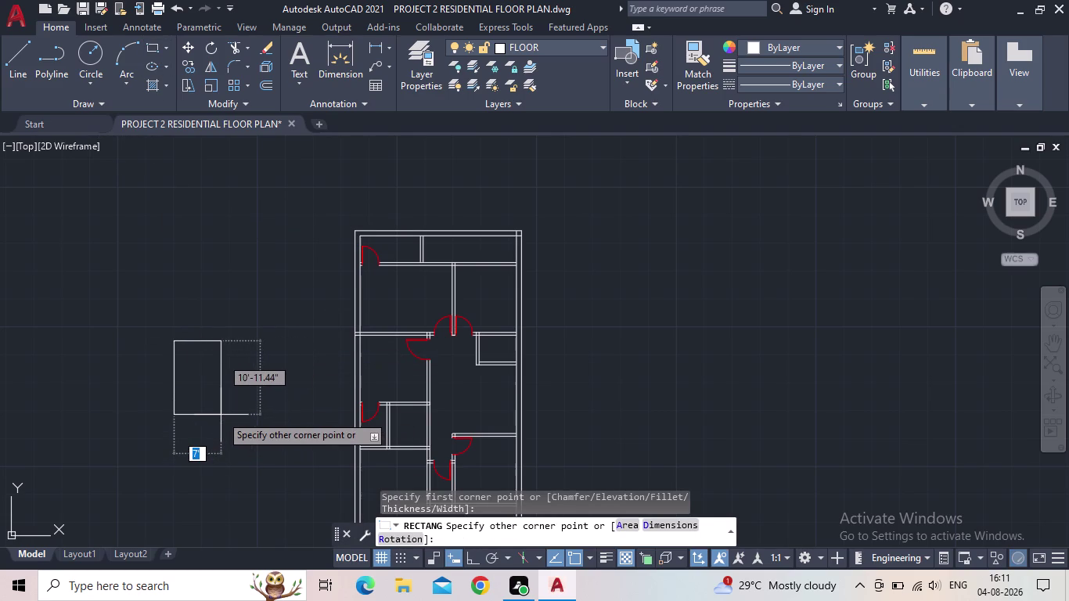
key(d)
key(Return)
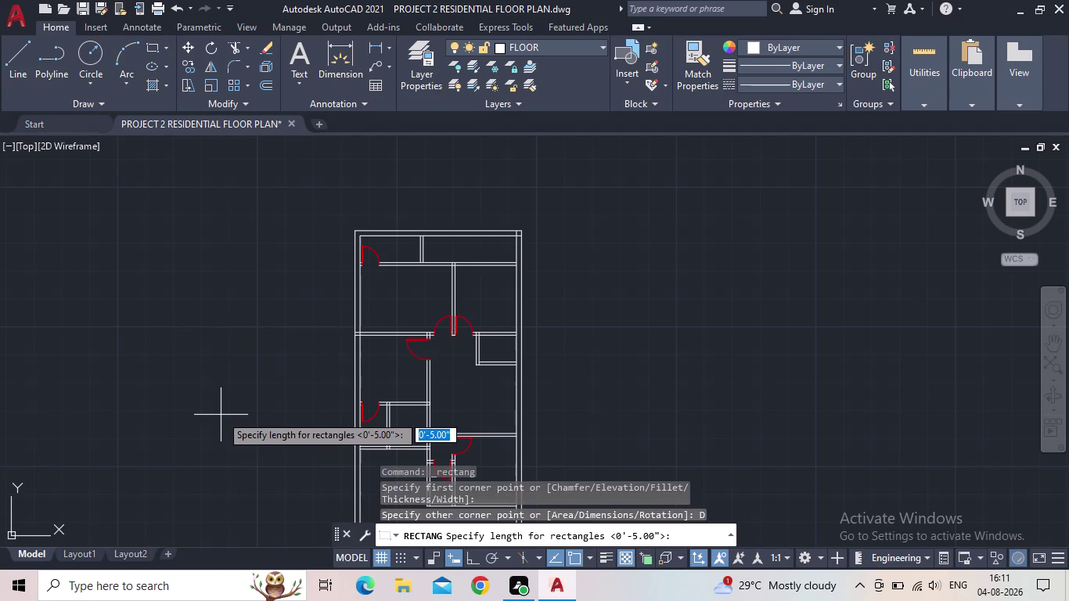
text(5)
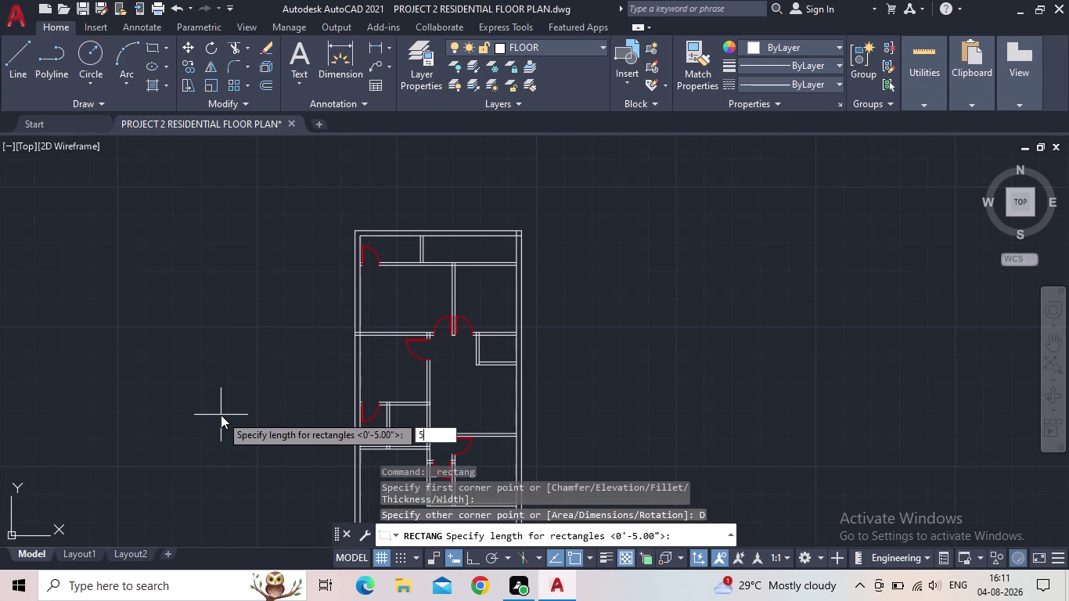
text(")
key(Return)
text(3')
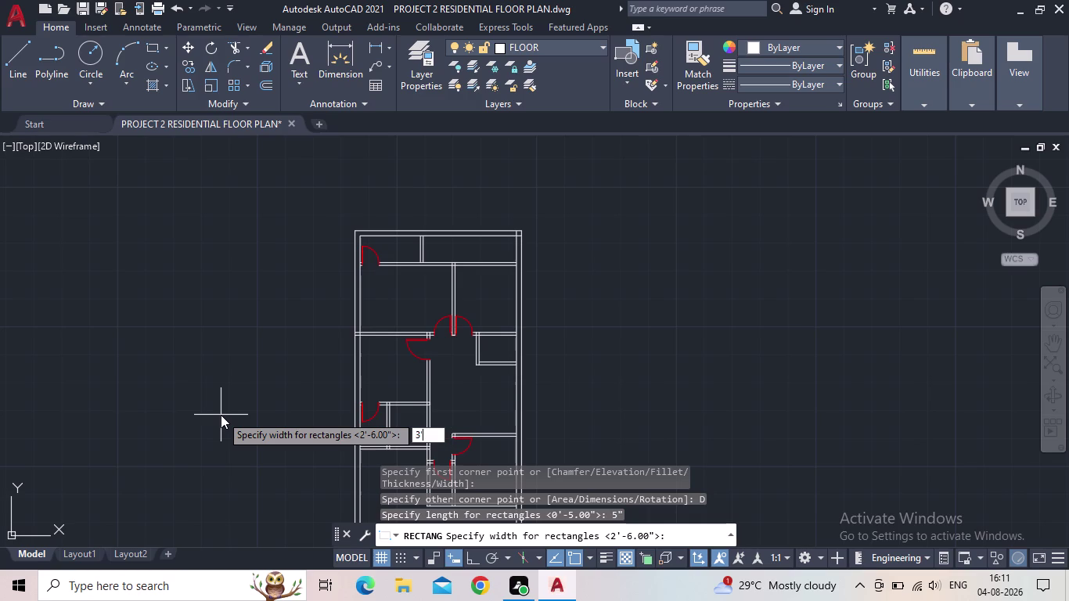
key(apostrophe)
key(BackSpace)
key(Return)
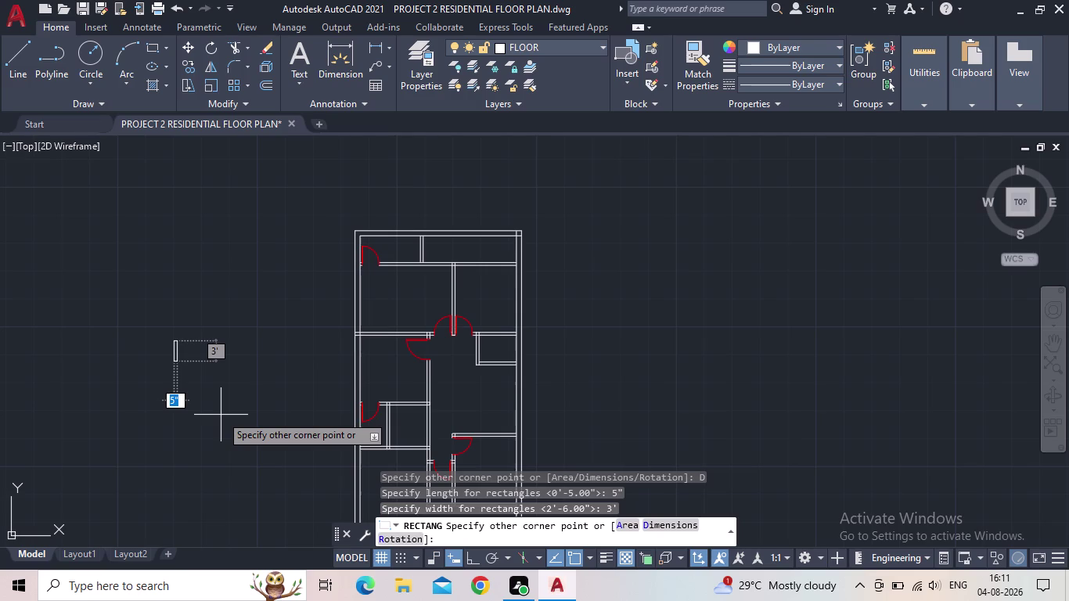
click(220, 415)
Select the new thin 5" by 3' rectangle.
scroll(up, 3)
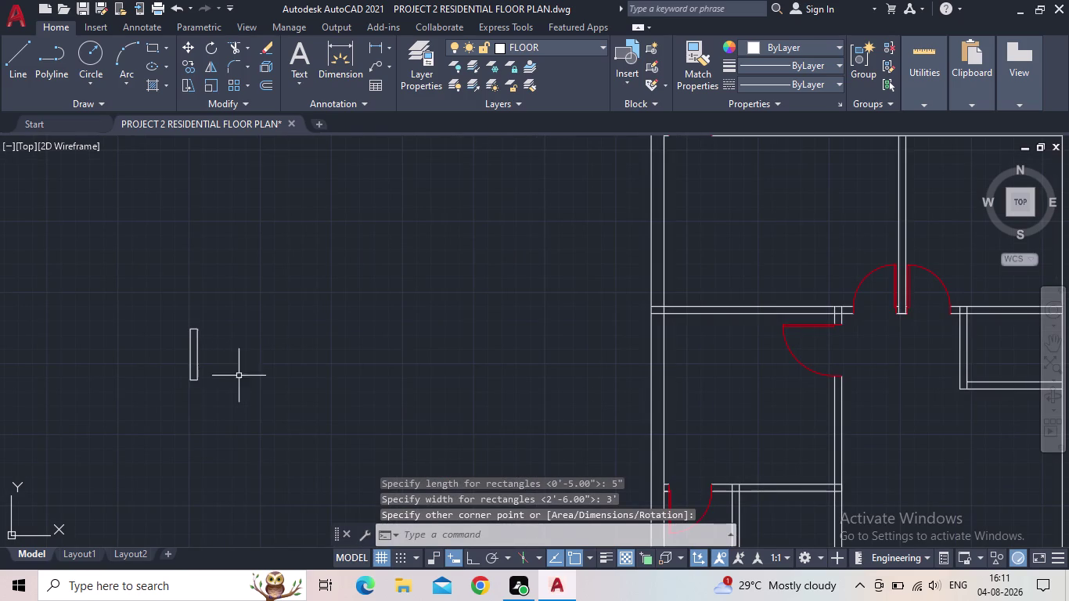
drag(249, 387, 241, 387)
click(149, 346)
Copy the thin rectangle from its corner and place a copy against the bedroom wall.
text(CO)
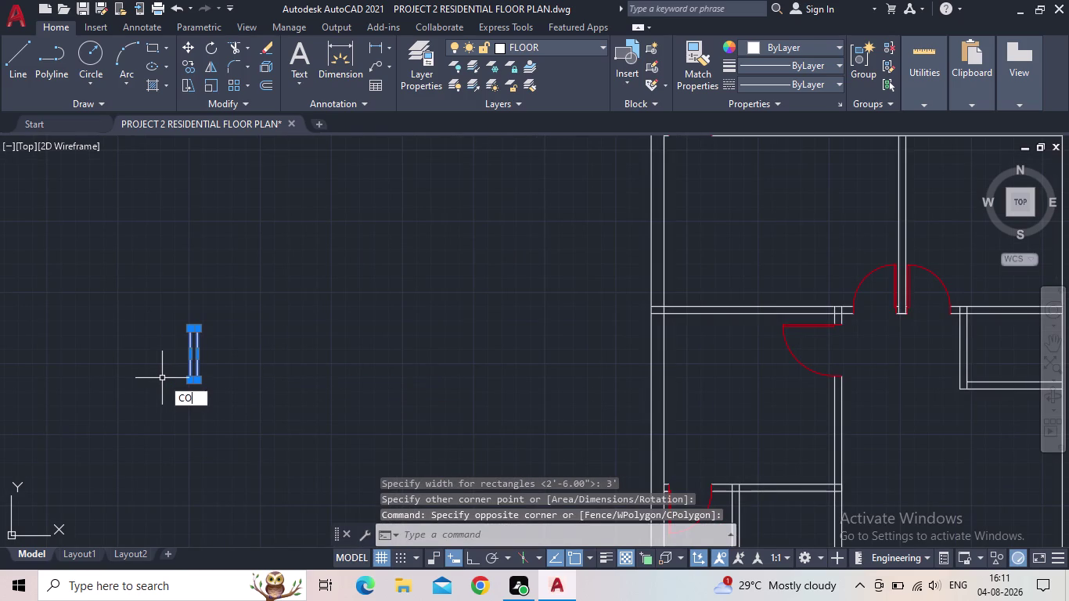
key(Return)
scroll(up, 3)
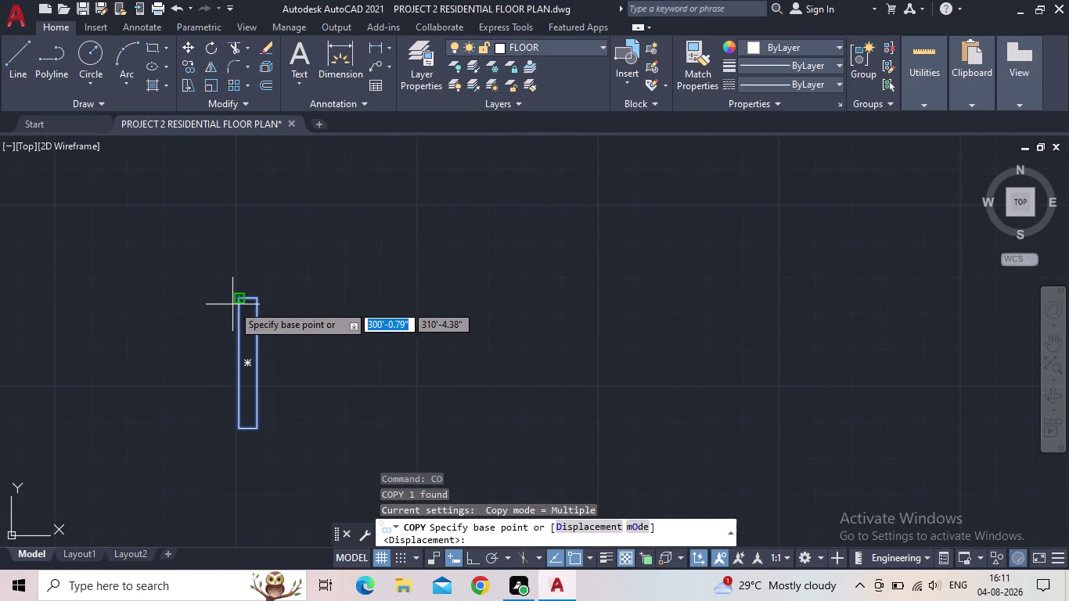
click(232, 304)
scroll(down, 3)
middle_drag(475, 356, 222, 414)
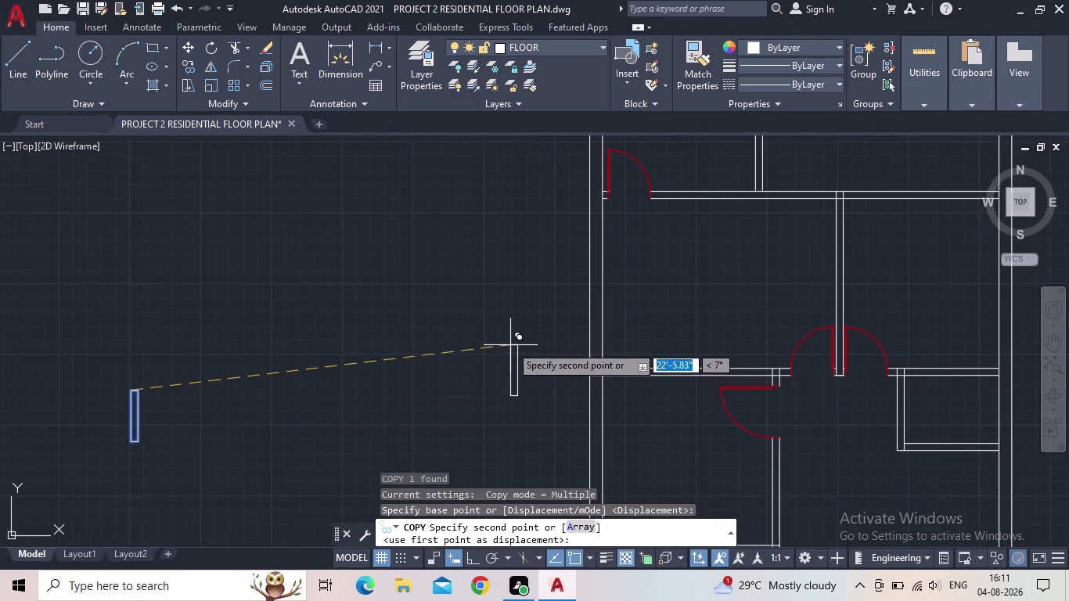
middle_drag(499, 370, 396, 380)
scroll(down, 3)
middle_drag(495, 372, 503, 257)
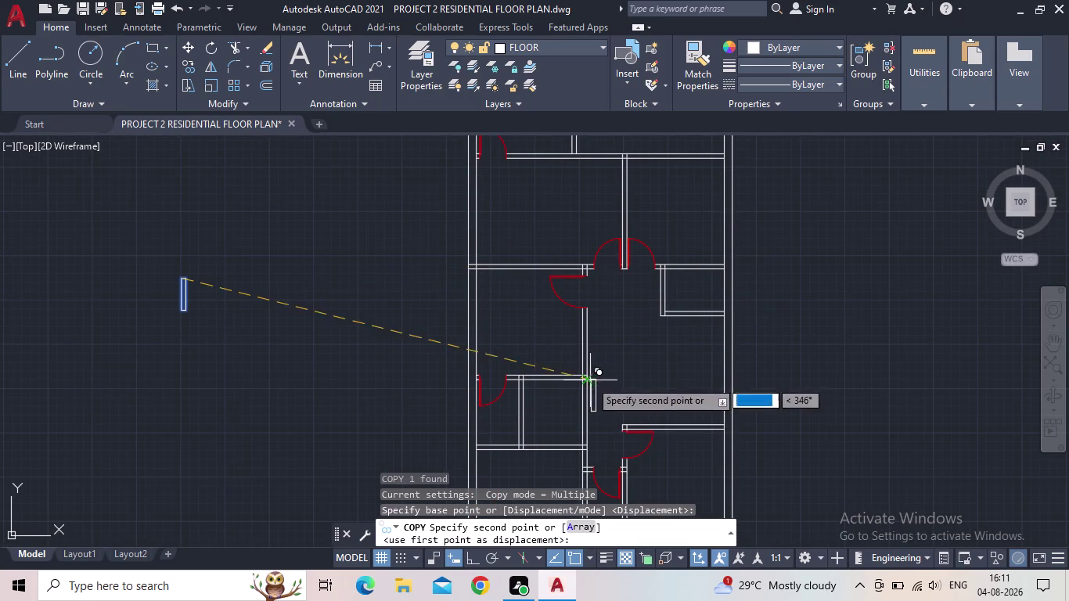
middle_drag(611, 400, 612, 366)
scroll(up, 3)
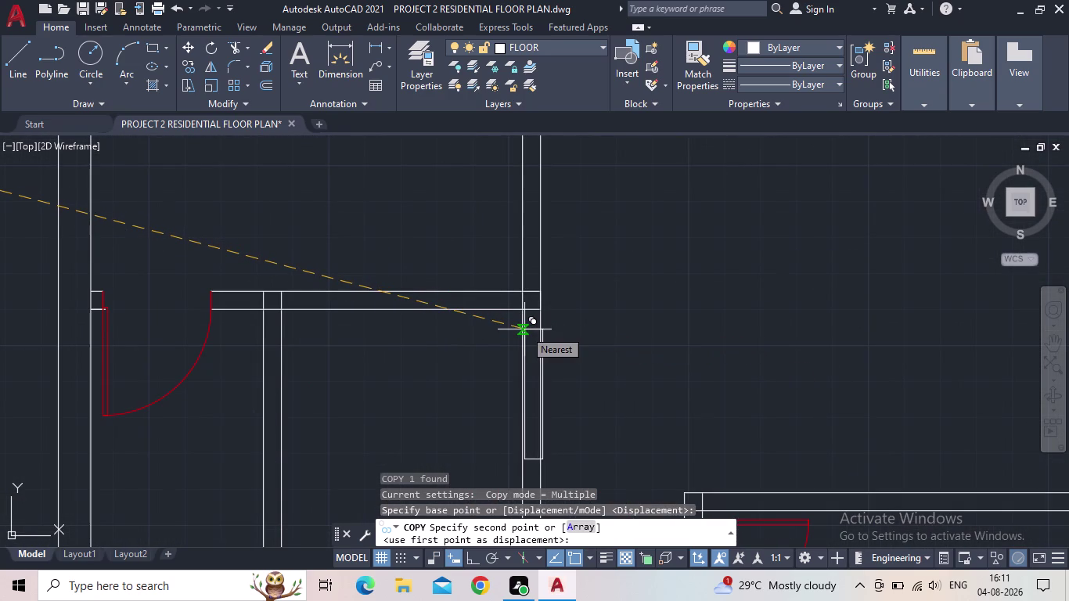
middle_drag(568, 337, 593, 291)
scroll(down, 3)
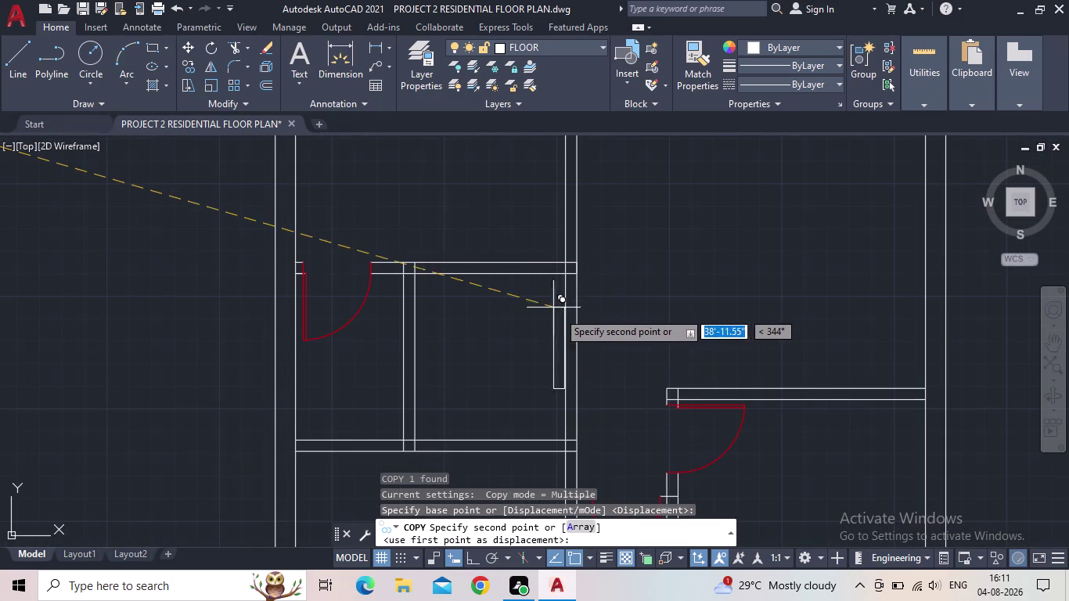
click(564, 296)
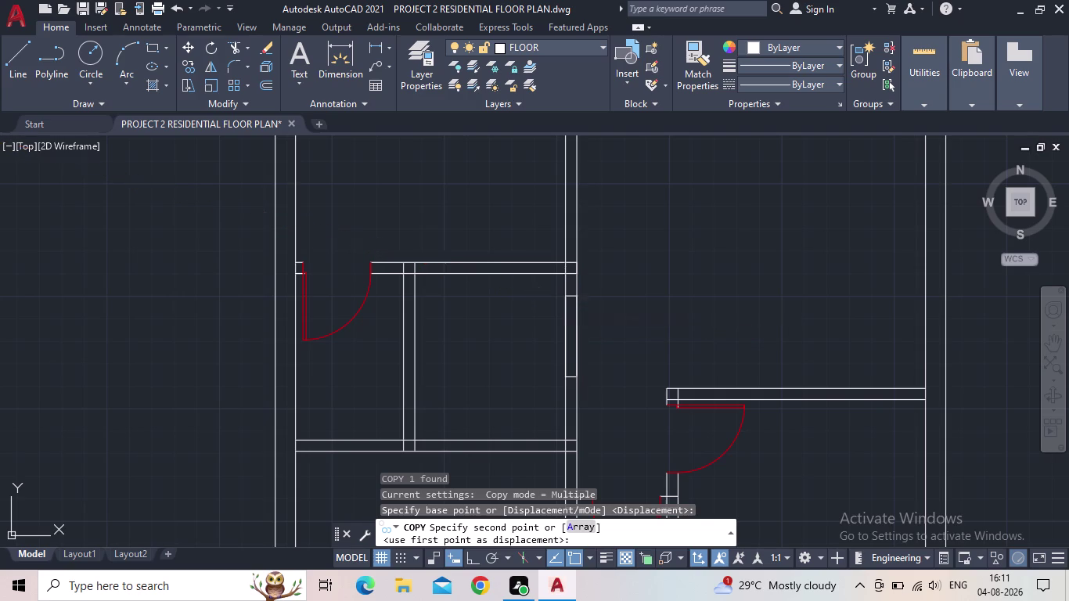
Place another copy of the rectangle at the bedroom wall corner.
middle_drag(596, 303, 581, 308)
scroll(down, 3)
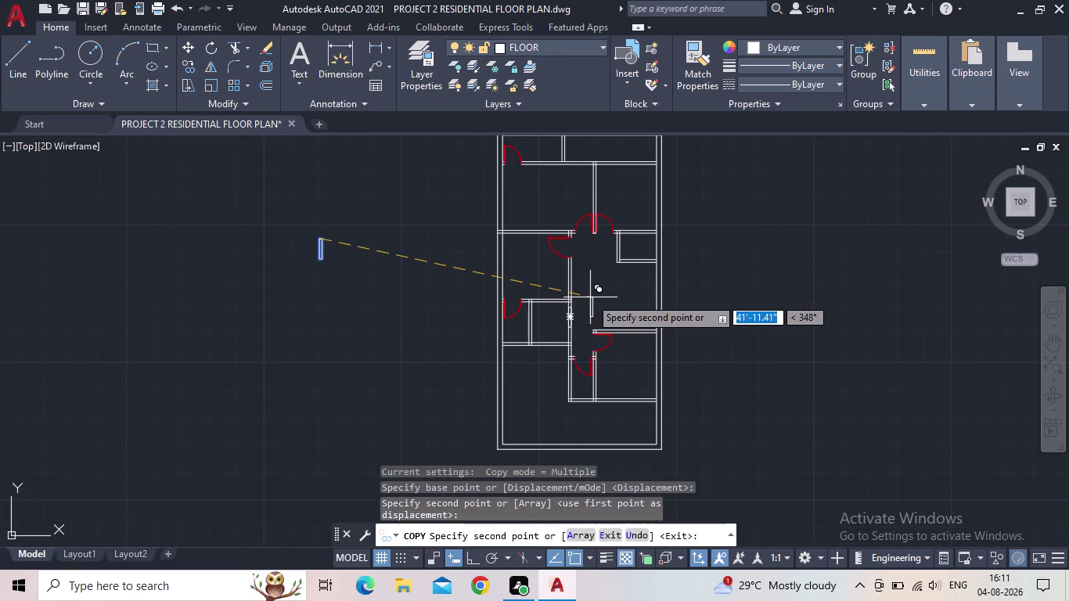
middle_drag(590, 297, 541, 392)
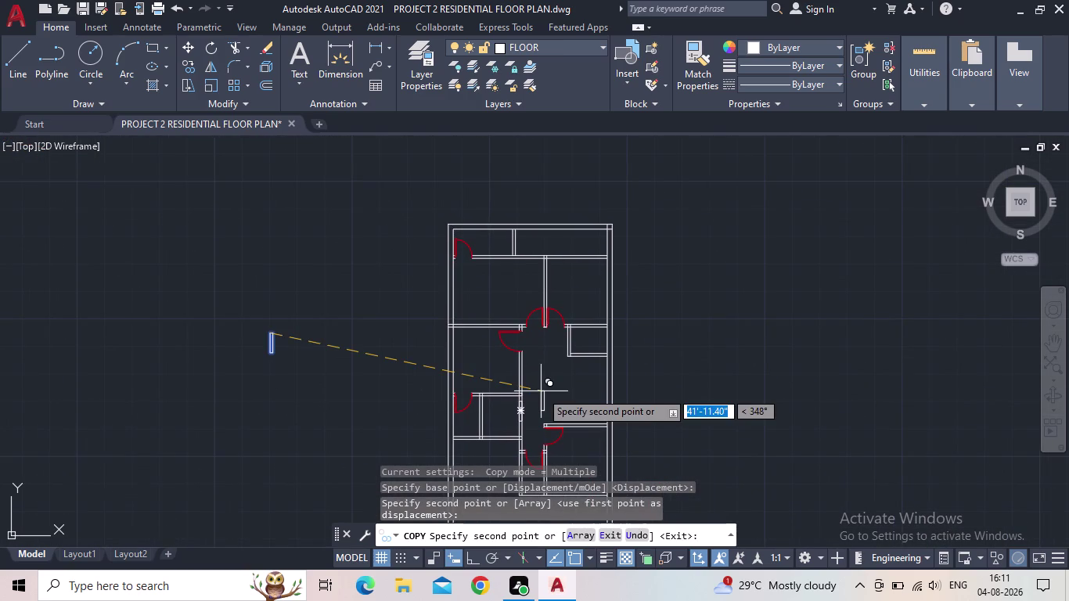
scroll(up, 3)
scroll(up, 3)
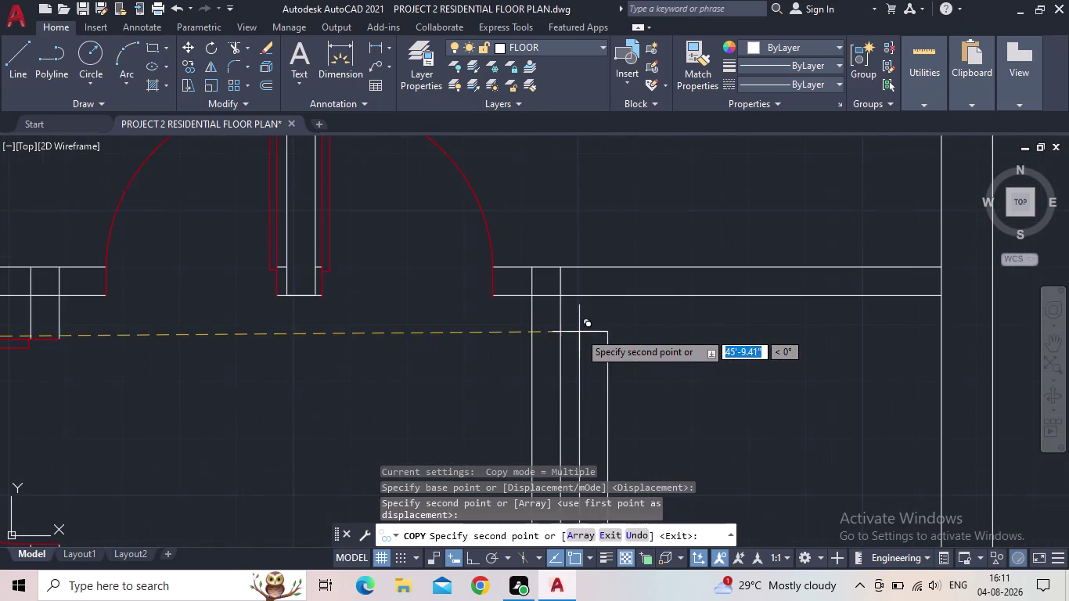
middle_drag(538, 339, 587, 285)
scroll(down, 3)
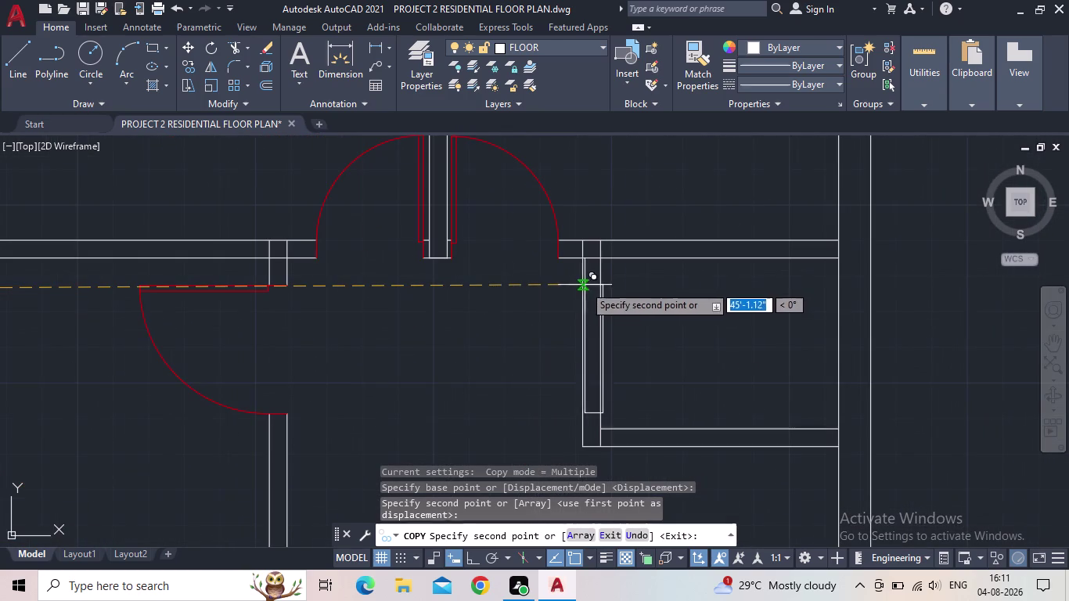
click(582, 287)
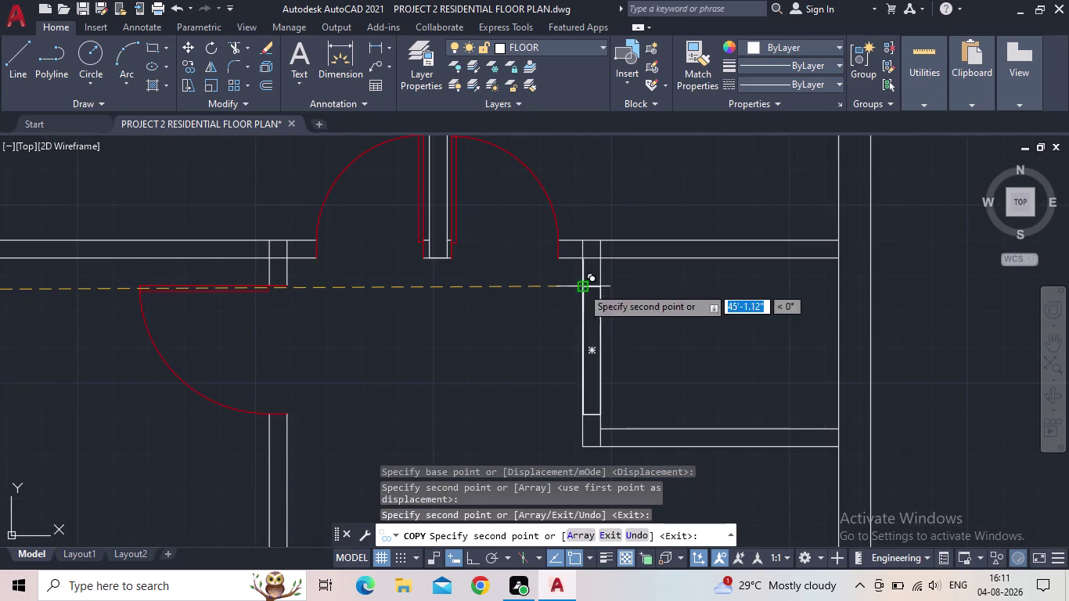
Place a final copy inside the upper room, end COPY, and select that copy.
middle_click(474, 322)
scroll(down, 3)
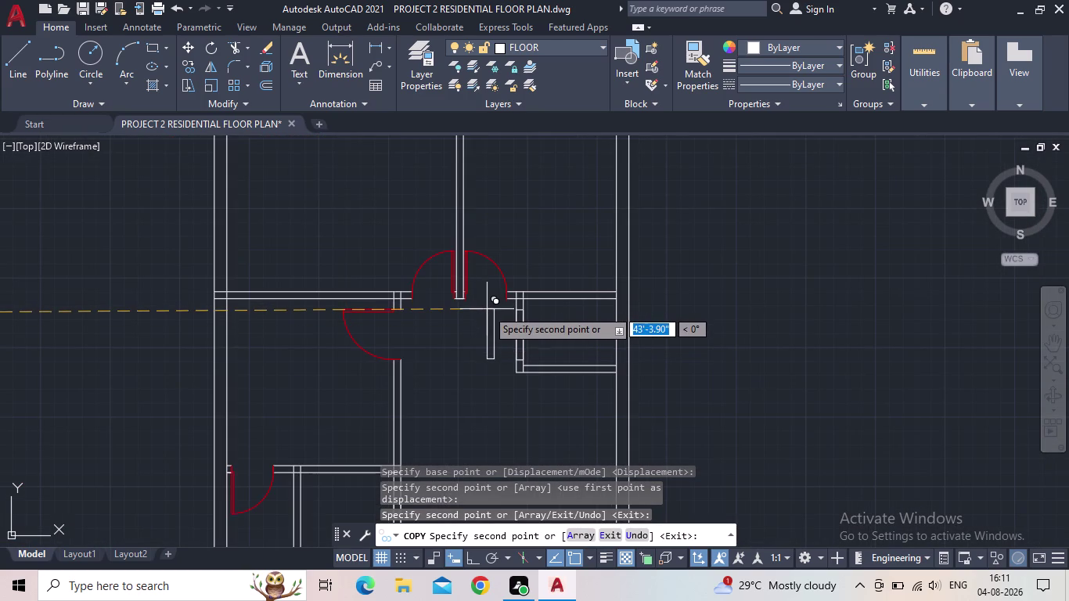
middle_drag(502, 320, 452, 452)
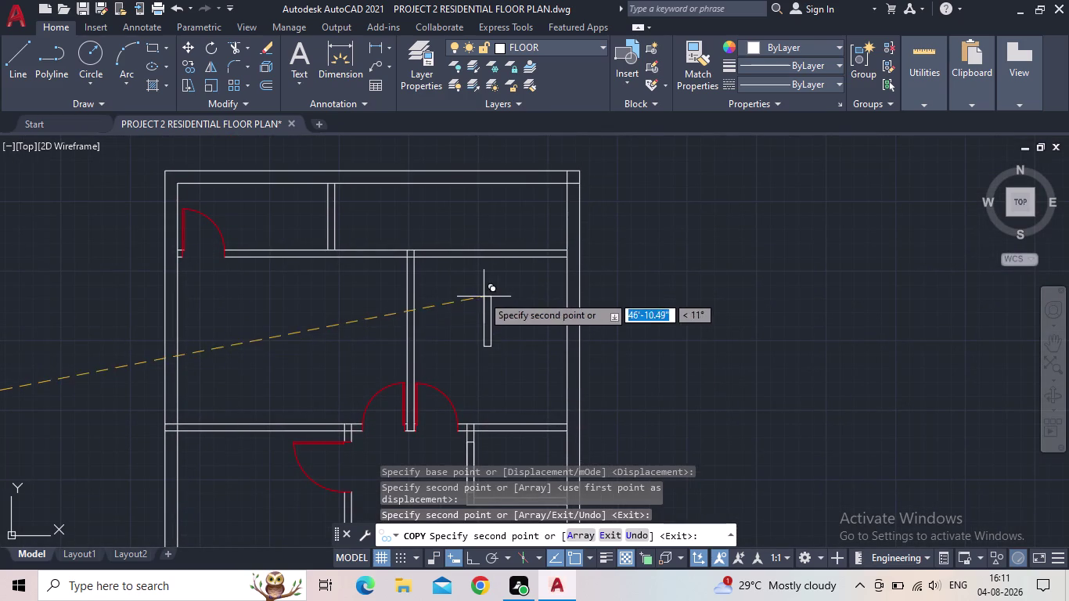
click(482, 296)
key(Escape)
click(498, 360)
click(460, 303)
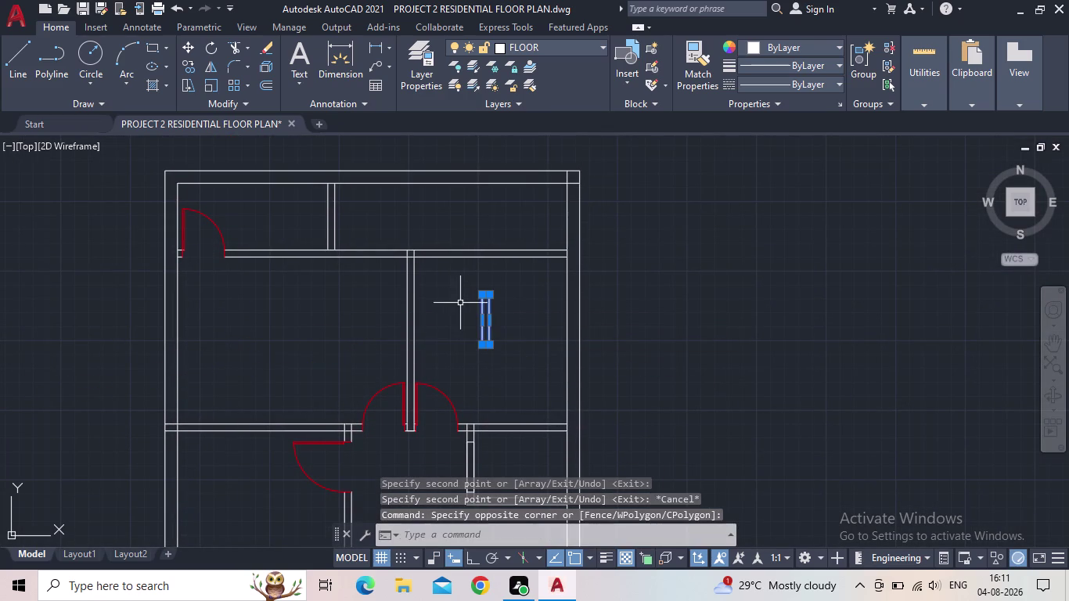
click(472, 560)
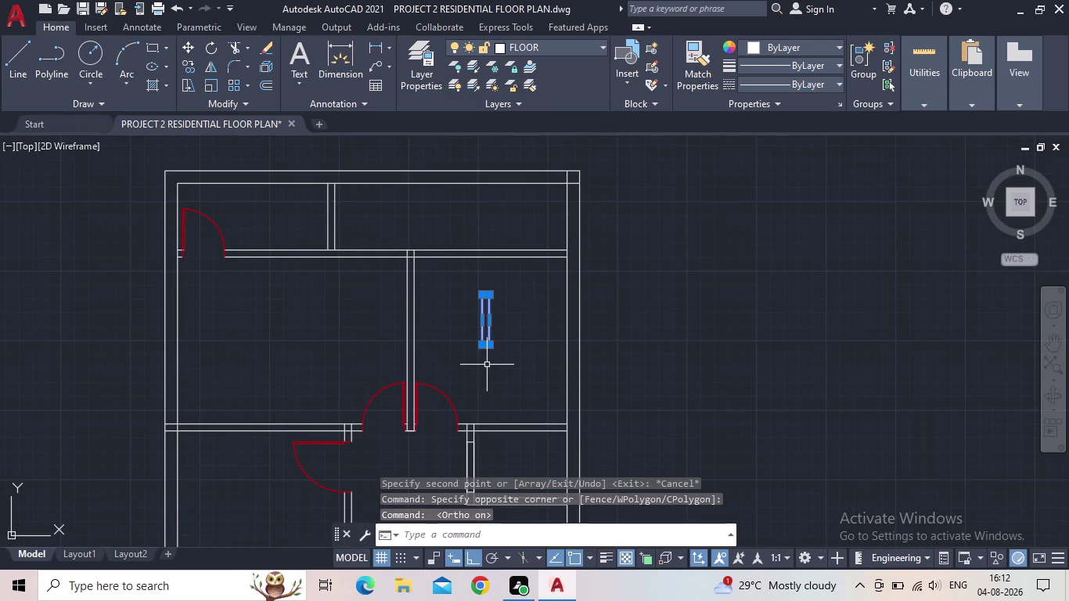
Rotate the thin rectangle 90° about its end so it lies horizontal.
key(r)
key(o)
key(space)
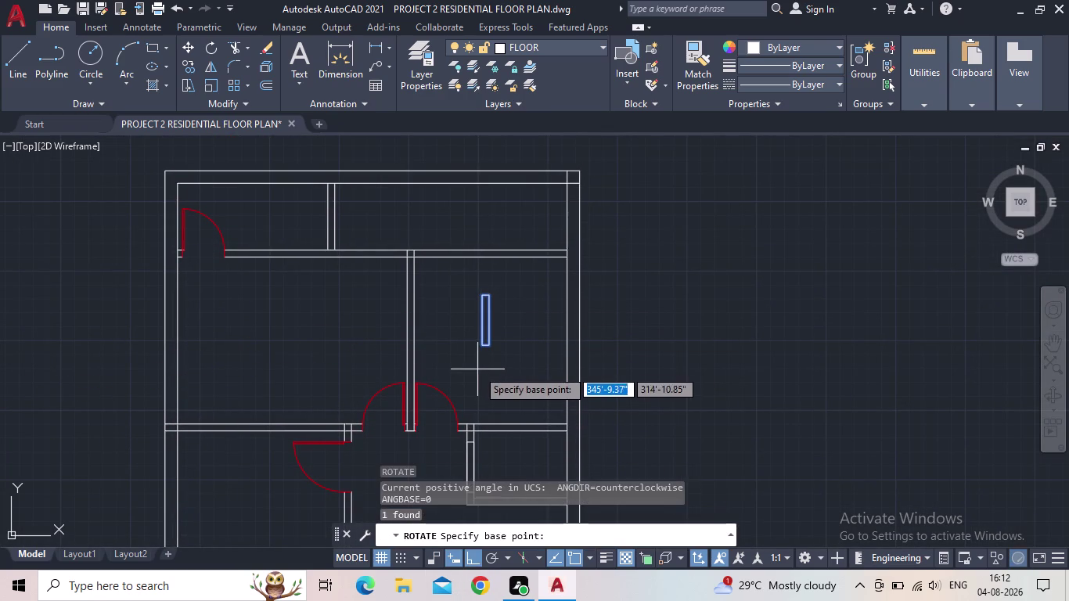
scroll(up, 3)
click(484, 336)
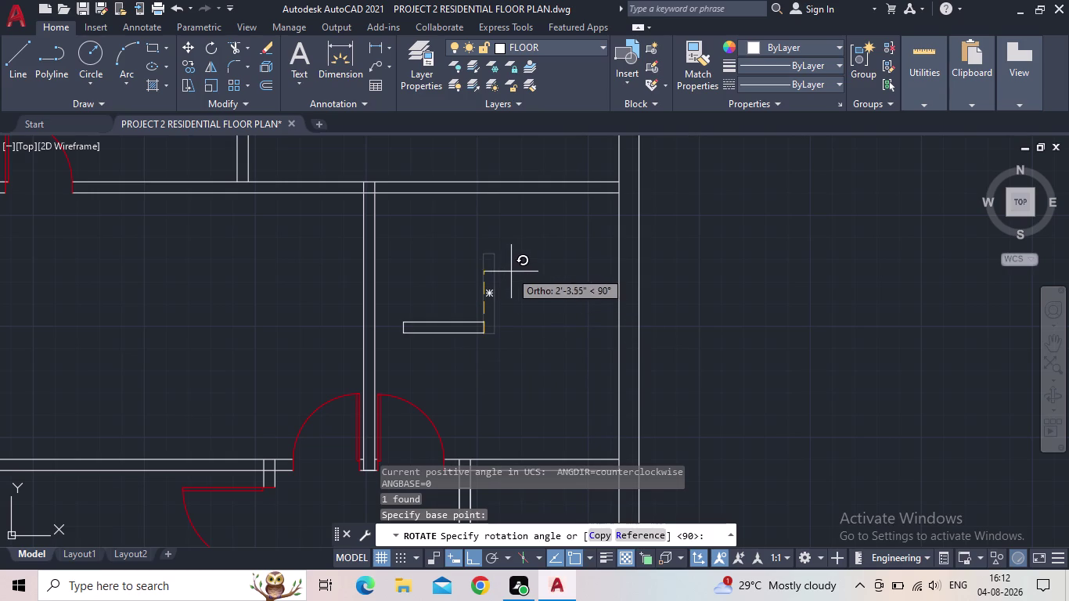
click(497, 234)
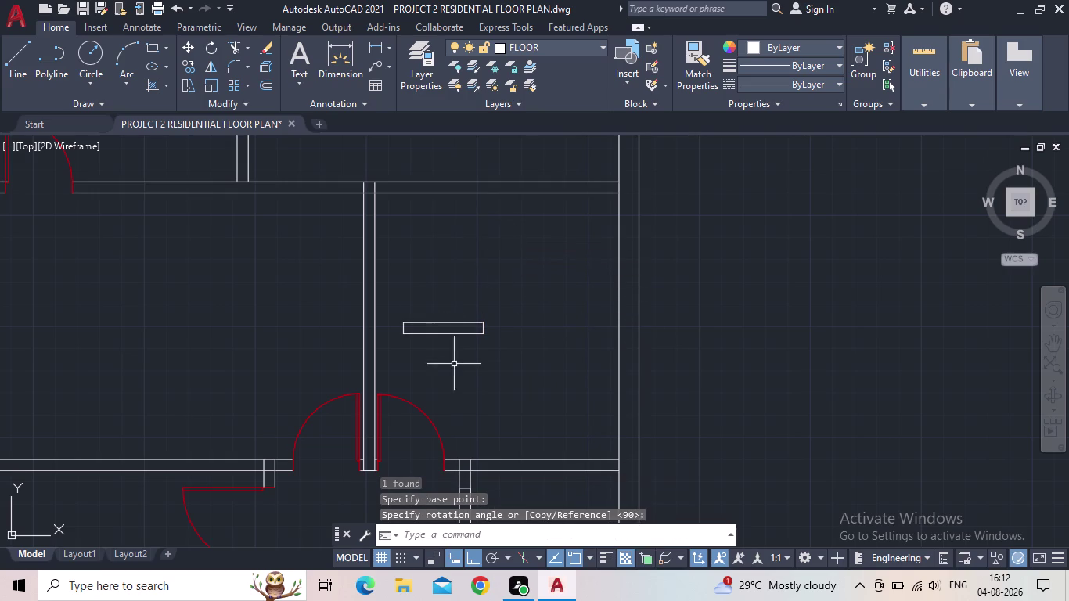
key(Escape)
Select the rotated rectangle and move it, using its corner as the base point.
drag(476, 374, 445, 347)
click(414, 310)
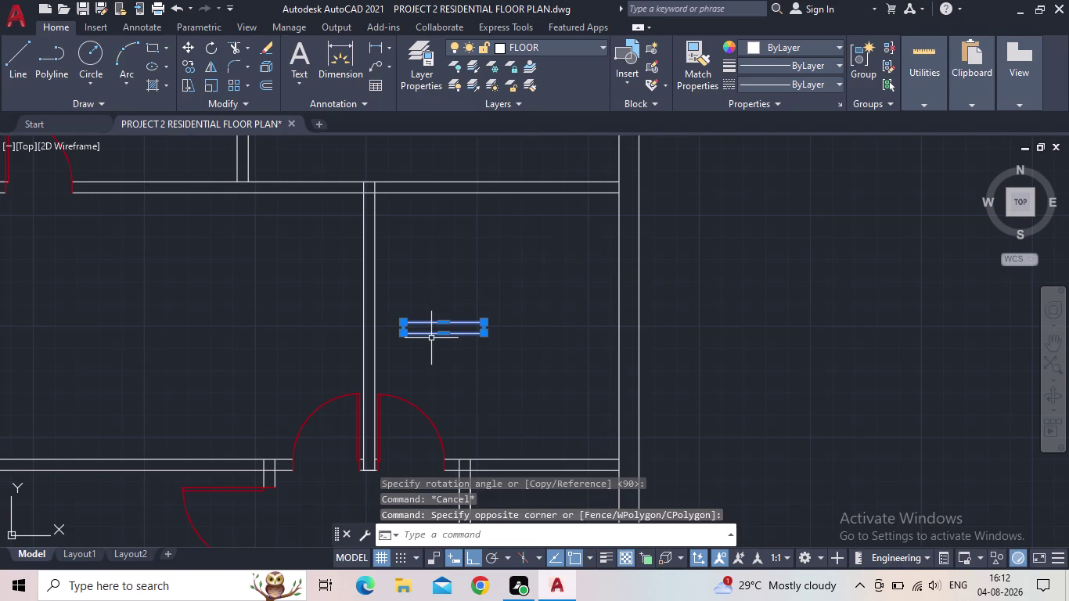
key(m)
key(space)
click(478, 560)
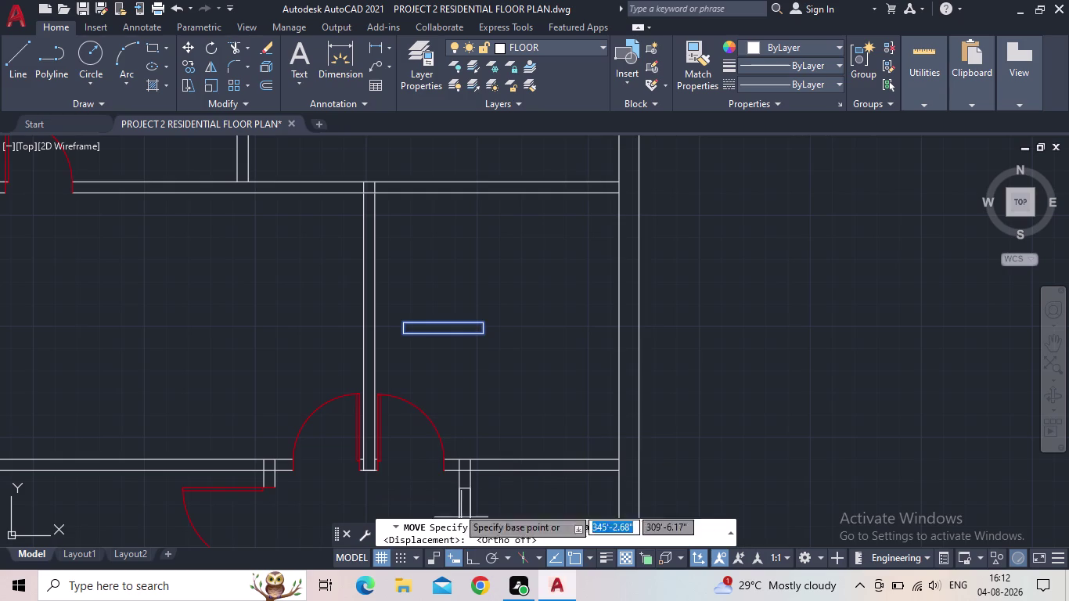
scroll(up, 3)
click(403, 330)
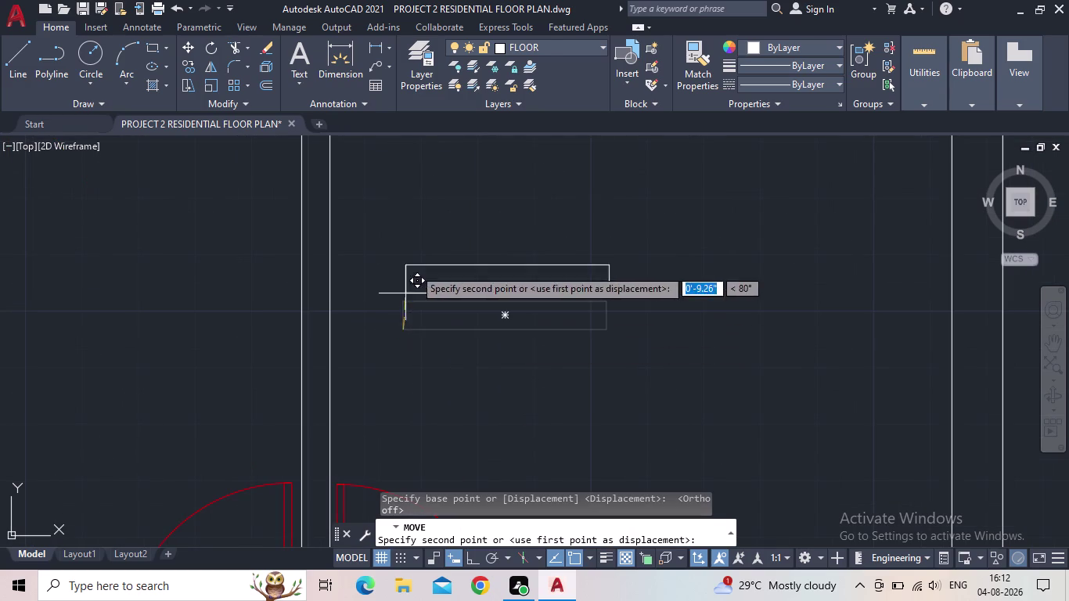
Drop the rectangle onto the horizontal interior wall line.
middle_drag(418, 241, 412, 430)
scroll(down, 3)
scroll(up, 3)
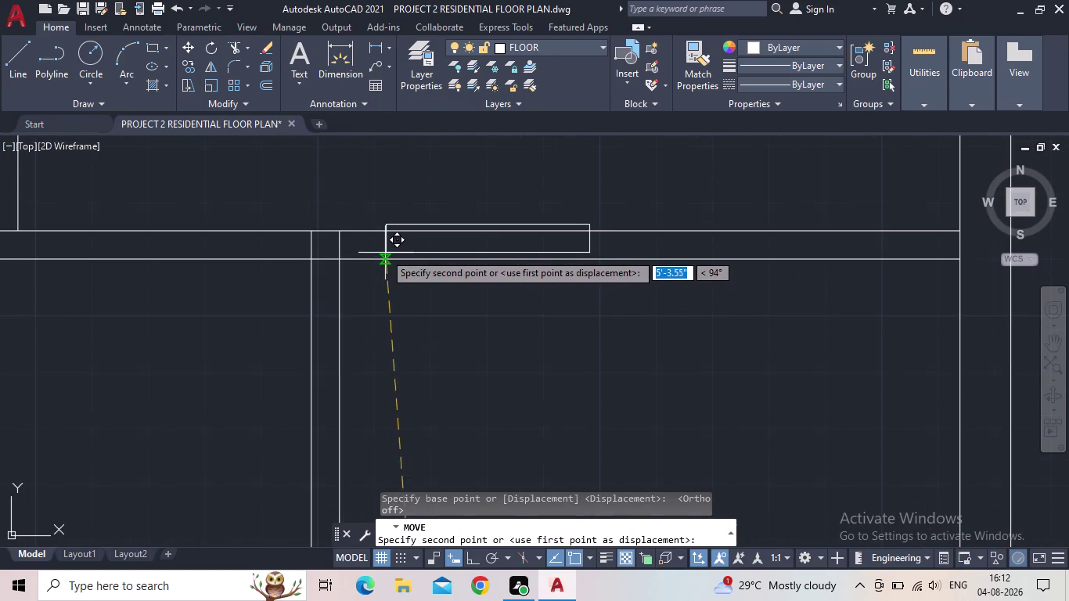
scroll(up, 3)
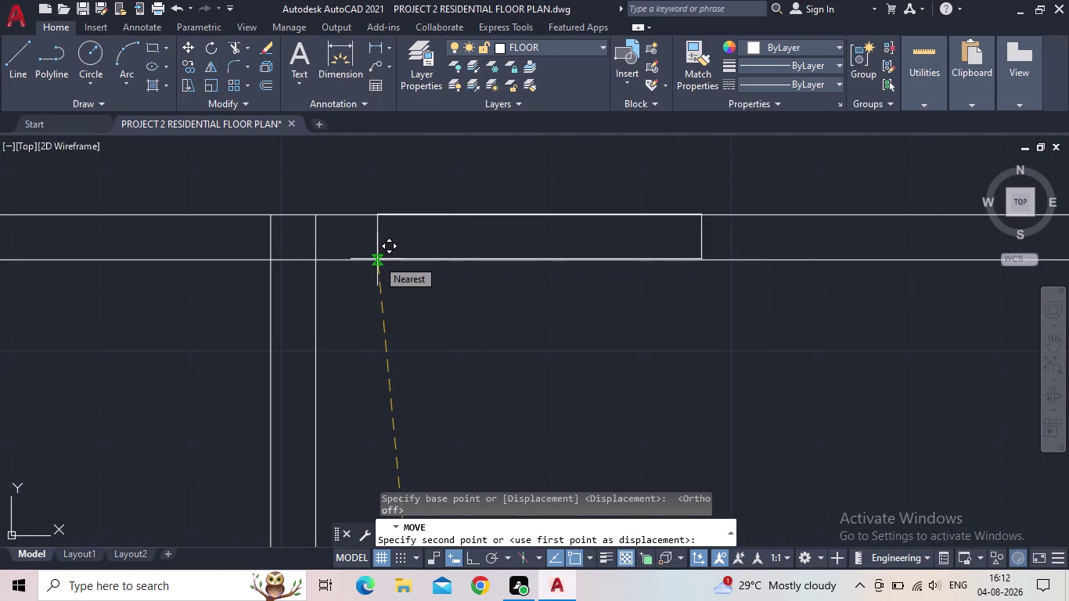
click(377, 259)
scroll(down, 3)
middle_drag(474, 388, 465, 398)
scroll(down, 3)
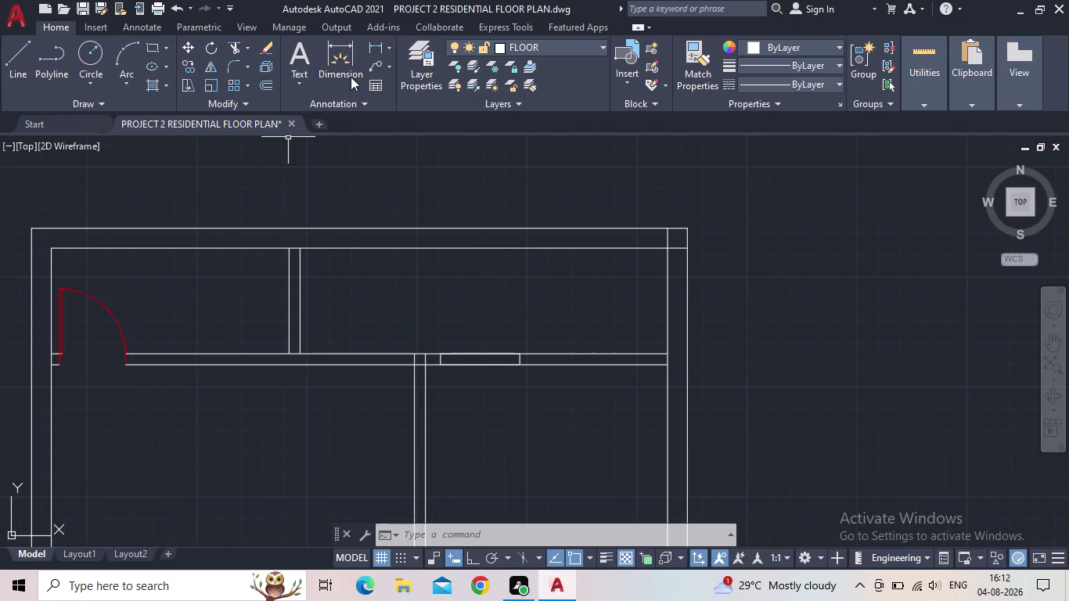
Make DOOR the current layer in Layer Properties.
click(418, 79)
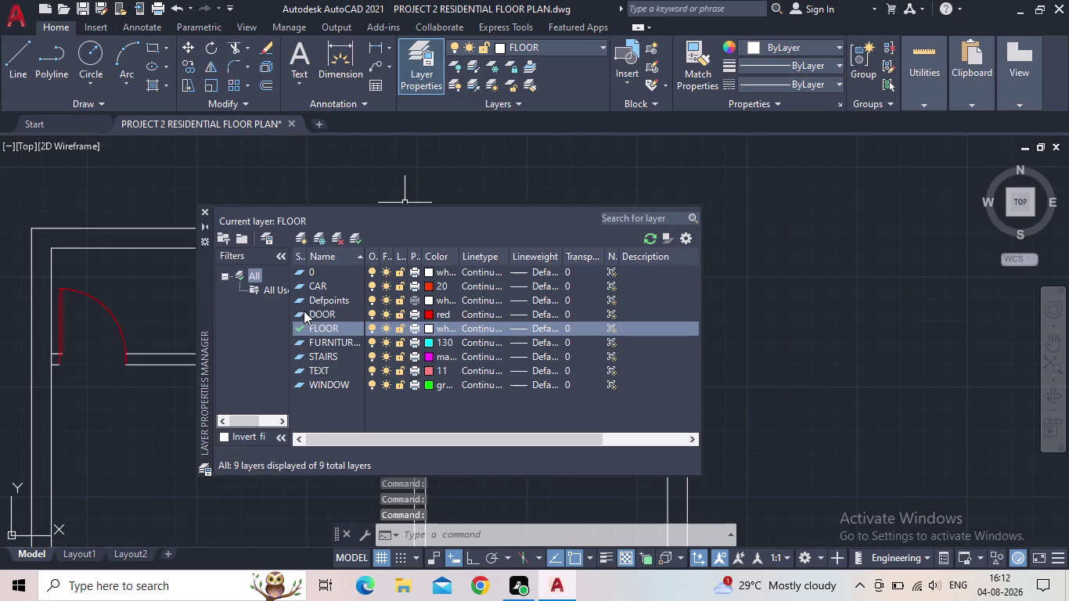
double_click(300, 309)
click(203, 207)
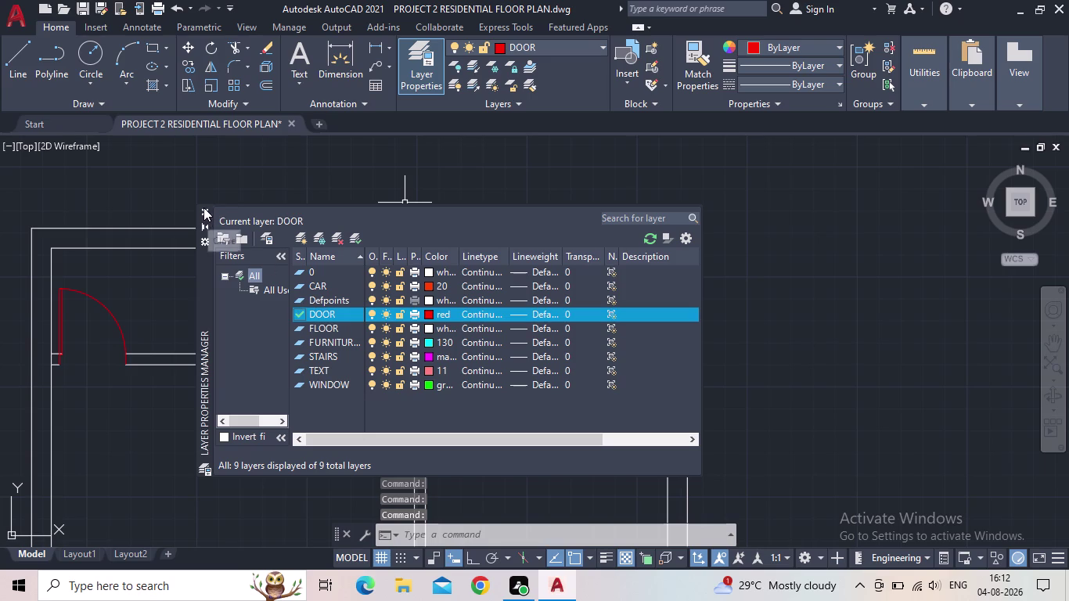
click(156, 43)
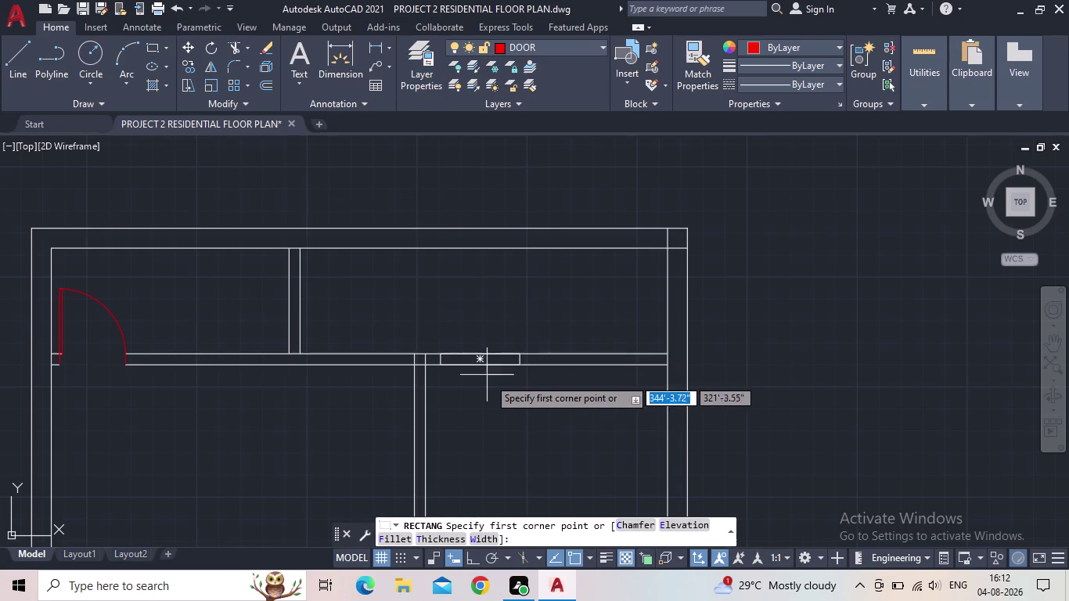
Draw a thin red door-panel rectangle inside the wall opening.
scroll(up, 3)
scroll(up, 3)
click(330, 272)
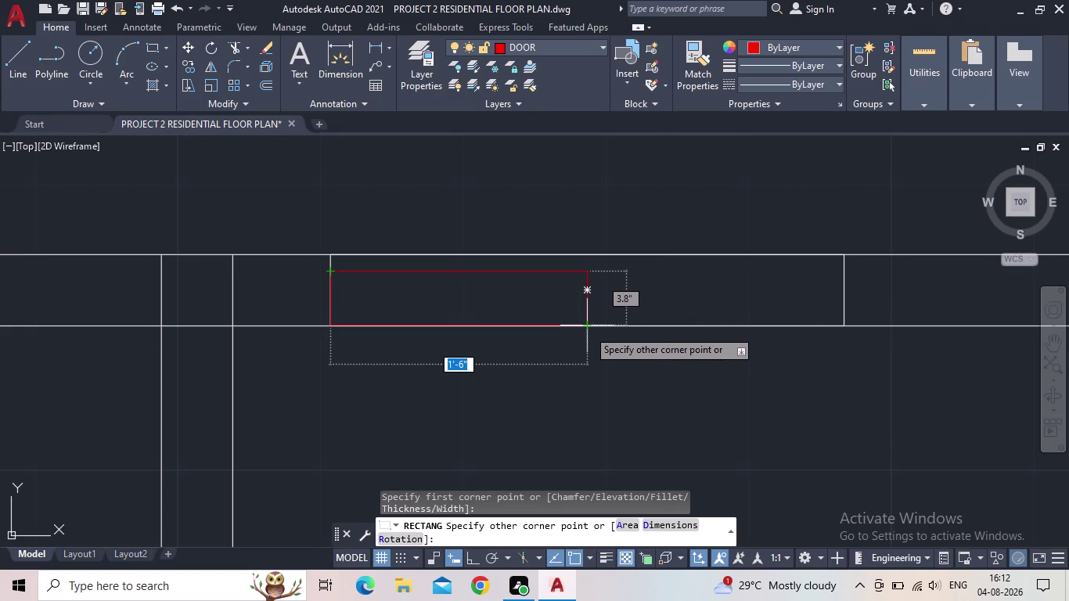
click(588, 282)
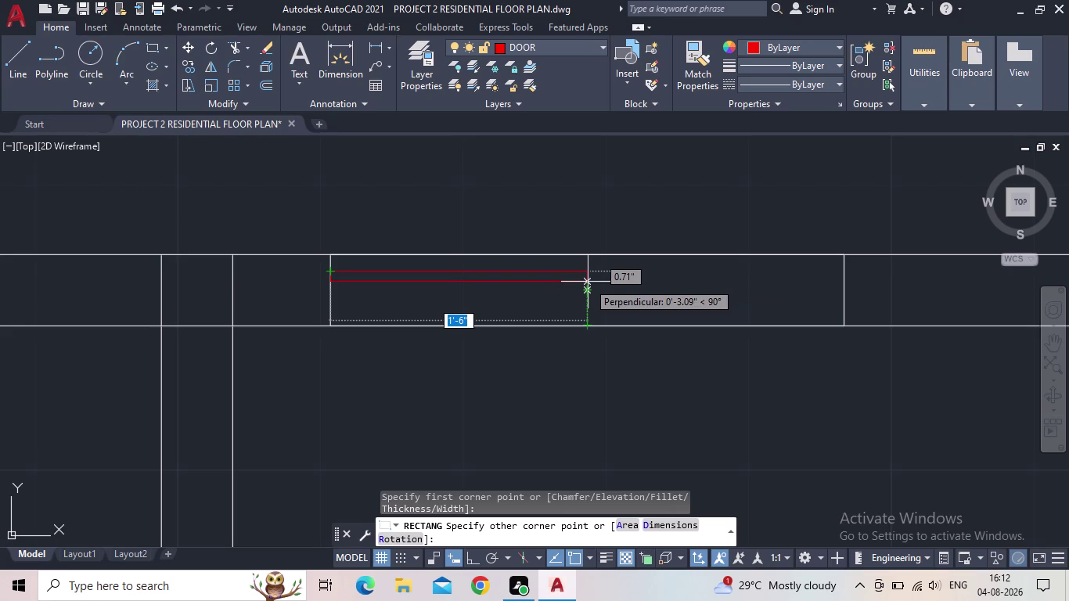
scroll(down, 3)
middle_drag(627, 291, 541, 327)
key(Escape)
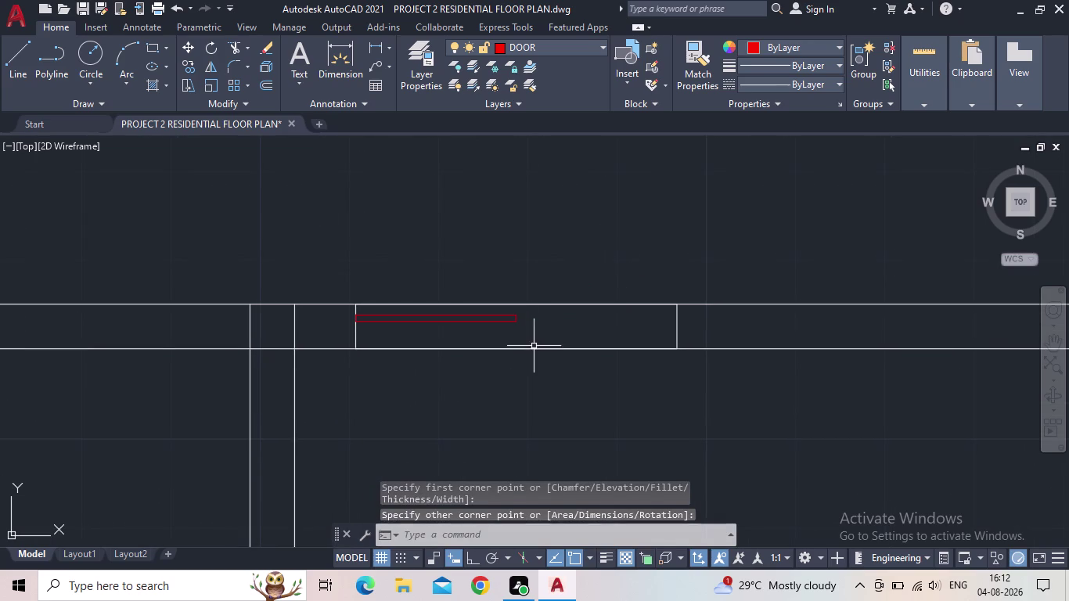
Select the red panel and start copying it with CO.
click(533, 345)
click(487, 319)
key(c)
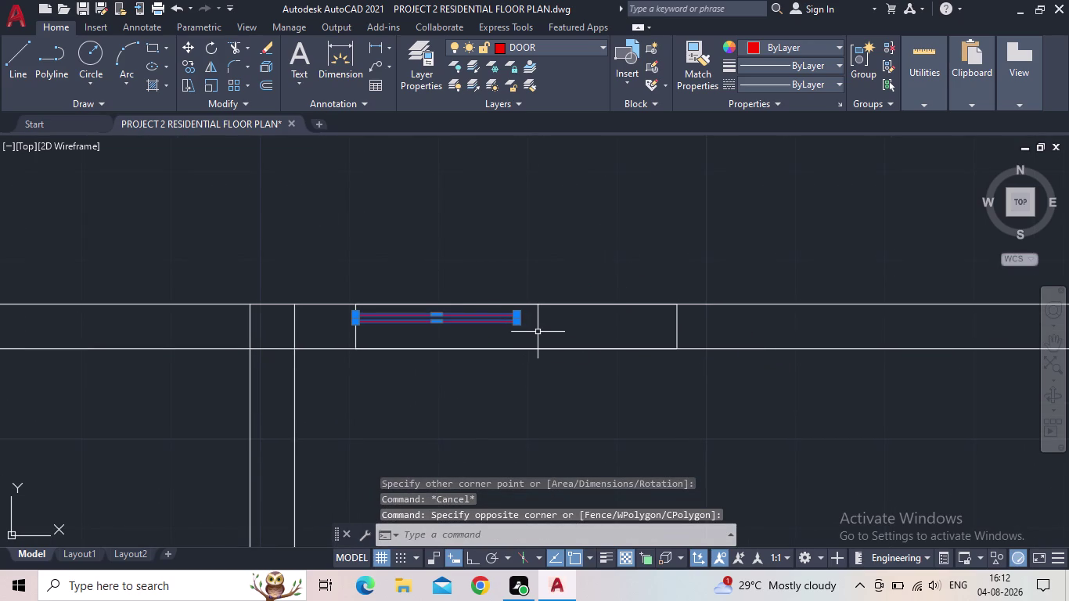
key(o)
key(Return)
Place a copy of the red panel beside the first one.
scroll(up, 3)
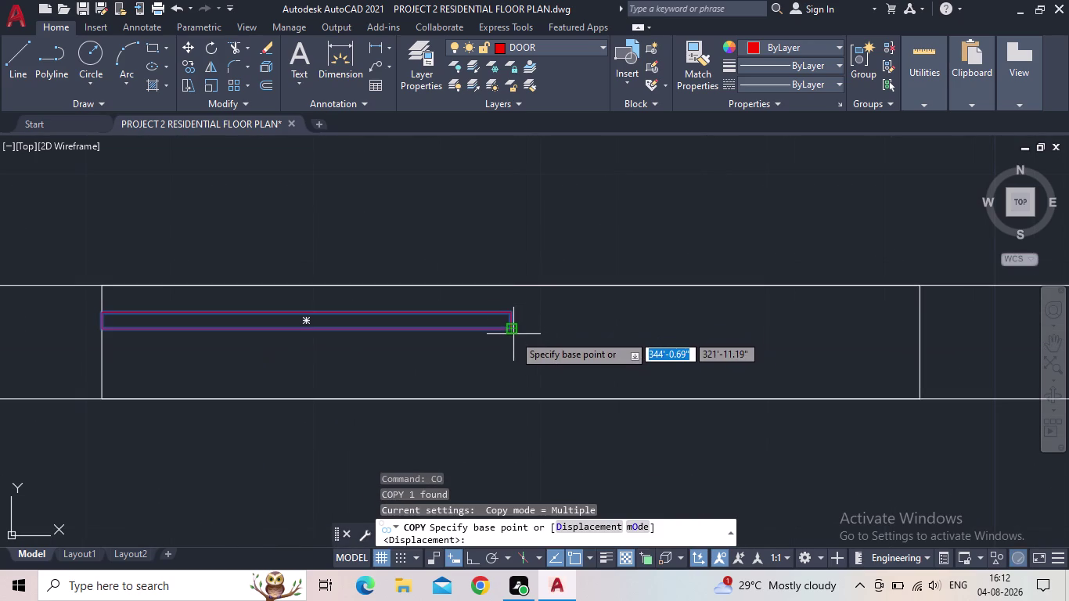
click(100, 330)
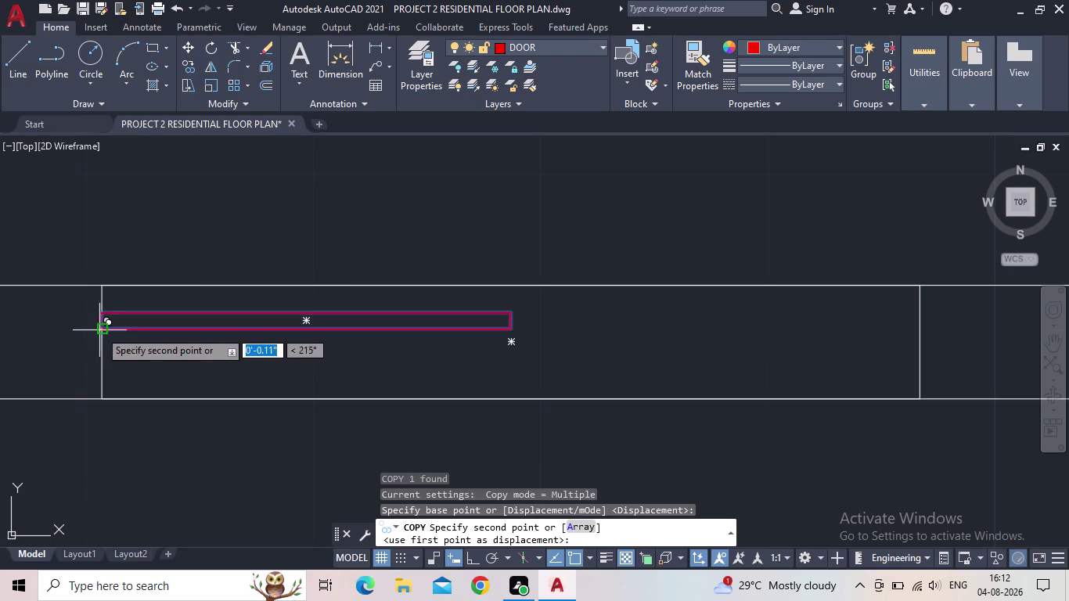
scroll(up, 3)
scroll(down, 3)
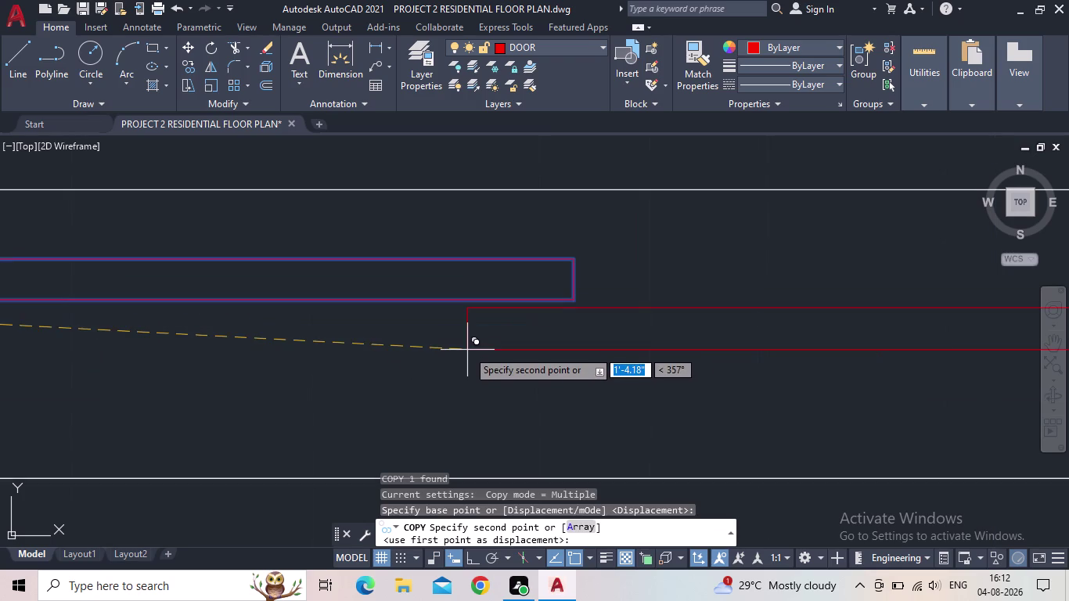
scroll(down, 3)
scroll(down, 3)
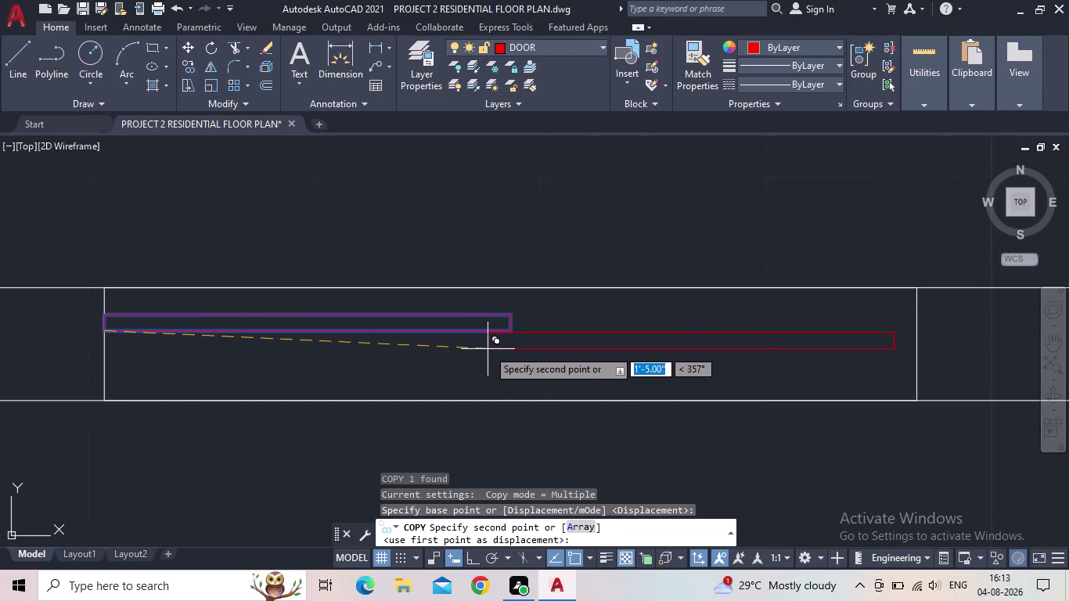
click(488, 349)
scroll(up, 3)
key(Escape)
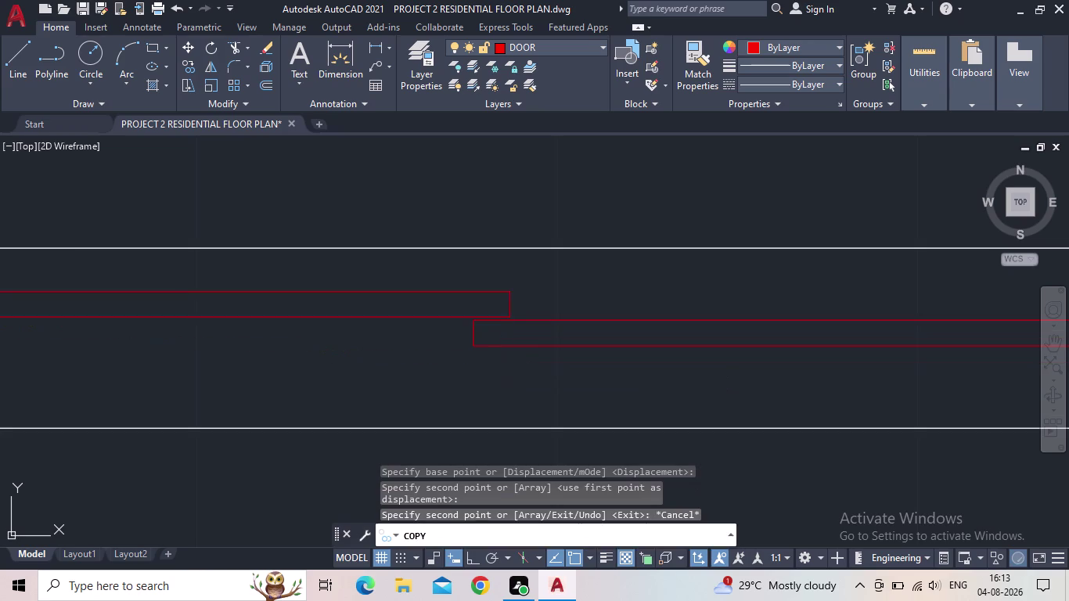
Move the copied panel into its offset position alongside the first.
scroll(up, 3)
scroll(up, 3)
drag(582, 269, 580, 261)
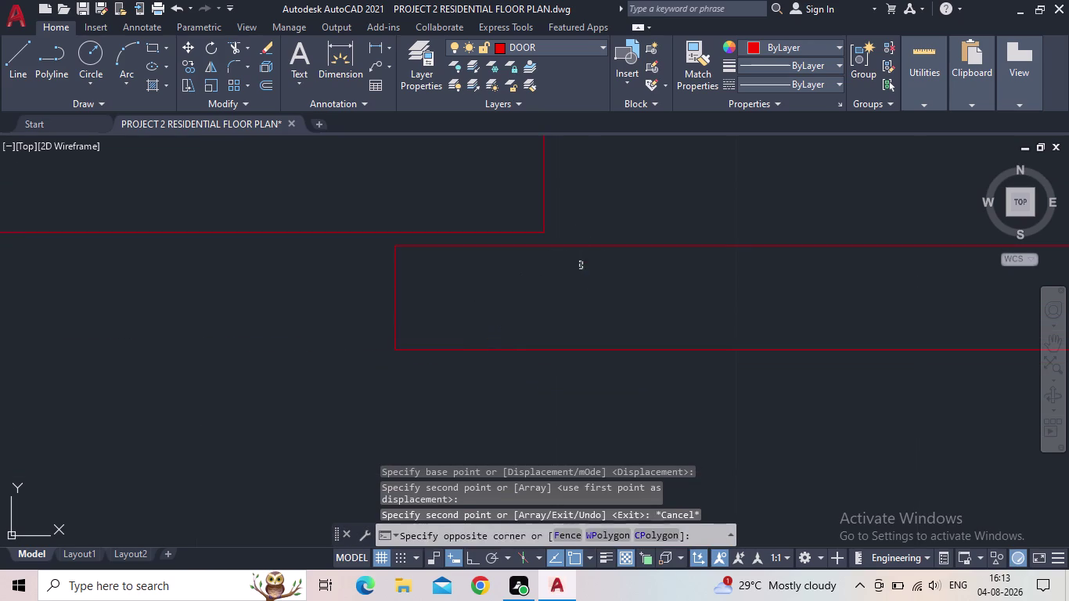
click(576, 236)
key(m)
key(space)
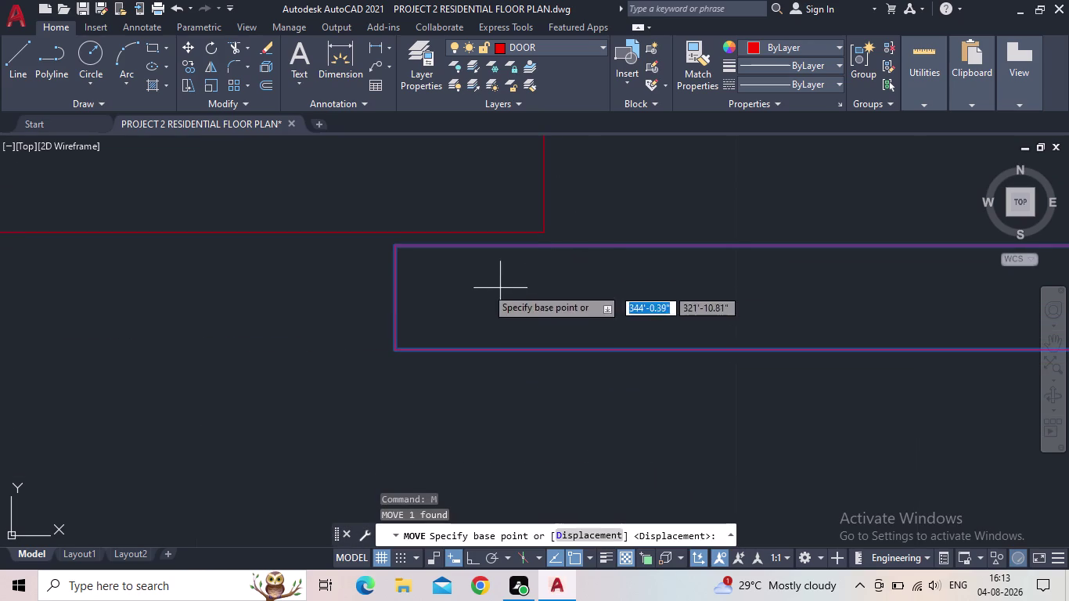
click(398, 248)
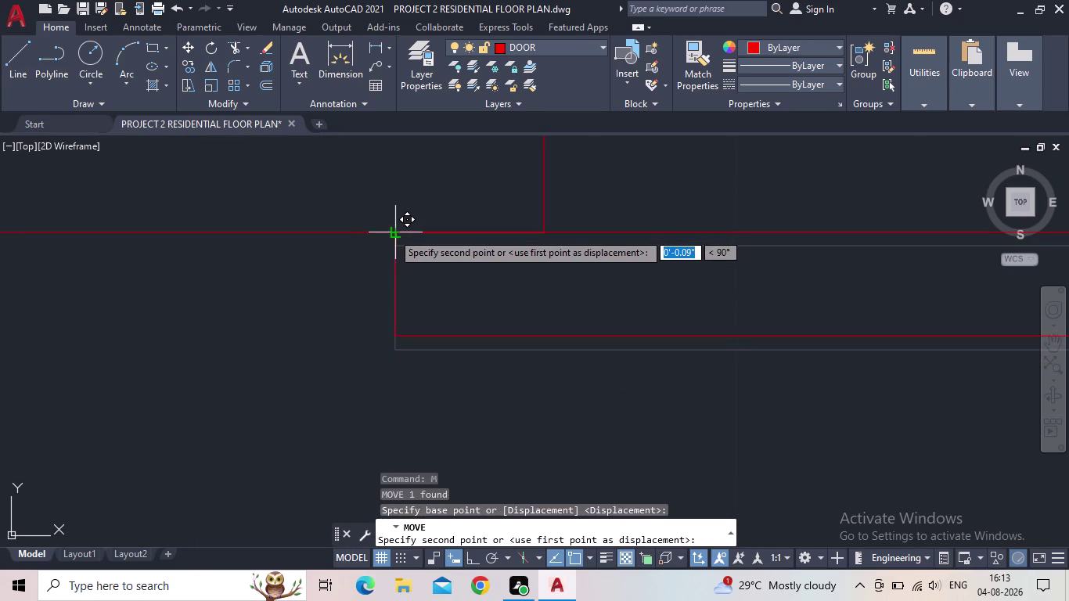
click(392, 233)
scroll(down, 3)
scroll(down, 3)
middle_drag(501, 290, 400, 344)
scroll(down, 3)
key(Escape)
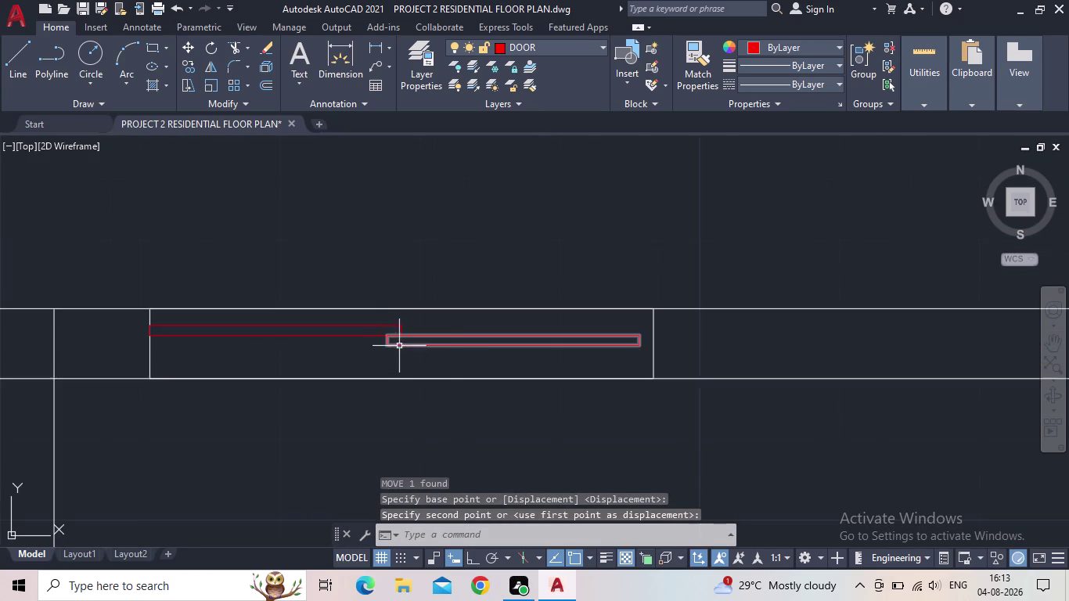
Stretch the panel's end outward so the two panels span the opening.
scroll(up, 3)
scroll(up, 3)
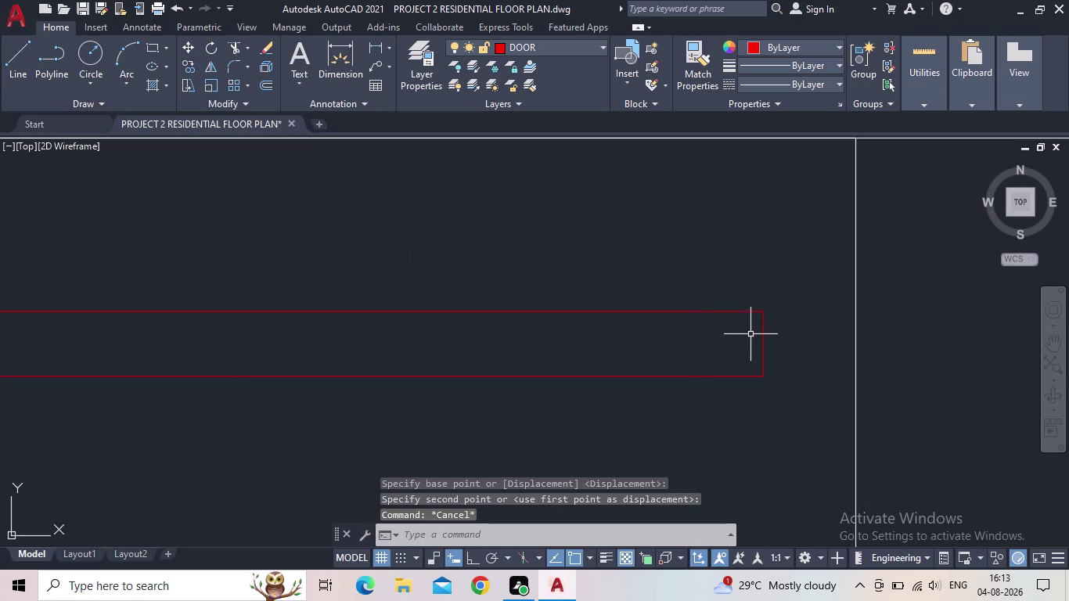
click(761, 338)
click(765, 340)
click(763, 340)
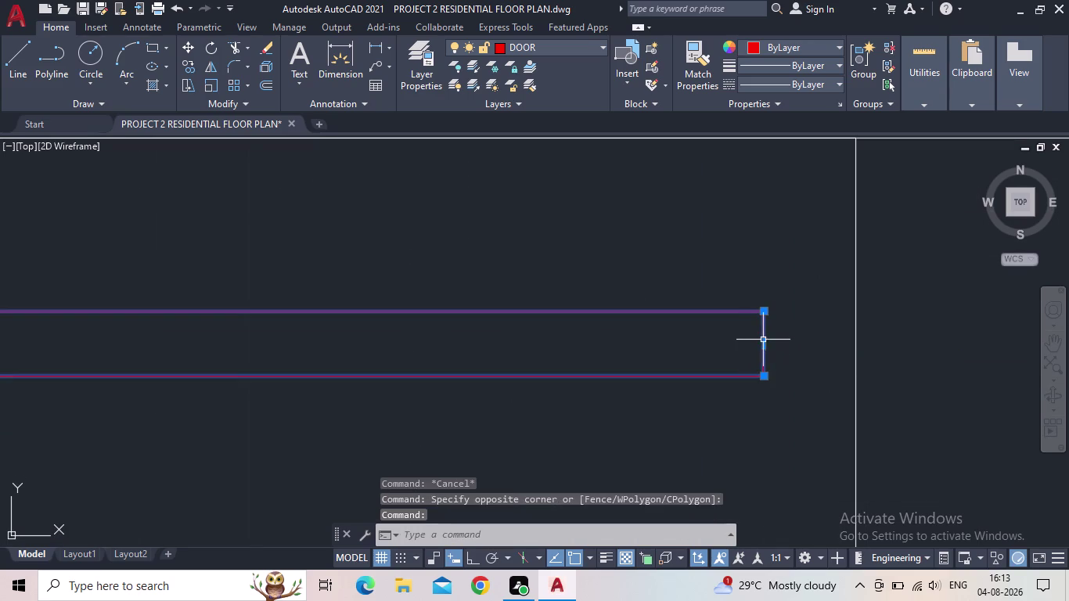
click(762, 340)
click(763, 342)
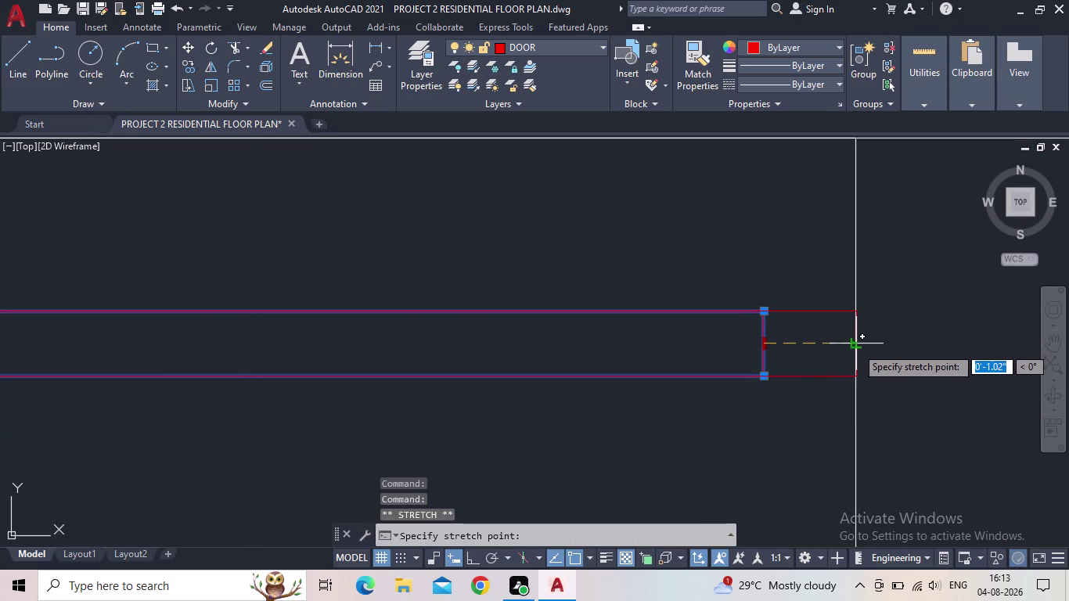
click(856, 346)
scroll(down, 3)
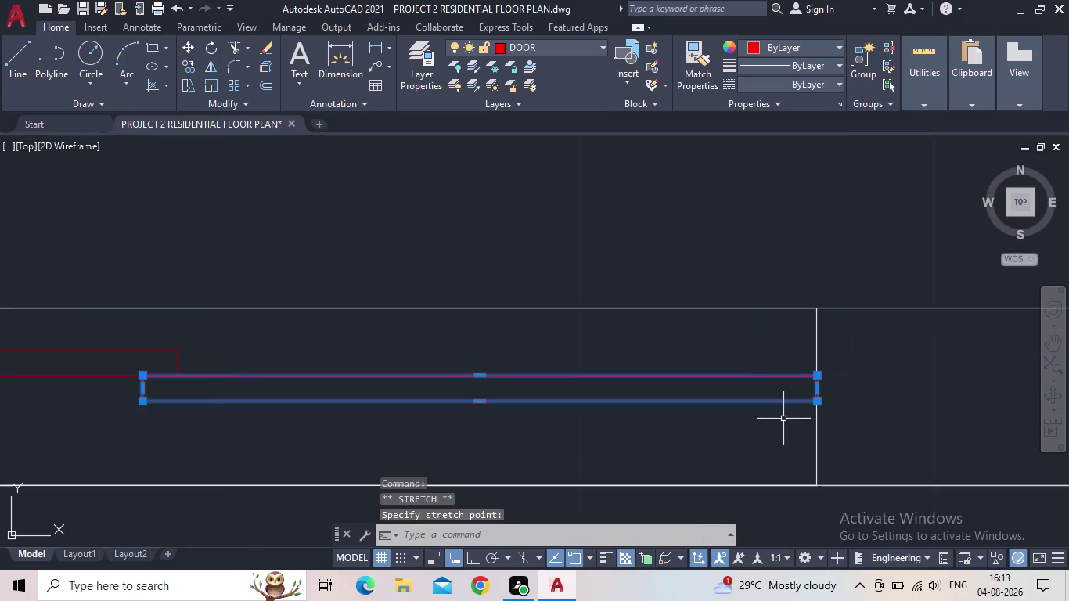
key(Escape)
Pan to the door opening and begin window-selecting both panels.
scroll(down, 3)
middle_drag(619, 414, 646, 384)
scroll(down, 3)
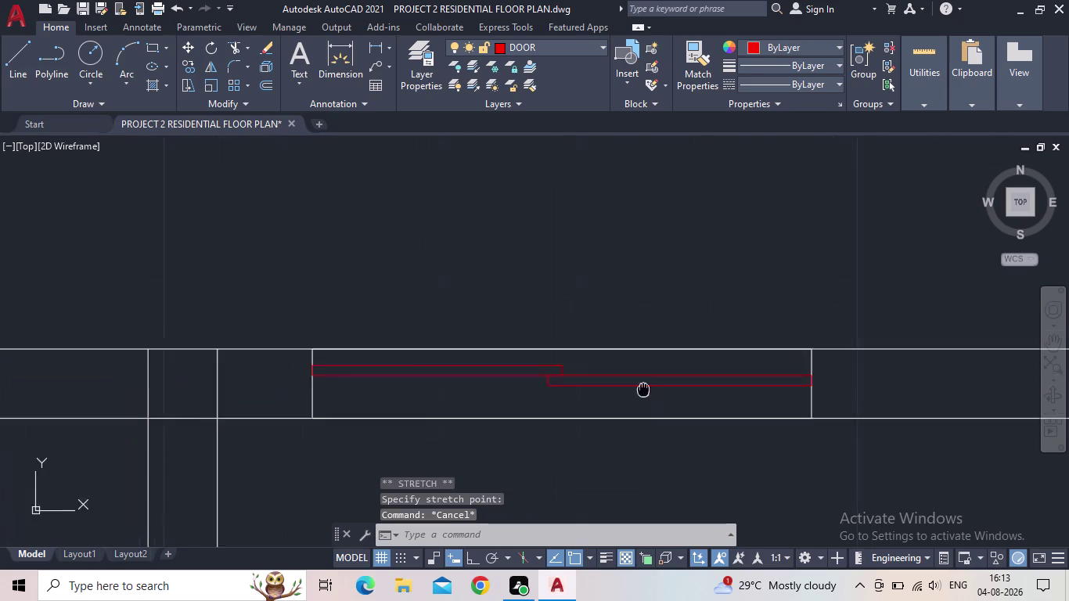
scroll(down, 3)
scroll(down, 3)
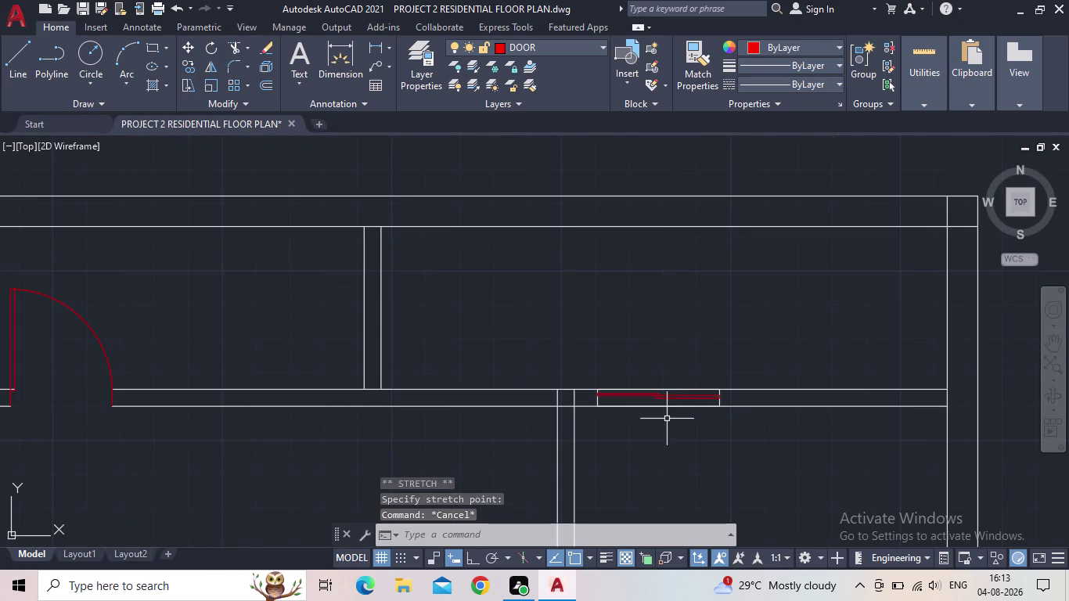
scroll(up, 3)
scroll(up, 3)
click(757, 389)
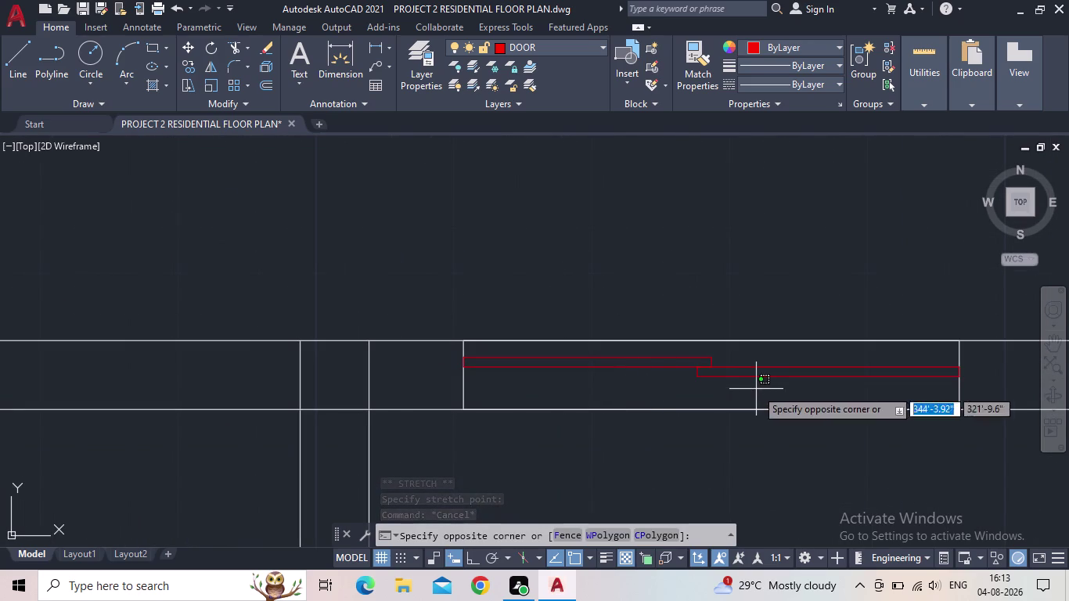
Move both red door panels onto the wall line of the opening and save the drawing.
click(691, 358)
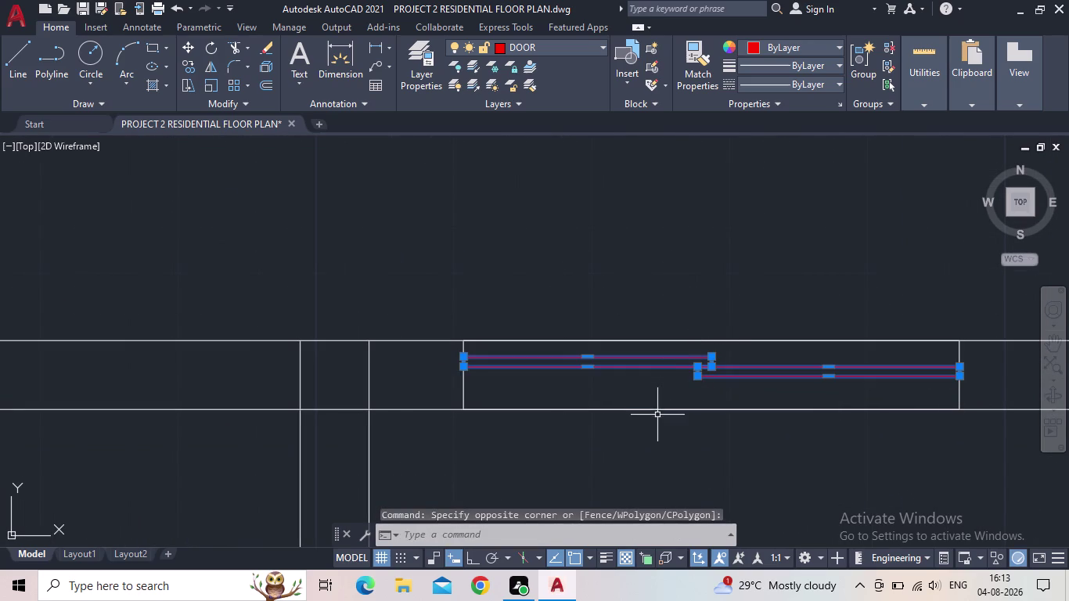
click(658, 415)
key(m)
key(space)
scroll(up, 3)
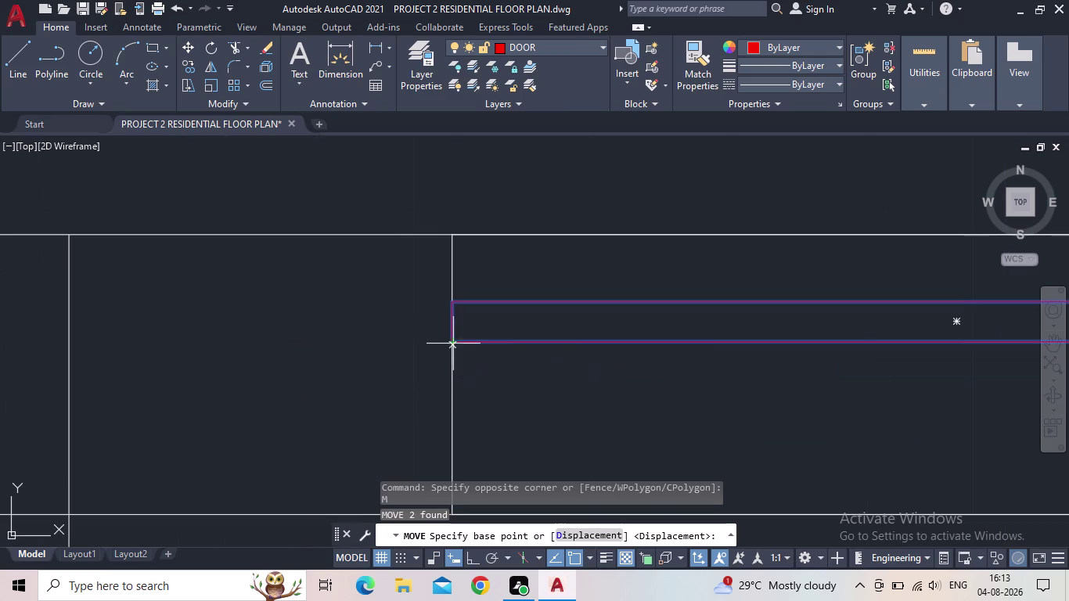
click(456, 343)
click(454, 359)
scroll(down, 3)
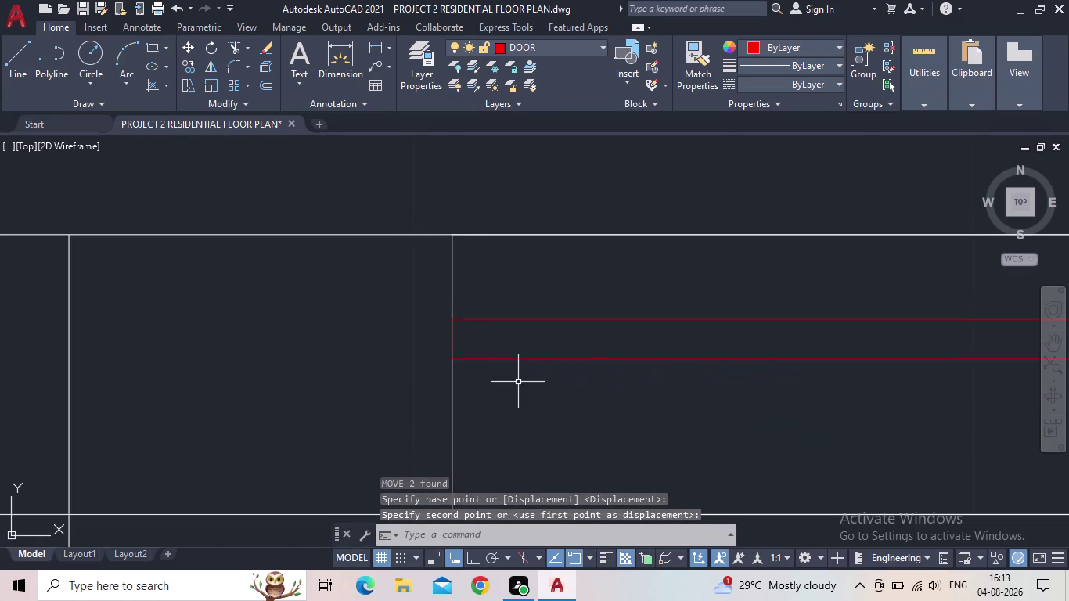
scroll(down, 3)
key(Escape)
scroll(down, 3)
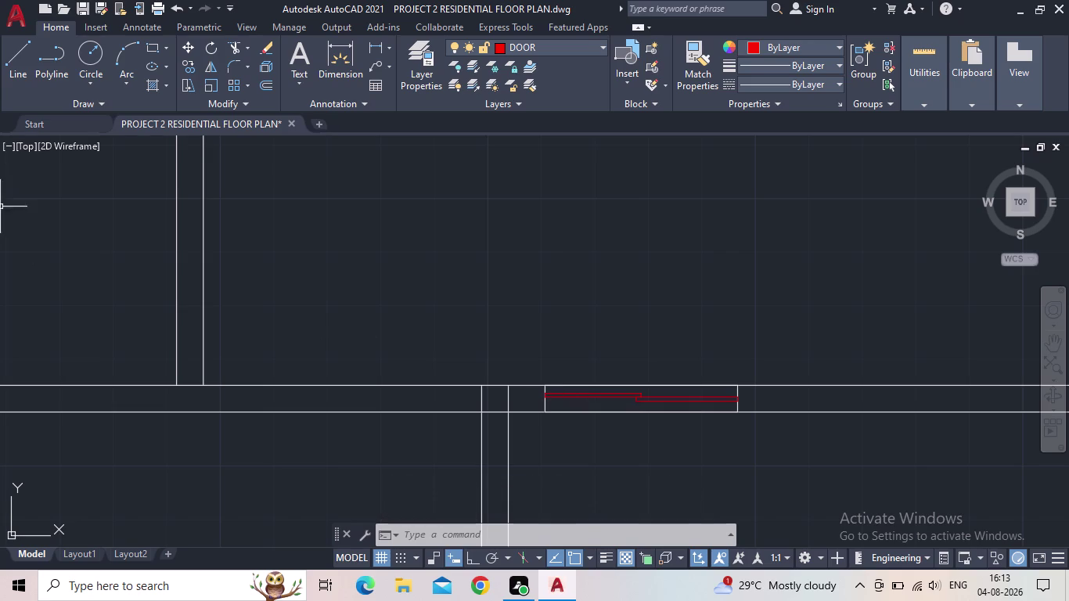
click(80, 8)
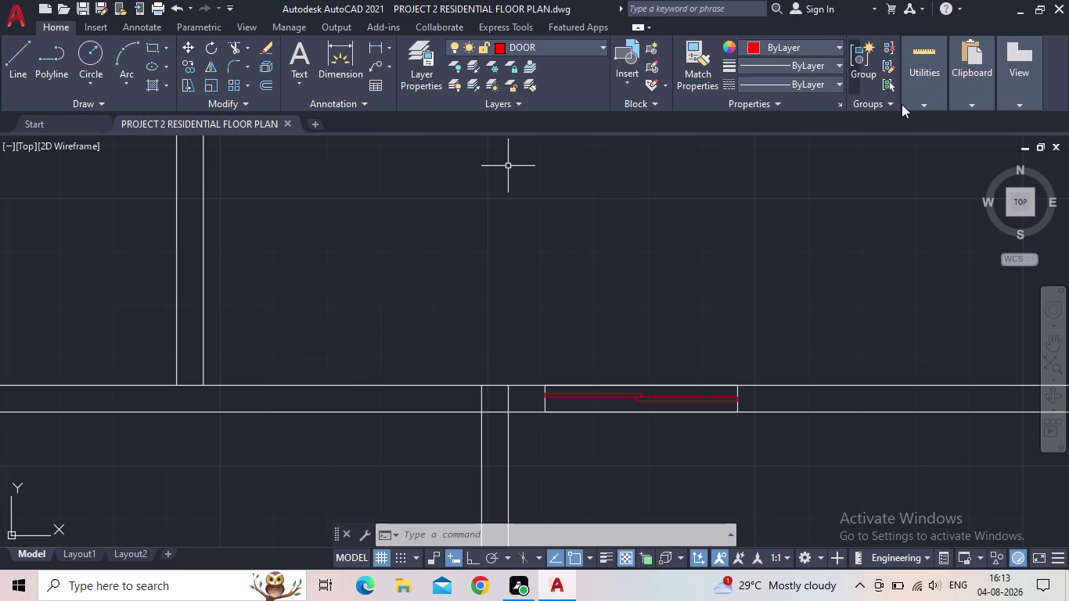
Draw a thin red door panel rectangle in the small room's narrow opening.
scroll(down, 3)
middle_drag(665, 371, 594, 324)
scroll(up, 3)
scroll(up, 3)
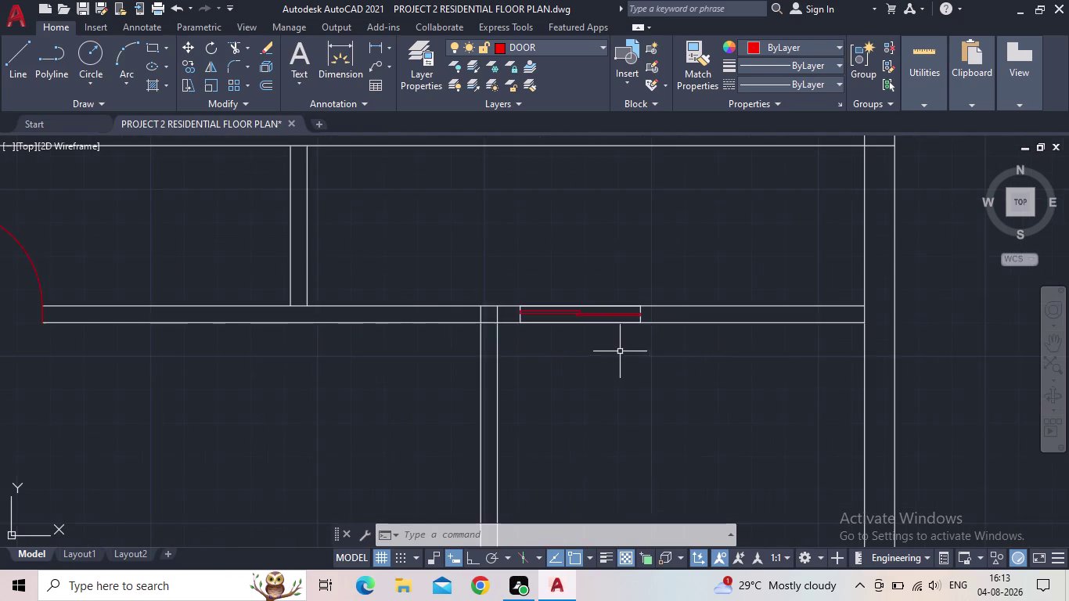
middle_drag(615, 348, 560, 112)
scroll(down, 3)
middle_drag(597, 299, 518, 151)
scroll(up, 3)
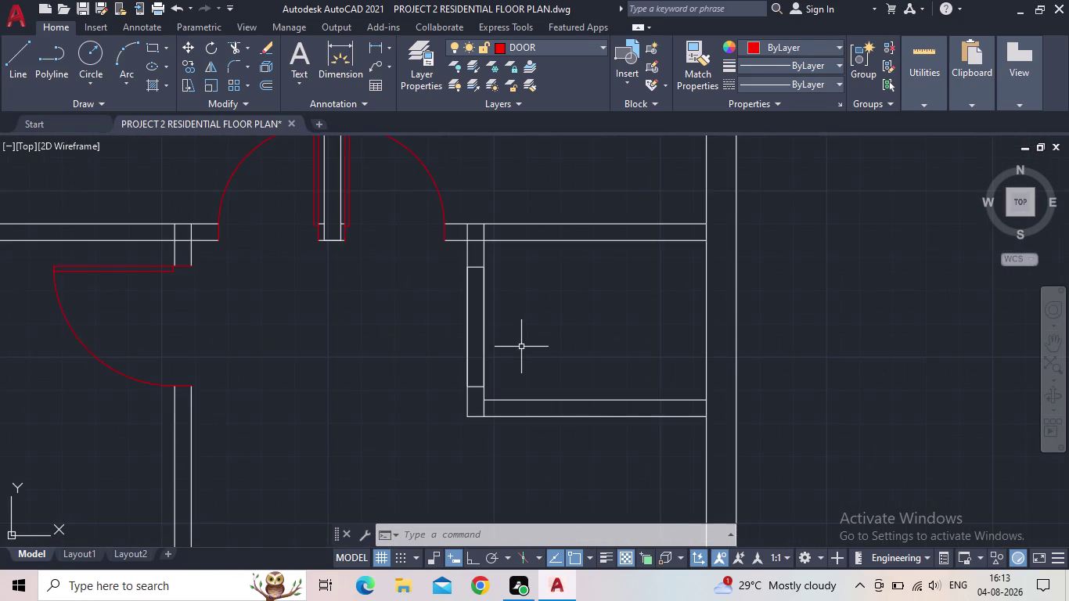
scroll(up, 3)
scroll(up, 3)
scroll(down, 3)
click(151, 47)
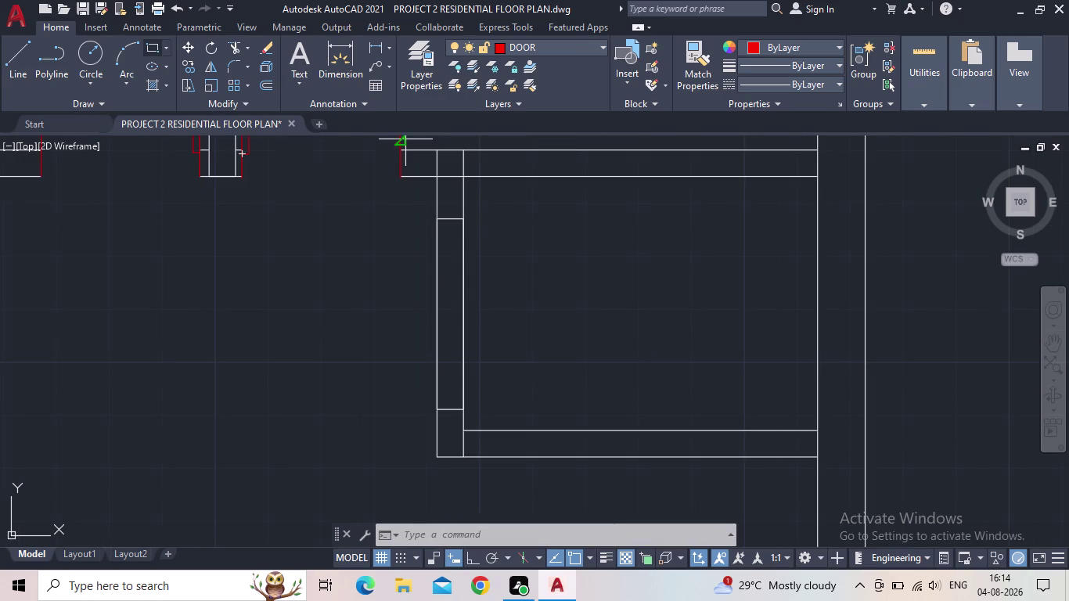
scroll(up, 3)
click(447, 214)
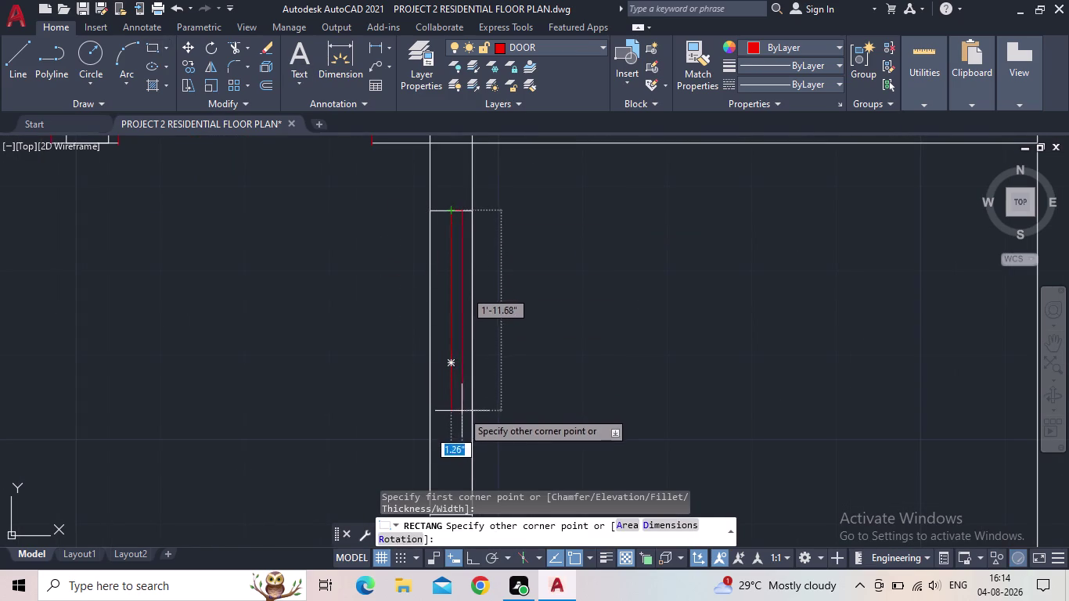
middle_drag(455, 412, 436, 221)
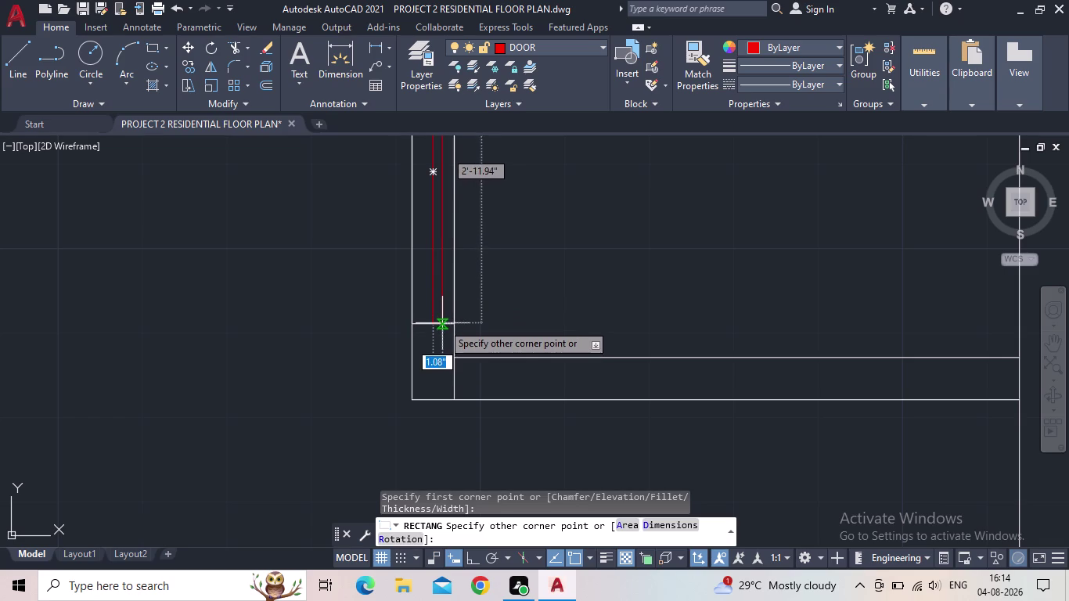
click(440, 324)
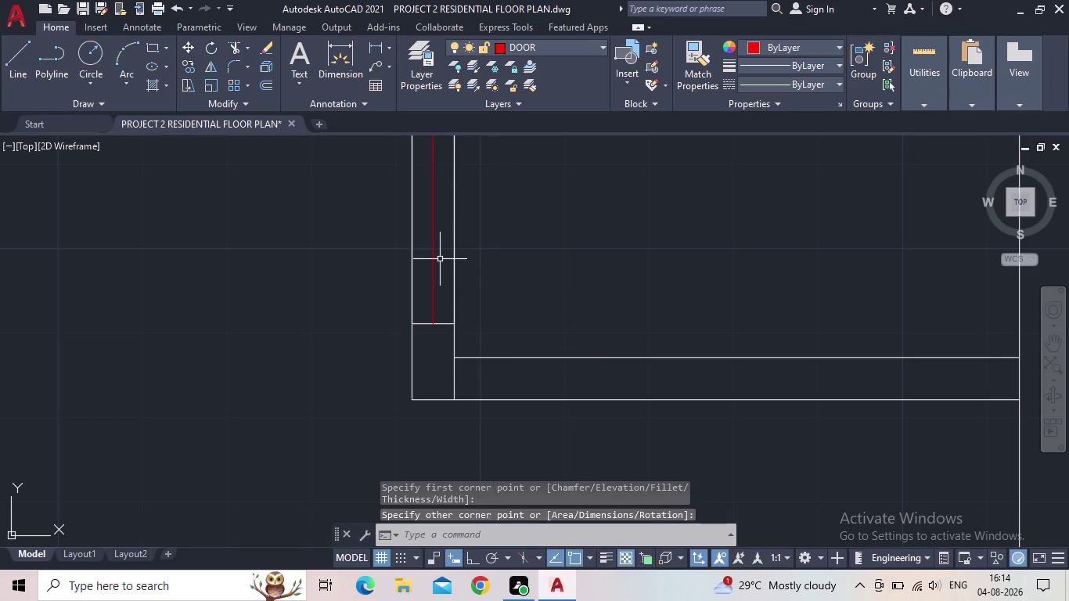
Erase the stray red line and redraw the panel rectangle along the opening.
click(434, 259)
key(Delete)
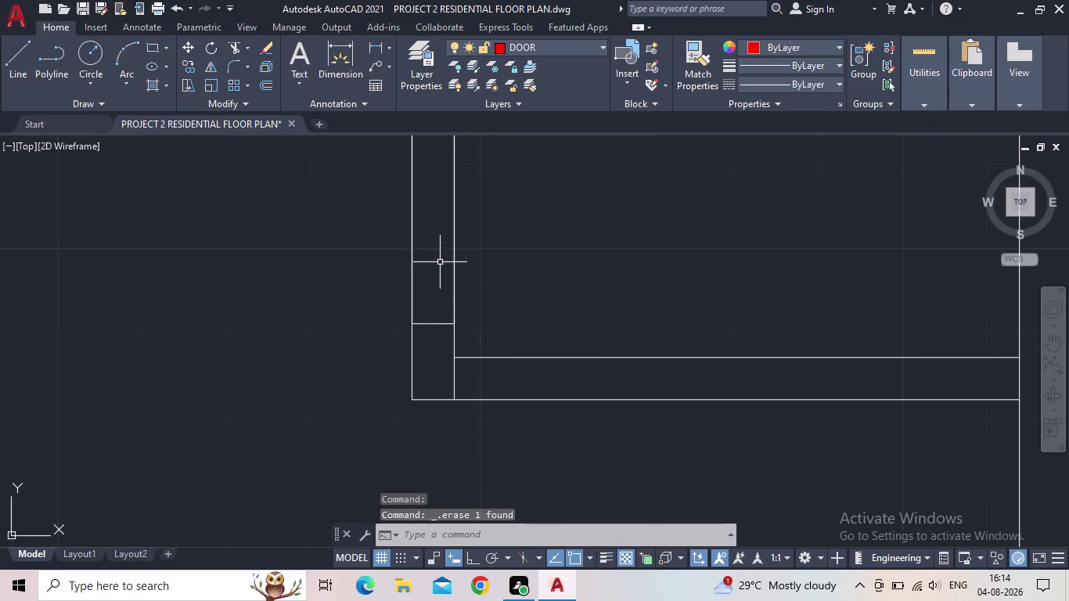
middle_drag(440, 263, 455, 374)
scroll(down, 3)
scroll(up, 3)
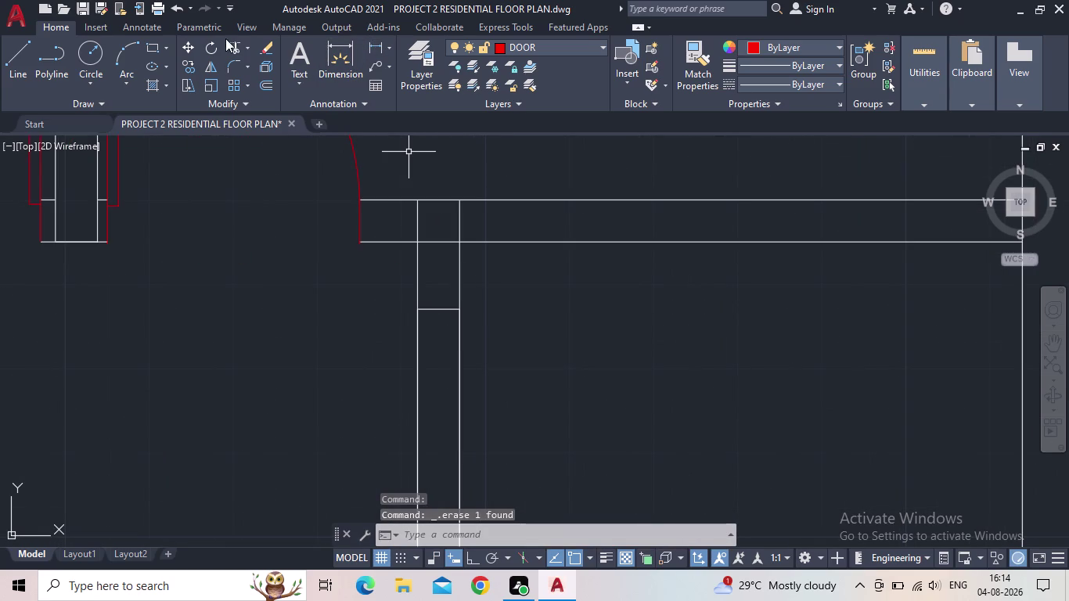
click(154, 45)
scroll(up, 3)
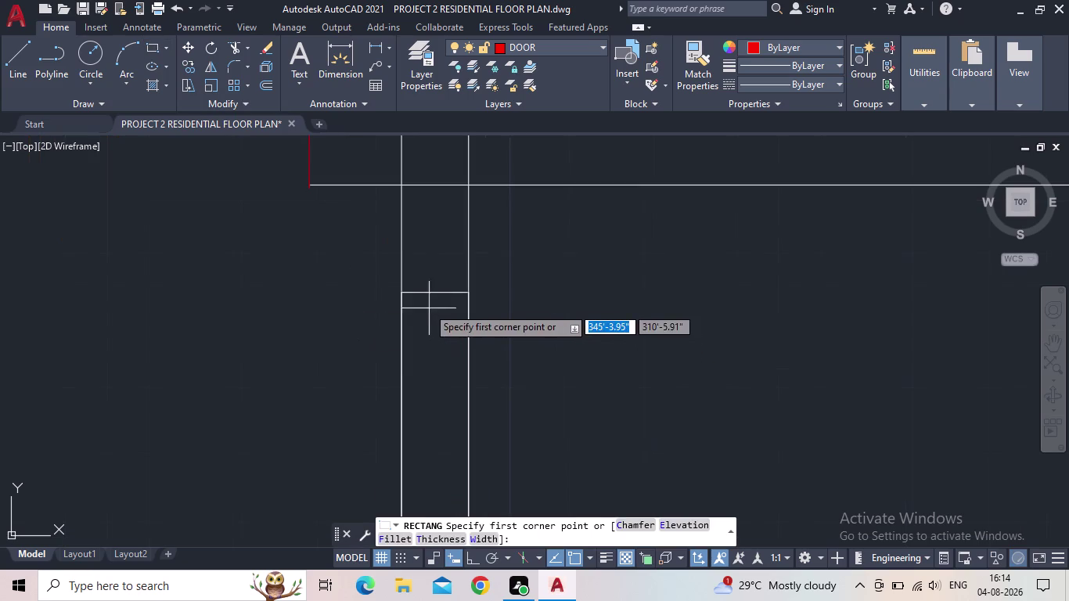
click(415, 293)
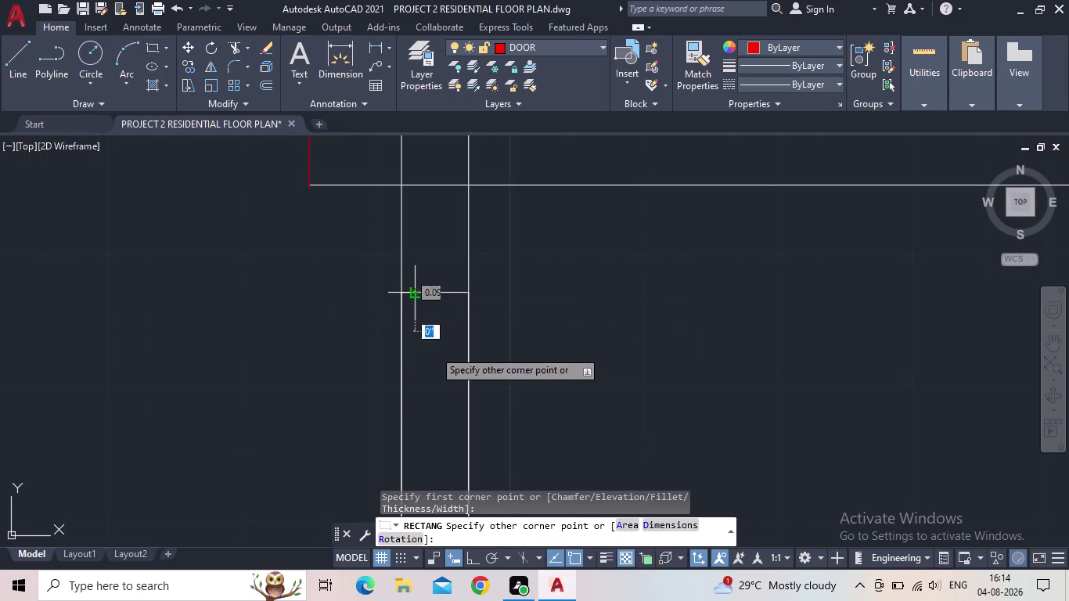
middle_drag(432, 396, 442, 270)
scroll(down, 3)
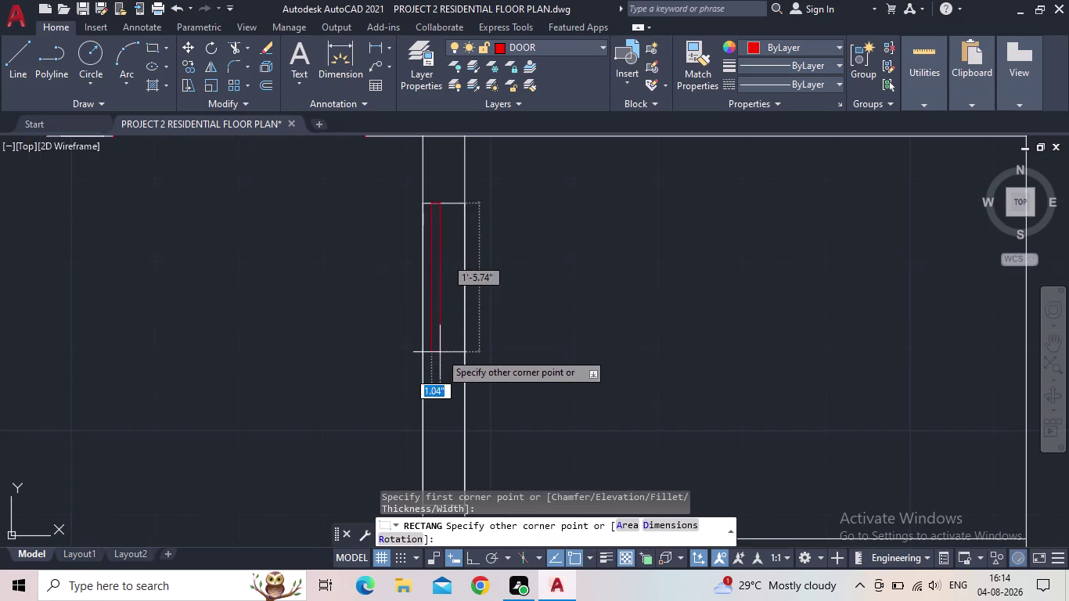
middle_drag(442, 375, 455, 288)
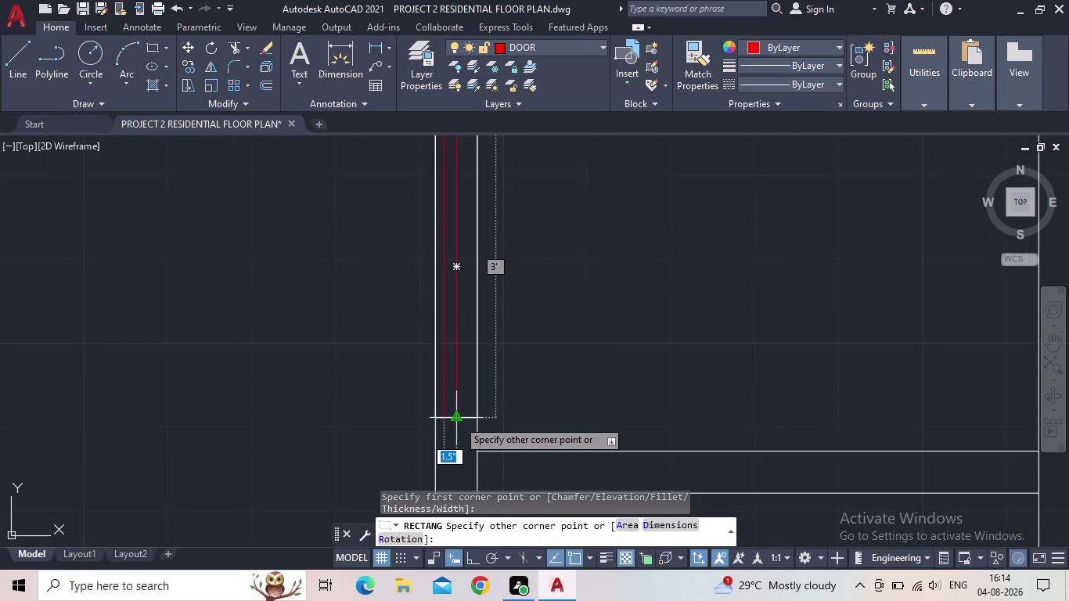
click(459, 421)
Move the new red panel so its top corner meets the opening's top edge.
scroll(down, 3)
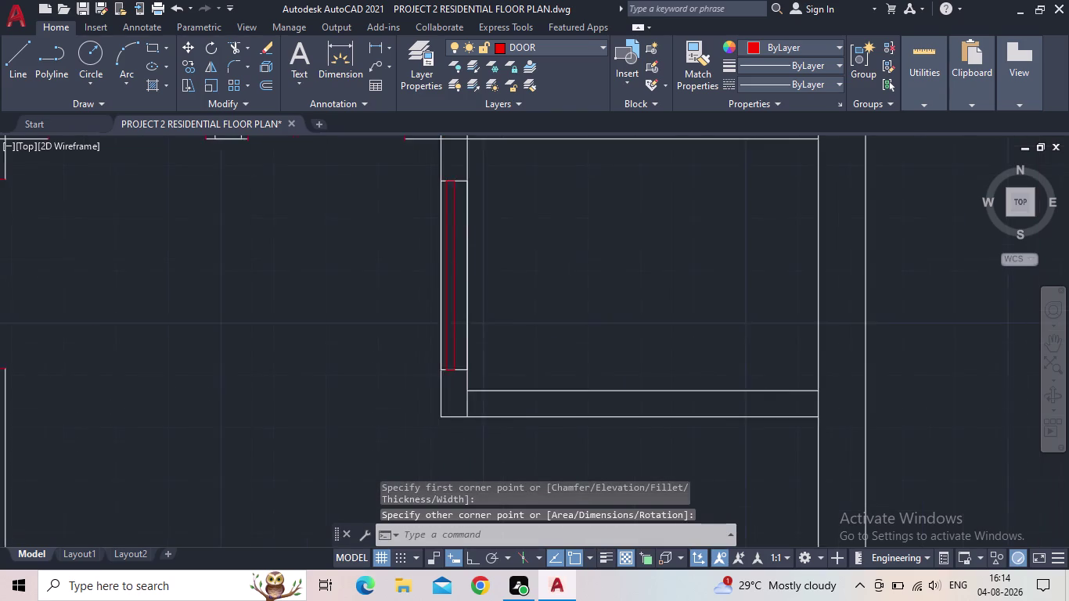
middle_drag(422, 274, 382, 312)
scroll(up, 3)
drag(447, 262, 440, 264)
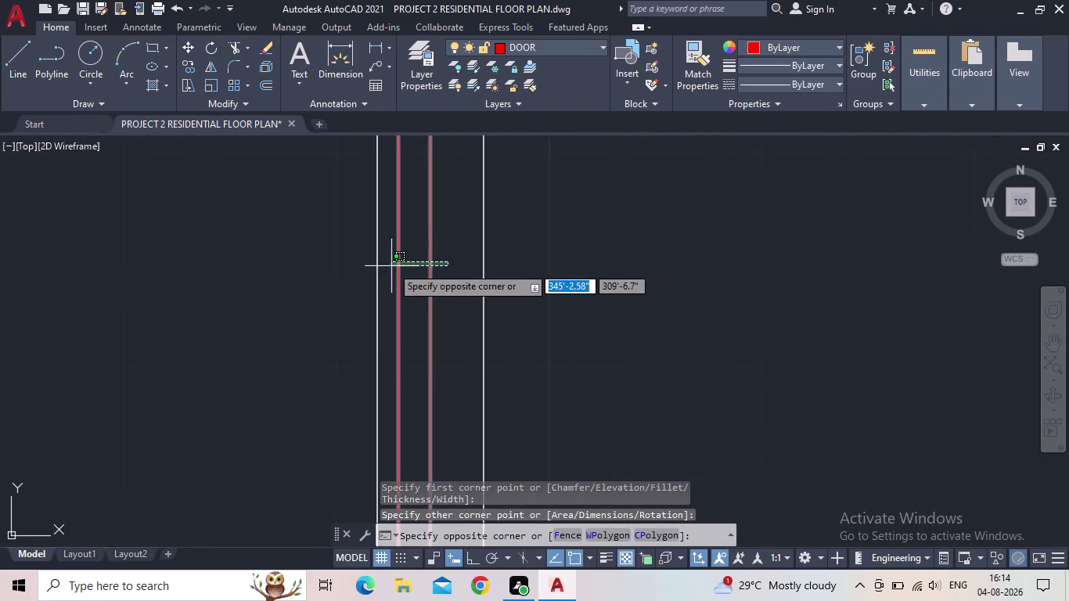
click(391, 266)
text(M)
key(space)
middle_drag(427, 258, 431, 429)
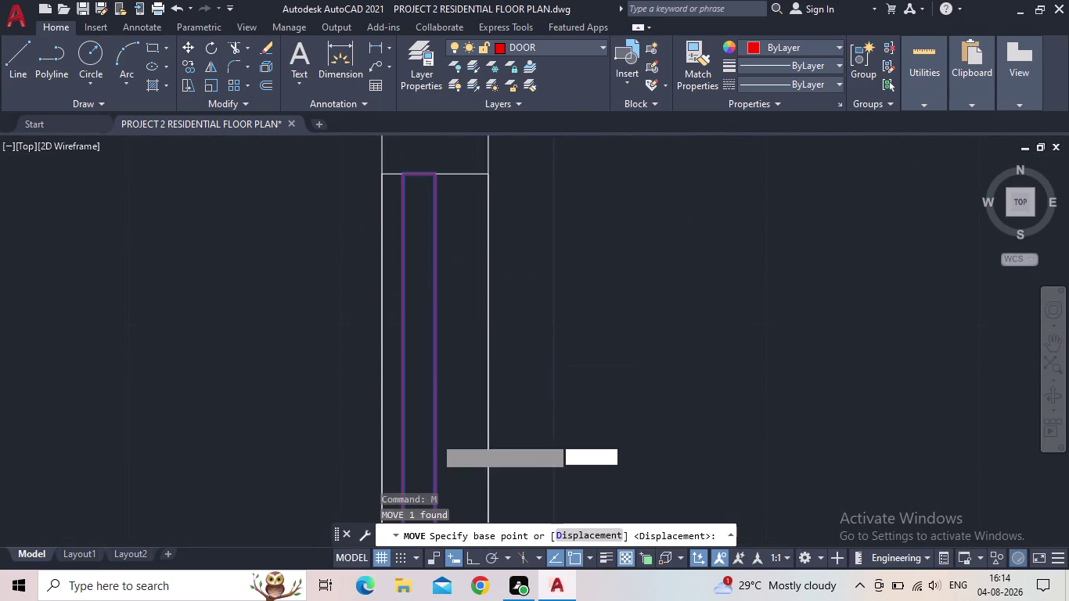
click(433, 172)
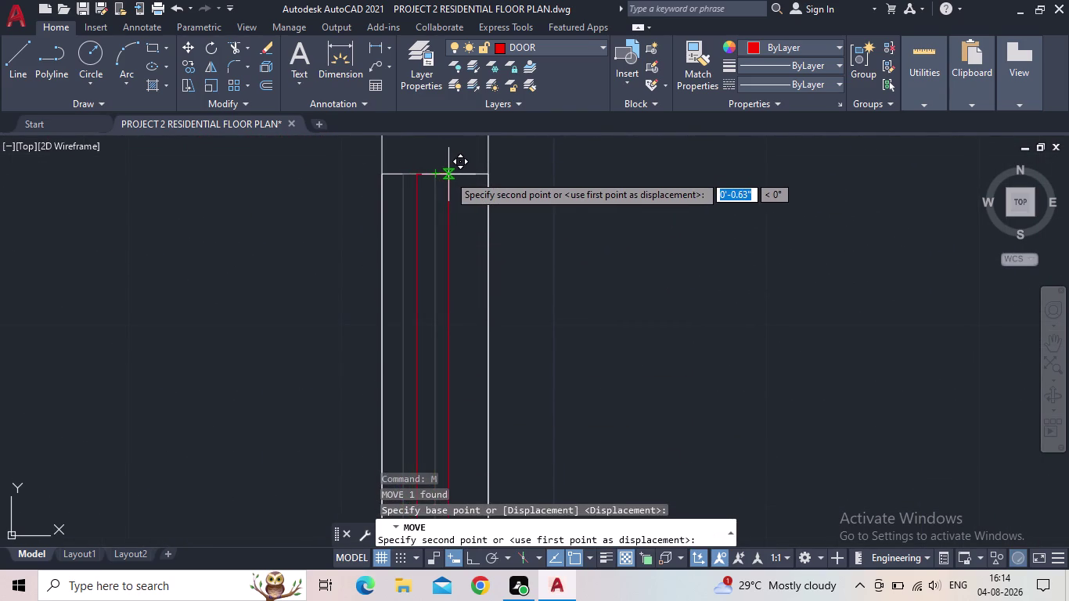
click(450, 175)
key(Escape)
Pan out to review the placed panel and move across the plan to other rooms.
scroll(down, 3)
middle_drag(393, 267, 389, 262)
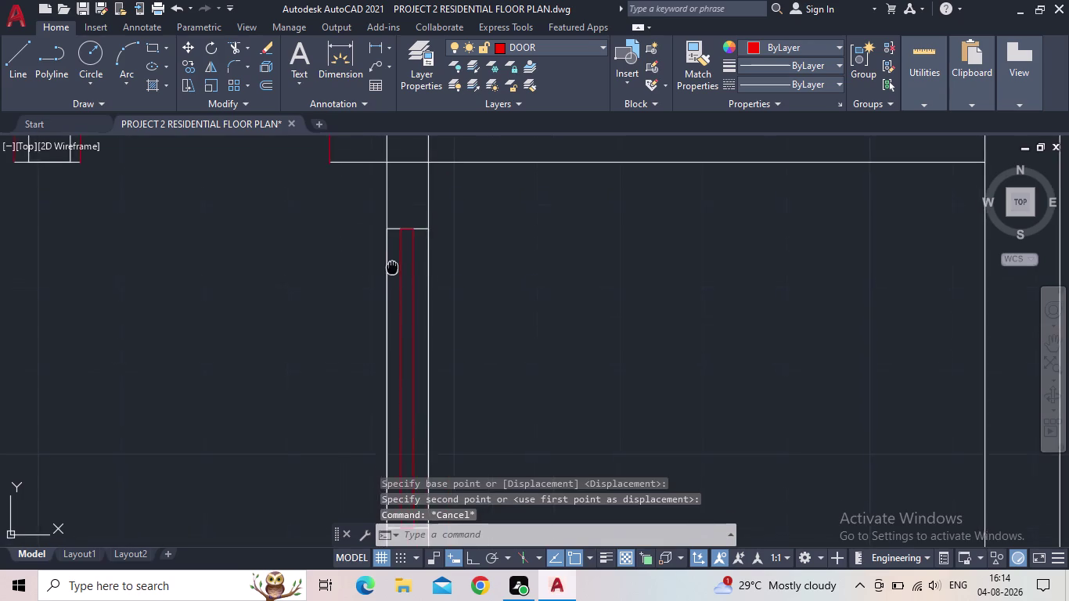
middle_drag(389, 261, 405, 184)
scroll(down, 3)
scroll(down, 3)
middle_drag(341, 231, 328, 244)
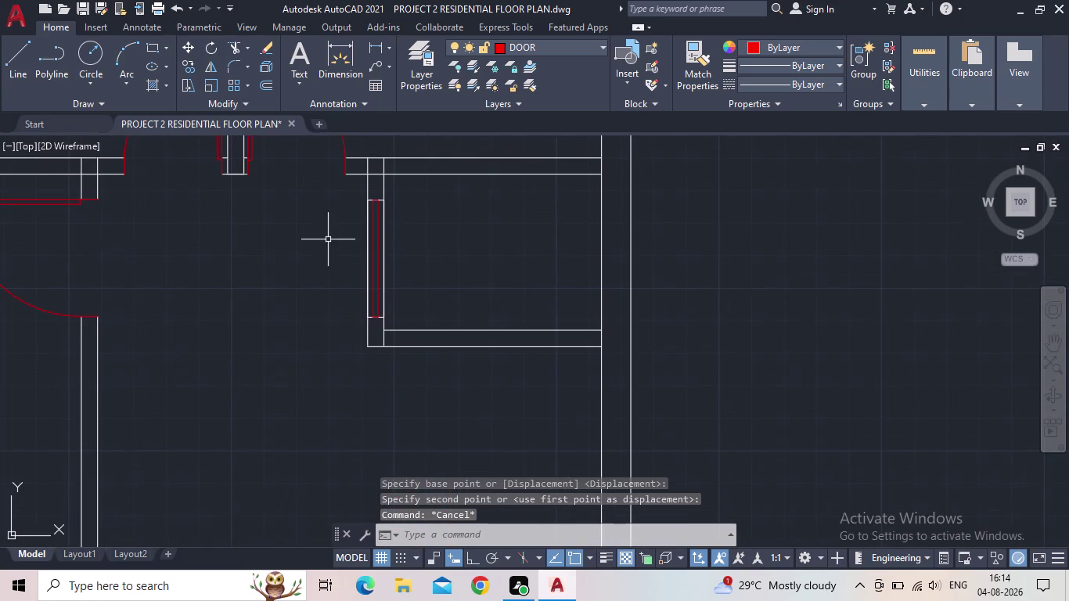
scroll(down, 3)
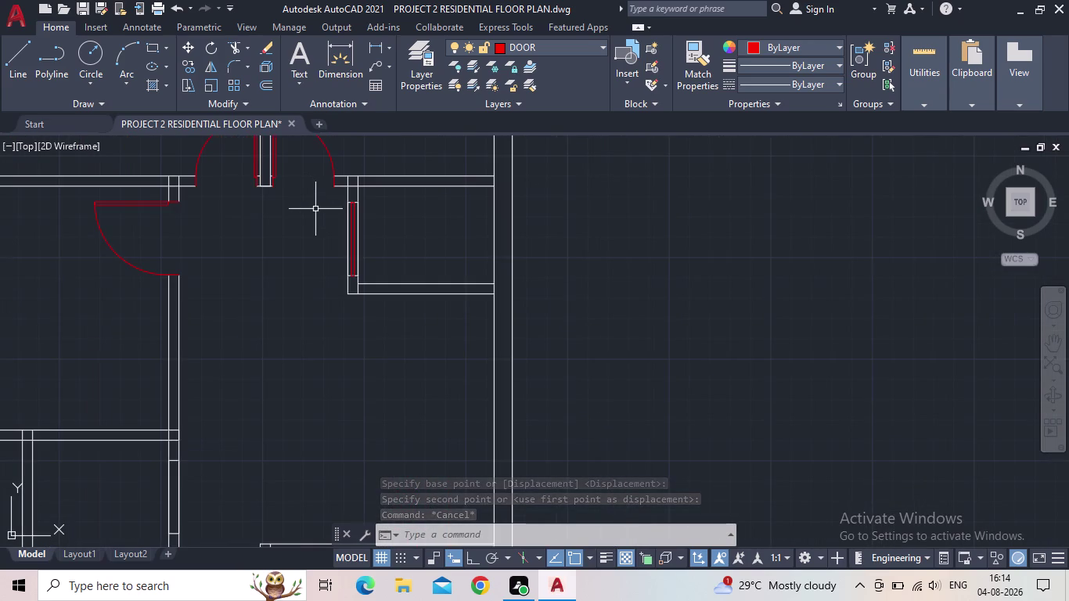
middle_drag(325, 215, 346, 228)
middle_drag(362, 316, 426, 147)
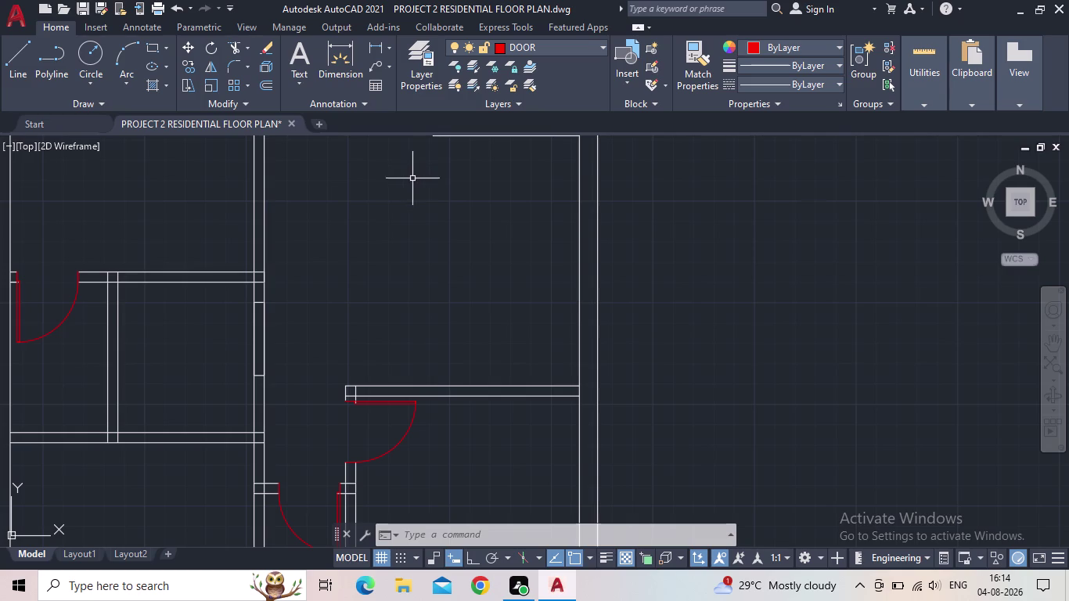
click(155, 43)
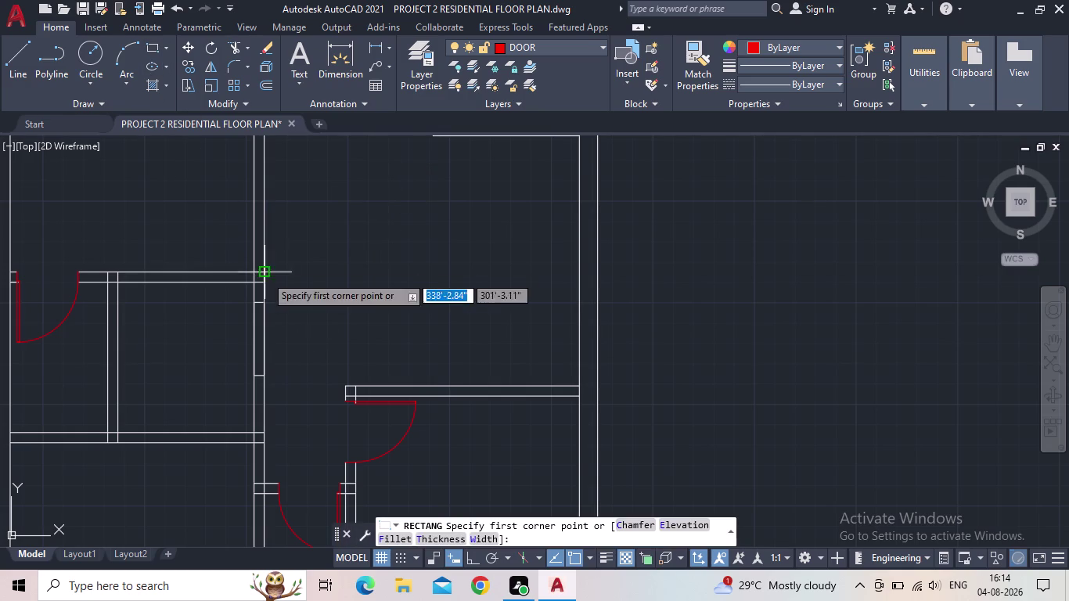
Draw a thin red panel rectangle spanning the wall opening.
scroll(up, 3)
scroll(up, 3)
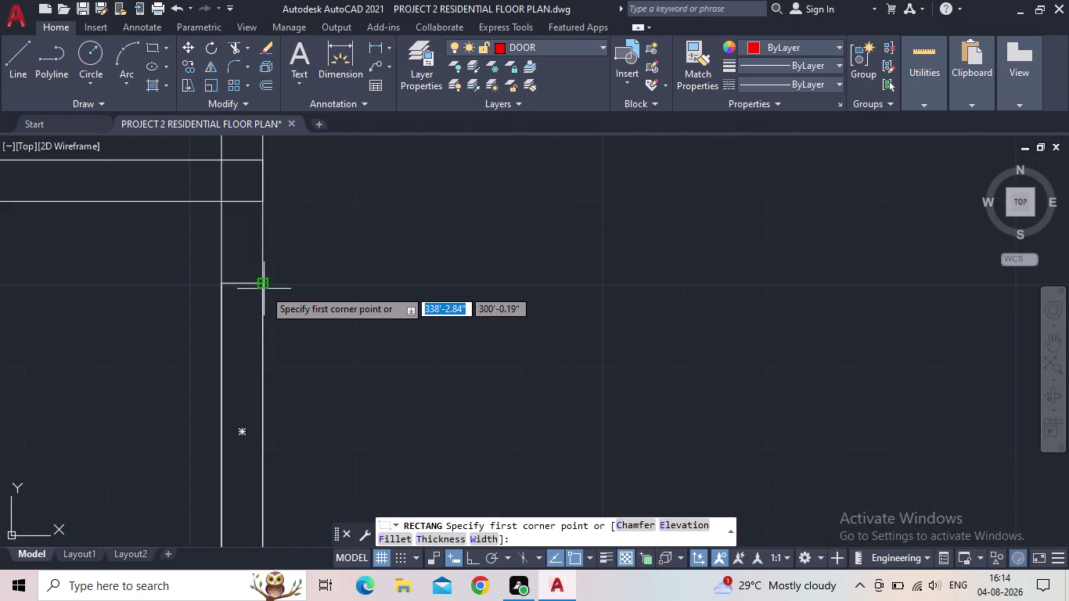
click(261, 285)
middle_drag(241, 356, 258, 274)
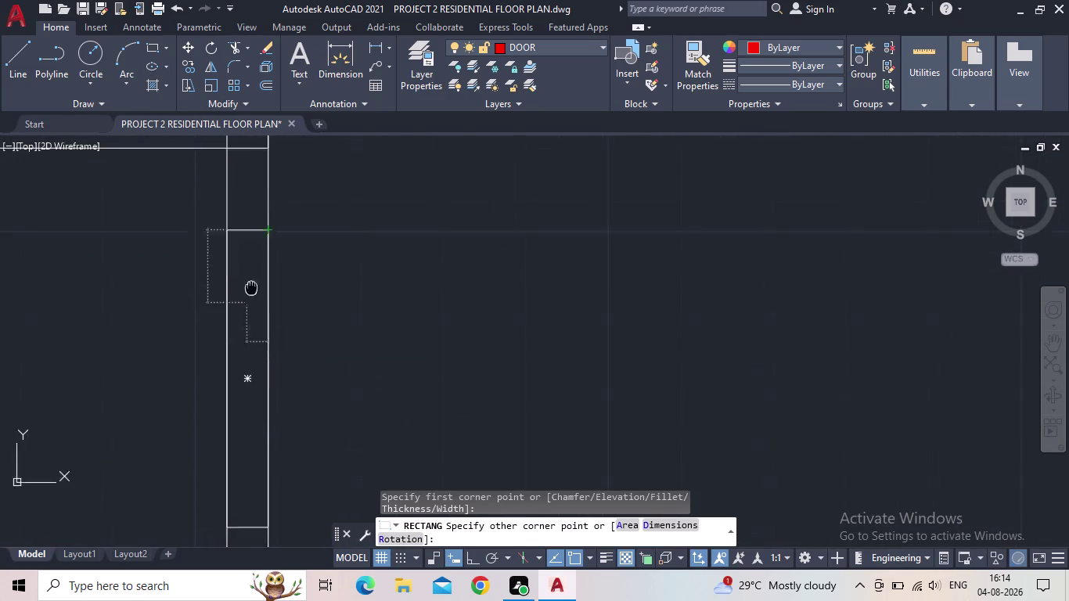
middle_drag(257, 274, 267, 238)
scroll(down, 3)
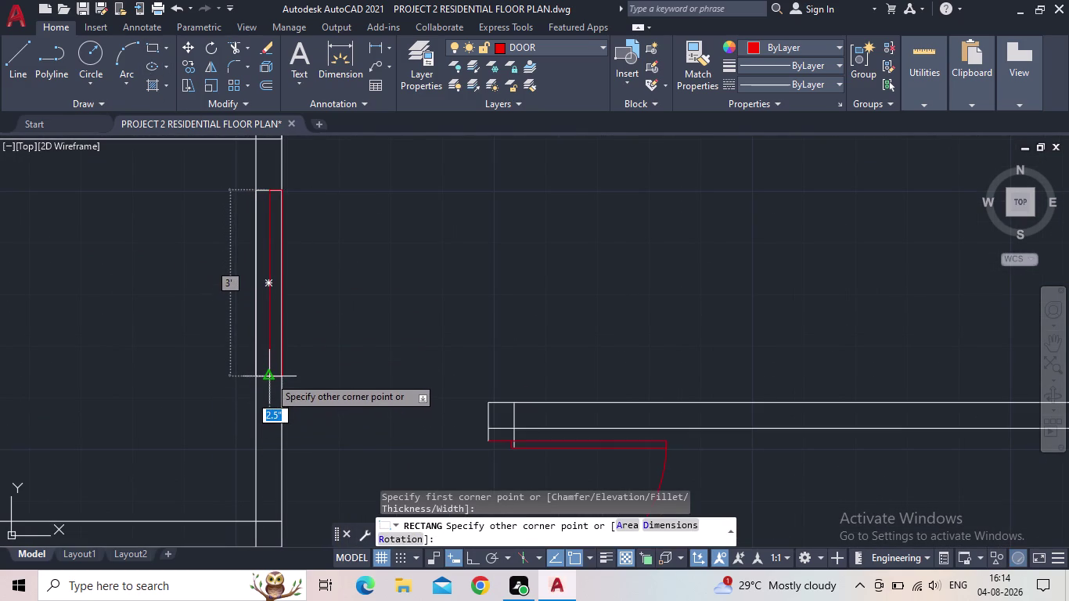
click(270, 377)
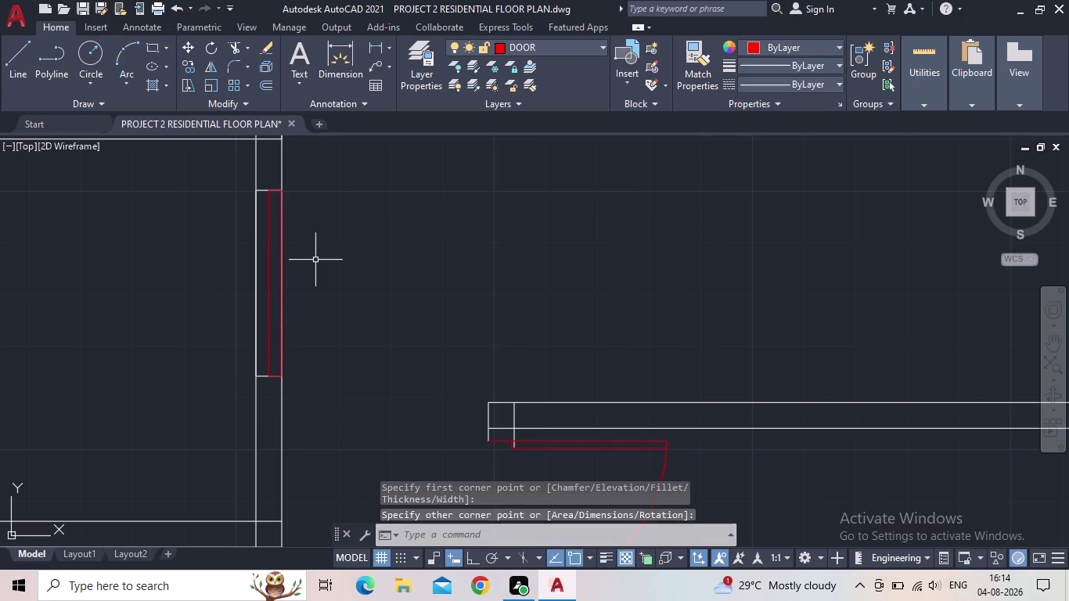
Fence-trim the wall line crossing inside the new panel.
key(Escape)
text(TR)
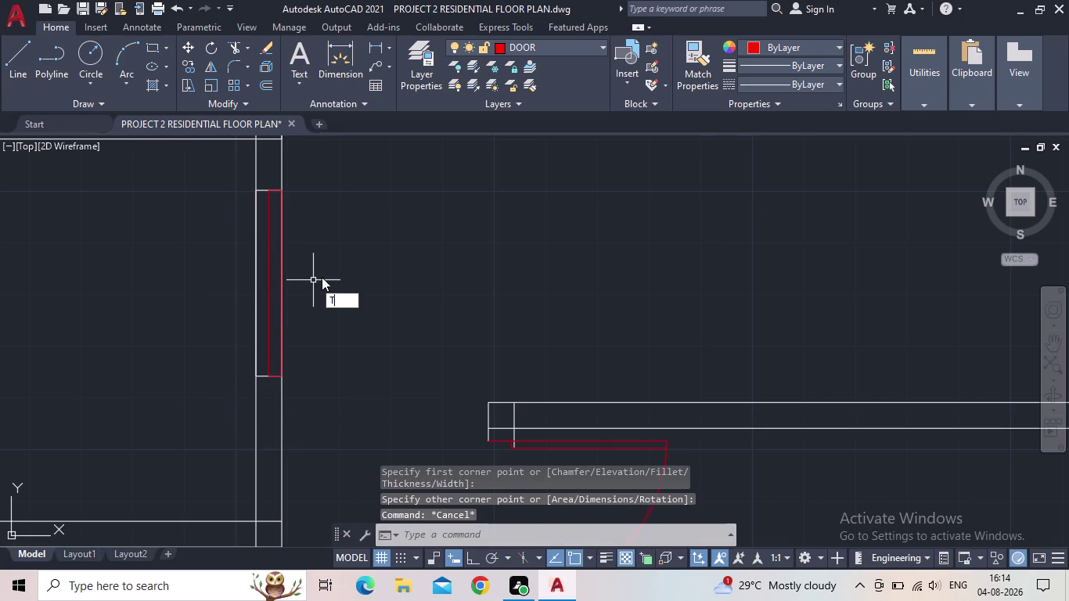
key(space)
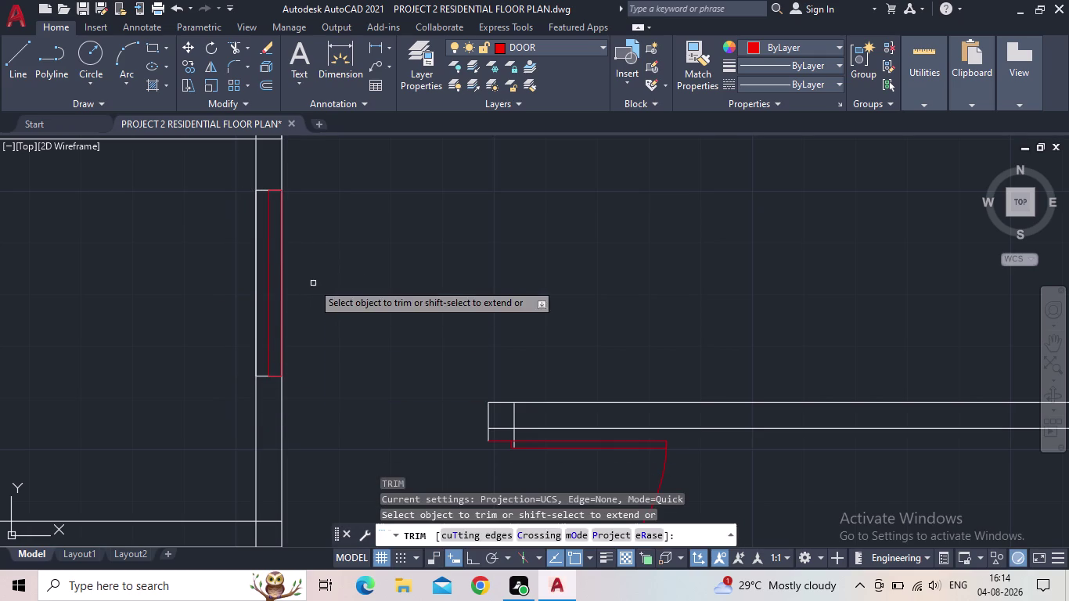
drag(261, 219, 252, 219)
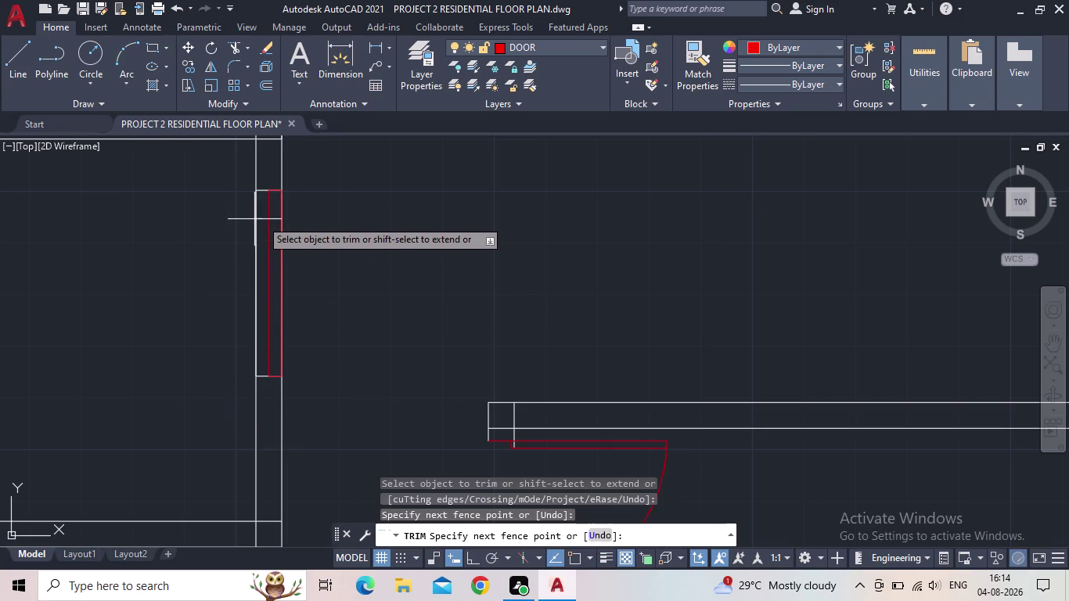
drag(252, 219, 226, 220)
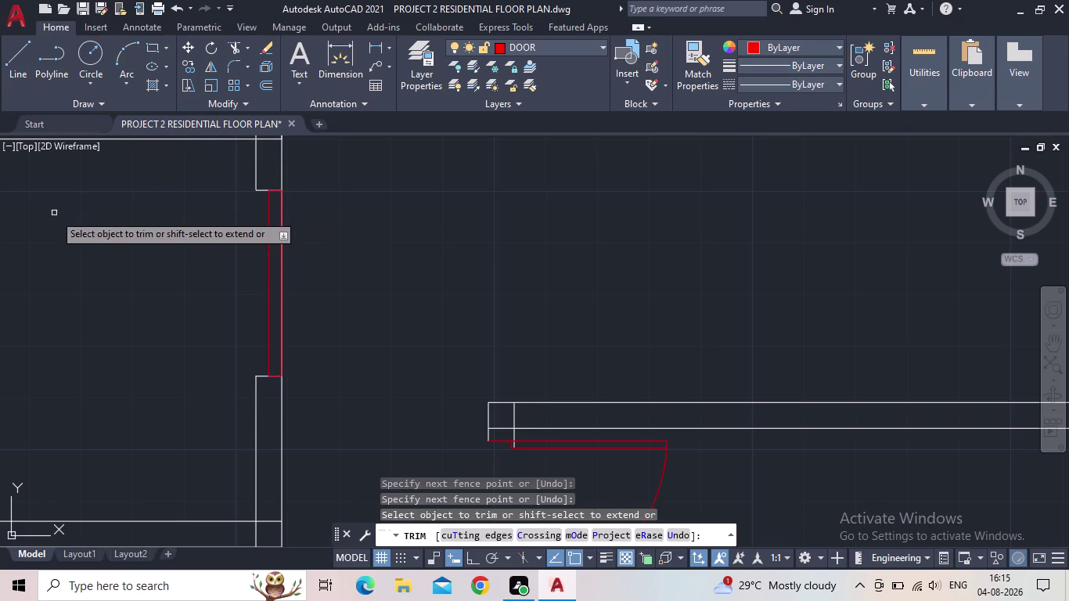
scroll(down, 3)
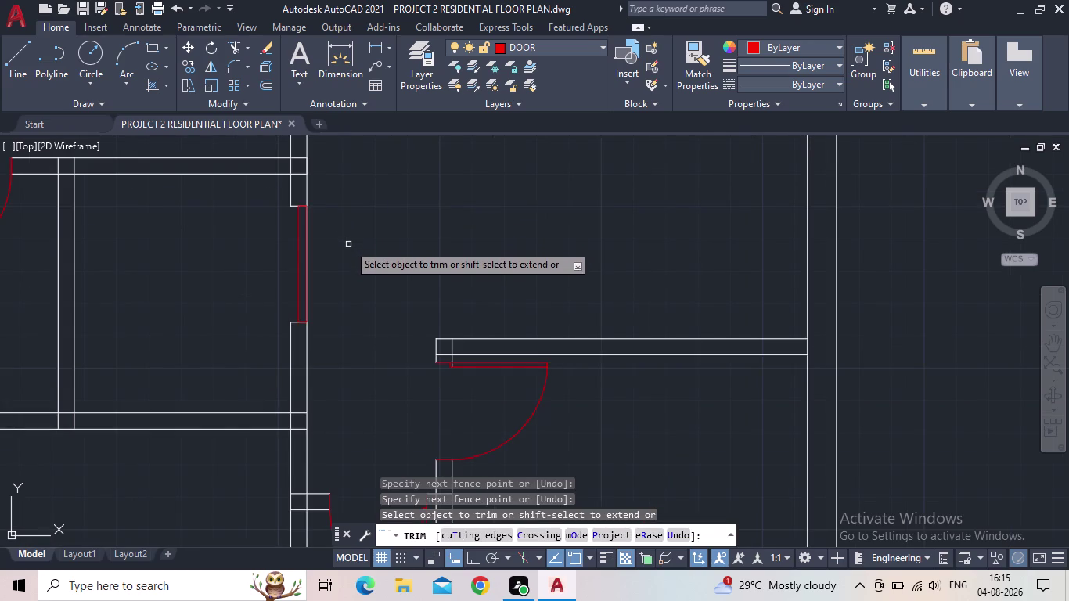
key(Escape)
Select and inspect the wall lines beside the new panel.
scroll(down, 3)
middle_drag(345, 243, 282, 259)
scroll(up, 3)
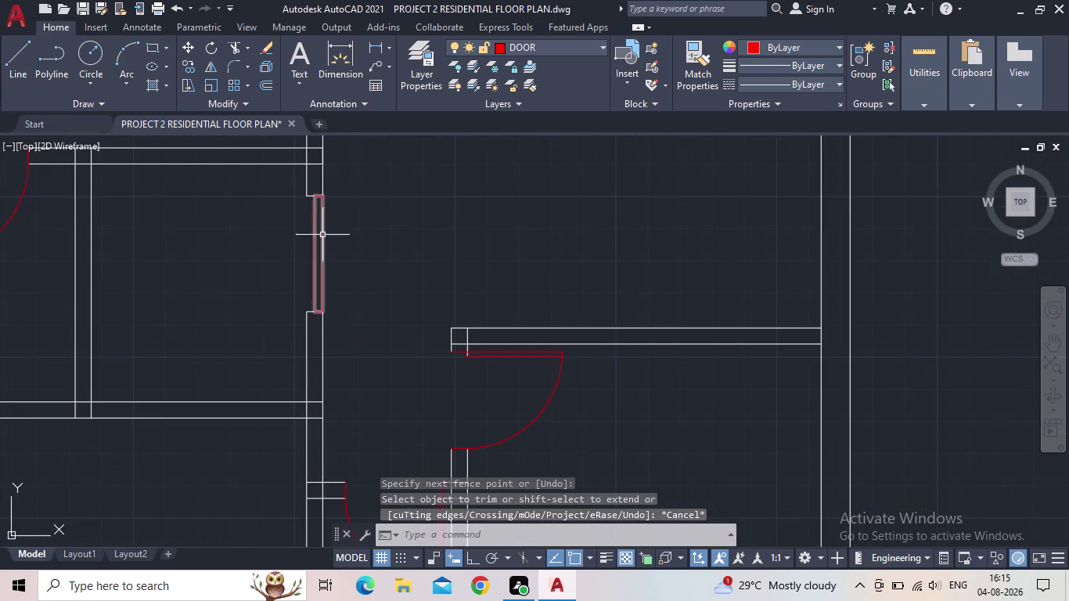
scroll(up, 3)
click(334, 258)
click(322, 258)
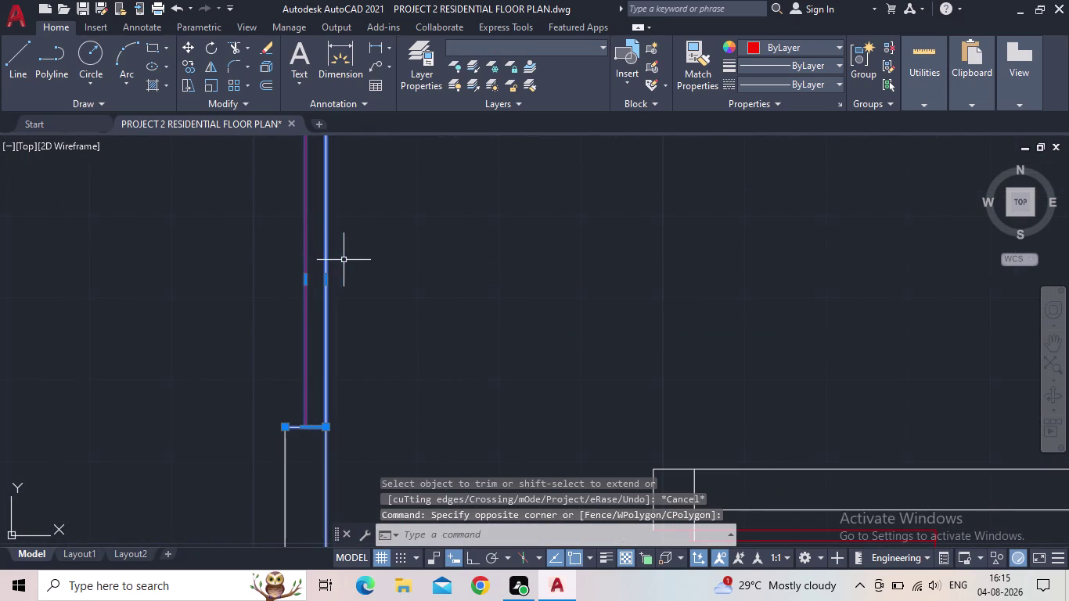
key(Escape)
scroll(down, 3)
middle_drag(362, 282, 368, 215)
click(359, 372)
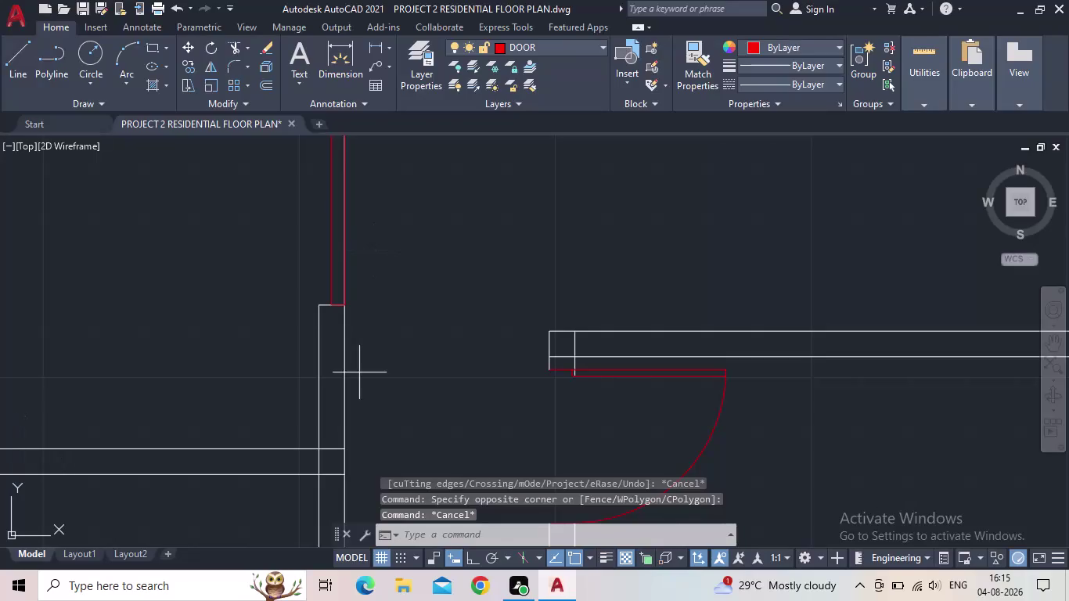
click(343, 371)
middle_drag(374, 304, 356, 386)
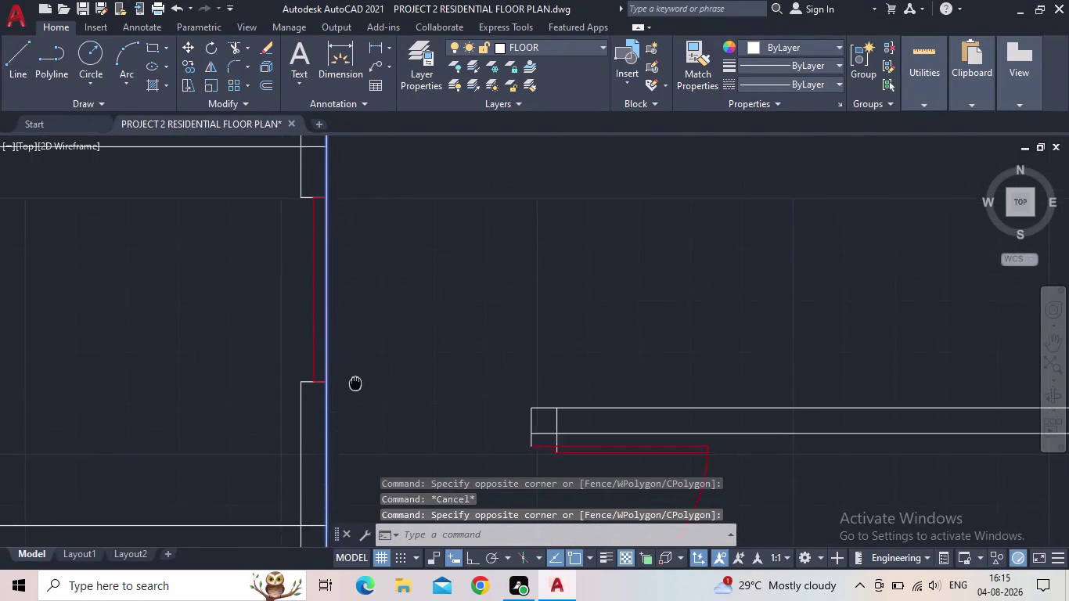
scroll(down, 3)
scroll(up, 3)
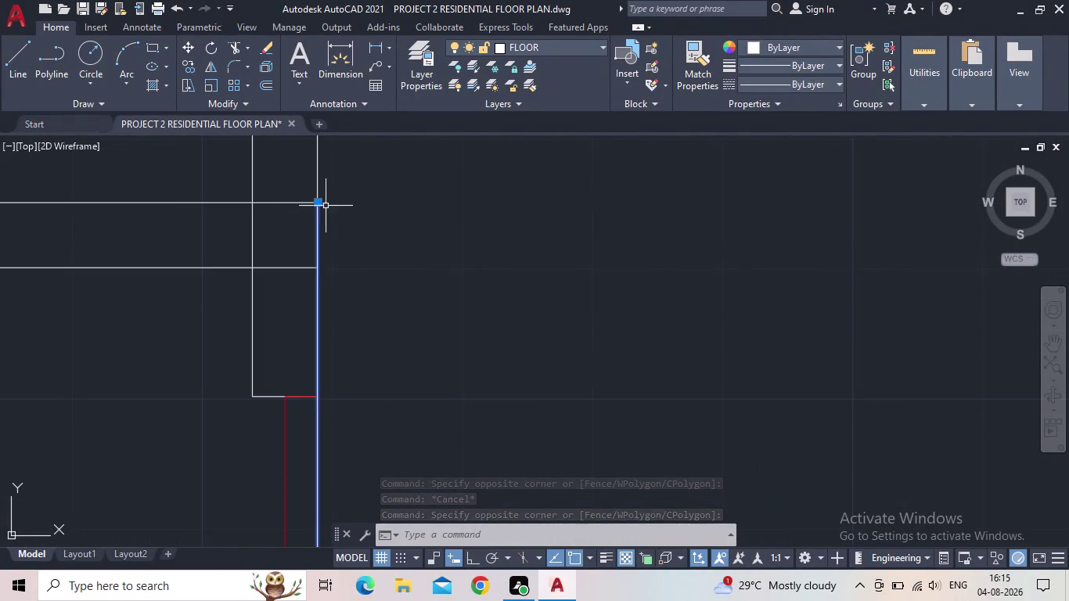
key(Escape)
scroll(down, 3)
middle_drag(370, 273, 340, 188)
scroll(down, 3)
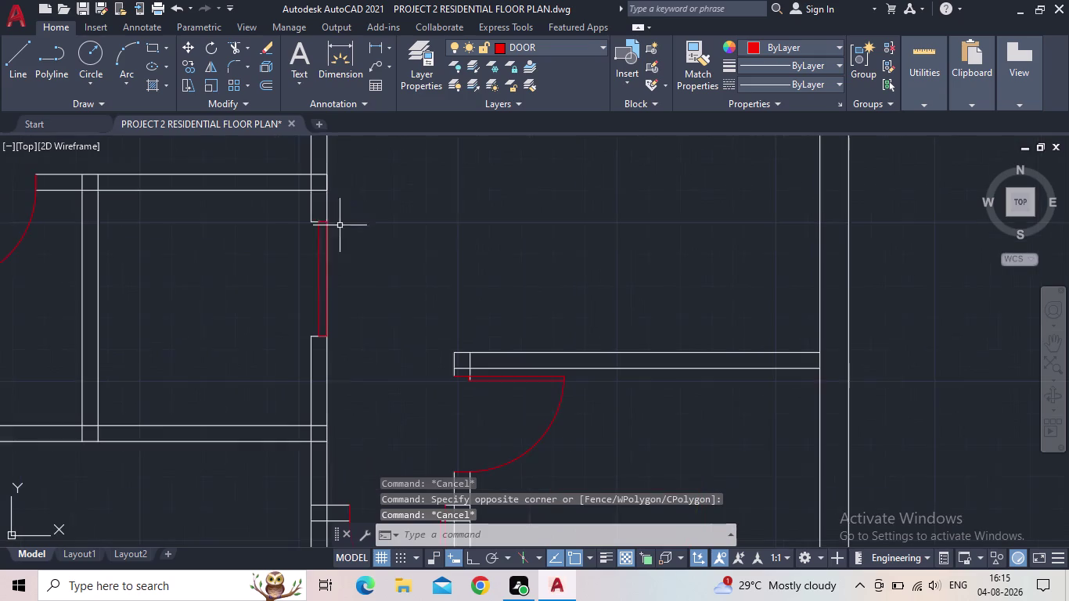
scroll(down, 3)
middle_click(410, 283)
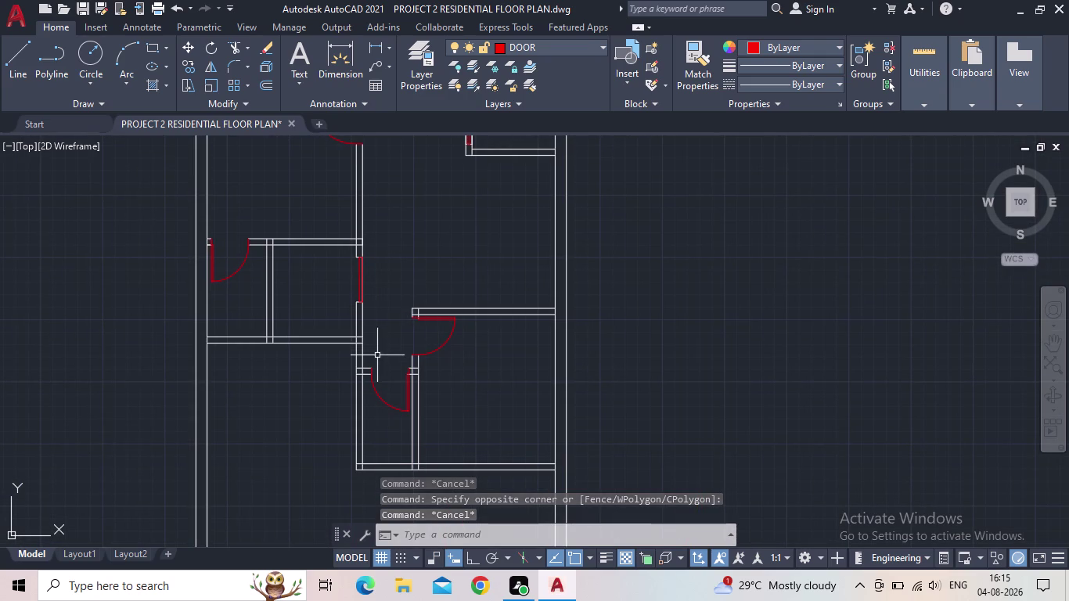
scroll(up, 3)
scroll(up, 3)
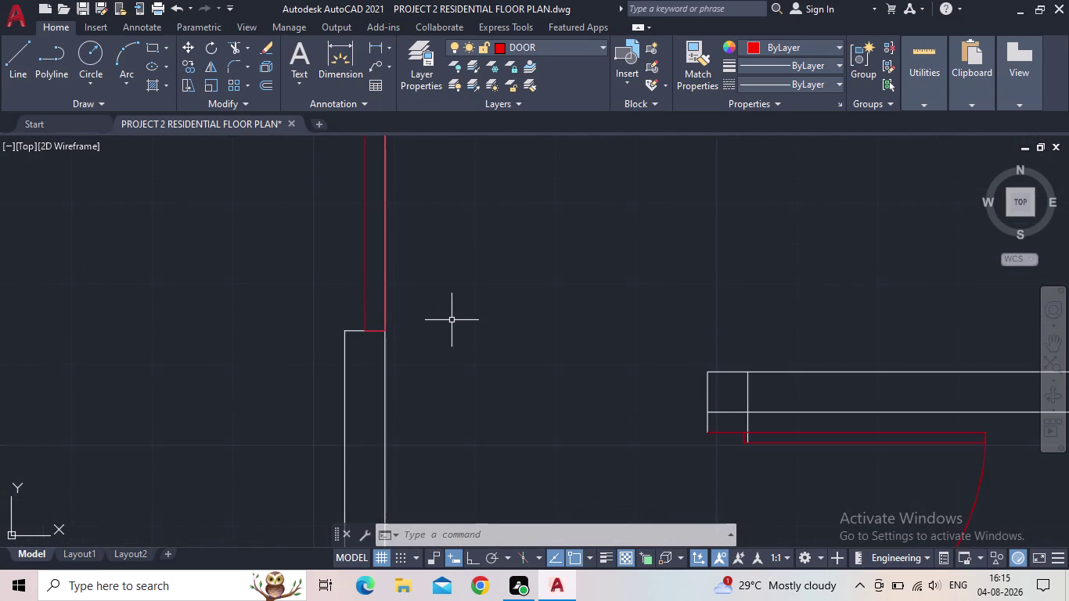
scroll(down, 3)
scroll(down, 3)
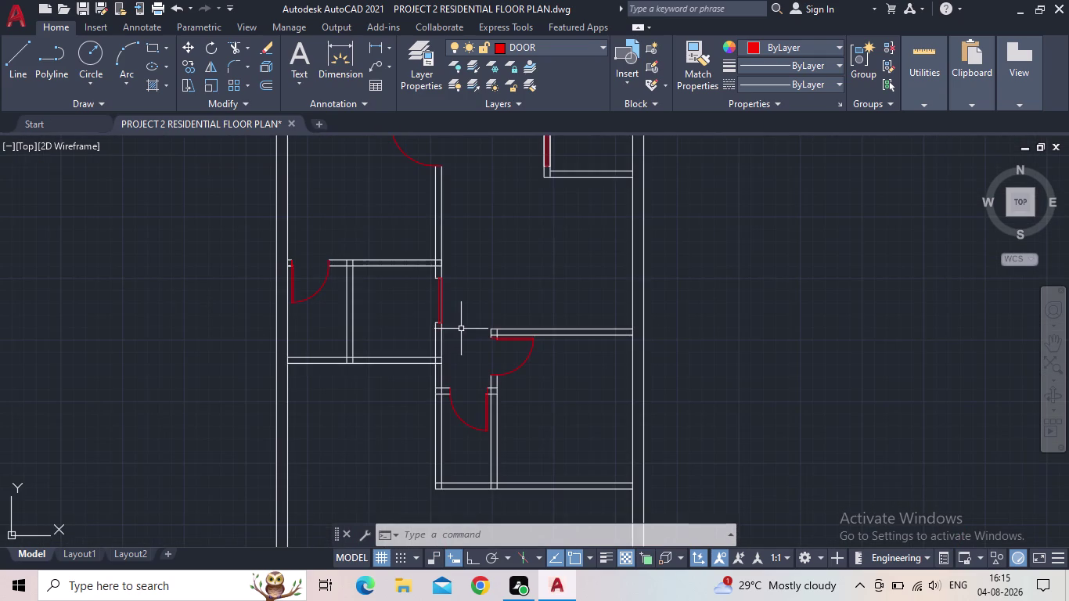
scroll(down, 3)
middle_drag(455, 329, 391, 364)
scroll(down, 3)
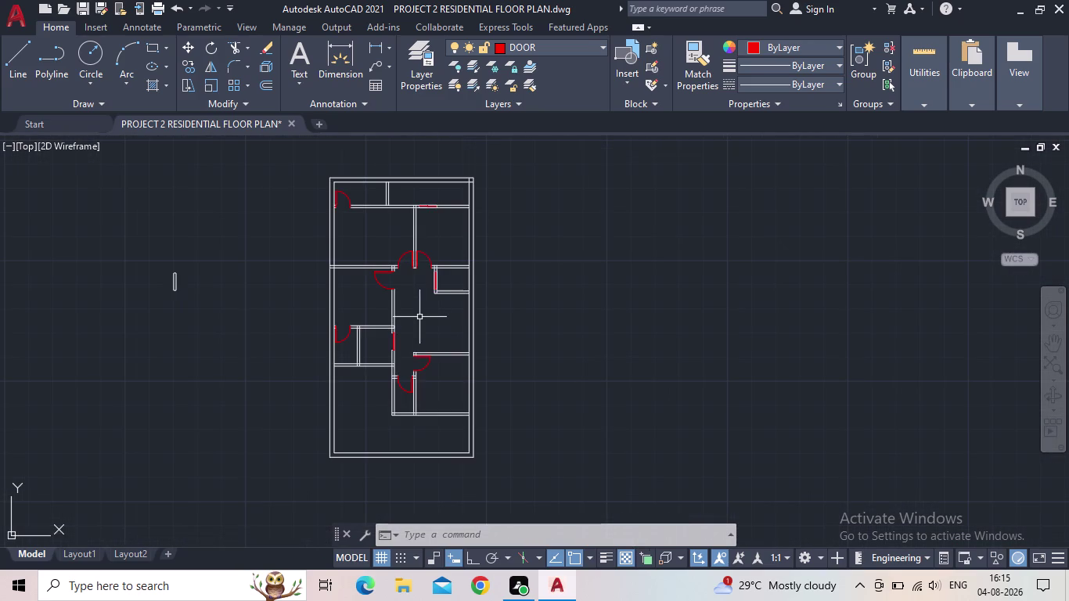
scroll(up, 3)
scroll(down, 3)
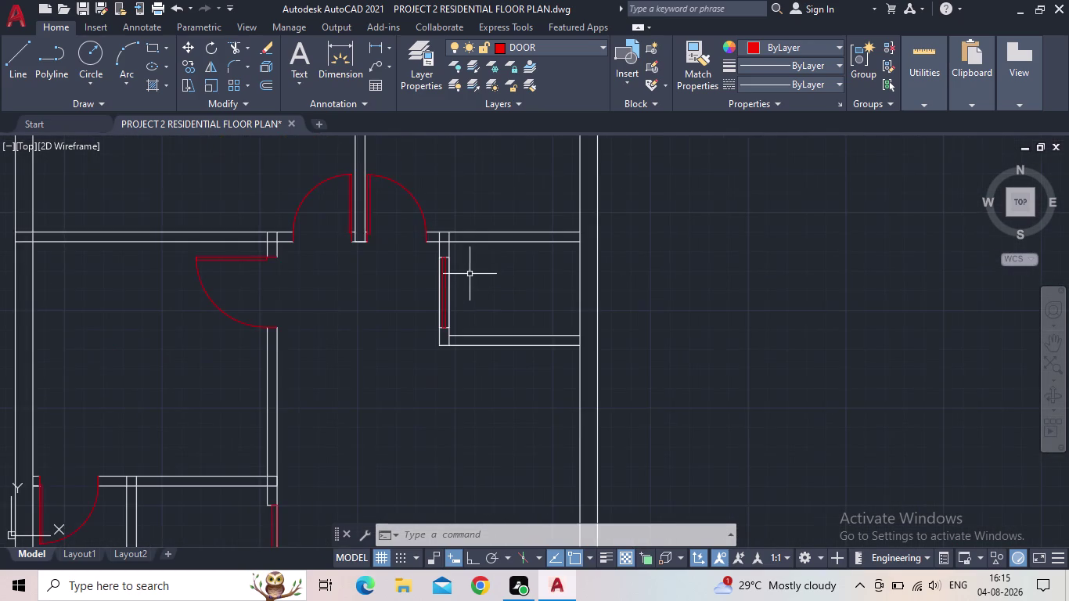
scroll(up, 3)
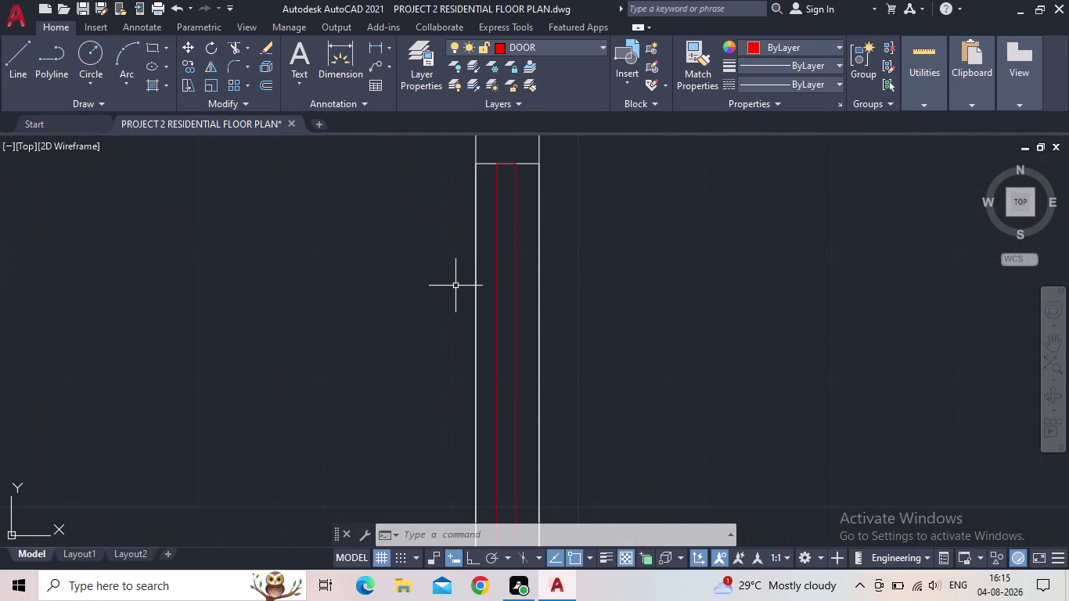
middle_drag(460, 299, 393, 320)
text(TR)
Fence-trim the wall lines running through the second red panel.
key(space)
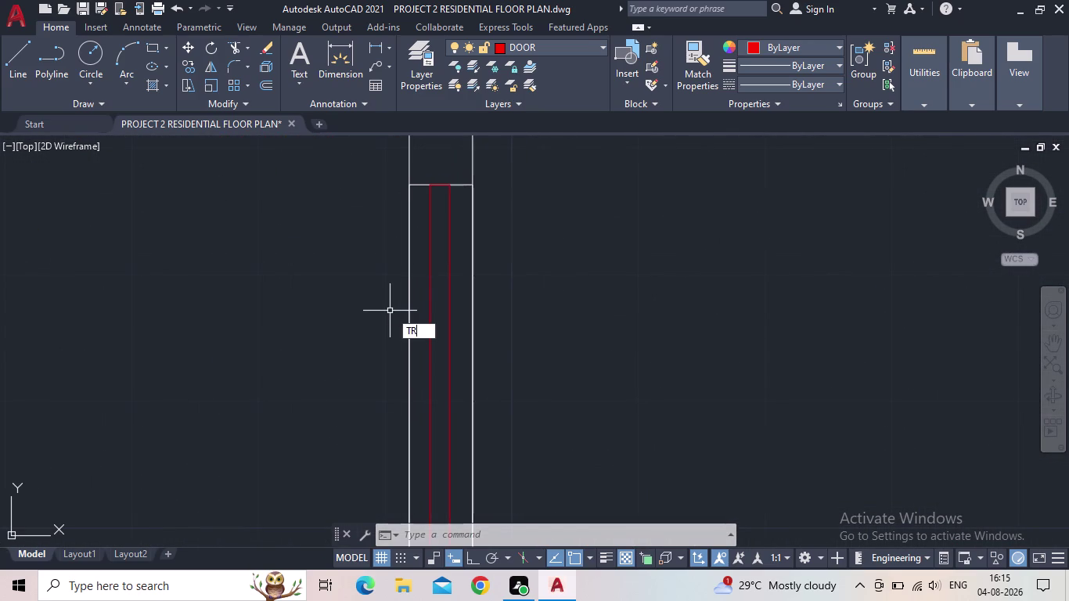
drag(412, 305, 388, 307)
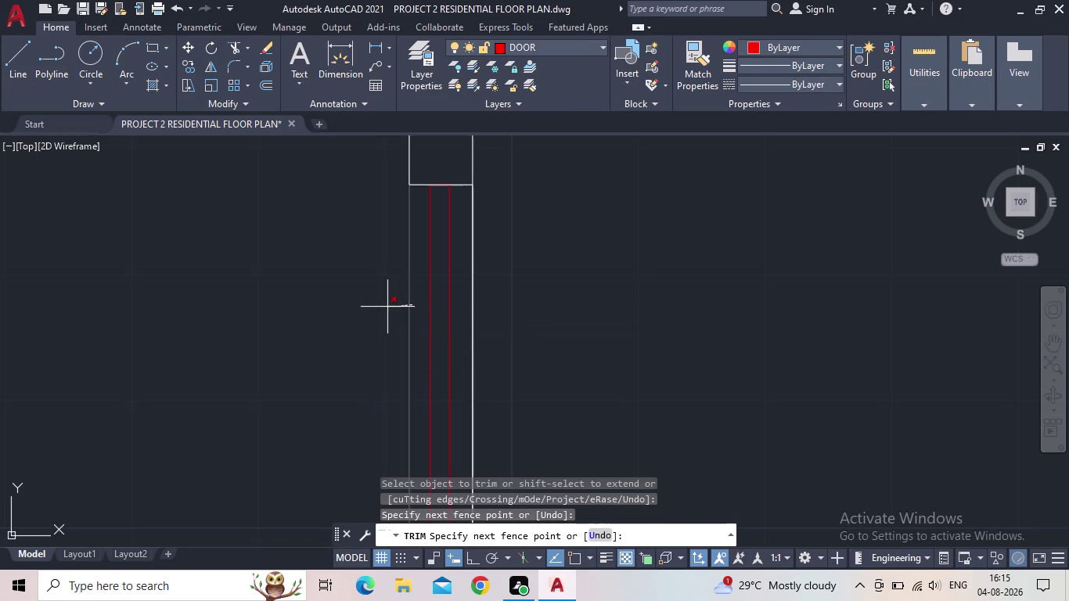
drag(388, 307, 386, 305)
drag(488, 297, 468, 309)
scroll(down, 3)
middle_drag(499, 310, 491, 276)
scroll(down, 3)
middle_drag(525, 309, 500, 312)
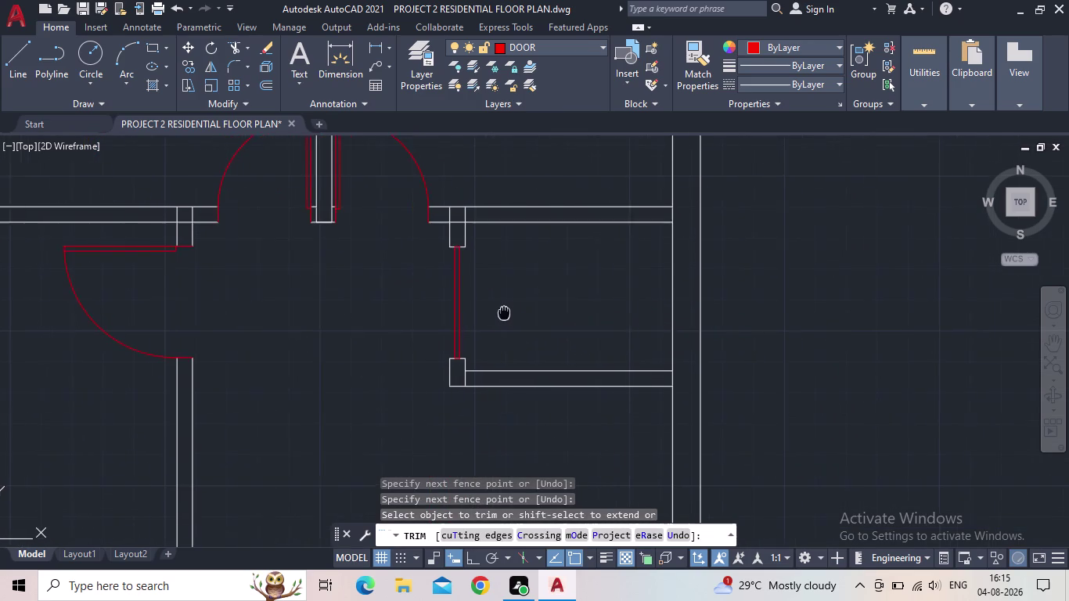
middle_drag(499, 311, 492, 315)
key(Escape)
Save the floor plan drawing from the Quick Access Toolbar.
scroll(down, 3)
middle_drag(323, 252, 324, 285)
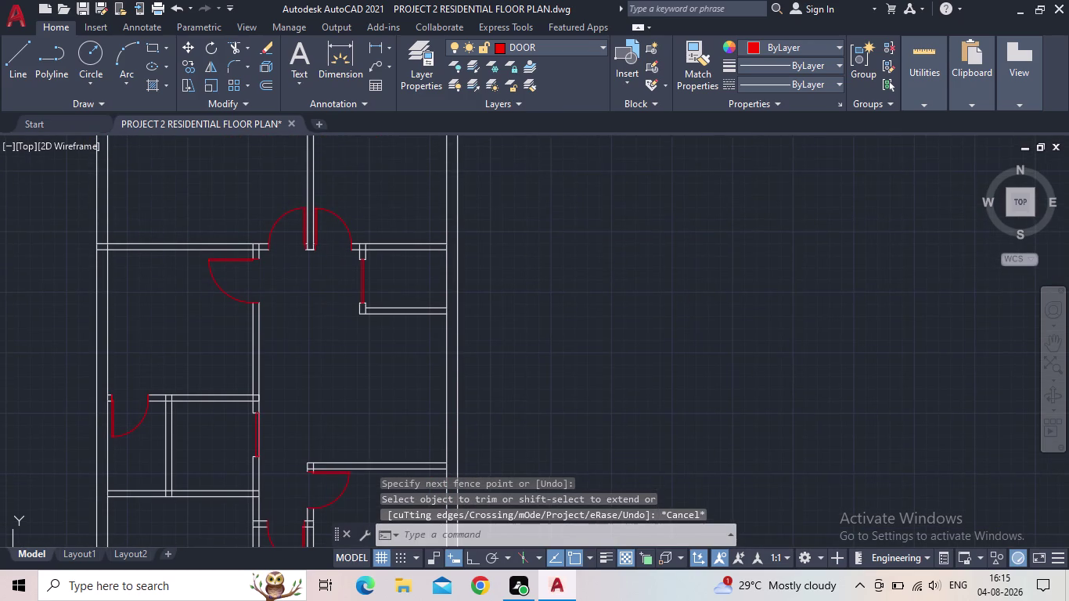
click(82, 7)
scroll(up, 3)
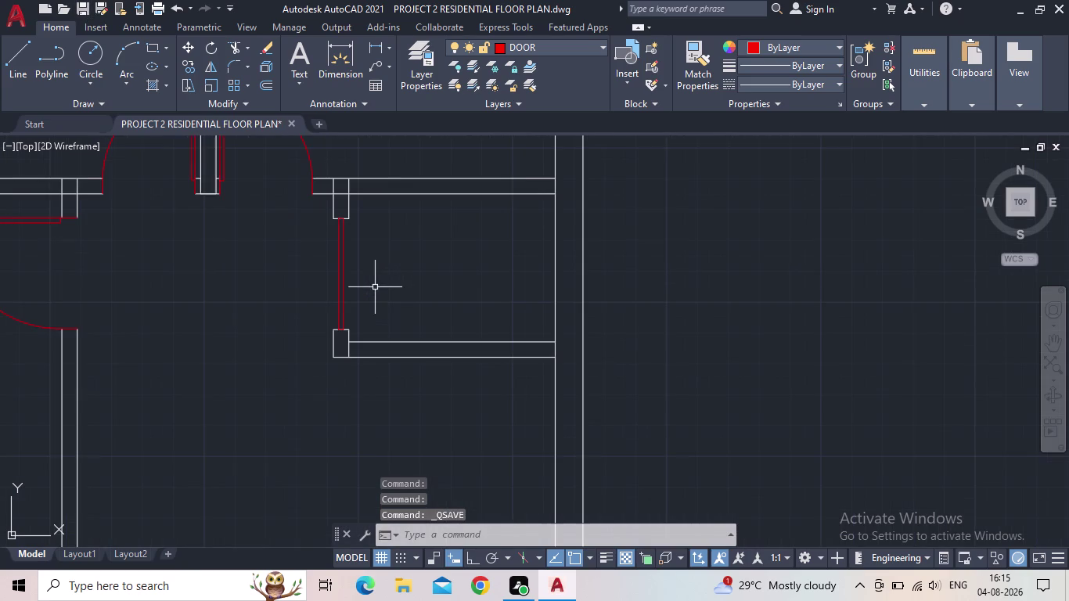
middle_drag(394, 301, 394, 319)
scroll(down, 3)
middle_drag(417, 346, 390, 303)
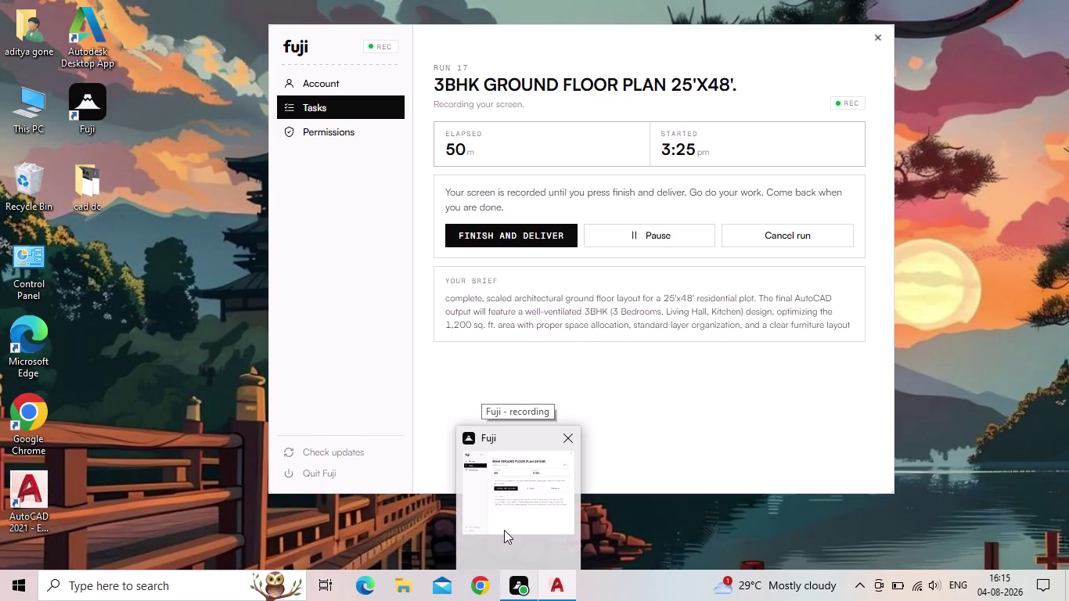
scroll(down, 3)
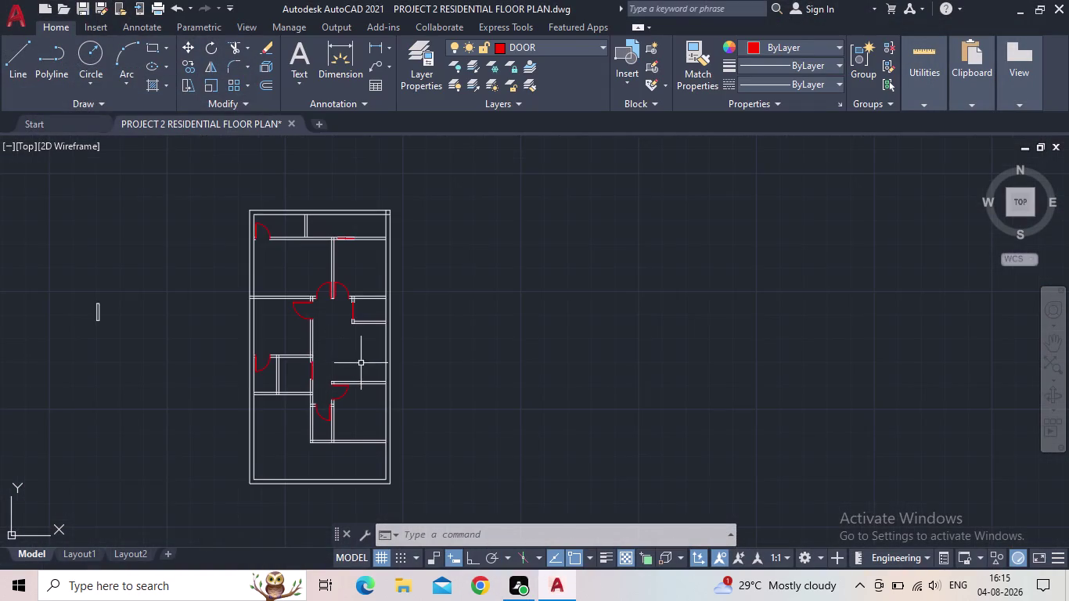
Erase the spare bed copy lying beside the plan.
middle_drag(361, 365, 392, 385)
drag(178, 383, 169, 374)
click(67, 292)
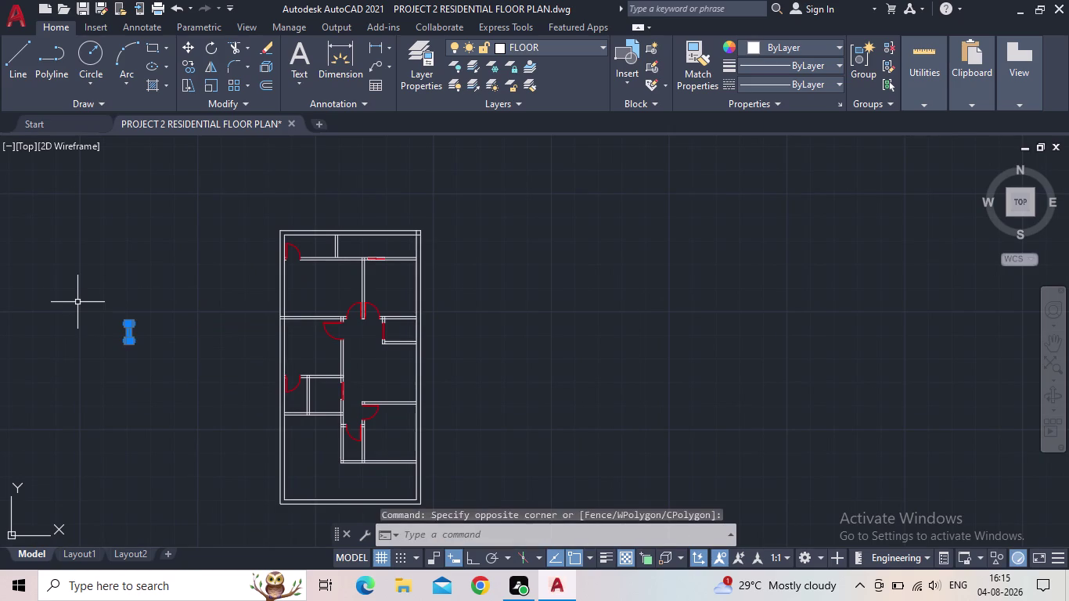
key(Delete)
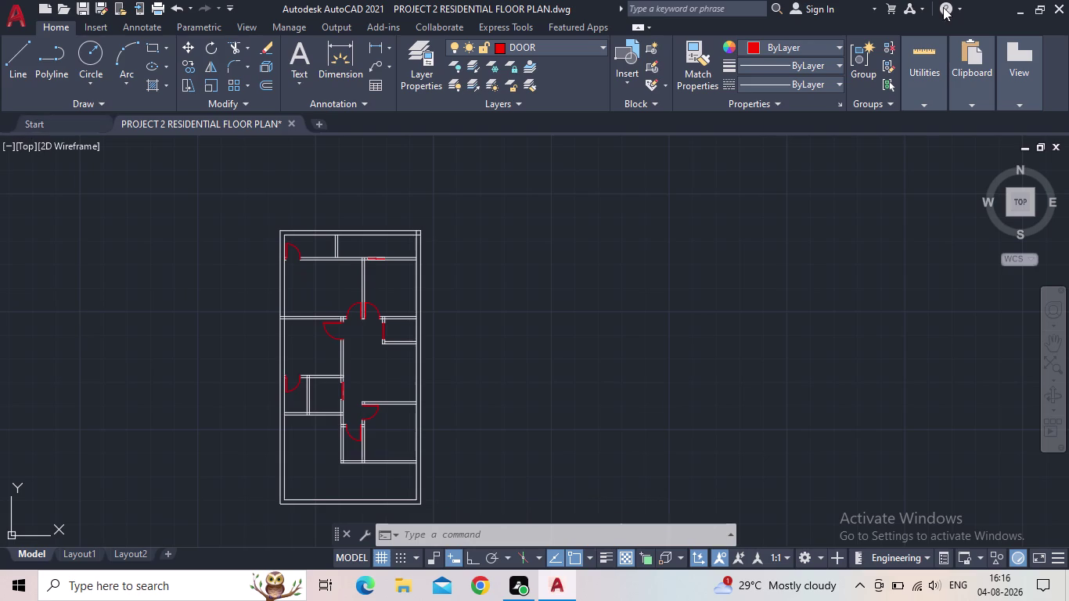
Trim the upper and lower wall lines inside the doorway, leaving an open gap.
middle_drag(591, 258, 639, 225)
scroll(up, 3)
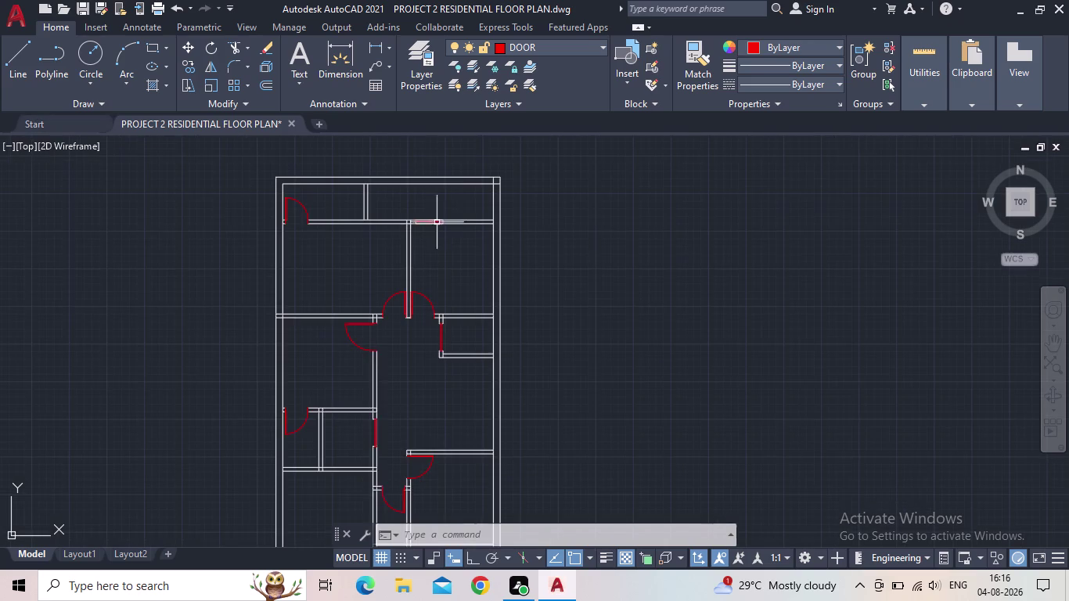
scroll(up, 3)
scroll(up, 3)
middle_drag(437, 234, 442, 261)
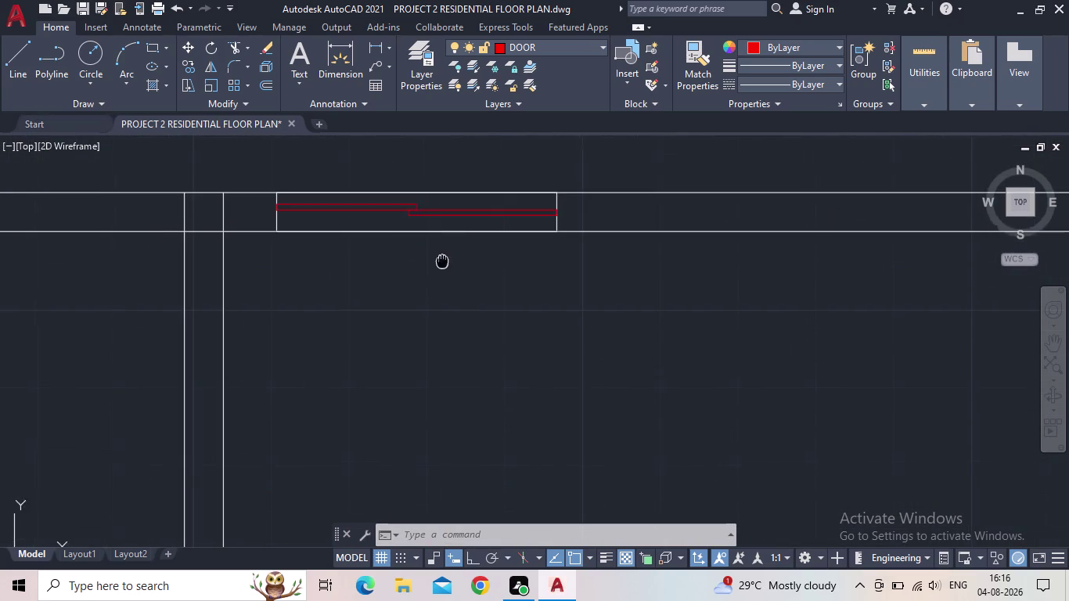
middle_drag(442, 261, 455, 326)
key(t)
key(r)
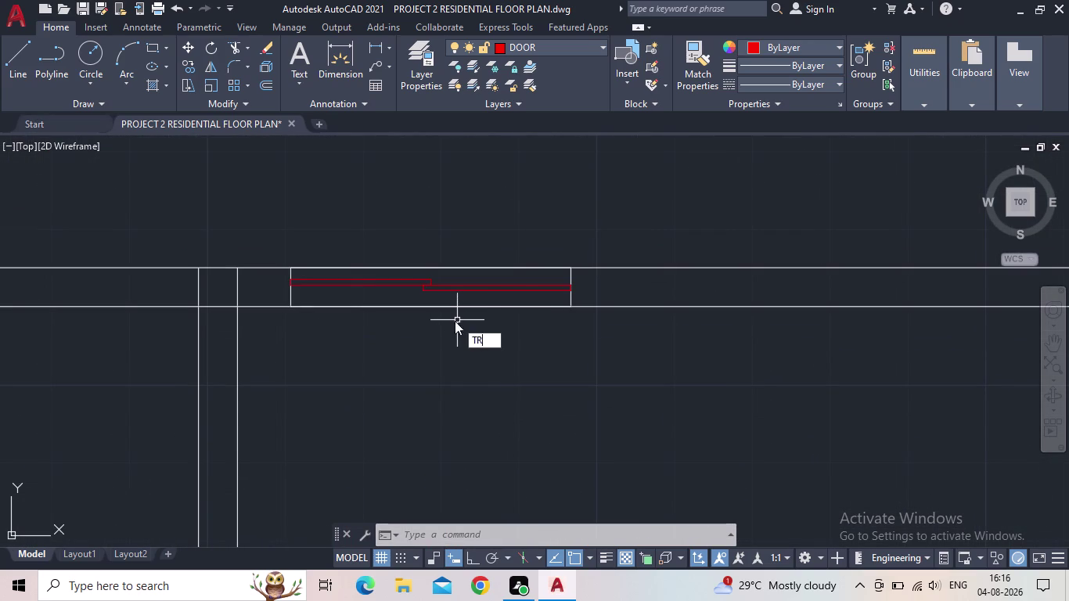
key(space)
drag(454, 325, 436, 299)
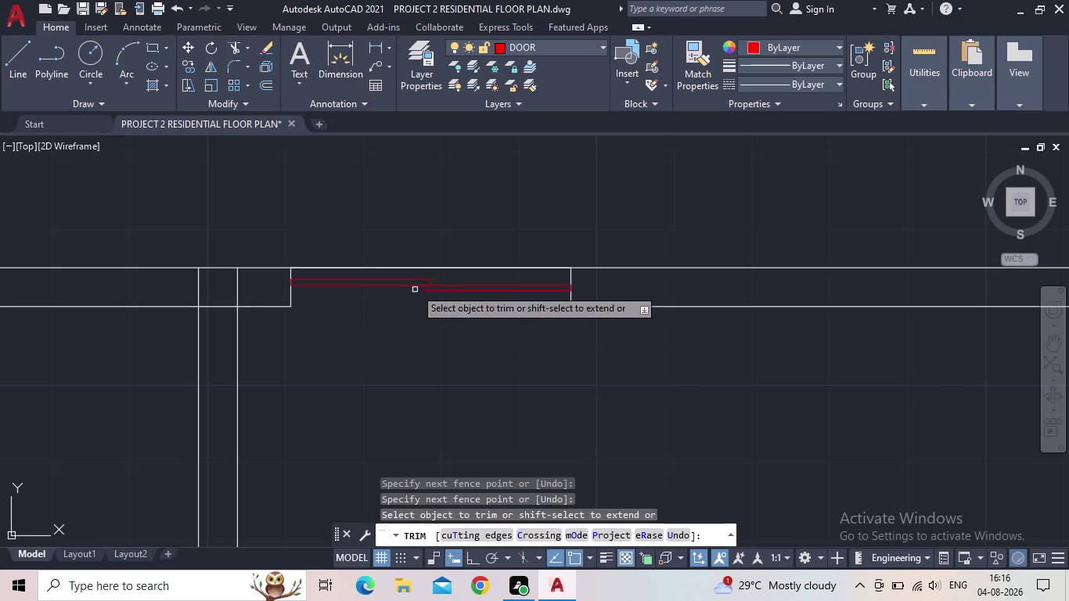
drag(484, 276, 468, 252)
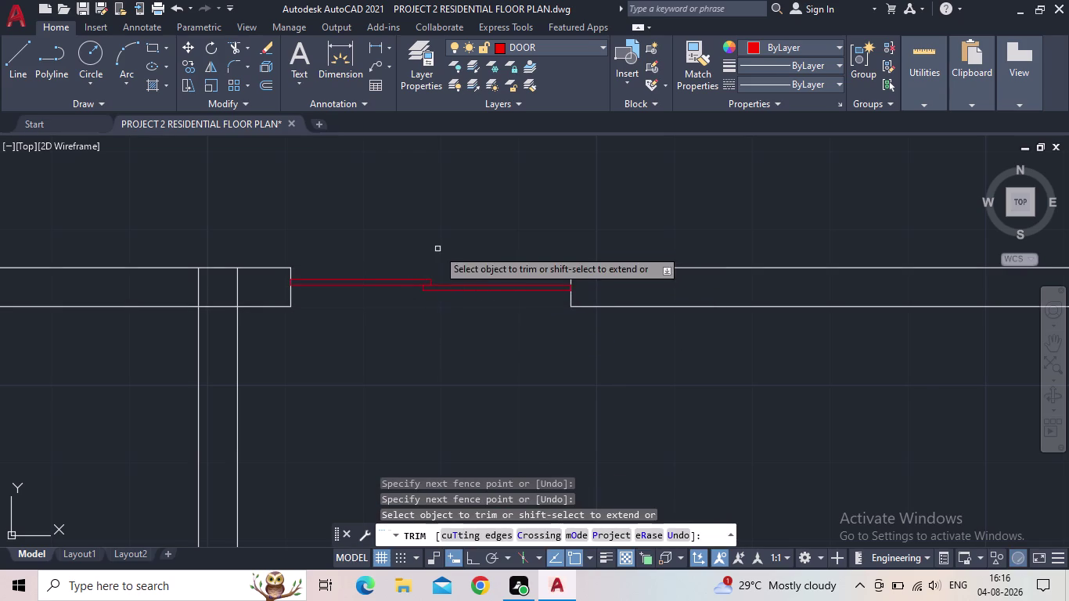
scroll(down, 3)
middle_drag(487, 336, 470, 345)
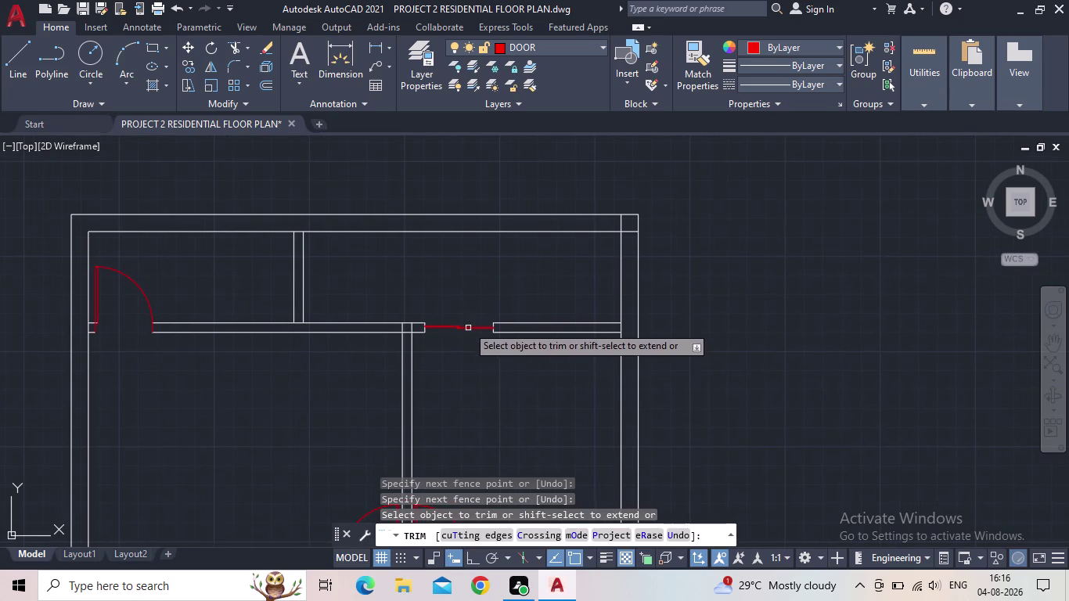
key(Escape)
click(83, 4)
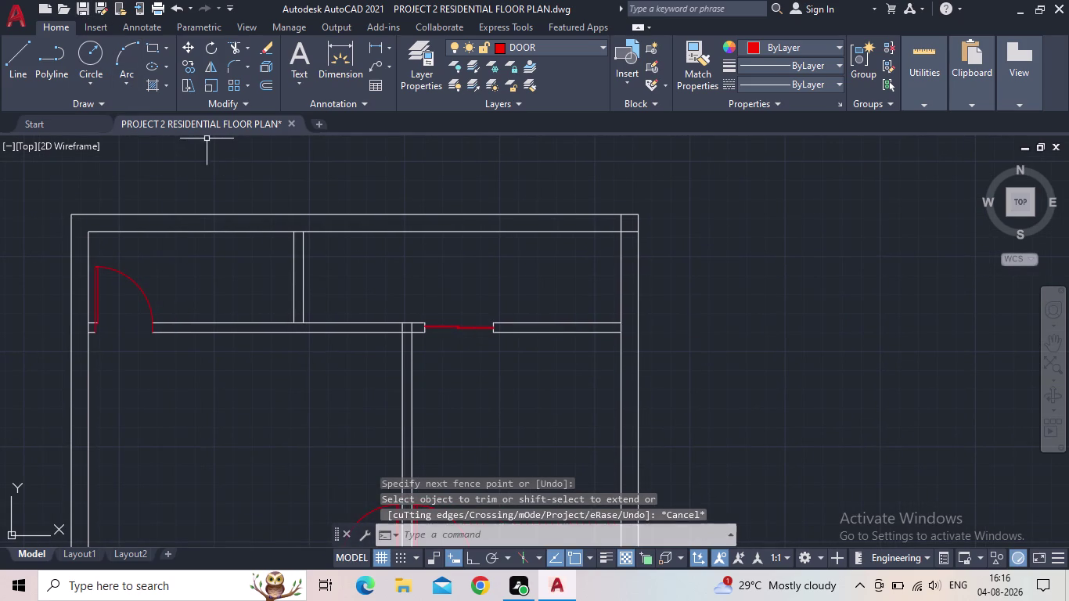
Pan and zoom across the floor plan to review all the rooms.
scroll(down, 3)
middle_drag(487, 375, 391, 229)
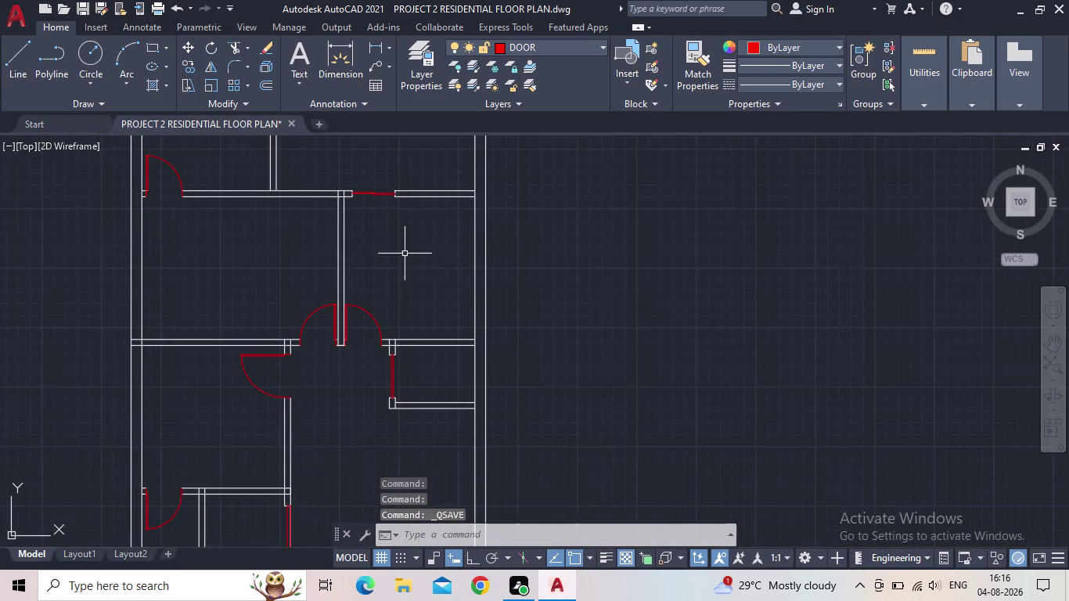
scroll(down, 3)
middle_drag(414, 278, 444, 261)
middle_drag(429, 358, 430, 332)
scroll(up, 3)
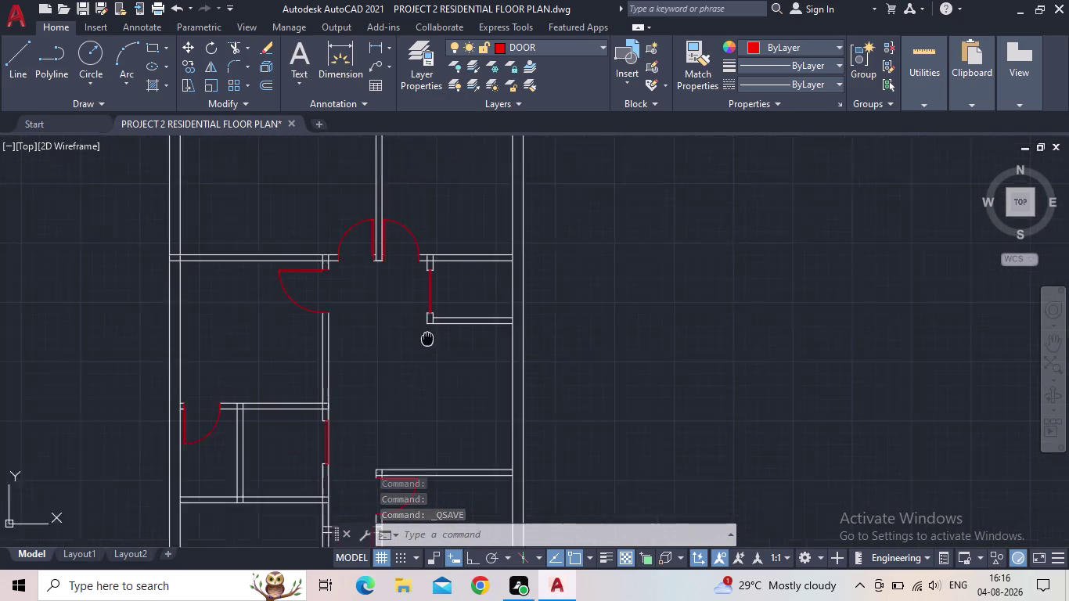
middle_drag(430, 332, 439, 317)
scroll(down, 3)
middle_drag(451, 358, 460, 287)
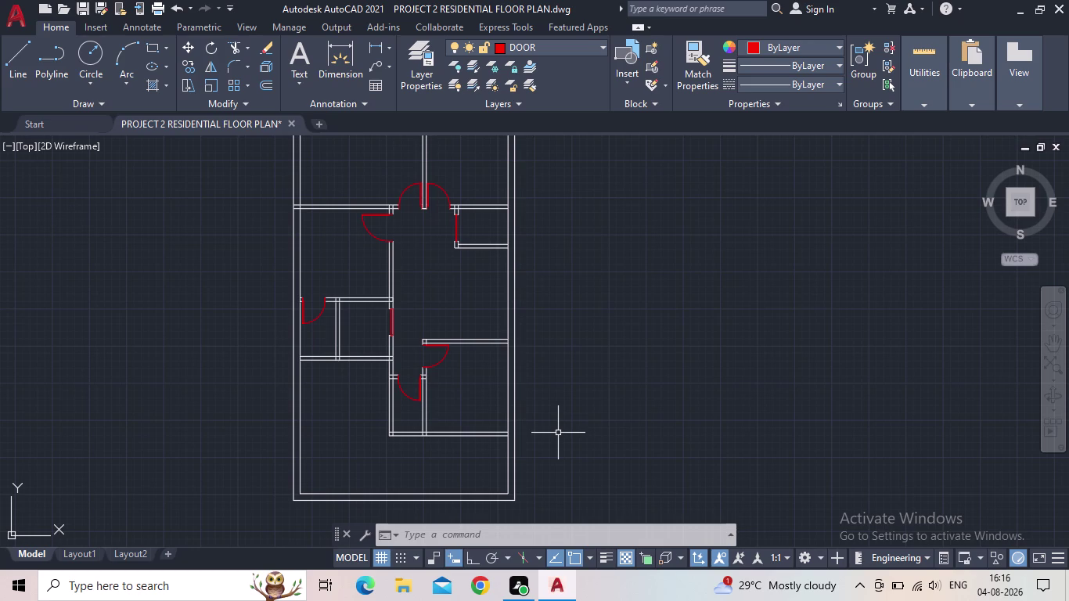
middle_drag(345, 391, 423, 444)
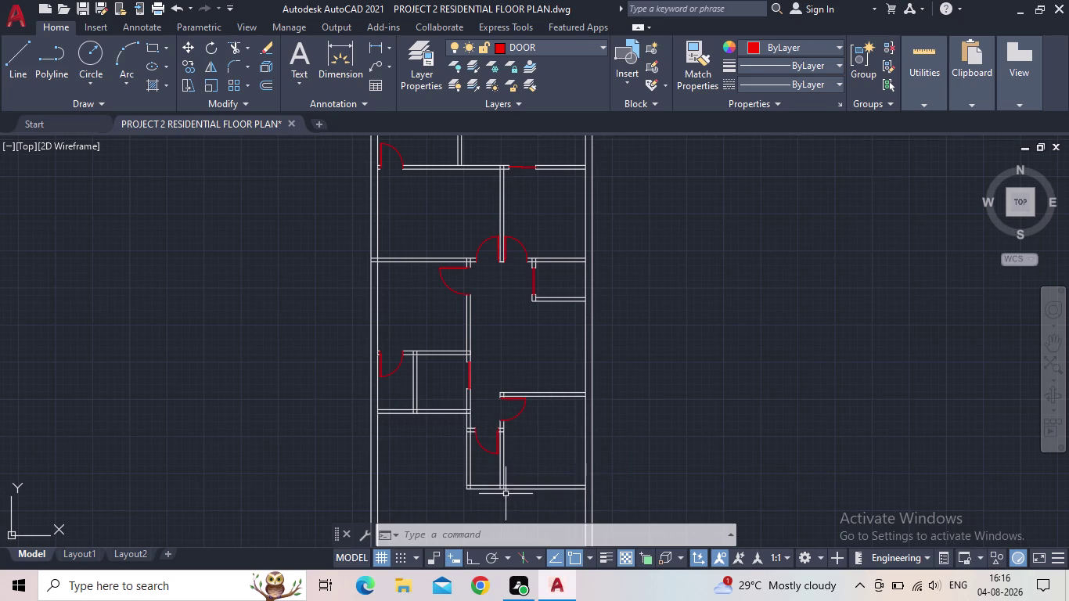
middle_drag(462, 446, 446, 459)
scroll(up, 3)
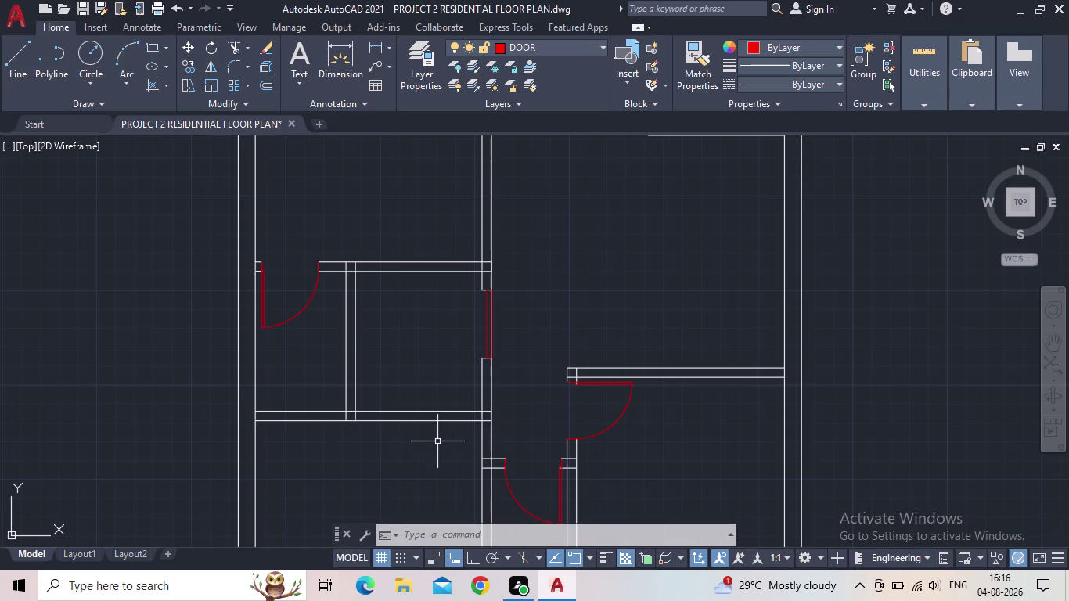
scroll(up, 3)
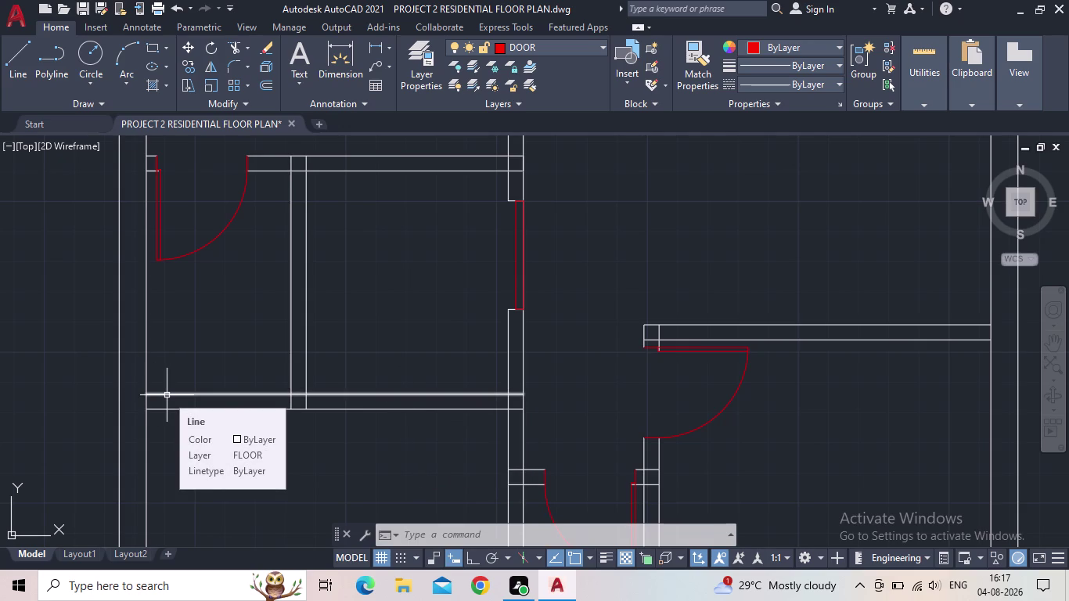
scroll(down, 3)
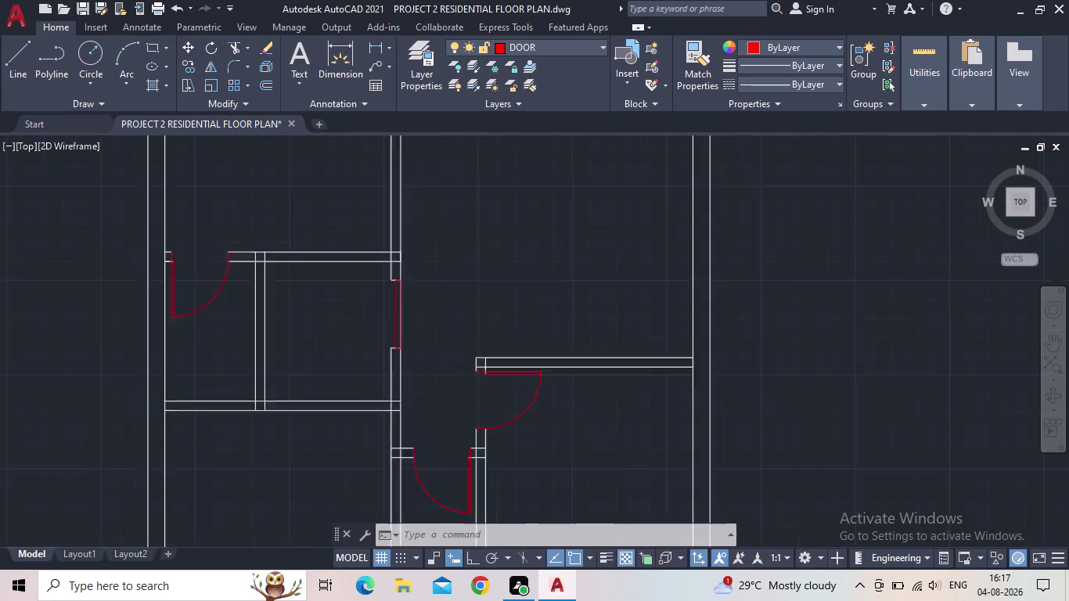
scroll(down, 3)
middle_drag(253, 438, 231, 378)
scroll(down, 3)
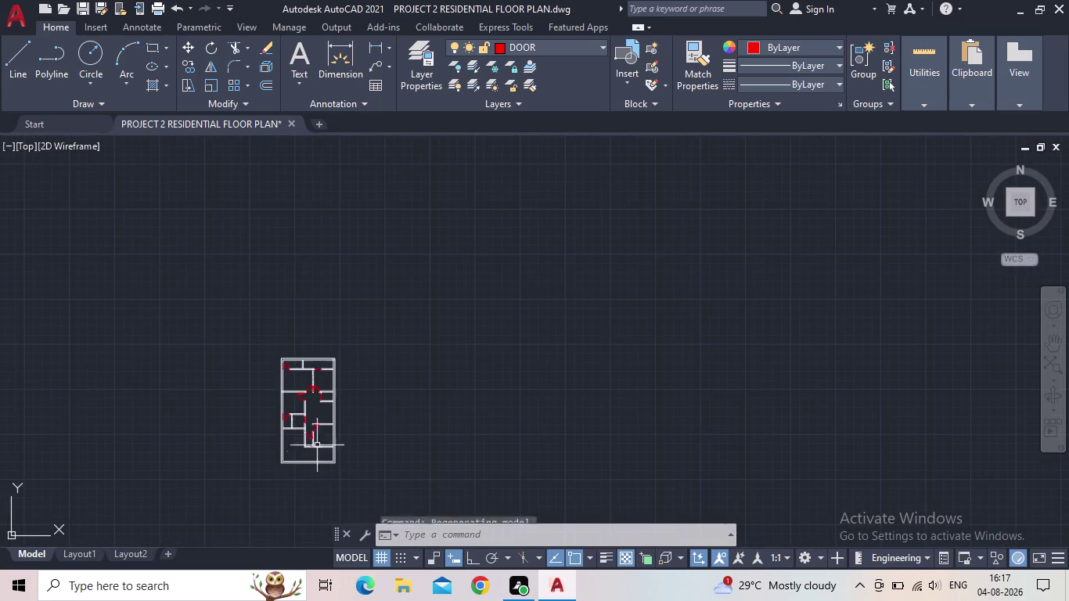
scroll(up, 3)
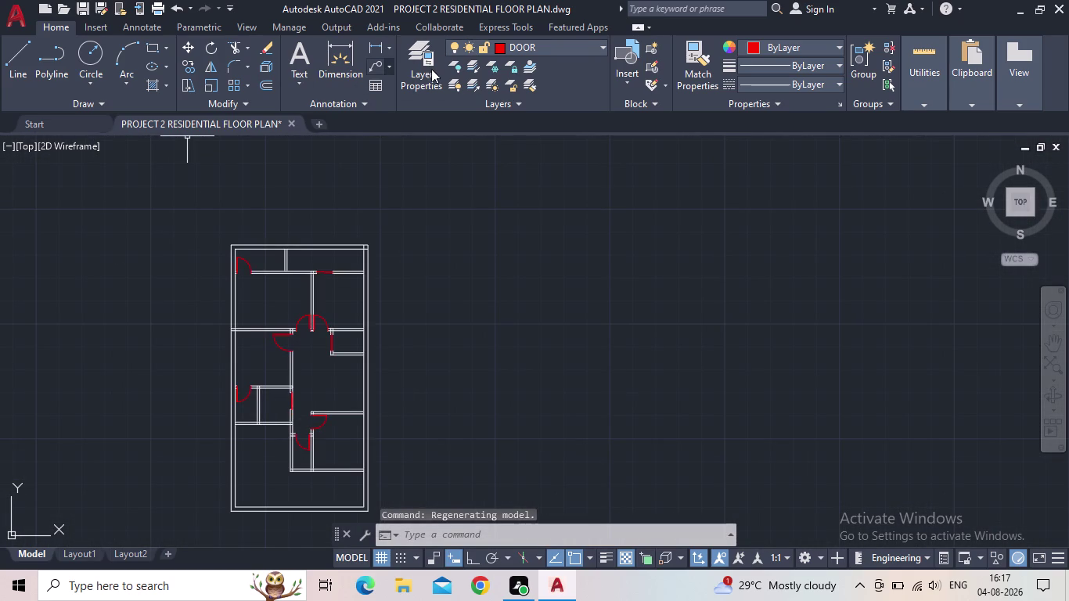
Set STAIRS as the current layer in the layer list.
click(415, 84)
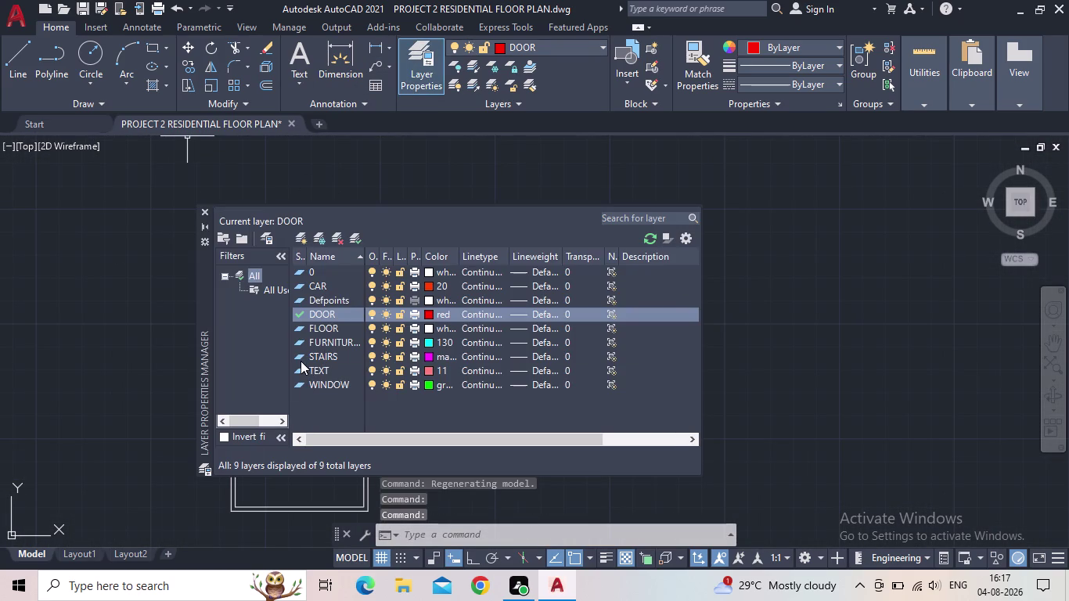
double_click(301, 361)
click(203, 209)
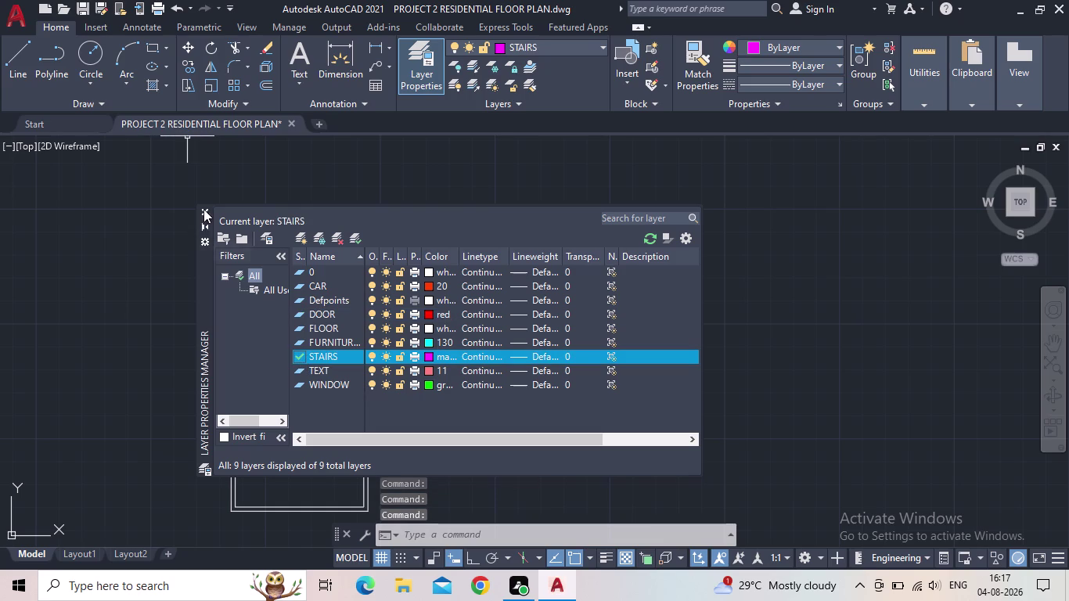
click(23, 64)
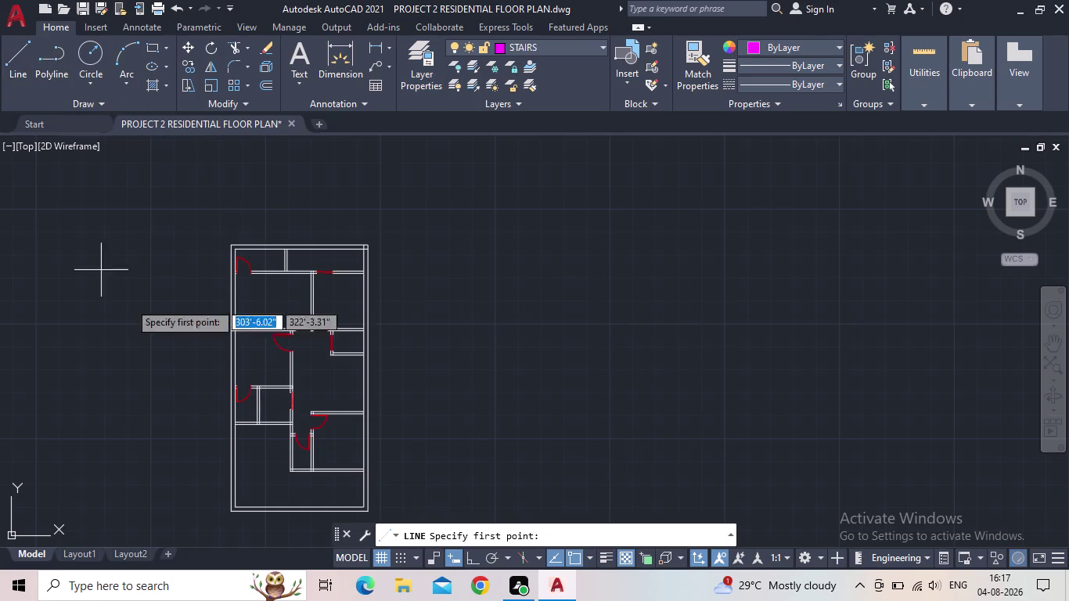
Draw a single vertical stair line from the bottom room's lower wall to the wall above.
scroll(up, 3)
middle_drag(360, 508, 349, 381)
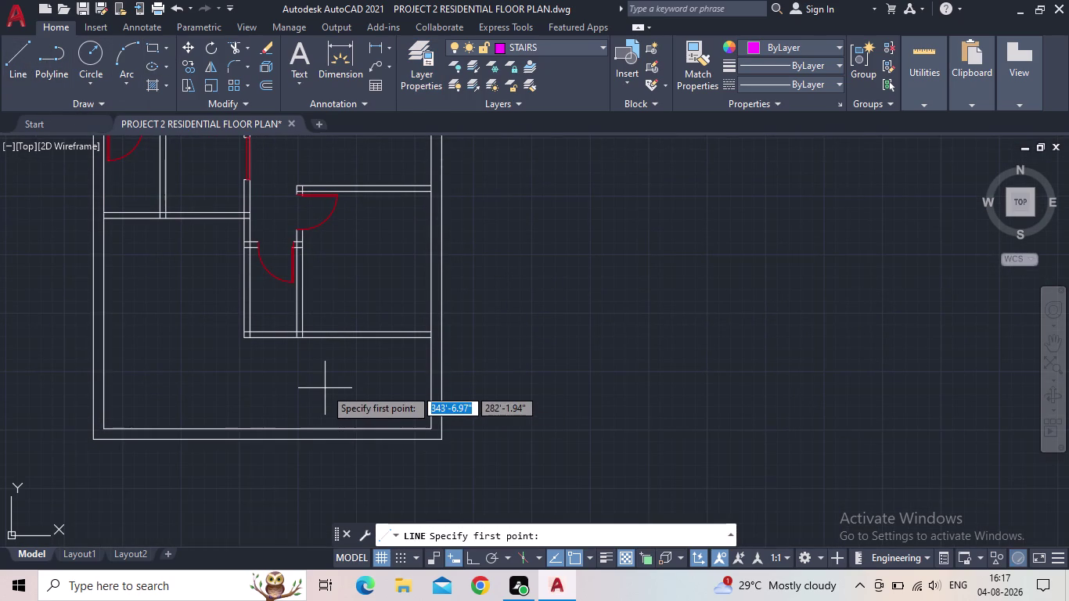
scroll(up, 3)
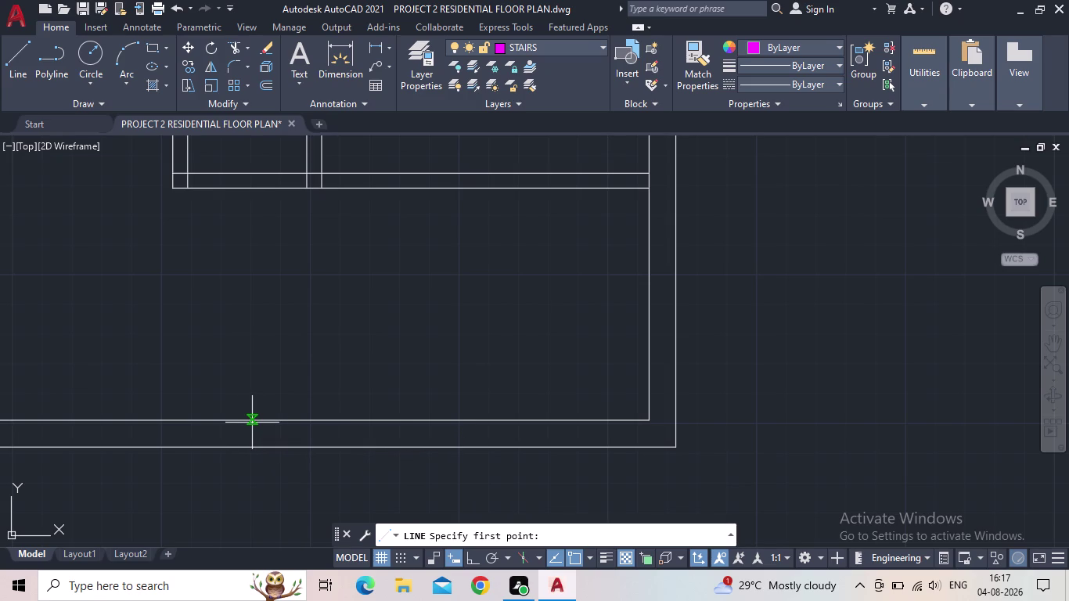
click(252, 423)
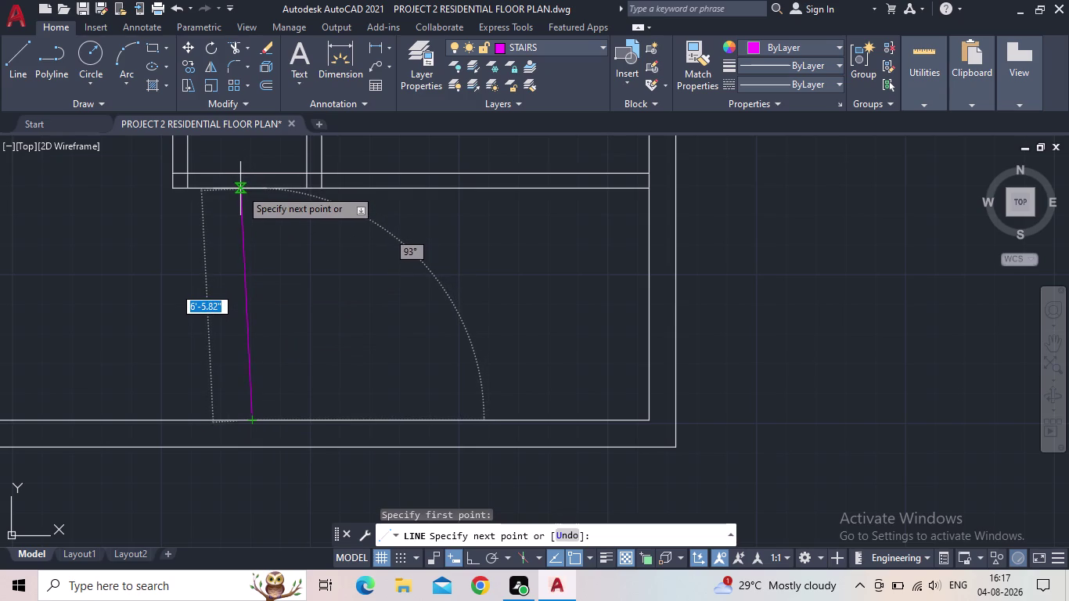
click(248, 189)
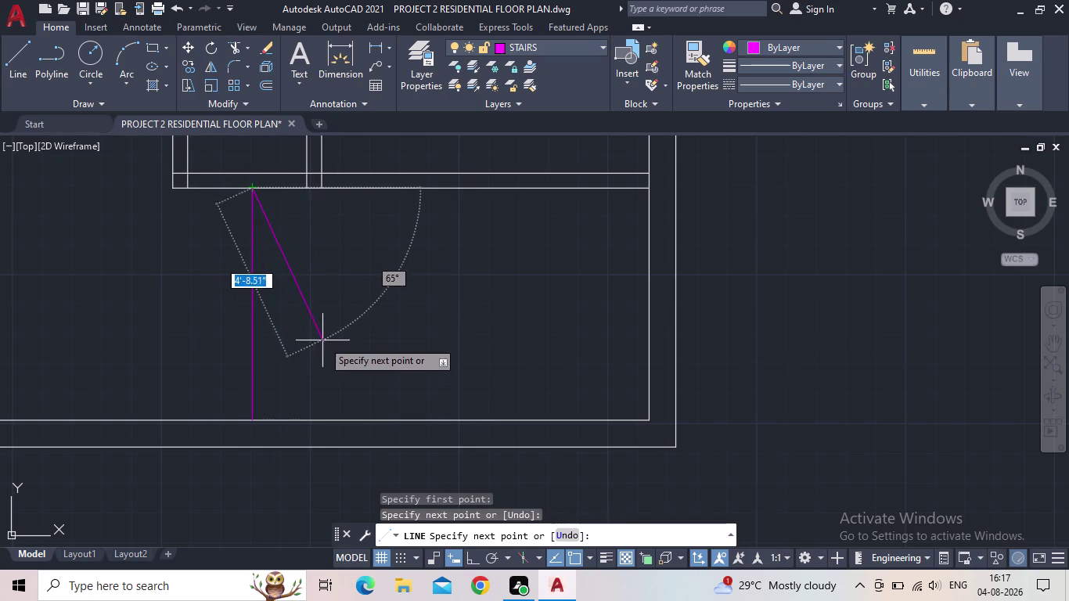
key(Escape)
scroll(down, 3)
middle_drag(300, 354, 289, 352)
scroll(up, 3)
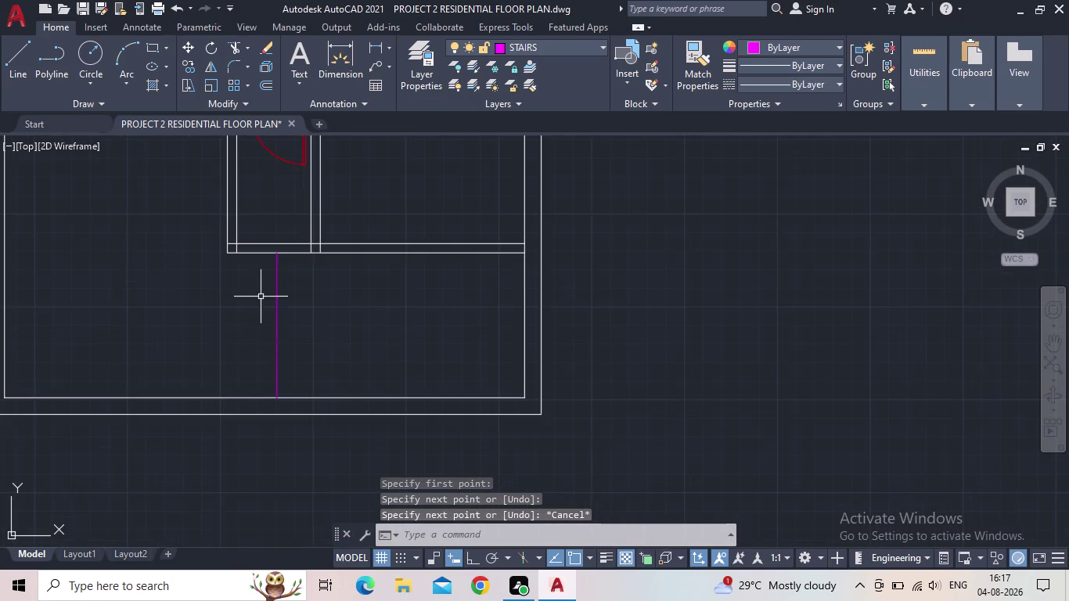
scroll(up, 3)
middle_drag(287, 296, 250, 336)
scroll(down, 3)
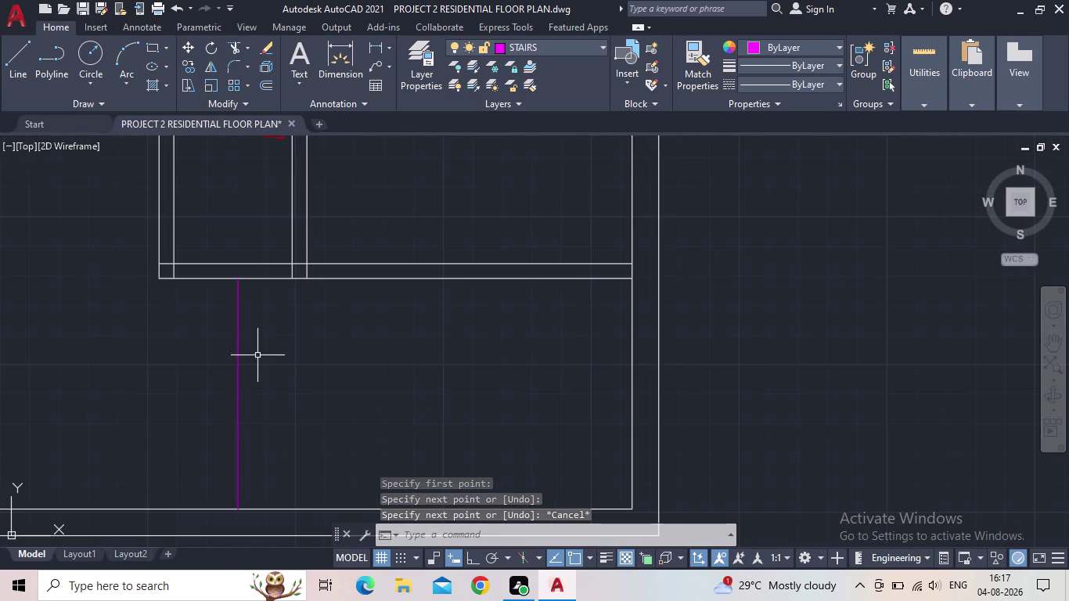
Start OFFSET with a one-foot distance and pick the stair line.
key(o)
key(Return)
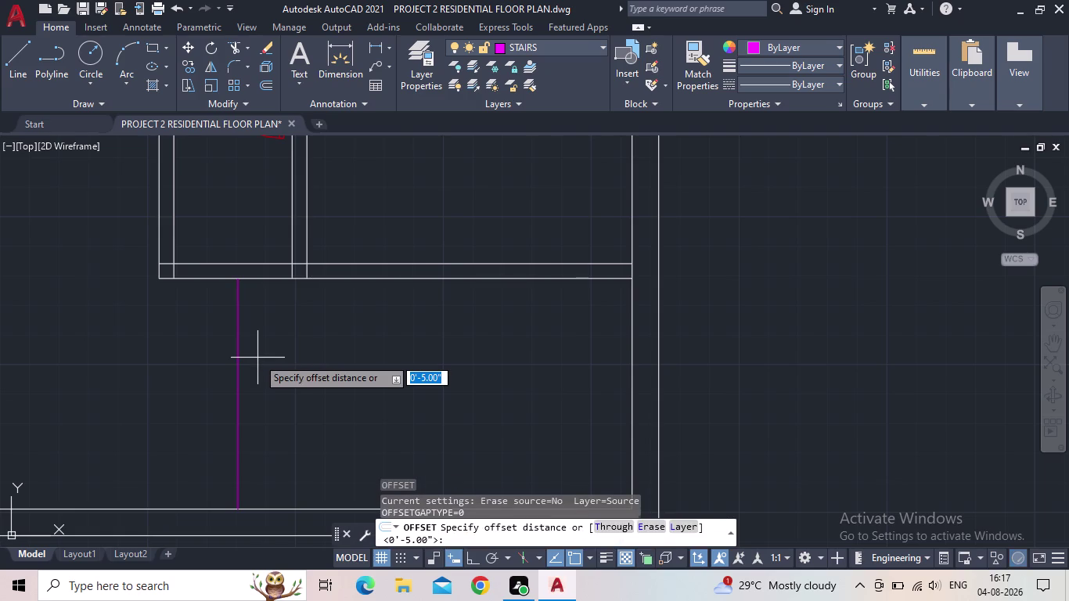
key(1)
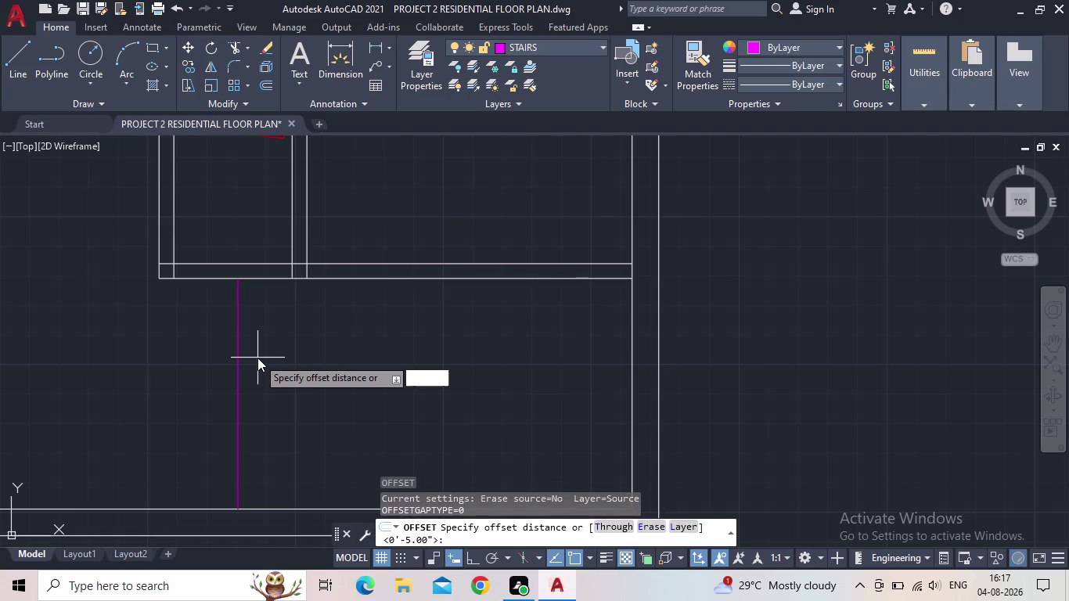
key(apostrophe)
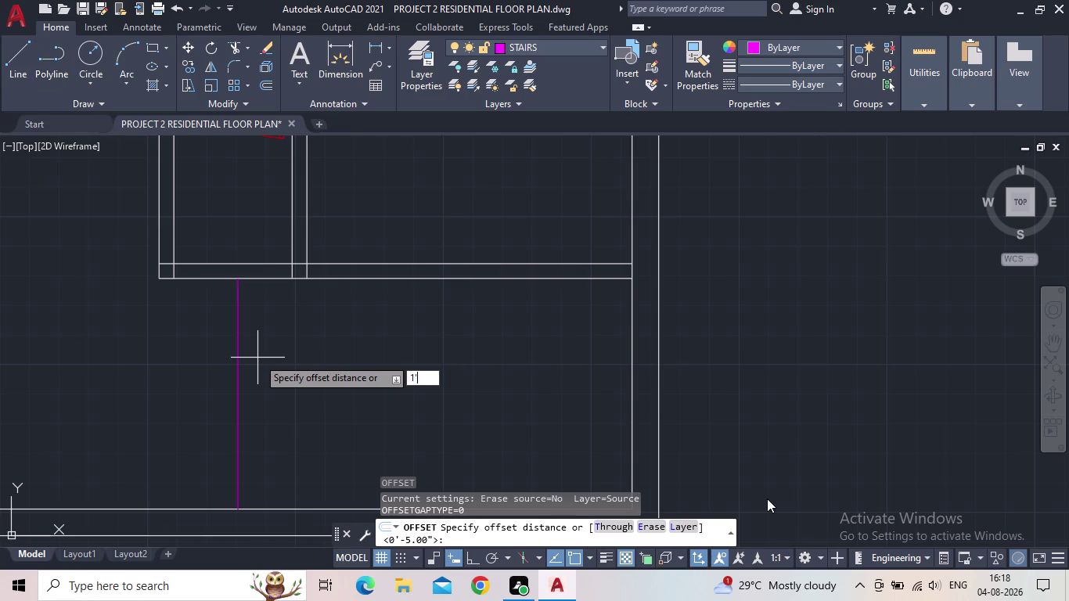
key(Return)
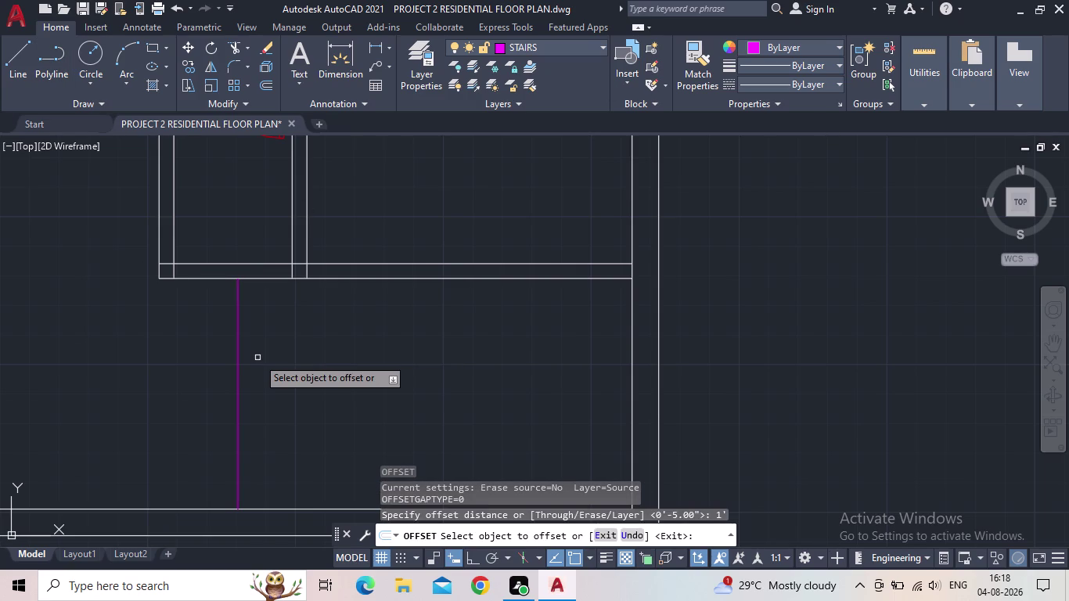
click(238, 356)
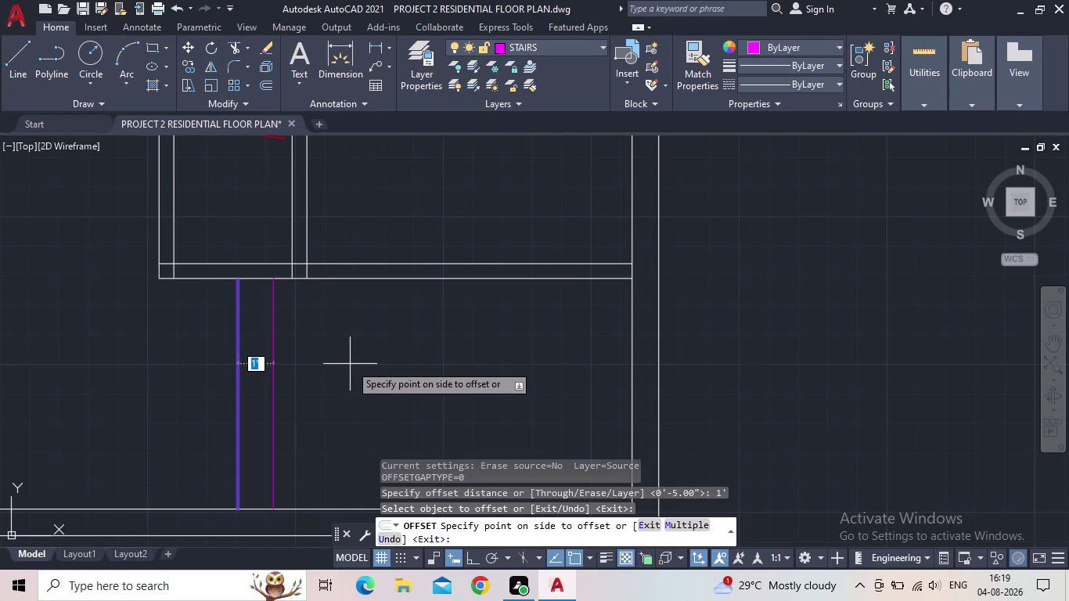
Place tread copies one foot apart to the right until ten lines stand.
click(676, 525)
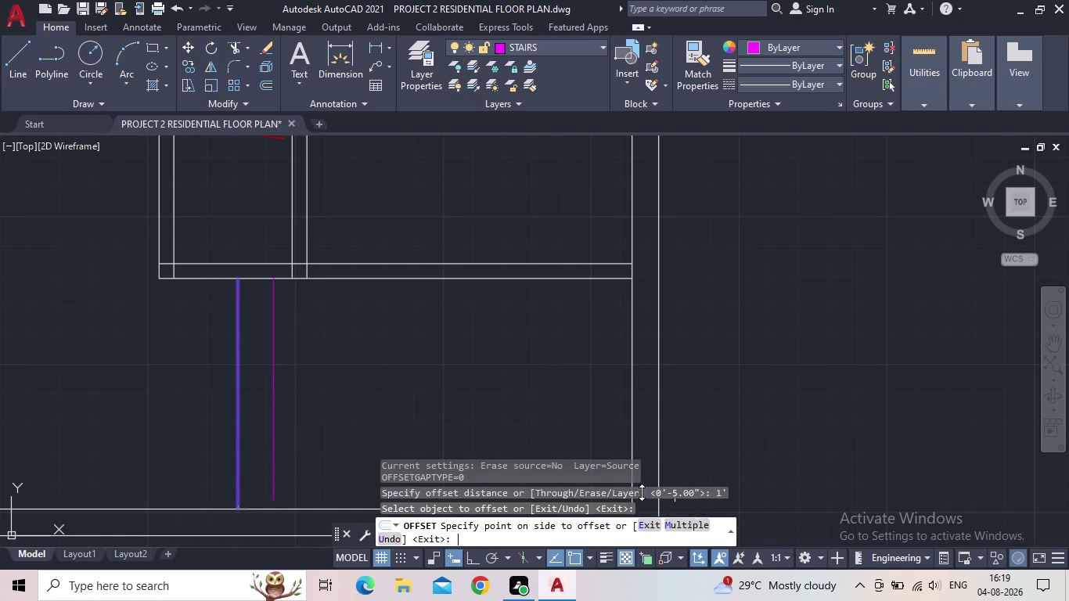
click(385, 380)
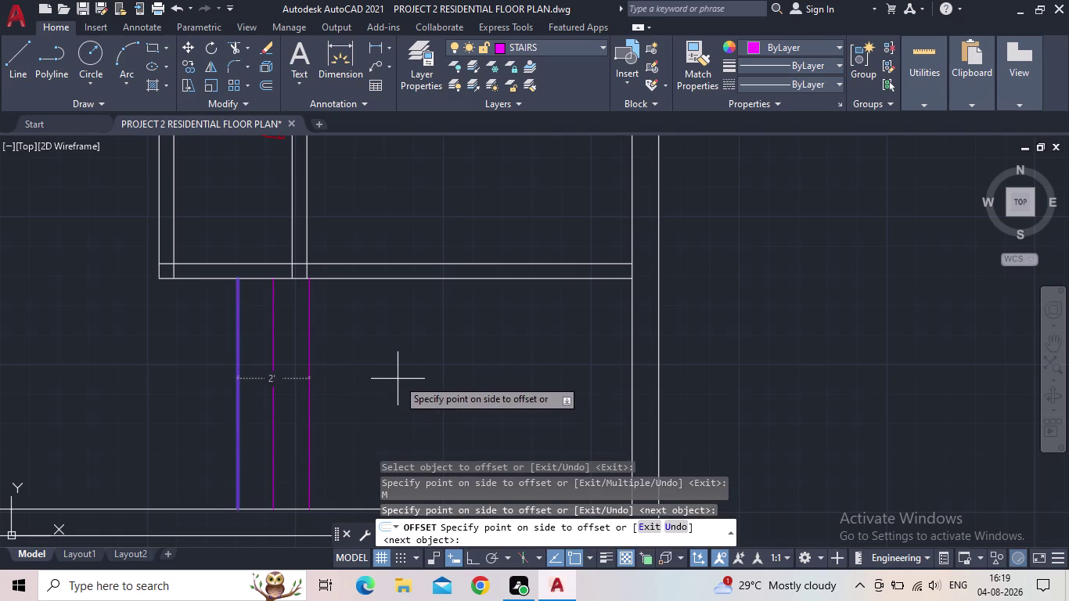
click(395, 337)
click(420, 352)
click(449, 360)
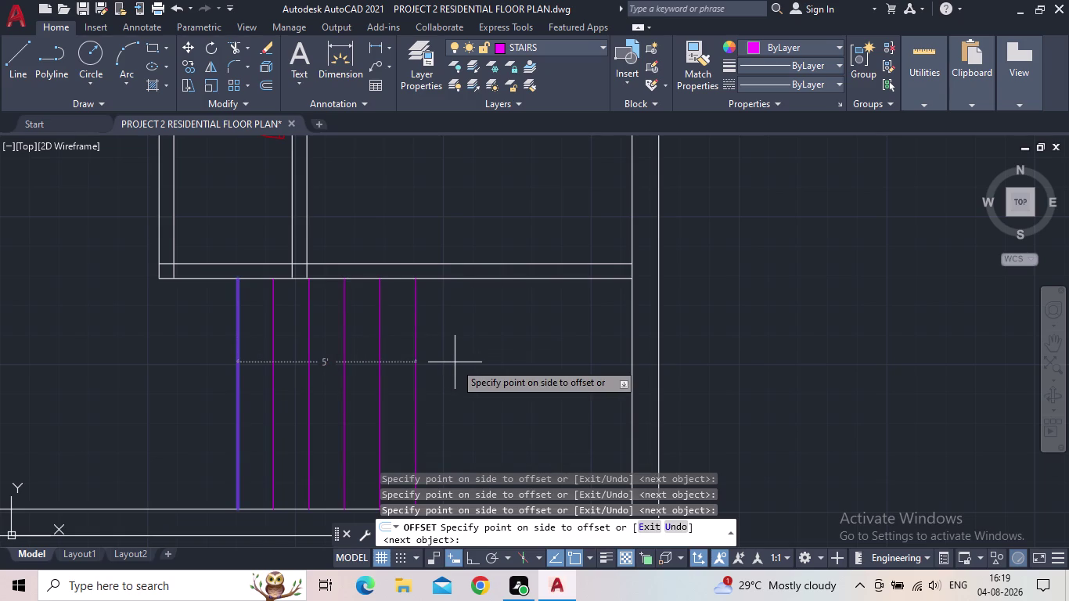
click(455, 362)
click(500, 371)
middle_drag(537, 383, 428, 301)
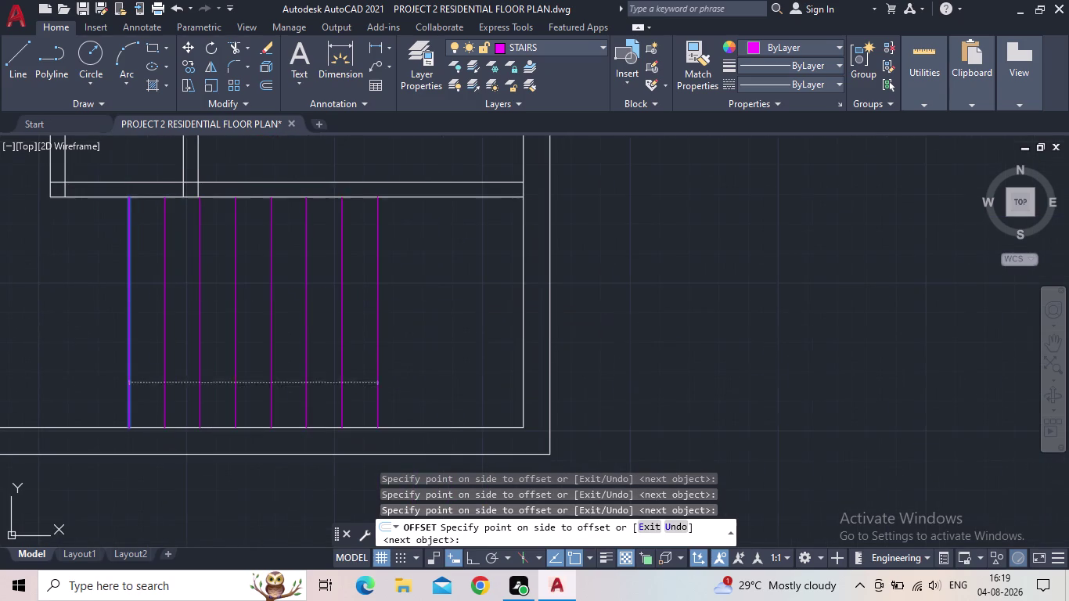
click(447, 316)
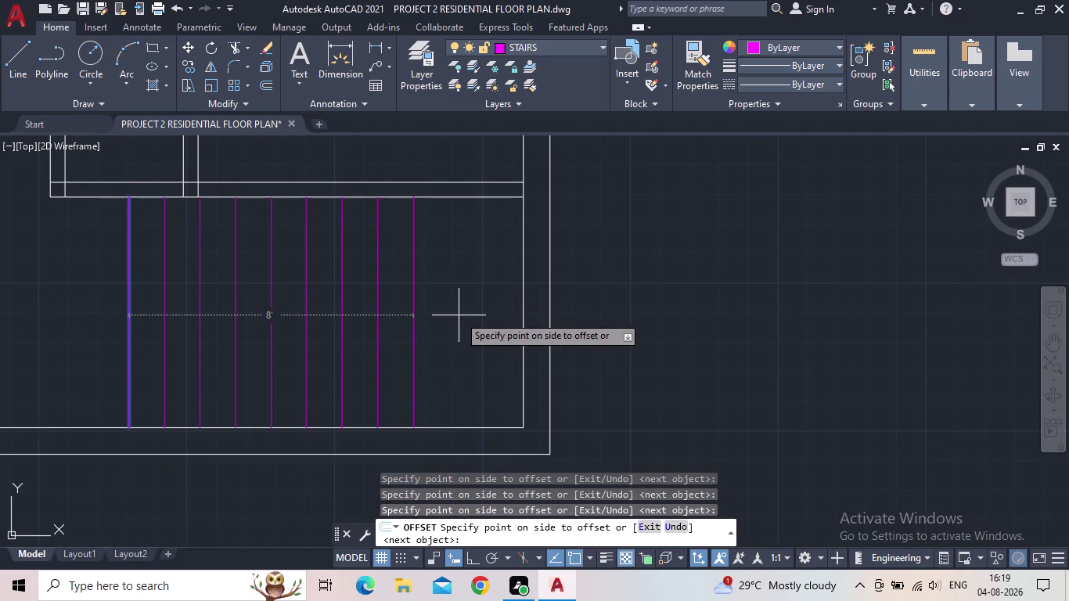
click(459, 315)
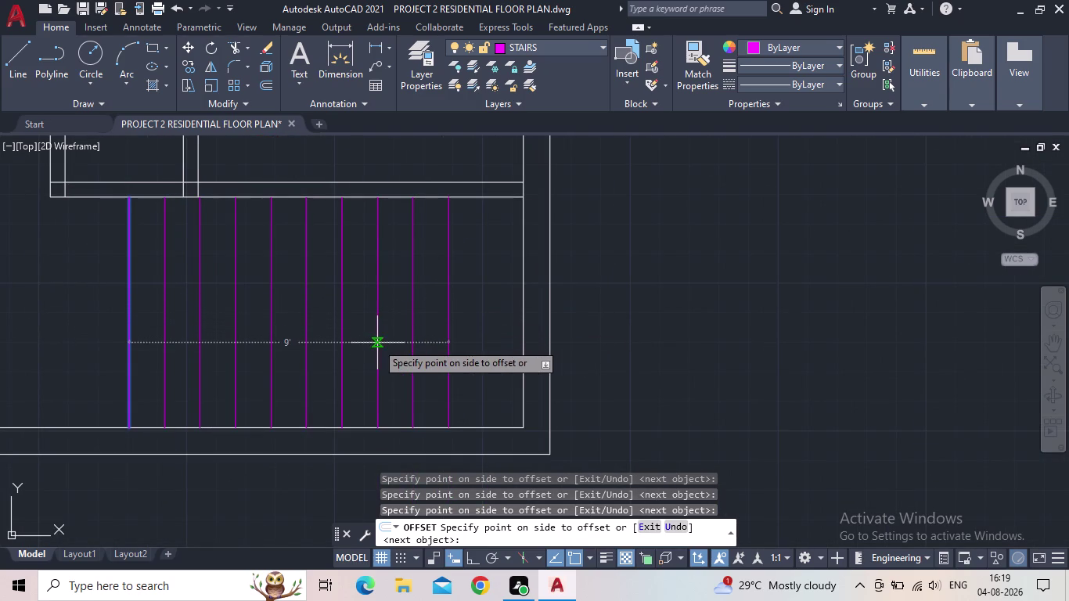
click(452, 348)
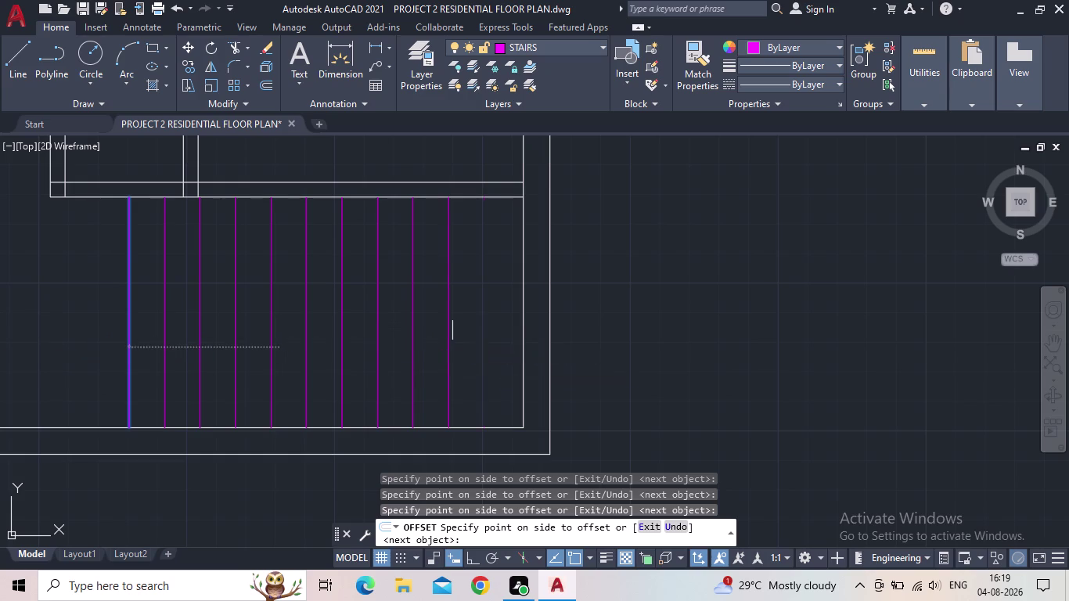
key(Escape)
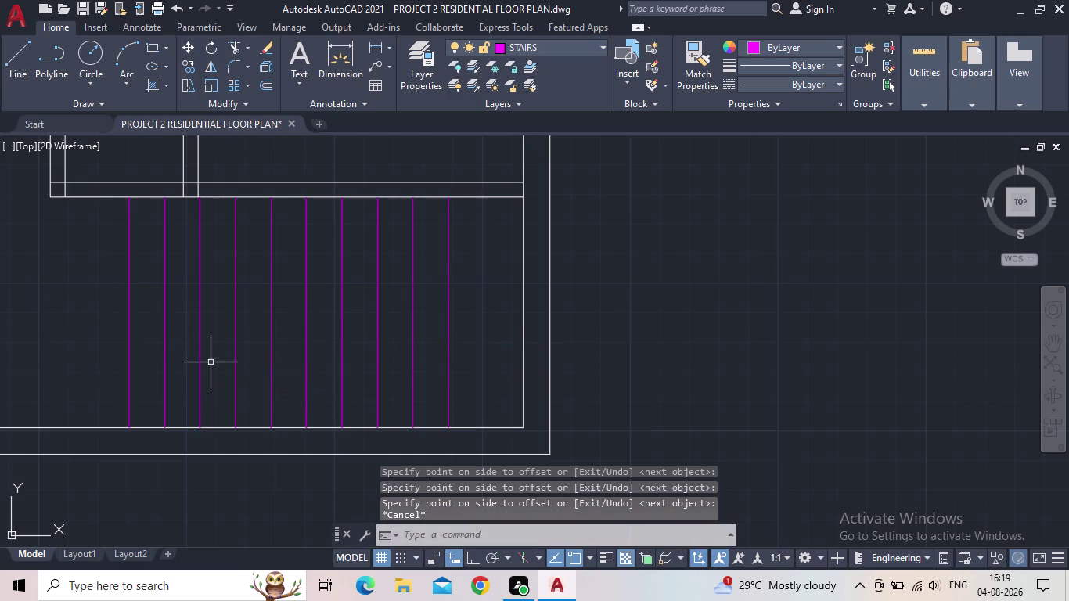
scroll(down, 3)
middle_drag(315, 361, 289, 355)
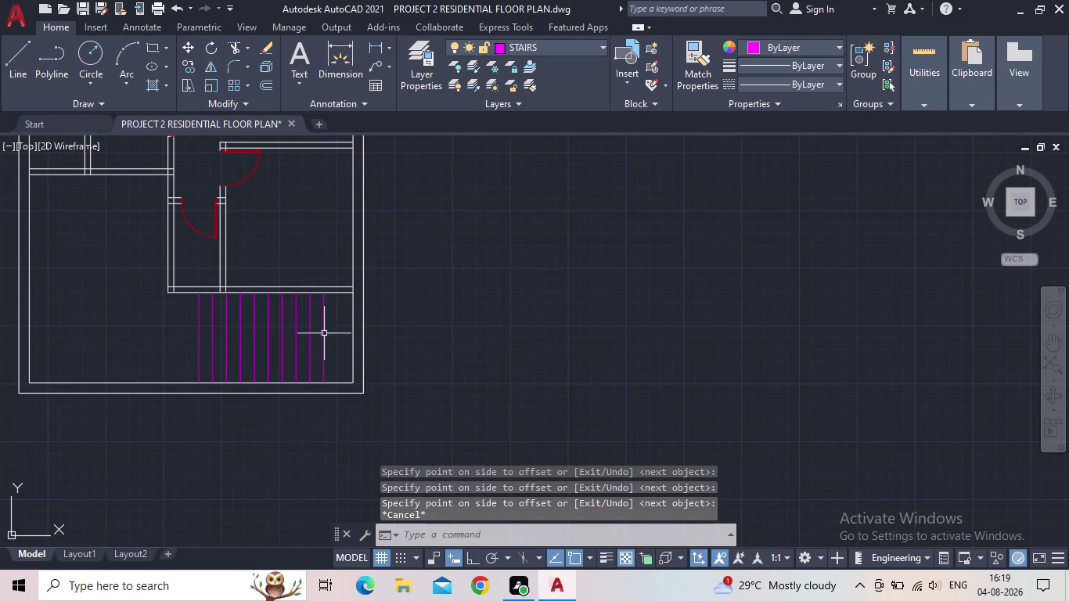
middle_drag(319, 332, 283, 351)
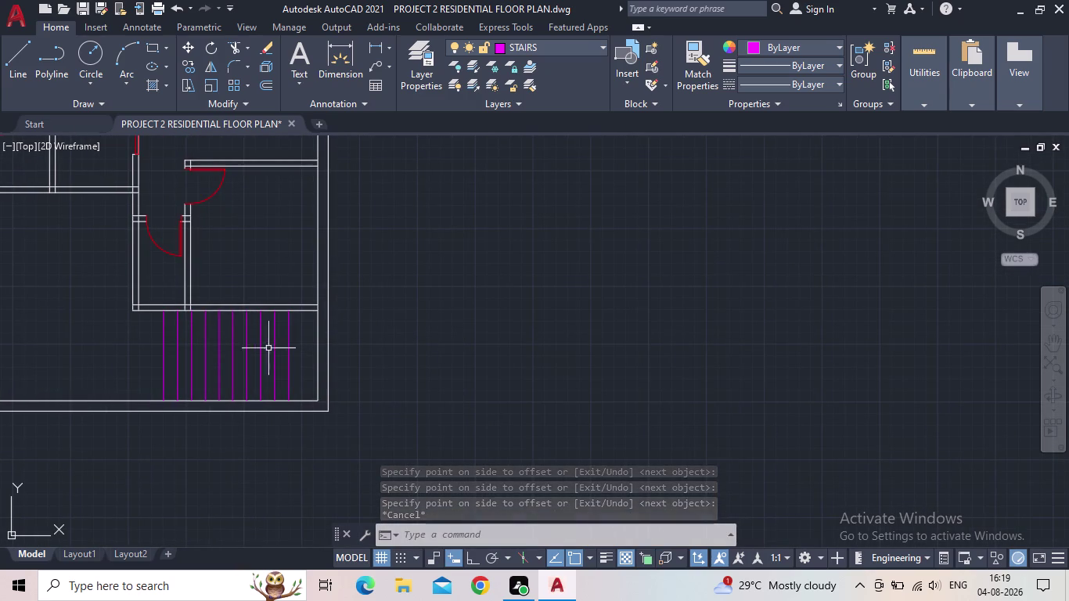
scroll(up, 3)
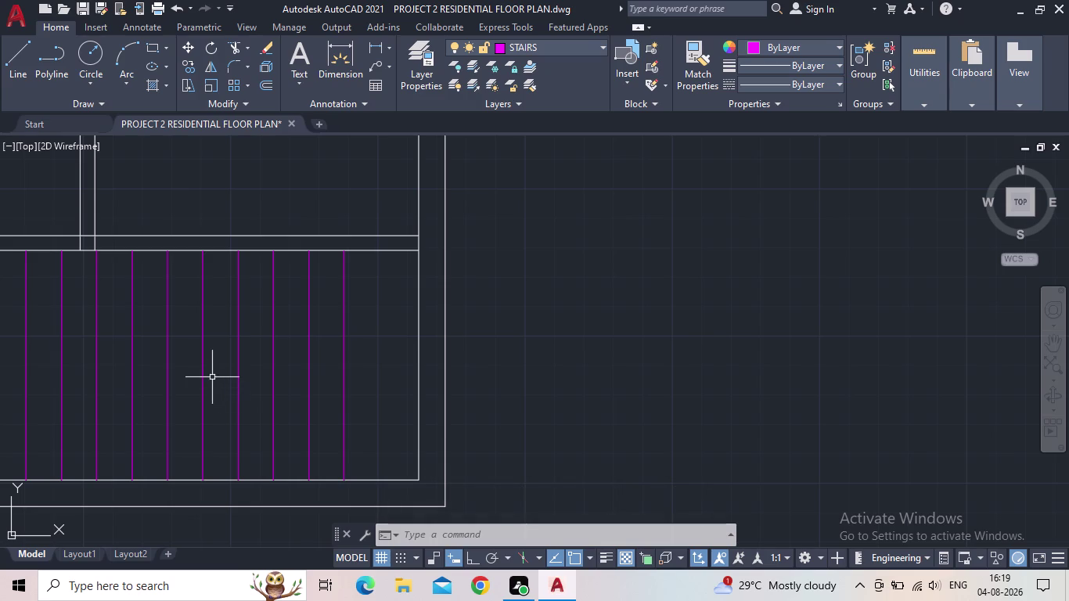
key(Escape)
key(o)
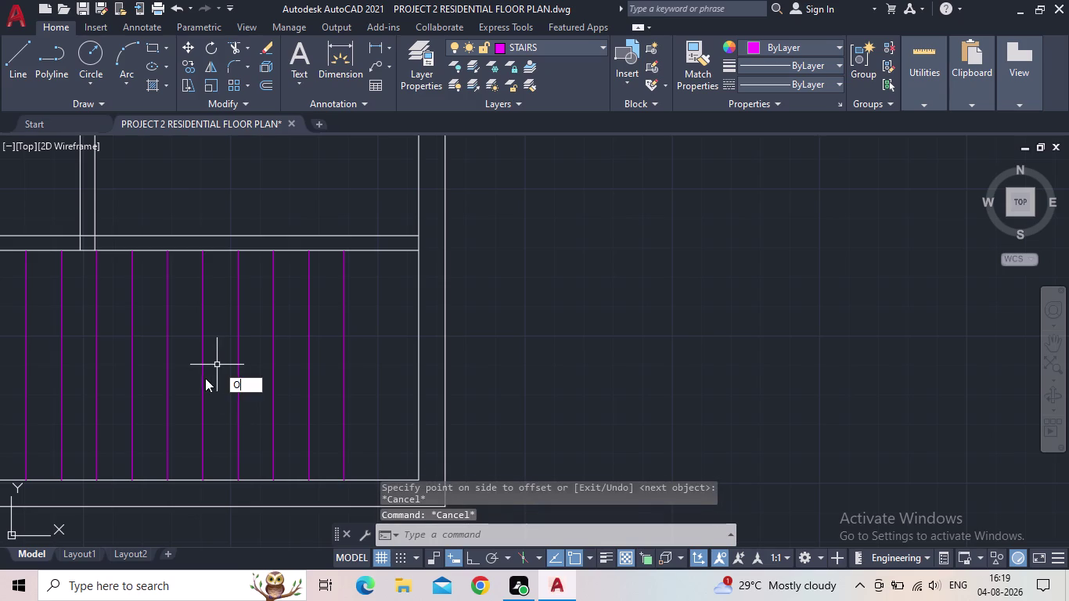
key(space)
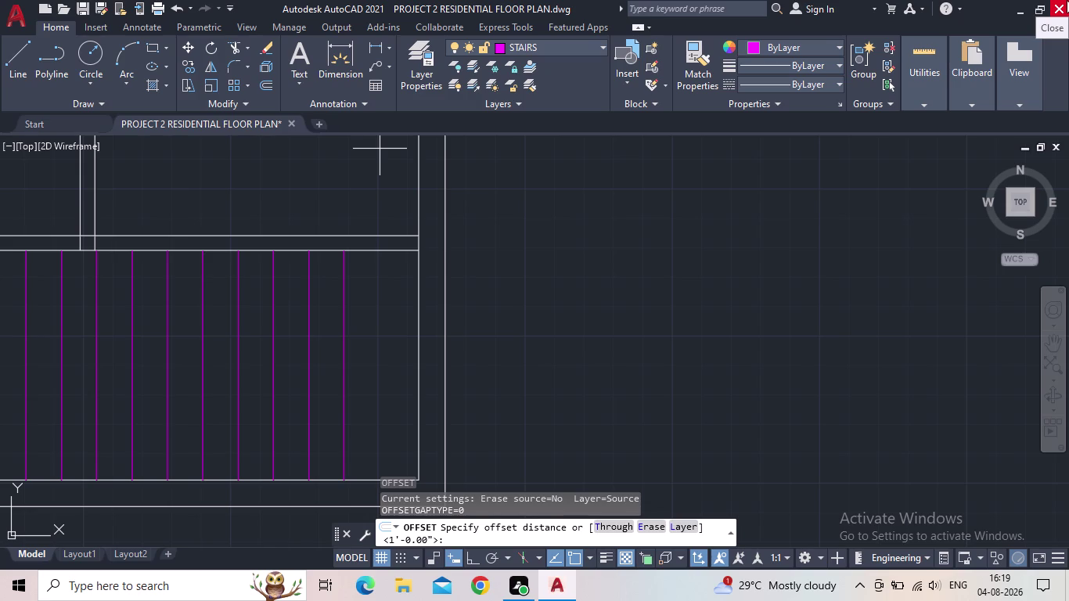
scroll(down, 3)
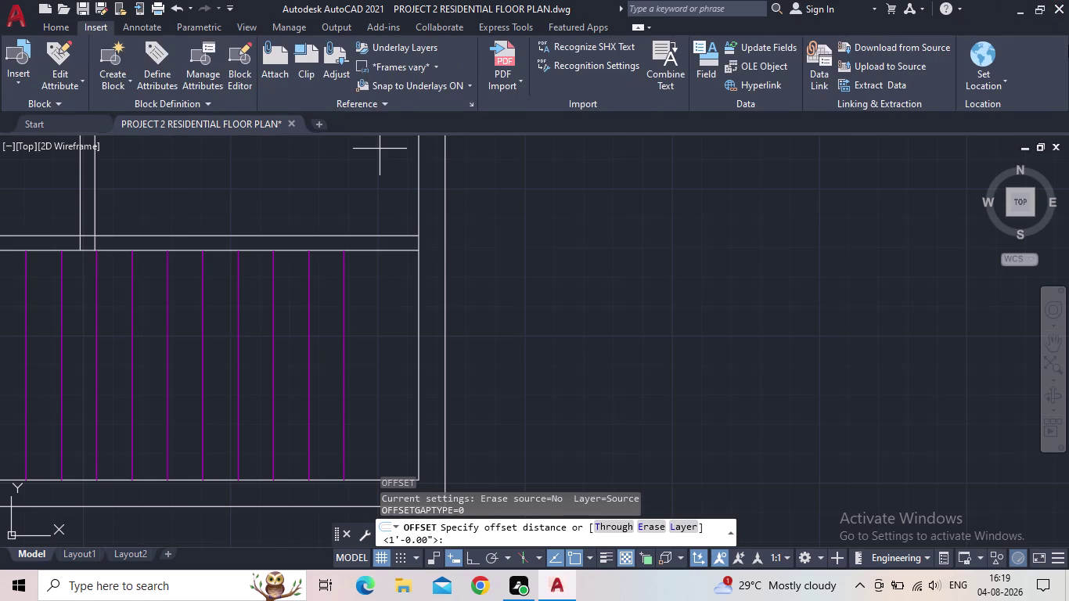
scroll(down, 3)
middle_drag(807, 342, 852, 326)
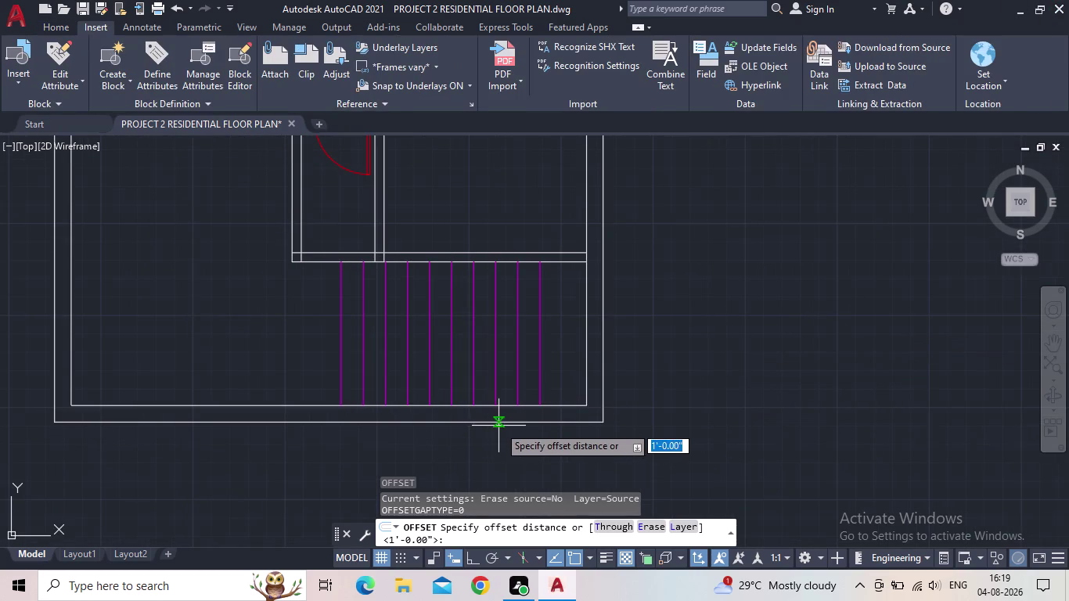
key(Escape)
click(345, 349)
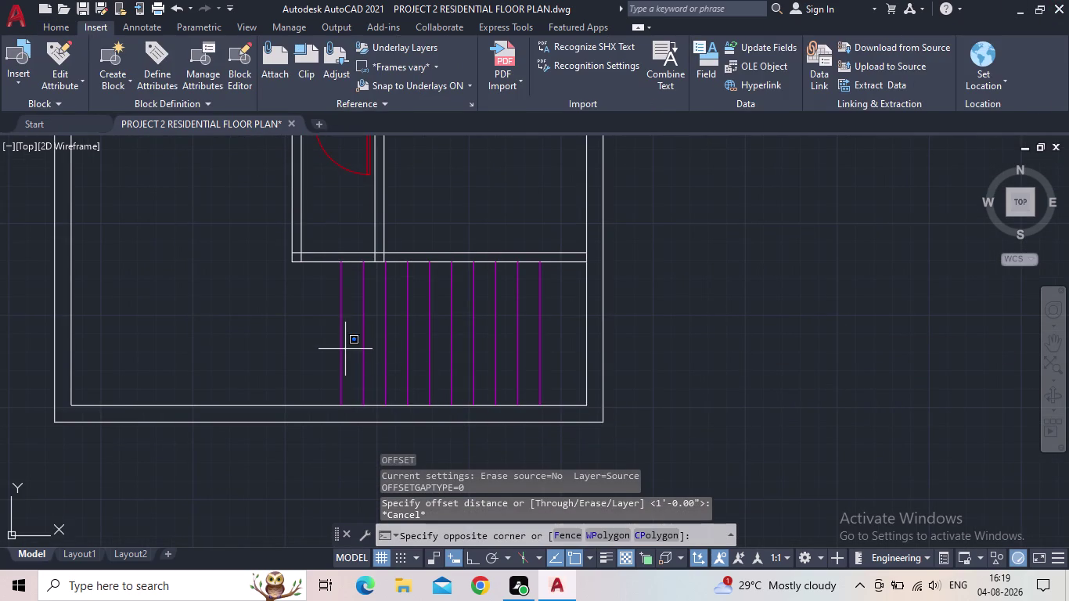
click(337, 331)
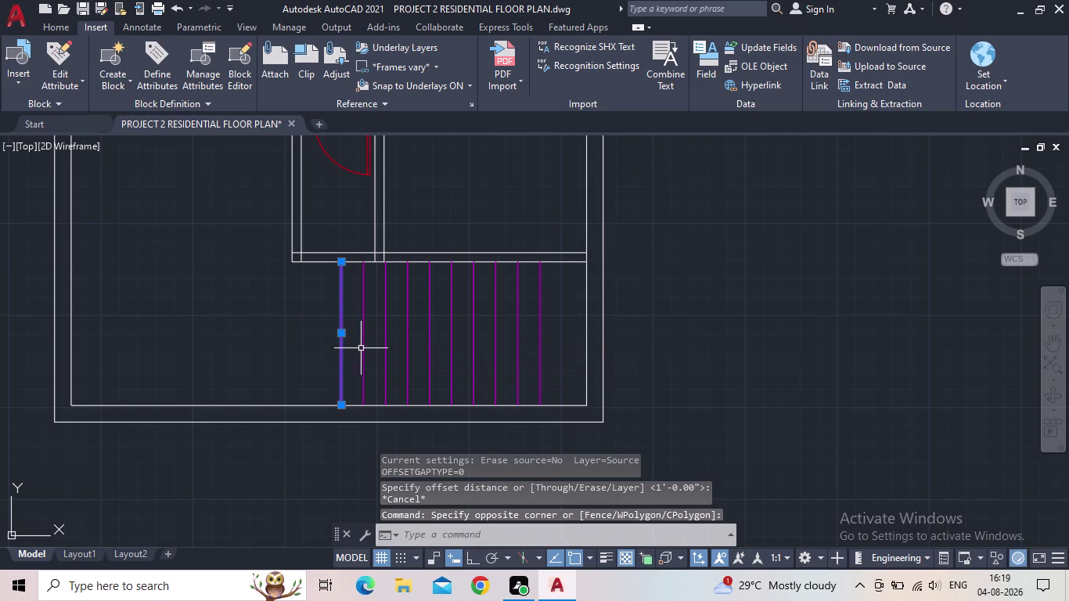
Draw a mid-height horizontal line from the leftmost tread line to the rightmost one.
key(l)
key(Return)
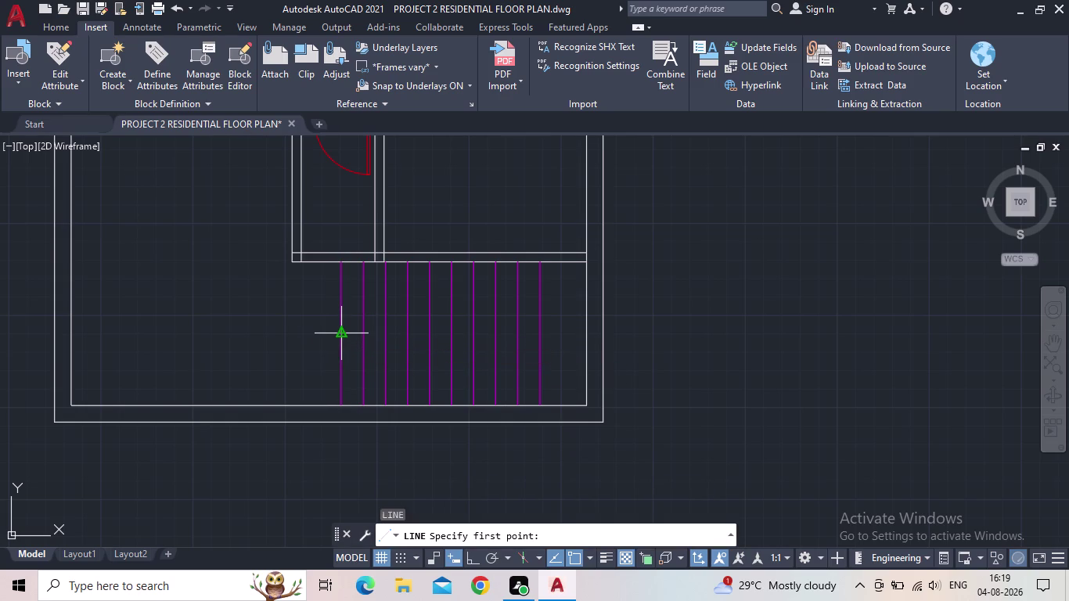
drag(342, 335, 366, 336)
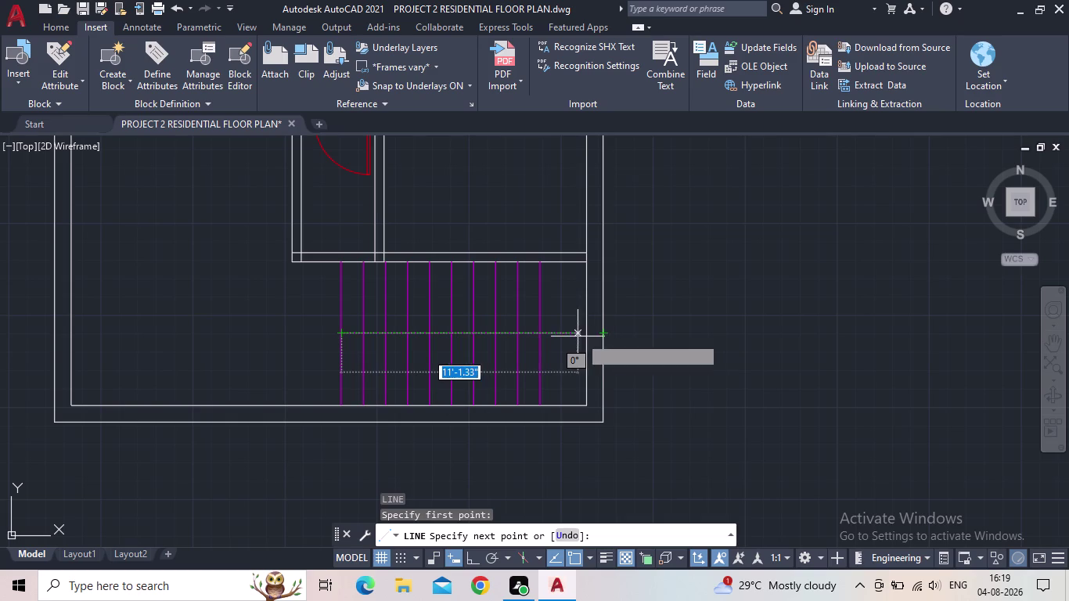
click(542, 335)
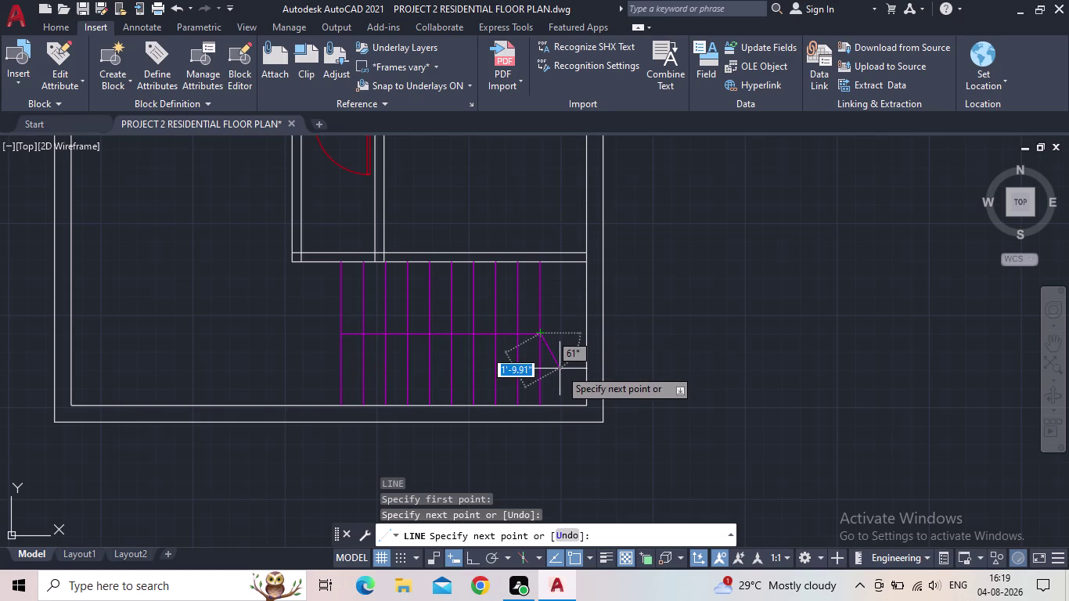
key(Escape)
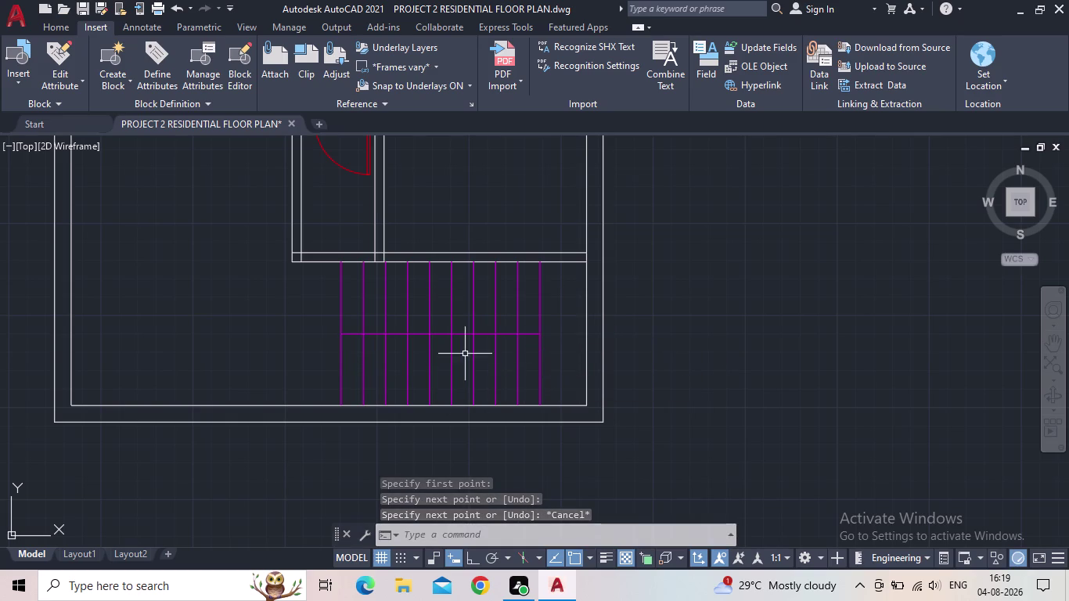
scroll(up, 3)
click(442, 331)
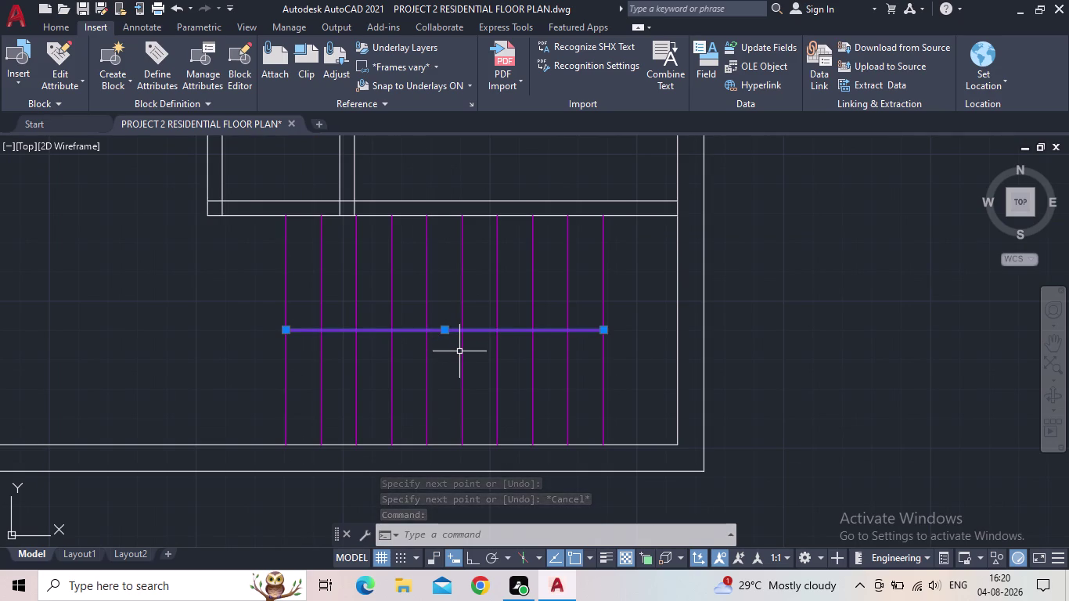
Offset the horizontal stair line 2" to form a narrow double line.
key(o)
key(Return)
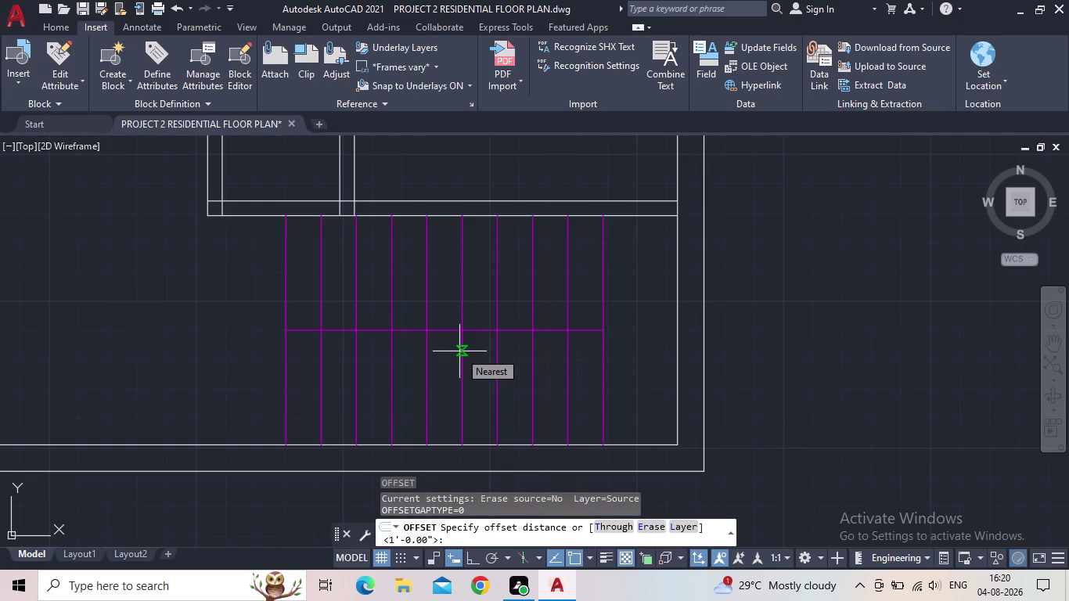
key(1)
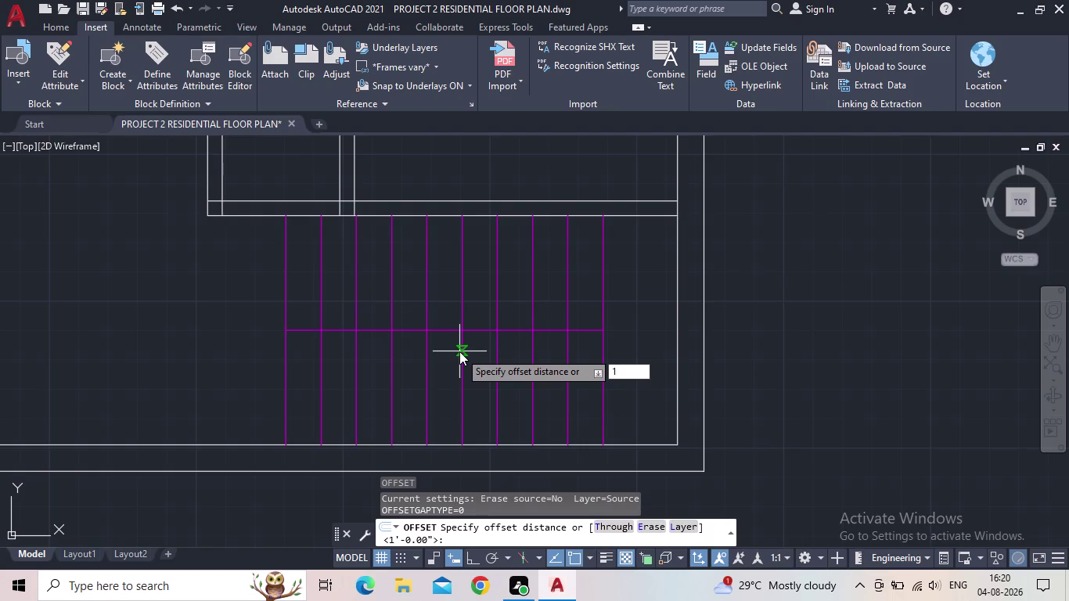
key(BackSpace)
text(2")
key(Return)
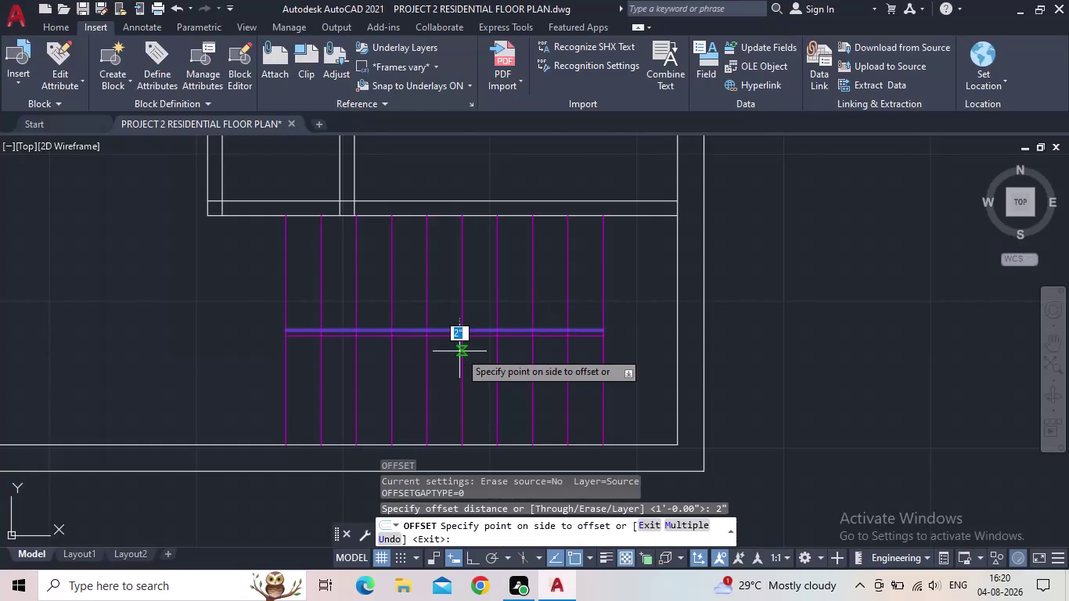
drag(466, 389, 477, 391)
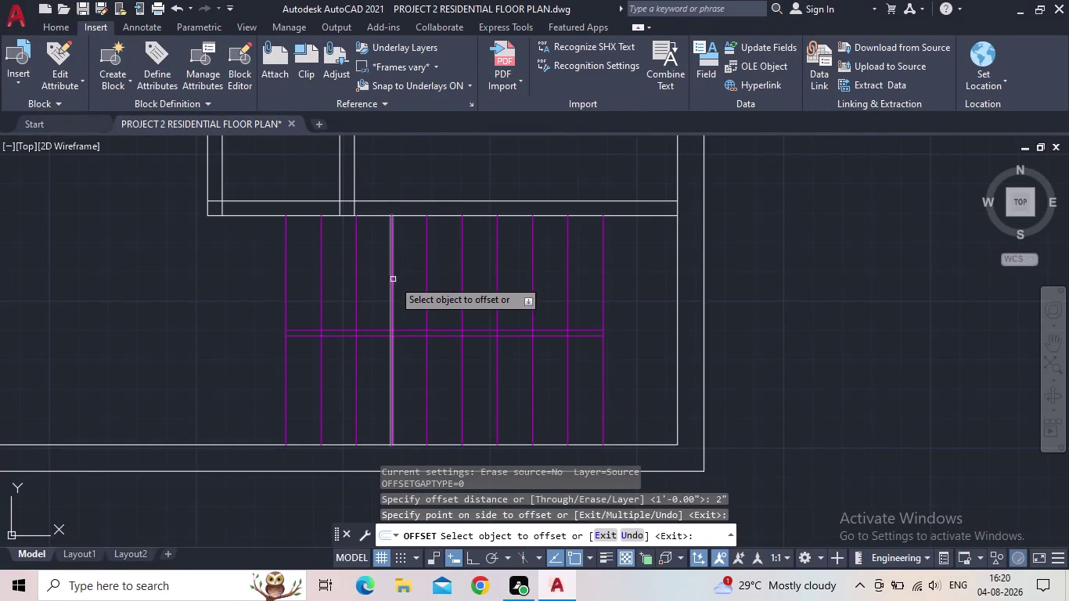
scroll(down, 3)
scroll(up, 3)
scroll(up, 3)
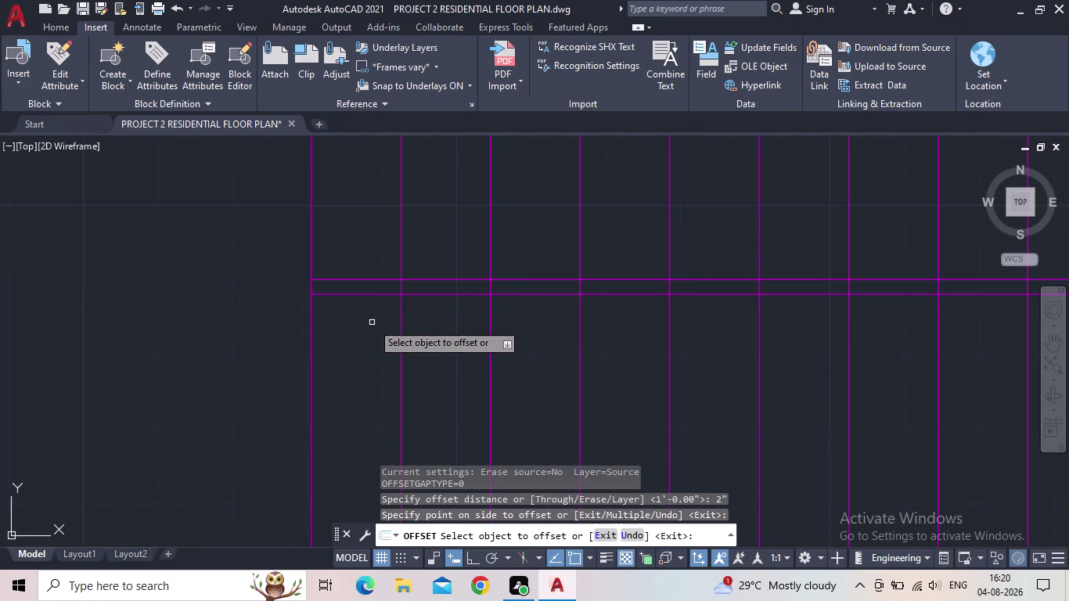
Trim one tread segment out of the 2" strip with TR.
key(t)
key(r)
key(space)
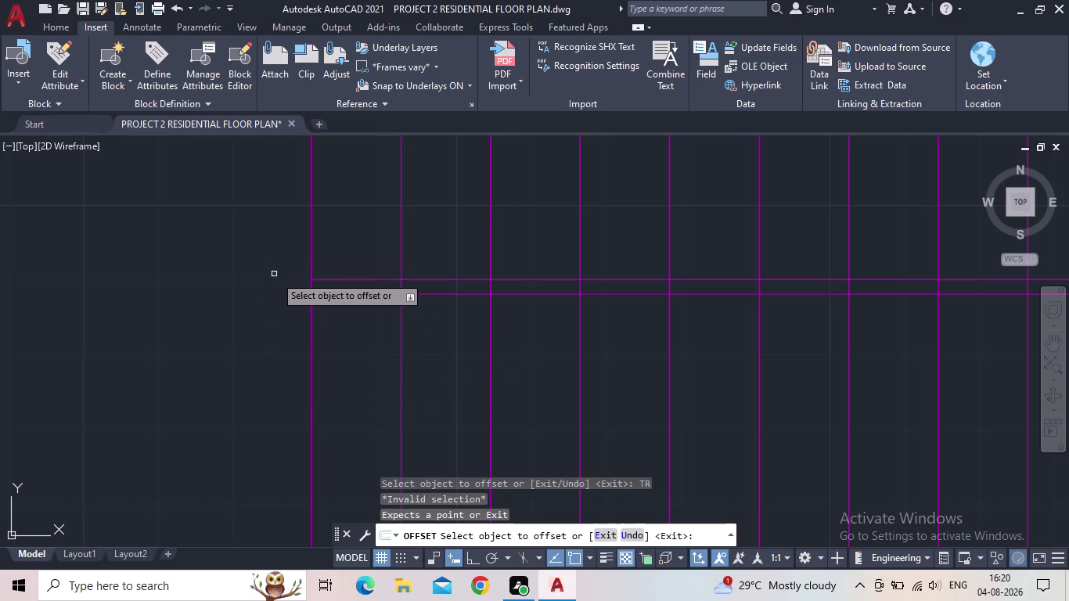
scroll(up, 3)
drag(362, 292, 319, 287)
drag(373, 304, 299, 296)
key(Escape)
key(Escape)
key(Escape)
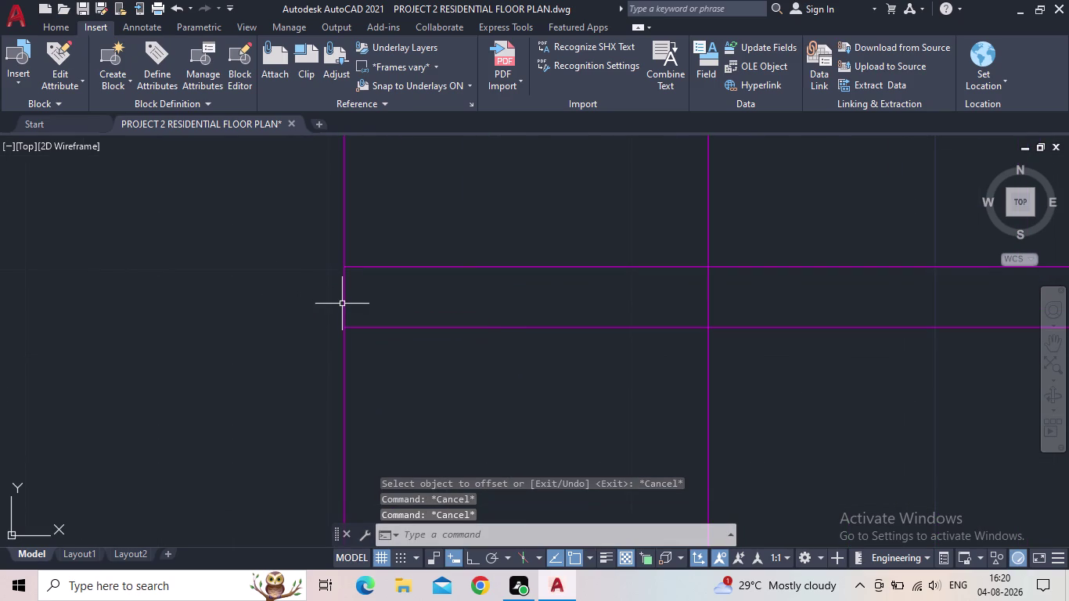
Trim the tread segments inside the double line along its first stretch.
key(t)
key(r)
key(space)
drag(368, 304, 326, 302)
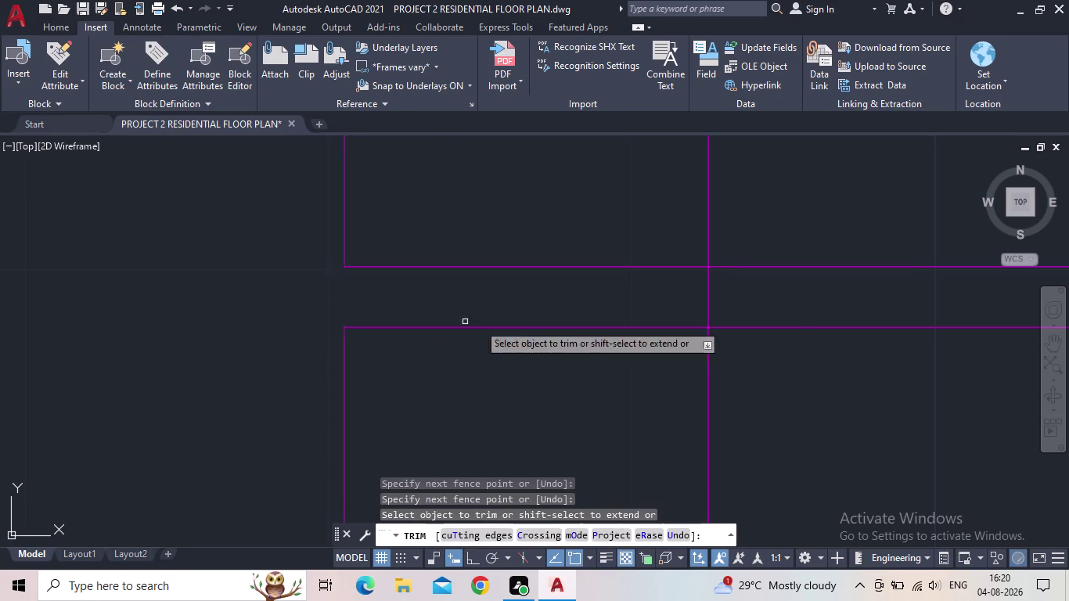
scroll(down, 3)
middle_drag(555, 323, 385, 336)
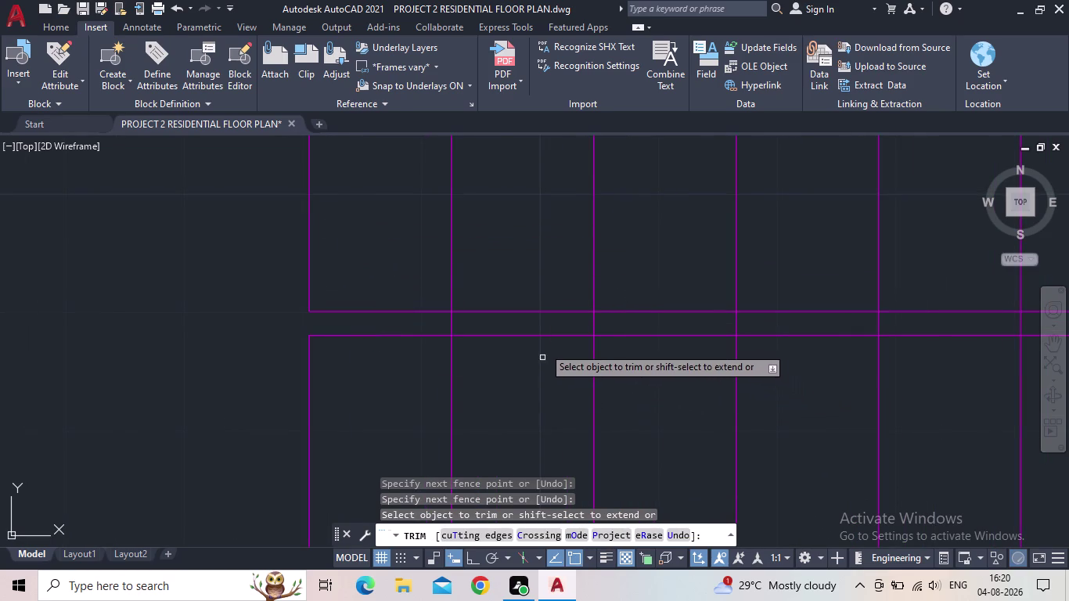
scroll(up, 3)
drag(448, 322, 425, 318)
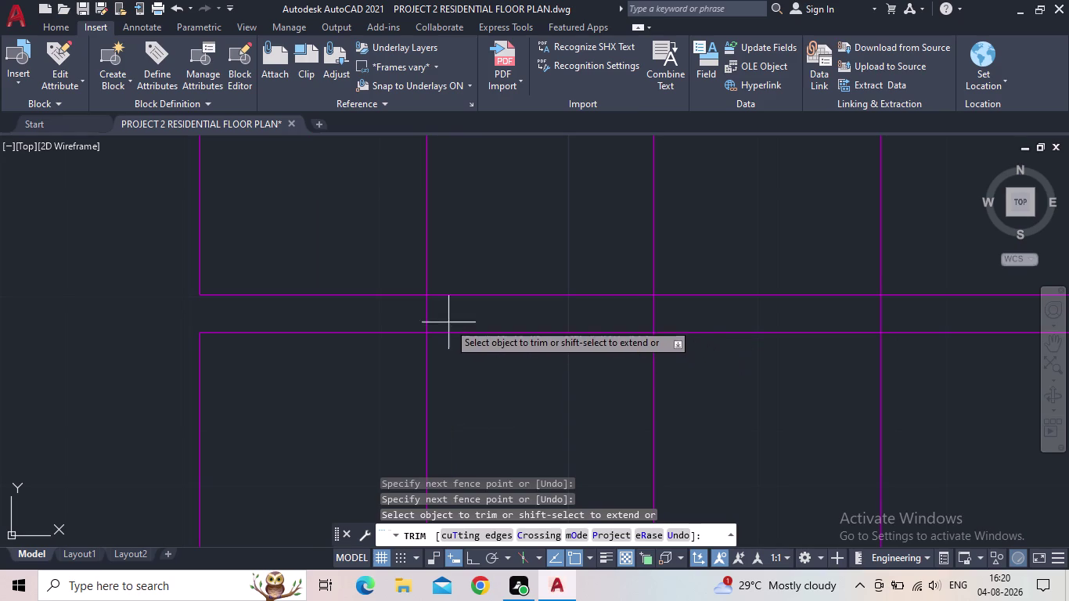
drag(425, 317, 380, 309)
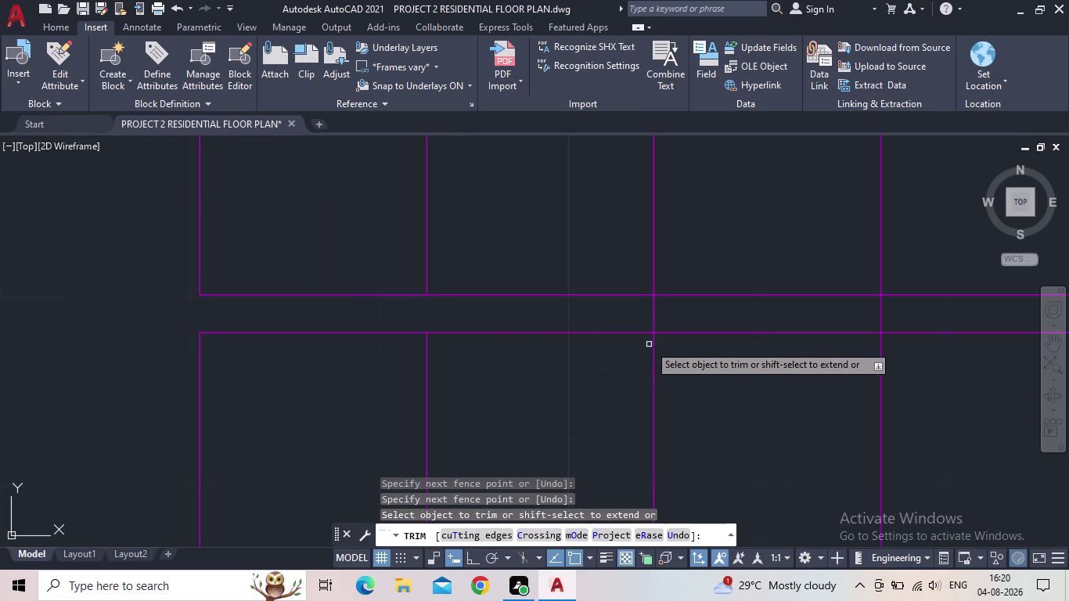
drag(656, 319, 642, 322)
drag(885, 322, 847, 318)
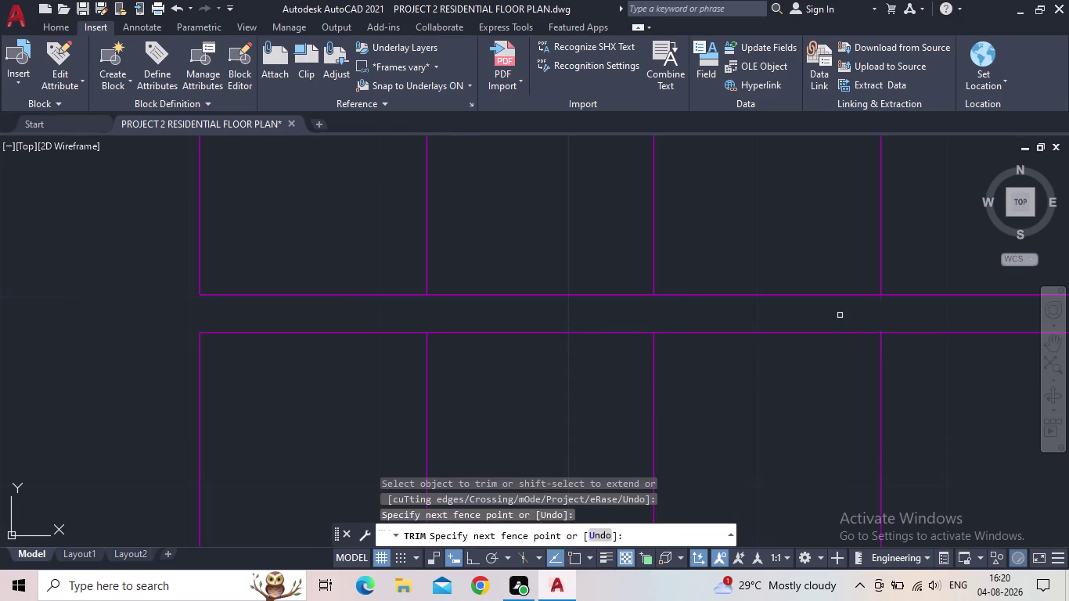
Trim further tread segments inside the strip near the landing.
scroll(down, 3)
middle_drag(847, 335, 557, 421)
drag(734, 397, 719, 398)
click(702, 400)
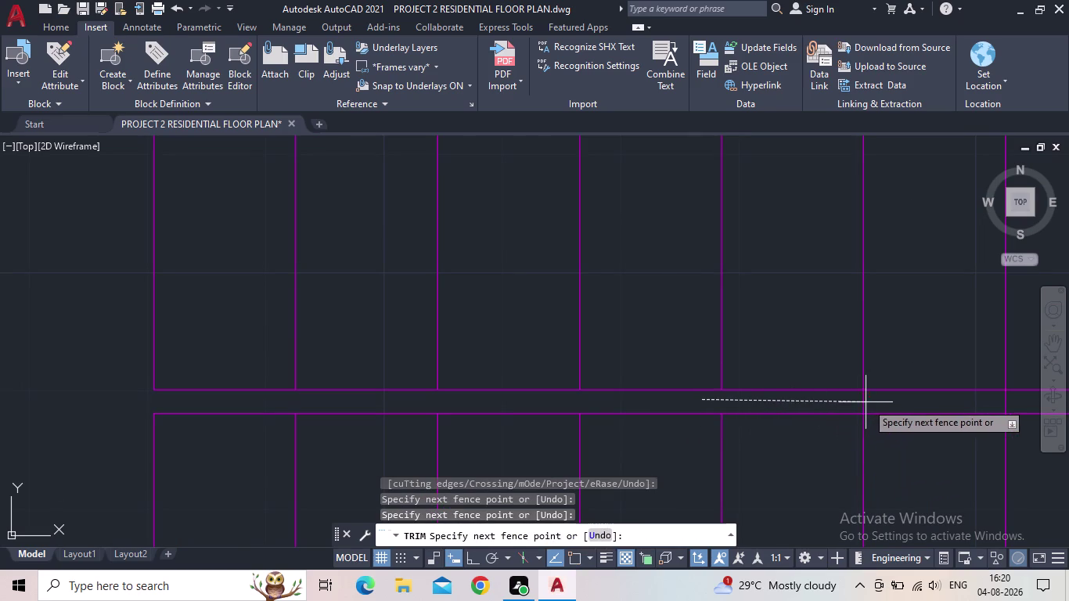
click(874, 403)
middle_drag(876, 403, 737, 424)
scroll(down, 3)
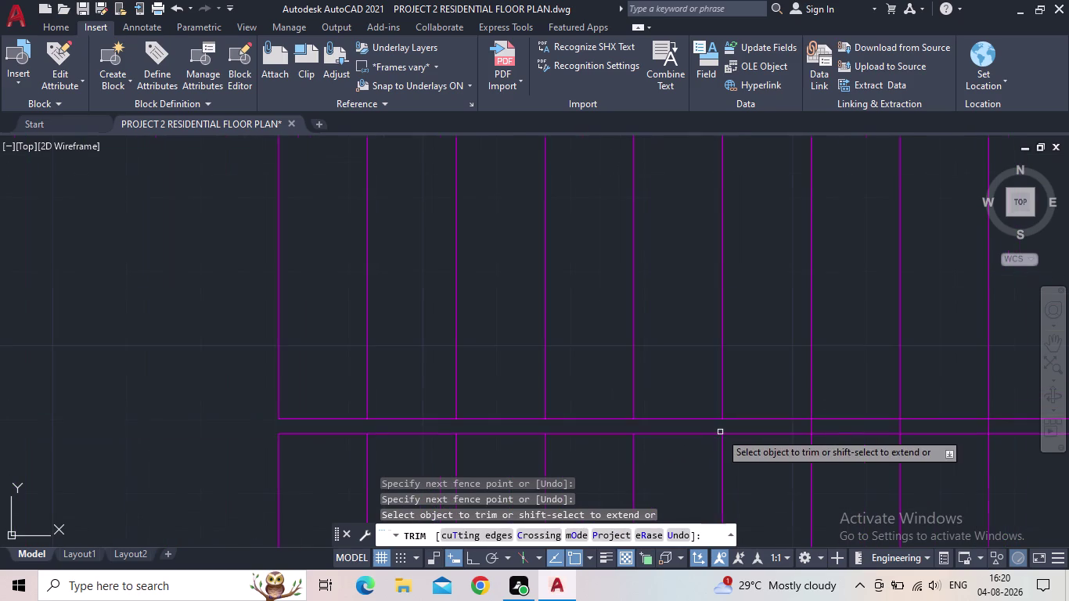
scroll(up, 3)
click(819, 424)
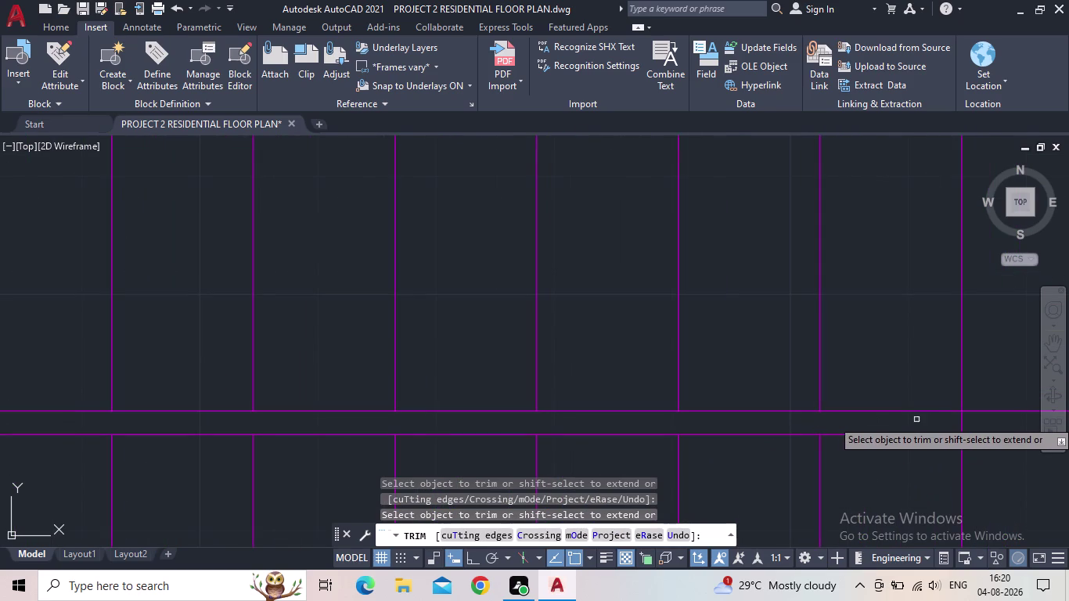
click(962, 423)
Trim the last tread ends in the strip and review the cleaned staircase.
scroll(down, 3)
middle_drag(893, 435, 602, 434)
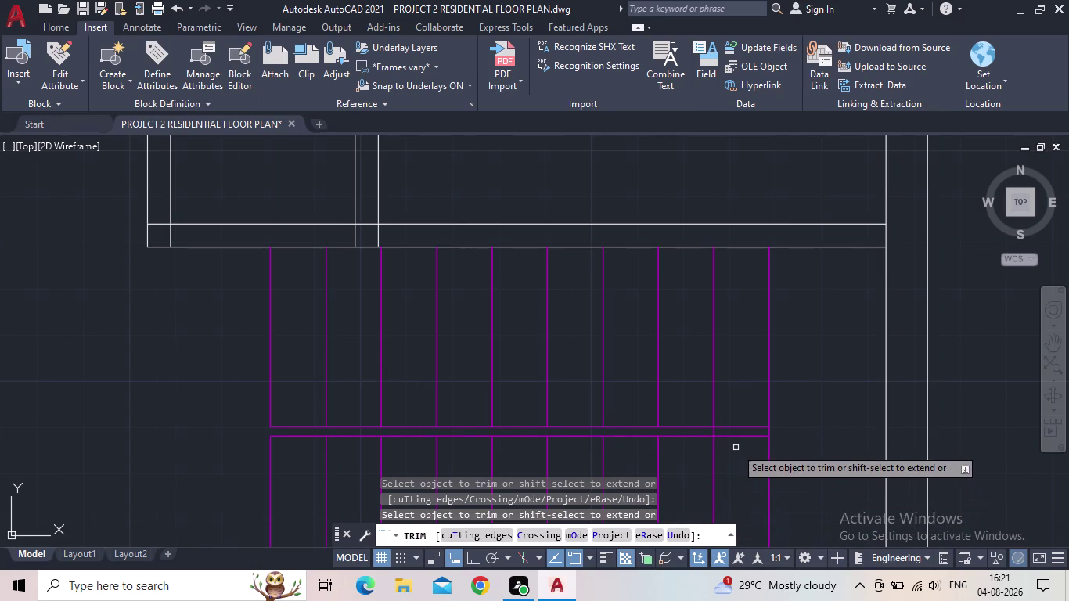
scroll(up, 3)
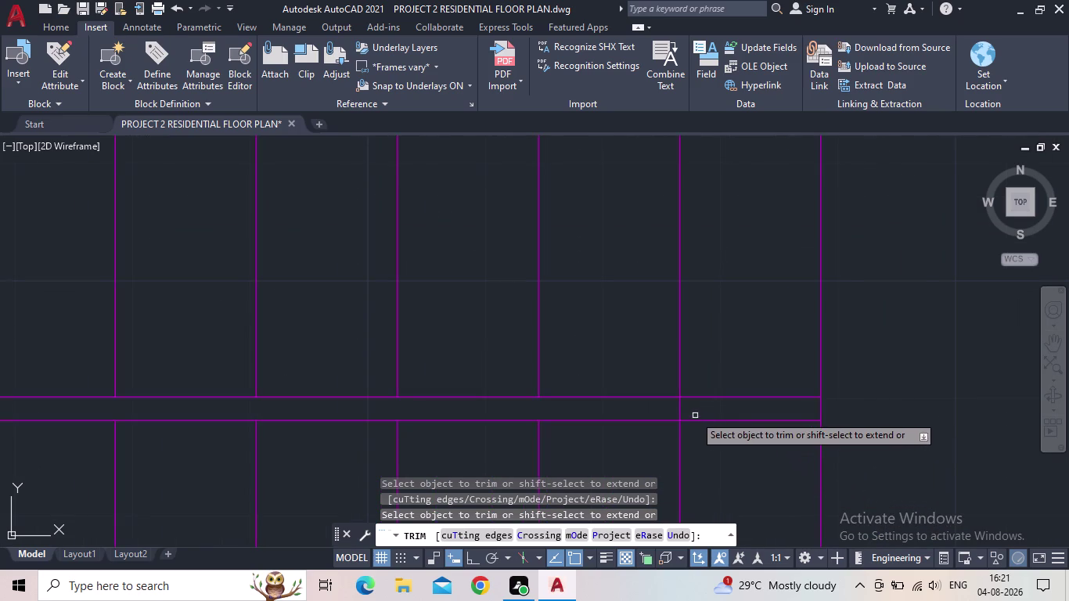
drag(688, 412, 661, 411)
scroll(down, 3)
middle_drag(727, 456, 717, 423)
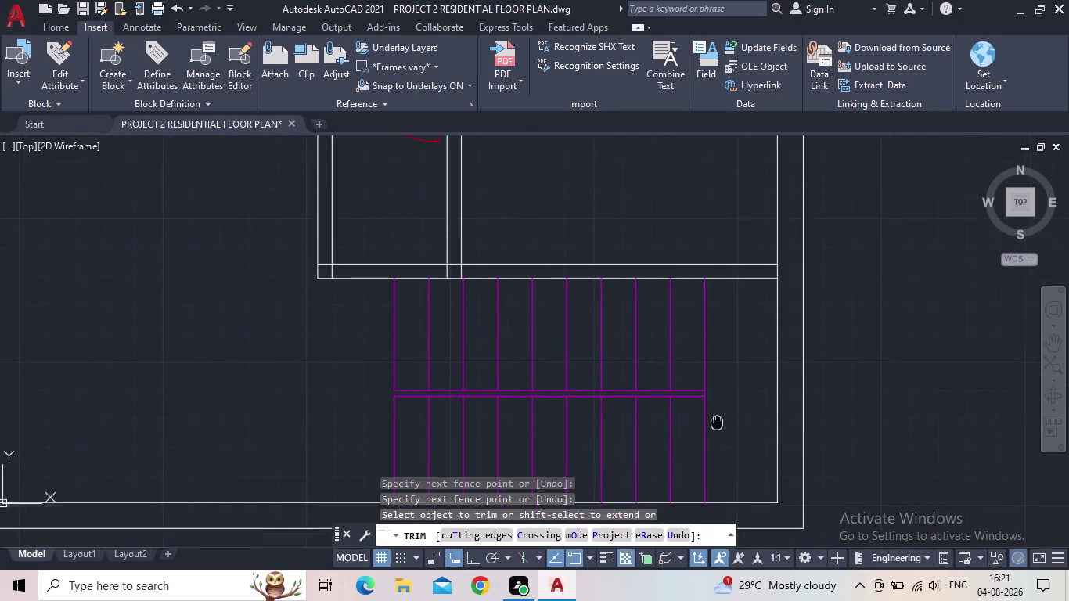
middle_drag(718, 423, 708, 399)
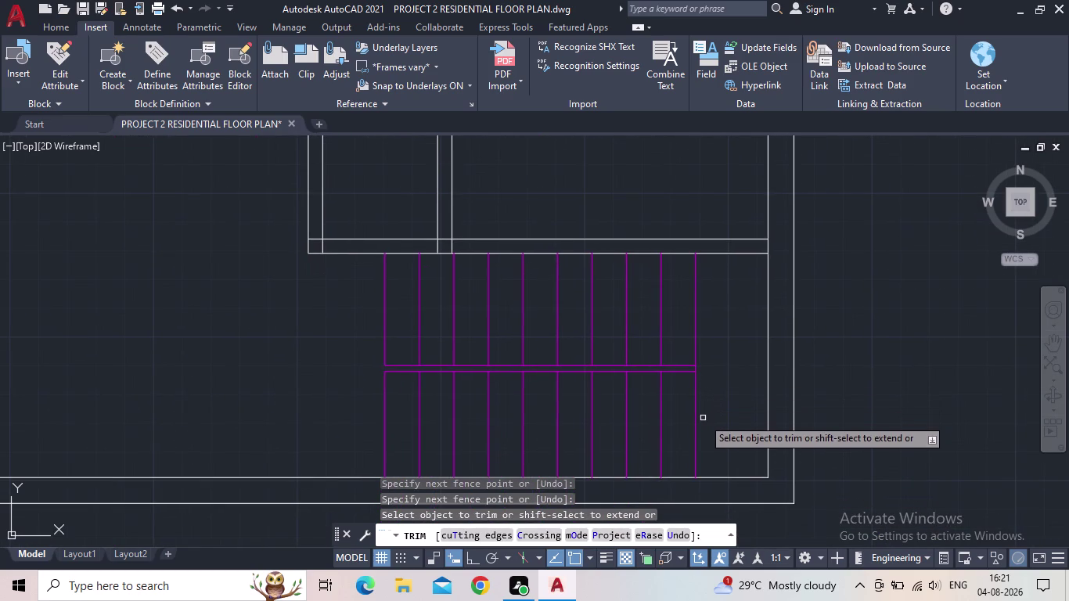
scroll(down, 3)
middle_drag(703, 419, 684, 339)
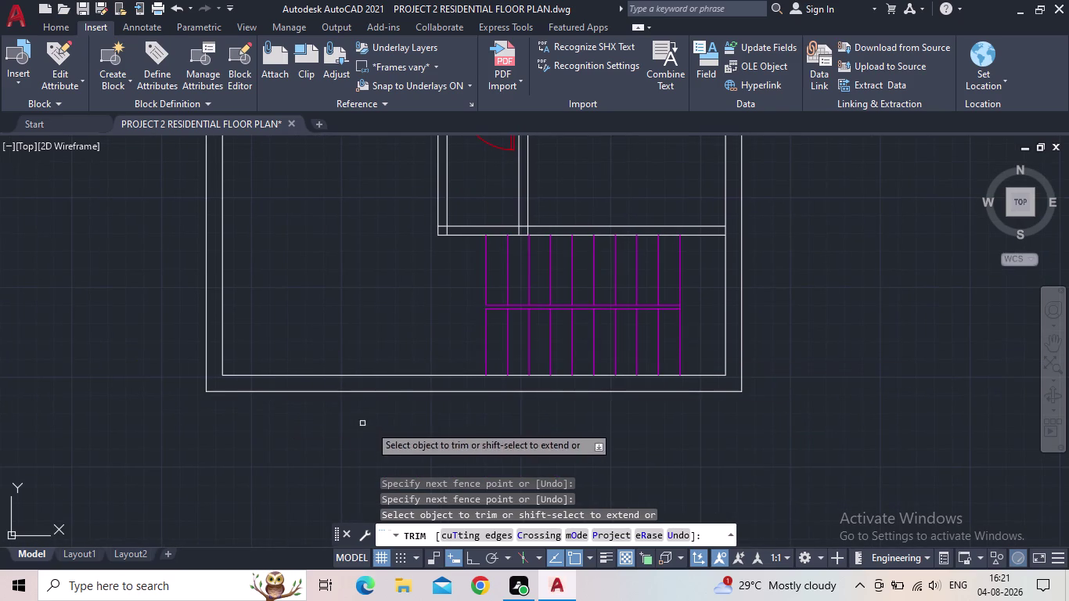
key(Escape)
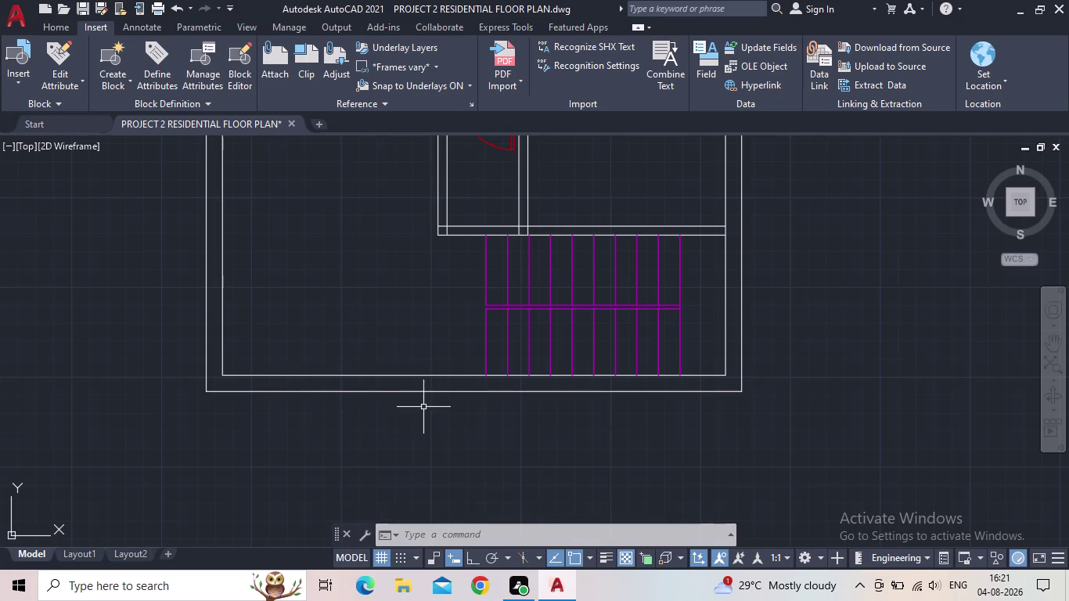
middle_drag(431, 424, 419, 451)
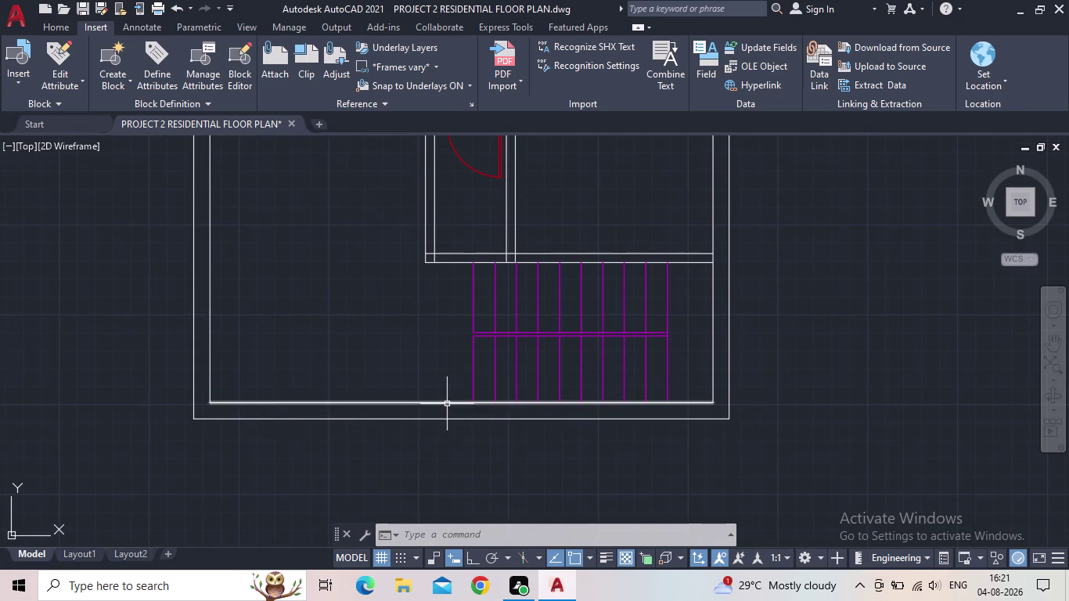
scroll(up, 3)
middle_drag(467, 338, 436, 351)
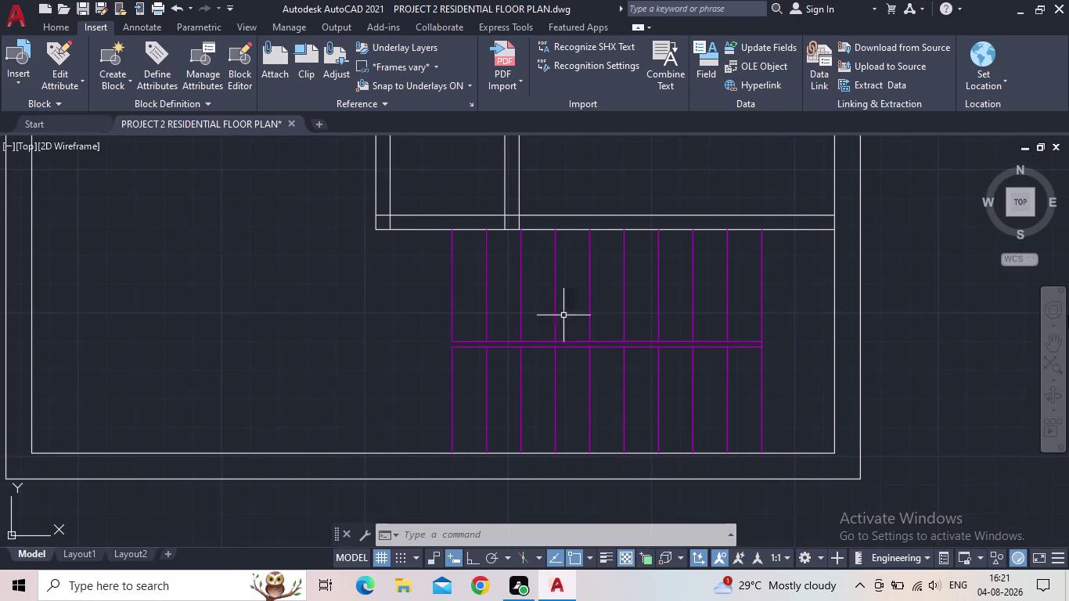
Outline the lower stair flight with three connected lines and save the drawing.
click(46, 28)
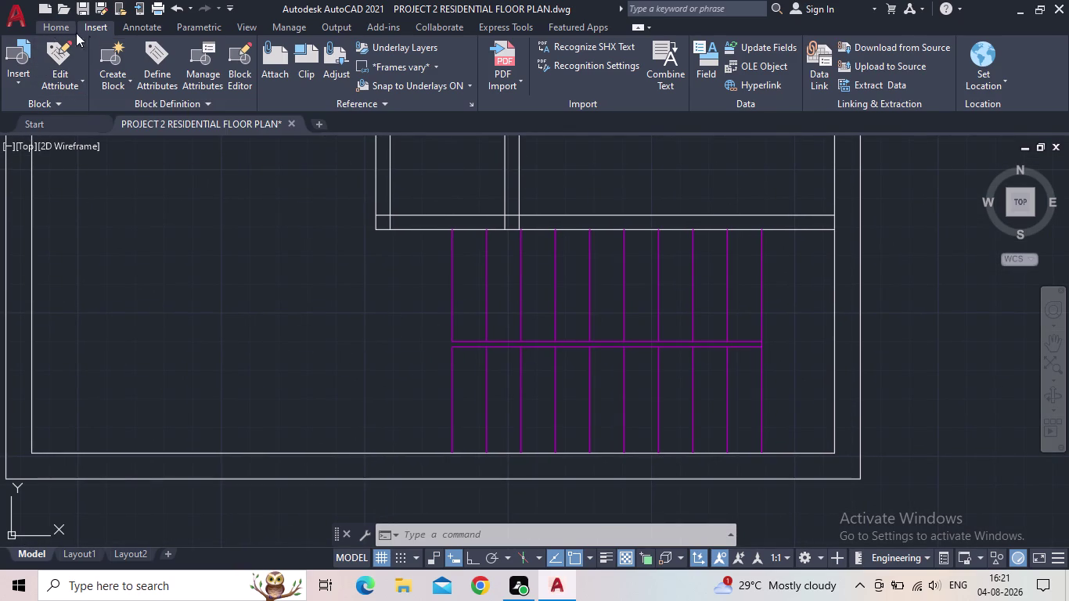
click(20, 61)
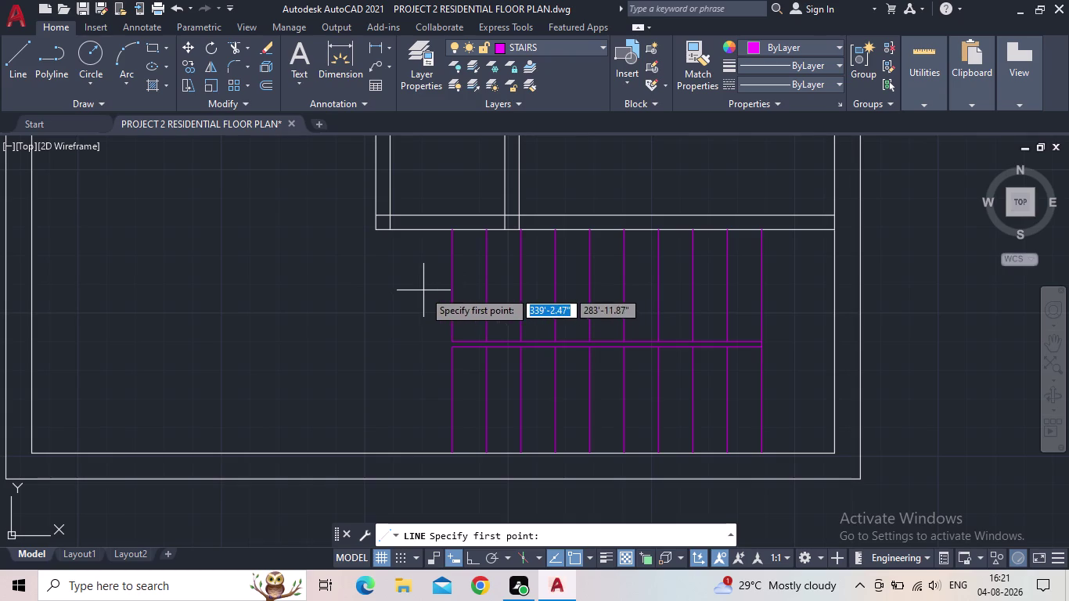
drag(424, 290, 432, 290)
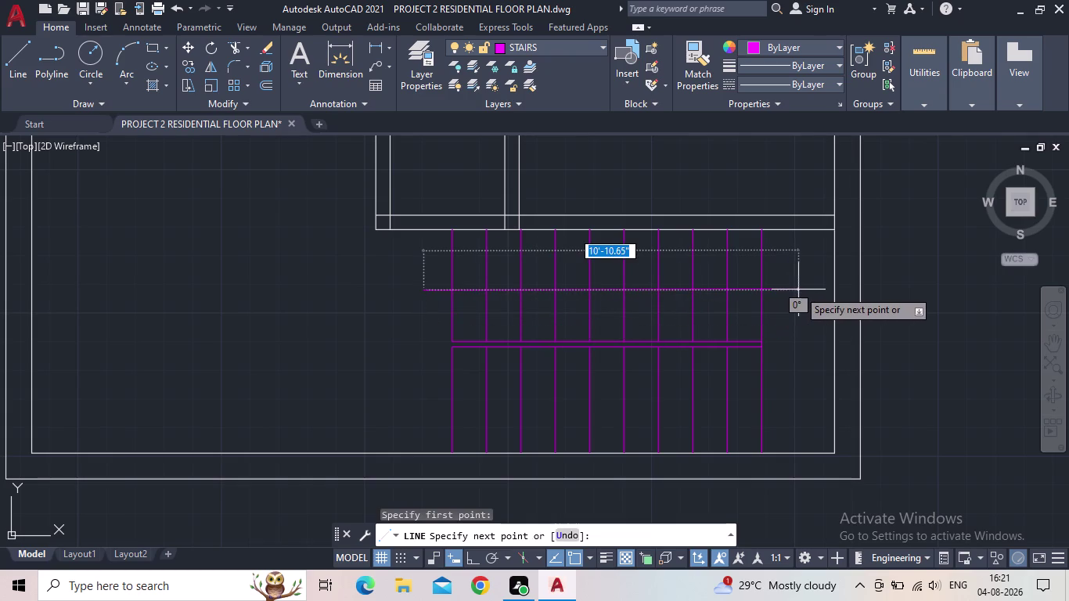
click(799, 290)
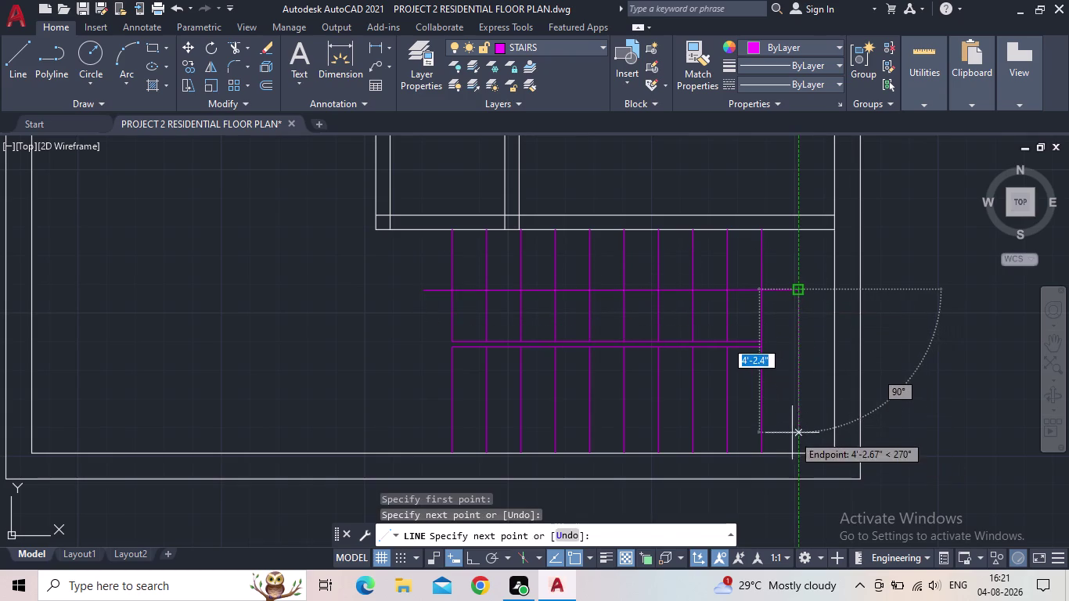
click(801, 418)
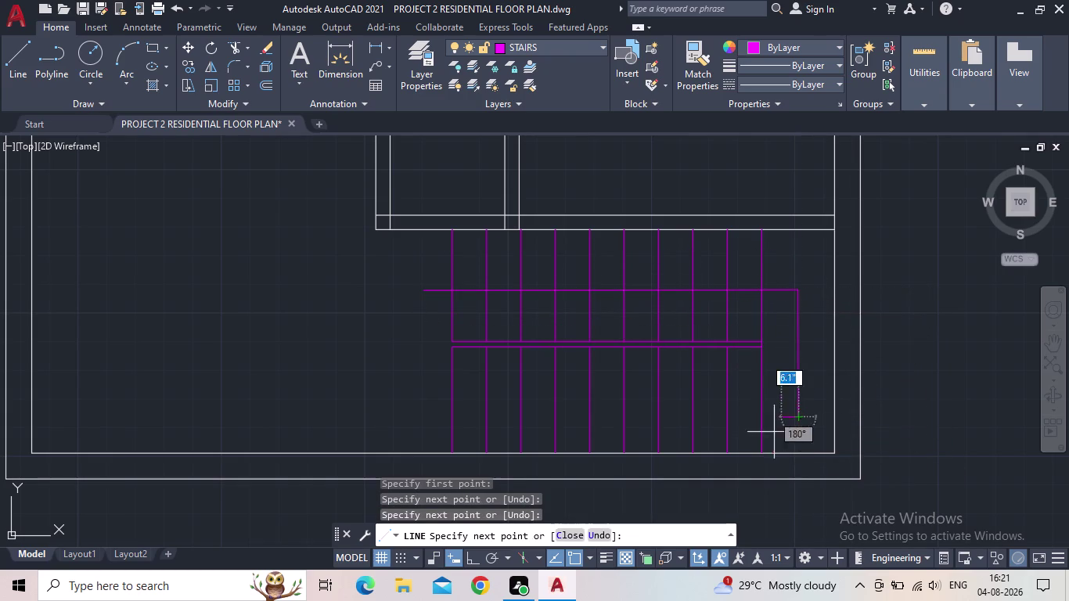
click(448, 416)
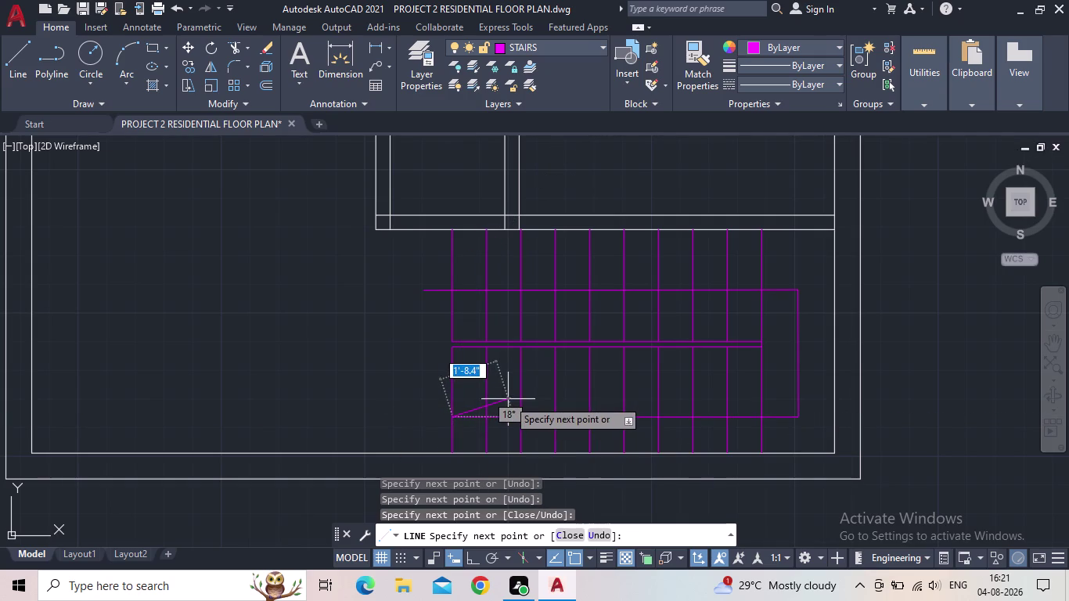
key(Escape)
scroll(down, 3)
middle_drag(415, 397, 440, 373)
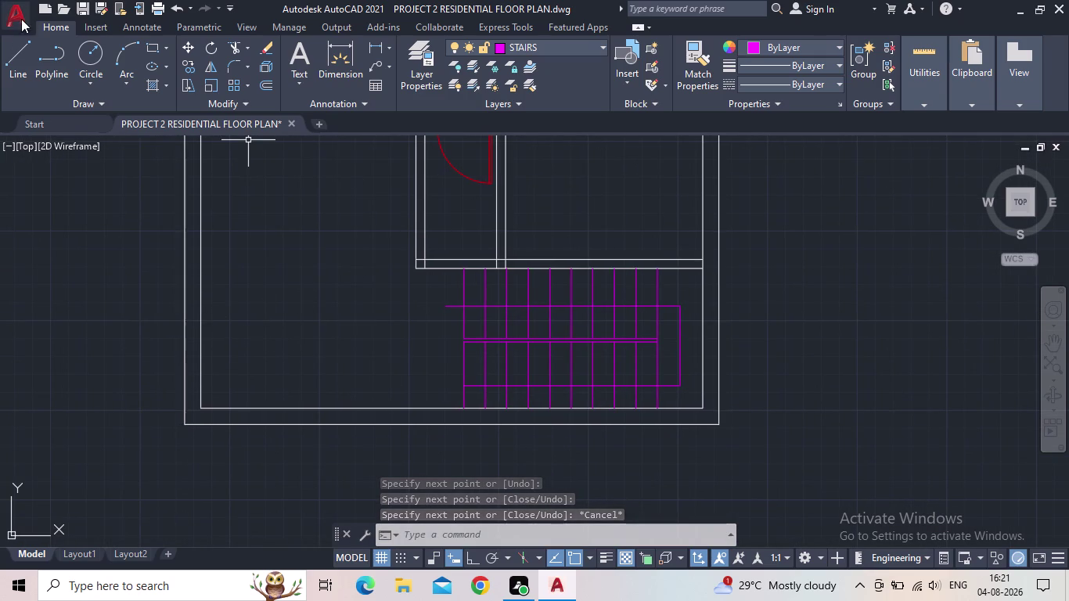
click(86, 10)
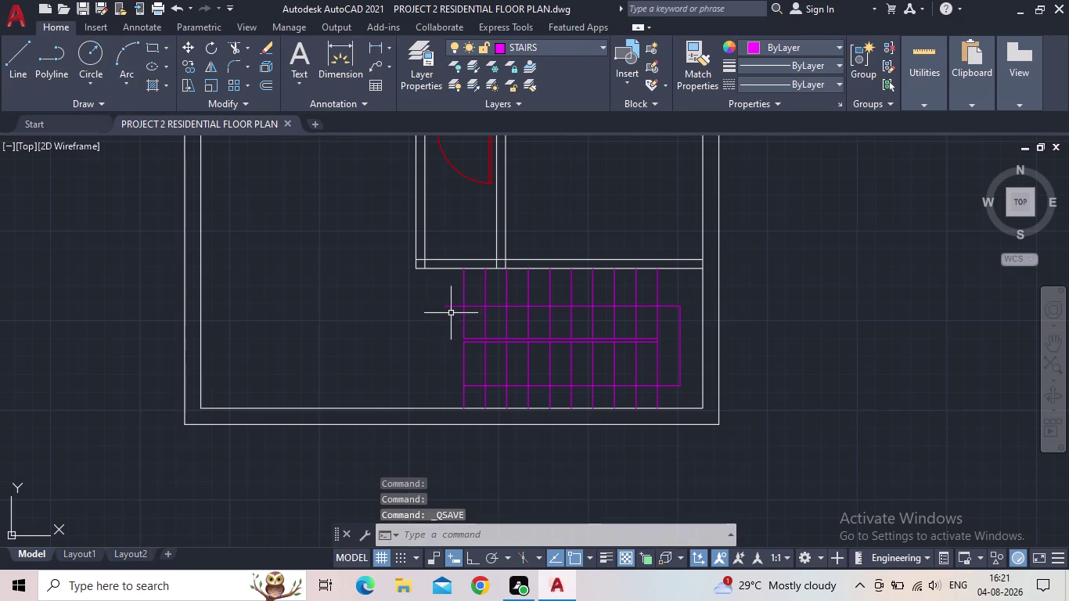
Pan and zoom out to look over the whole floor plan and staircase.
scroll(up, 3)
middle_drag(443, 314, 421, 342)
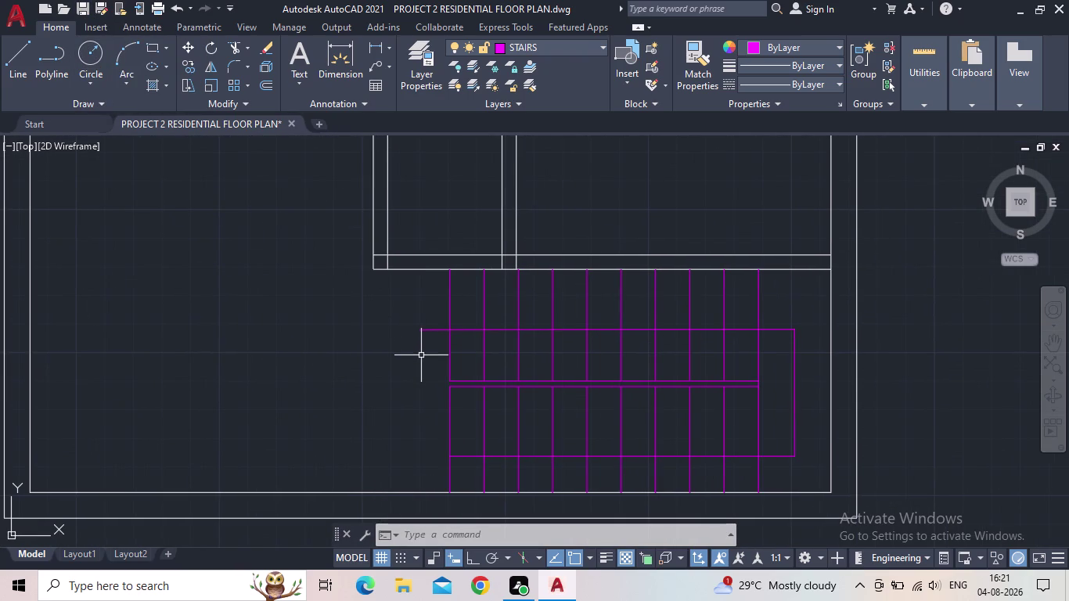
scroll(down, 3)
middle_click(422, 361)
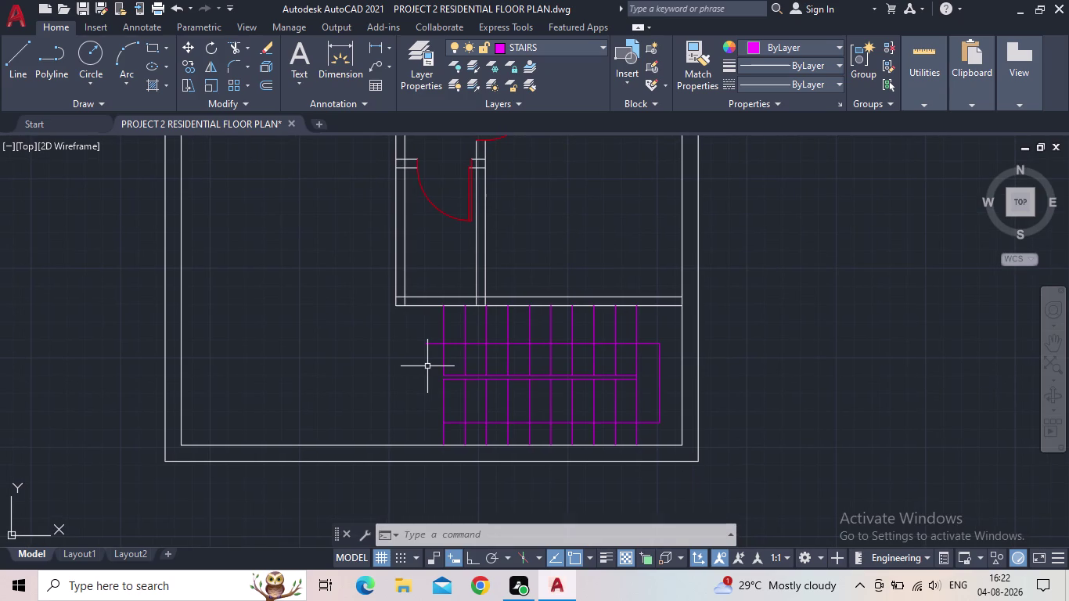
scroll(down, 3)
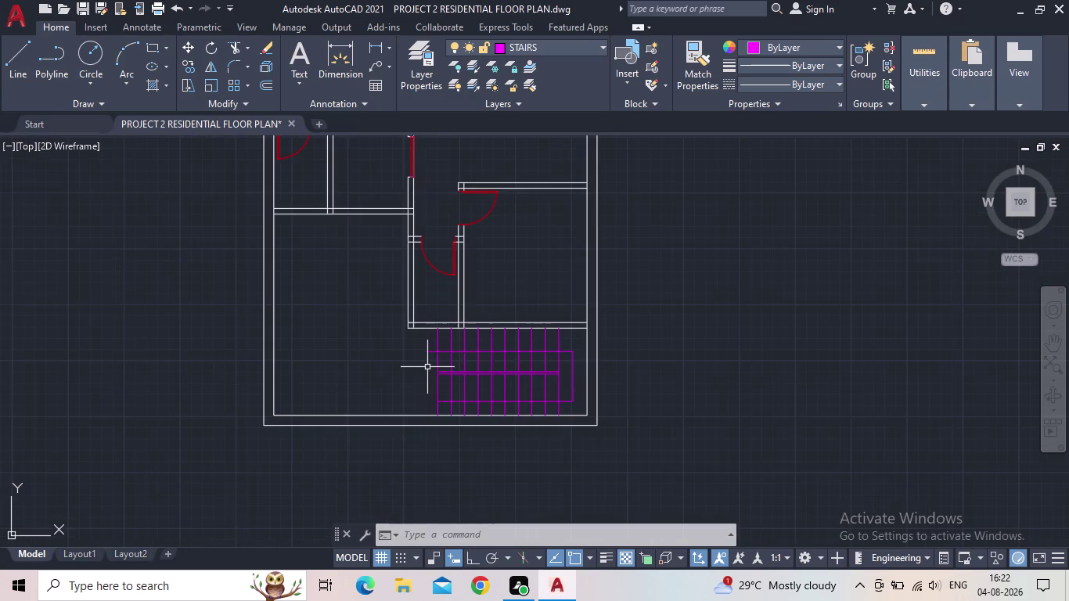
middle_drag(428, 368, 471, 398)
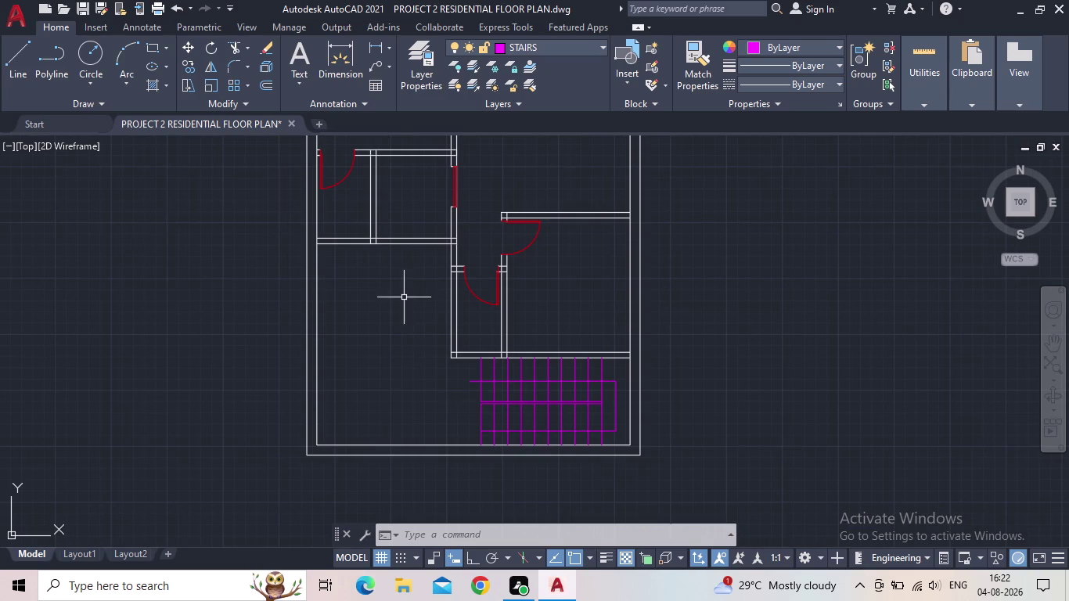
scroll(down, 3)
middle_drag(444, 353, 466, 418)
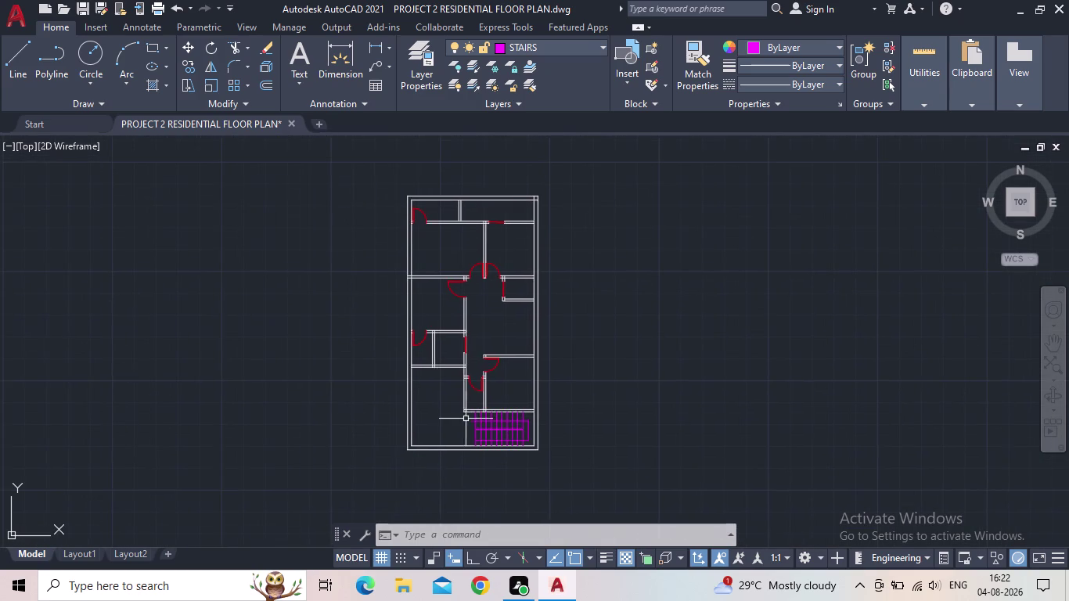
scroll(up, 3)
text(TR)
key(space)
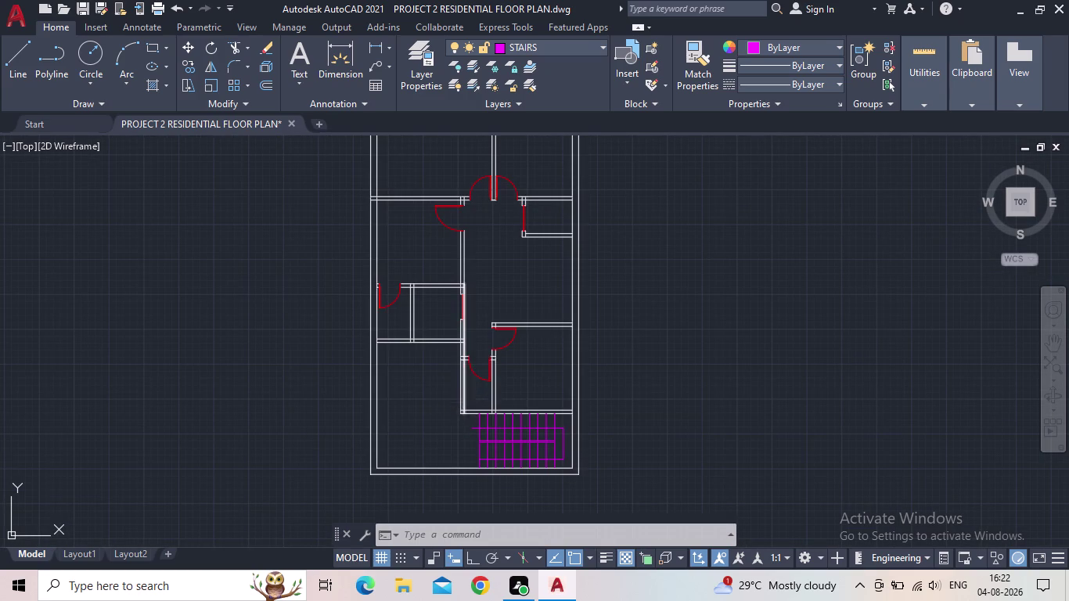
Trim the wall lines across the two door openings and the leftover stub beside the door.
scroll(up, 3)
drag(411, 266, 411, 210)
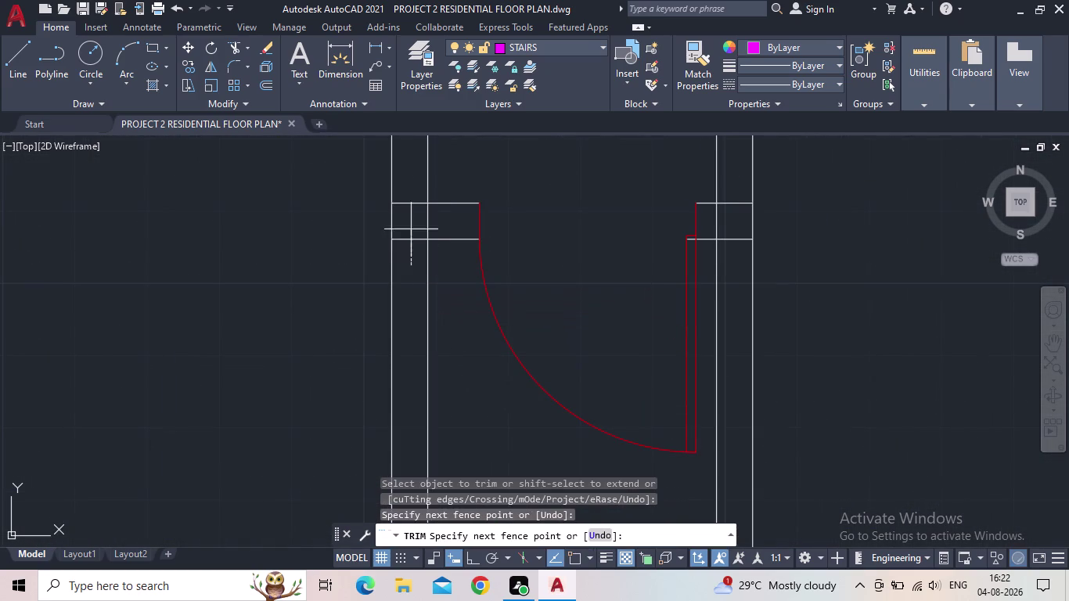
drag(411, 209, 412, 199)
drag(420, 221, 432, 217)
scroll(down, 3)
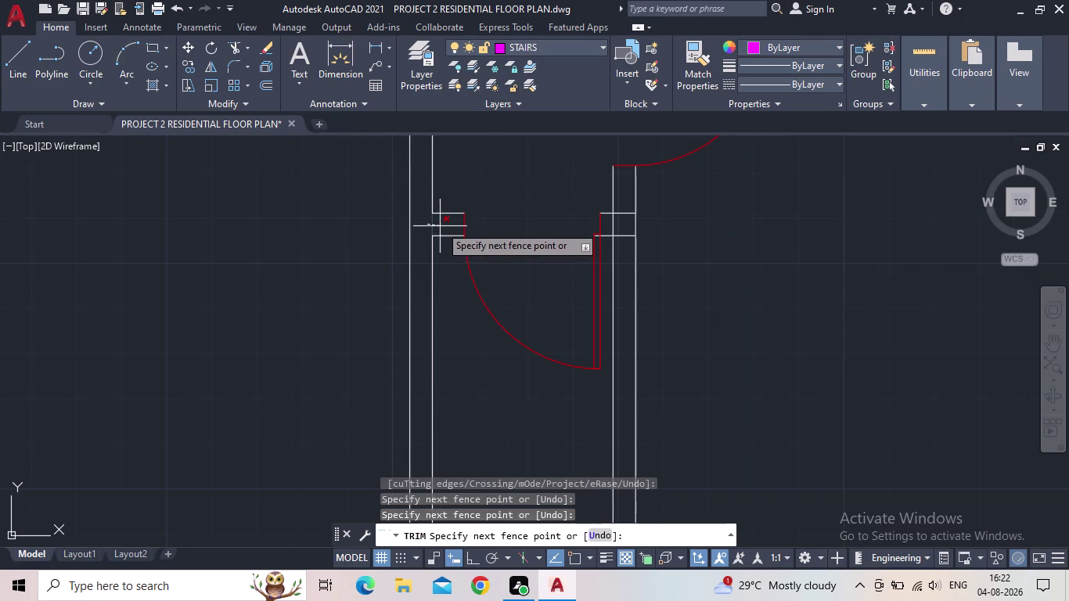
click(440, 226)
drag(630, 248, 623, 205)
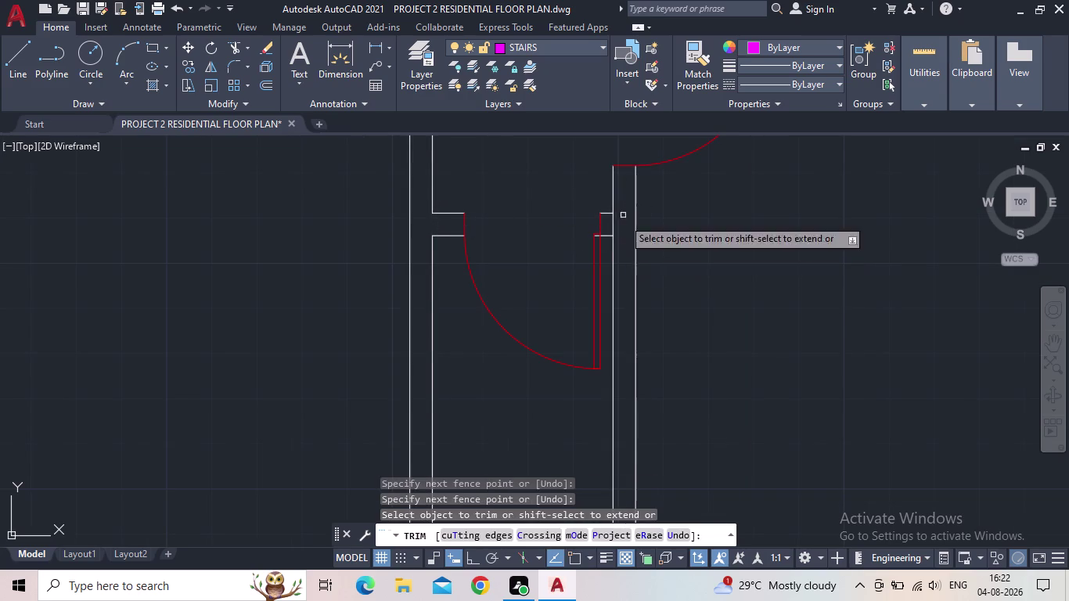
drag(618, 230, 611, 228)
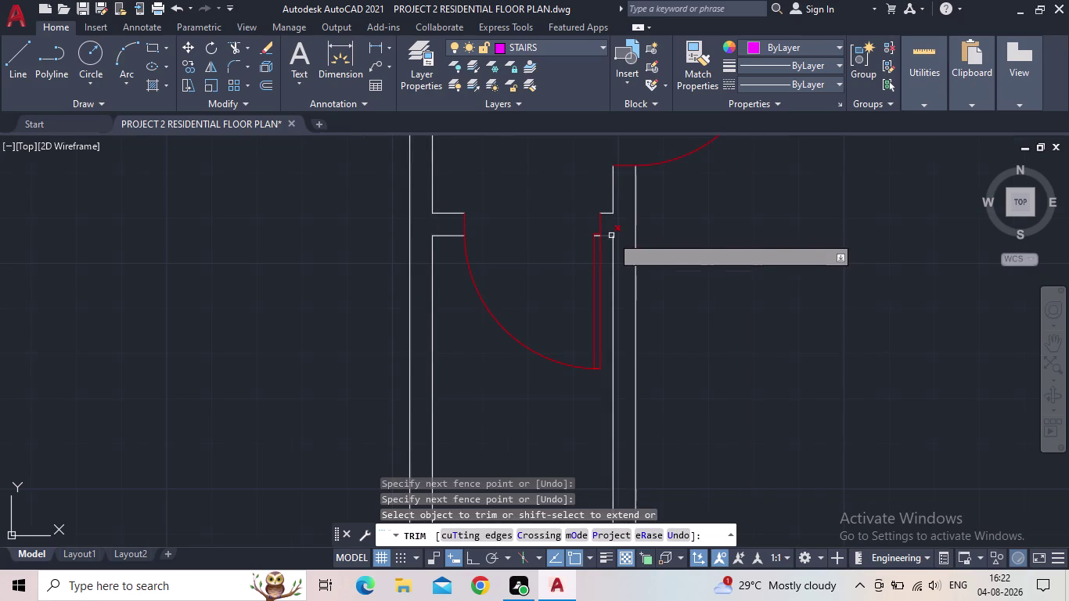
Trim the wall corner above the stairs and cut a gap in the wall there.
scroll(down, 3)
middle_drag(617, 325, 606, 279)
scroll(up, 3)
drag(520, 293, 522, 296)
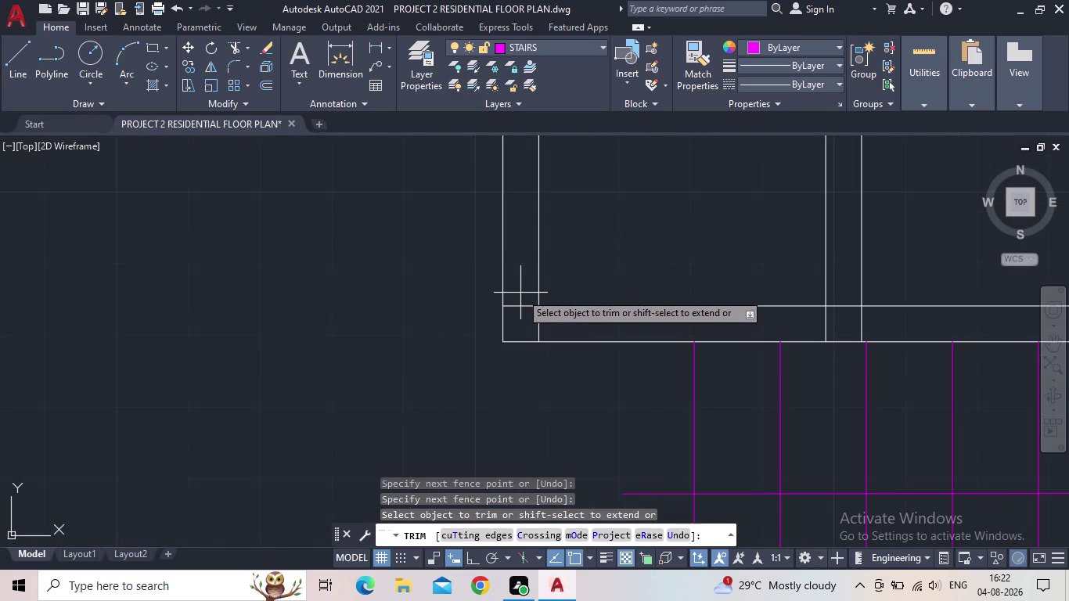
drag(522, 297, 549, 327)
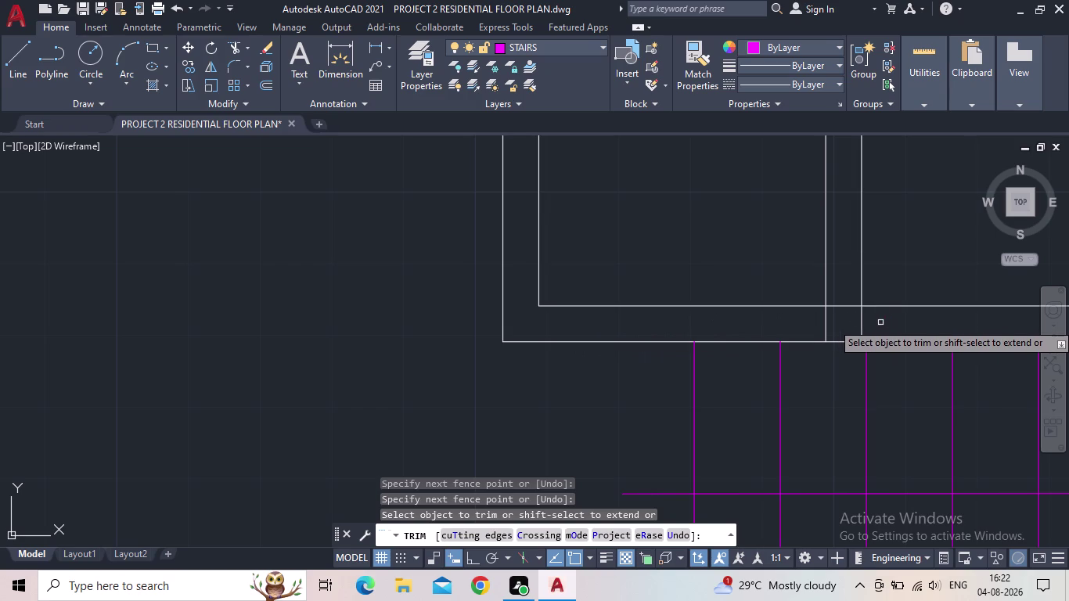
drag(880, 322, 812, 333)
drag(837, 323, 838, 298)
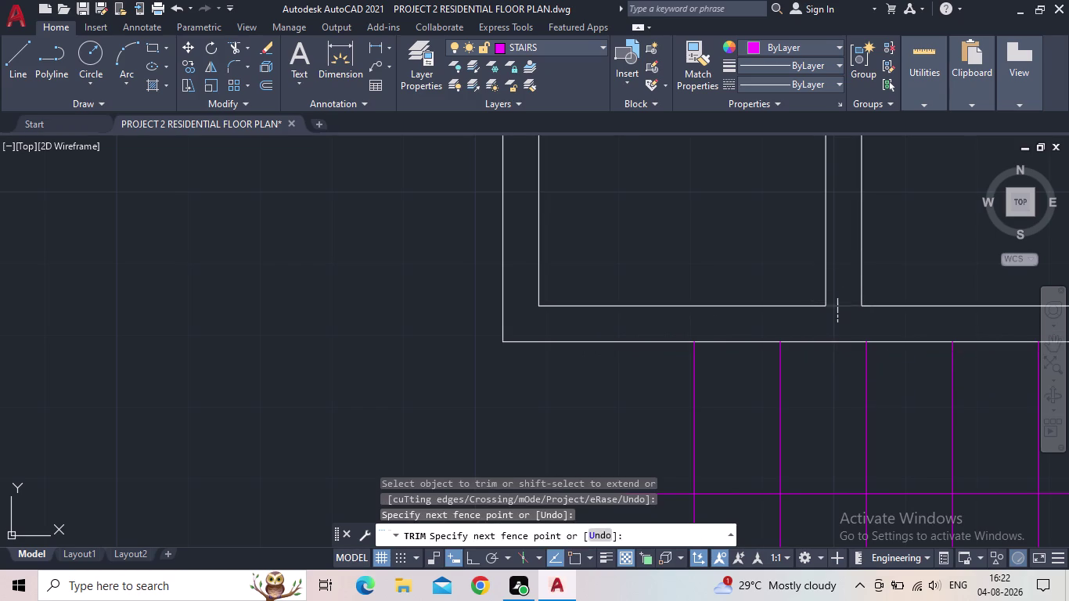
Fence-trim the overlapping wall lines at the next three junctions near the rooms and doors.
scroll(down, 3)
middle_drag(809, 281, 750, 408)
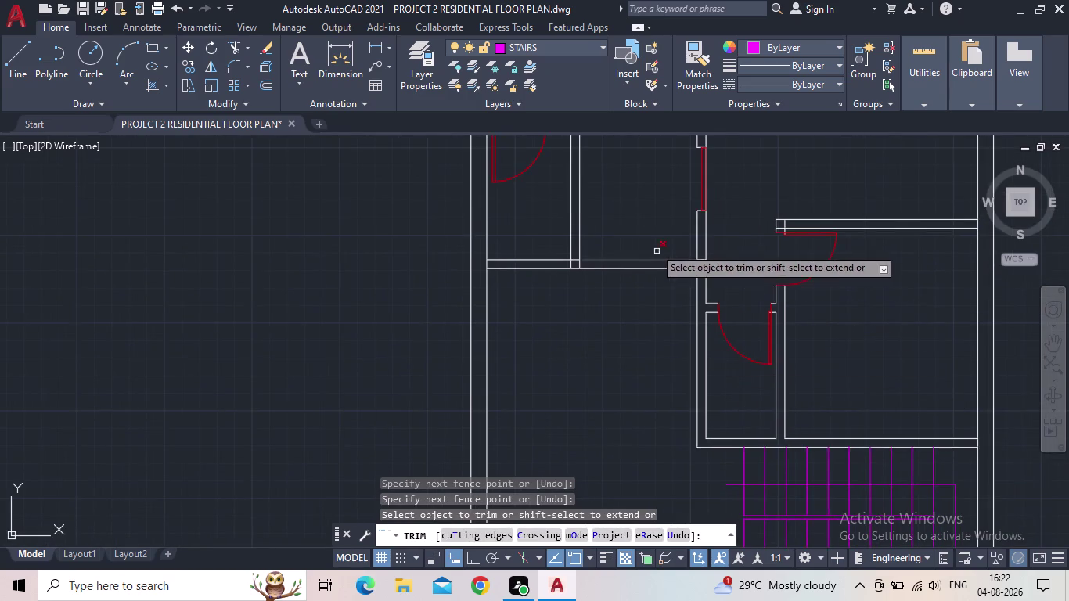
scroll(up, 3)
scroll(up, 3)
drag(704, 288, 703, 207)
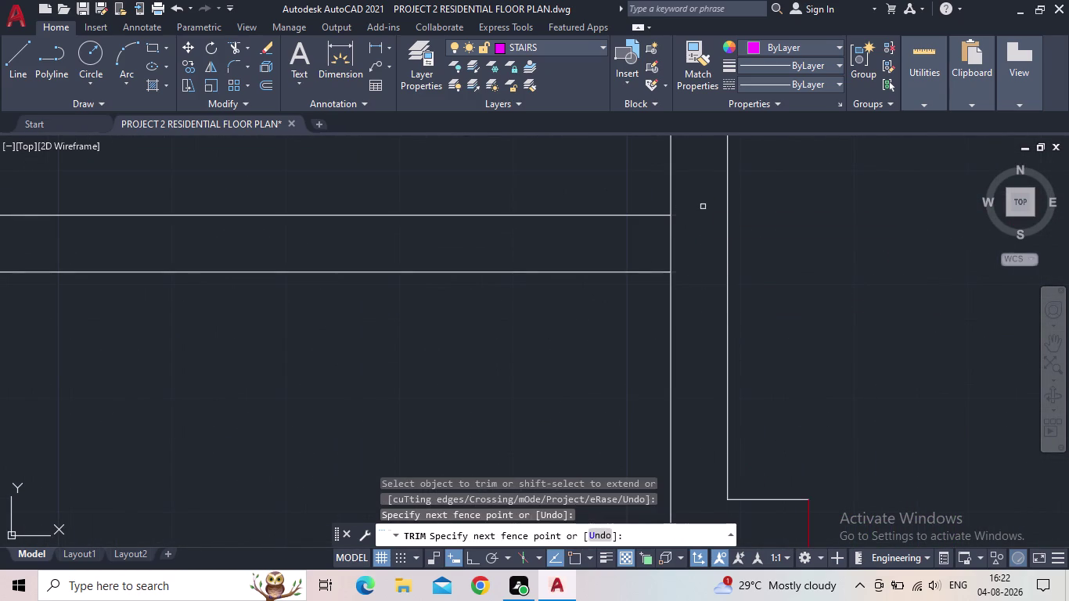
drag(699, 241, 649, 241)
scroll(down, 3)
middle_drag(511, 270, 651, 352)
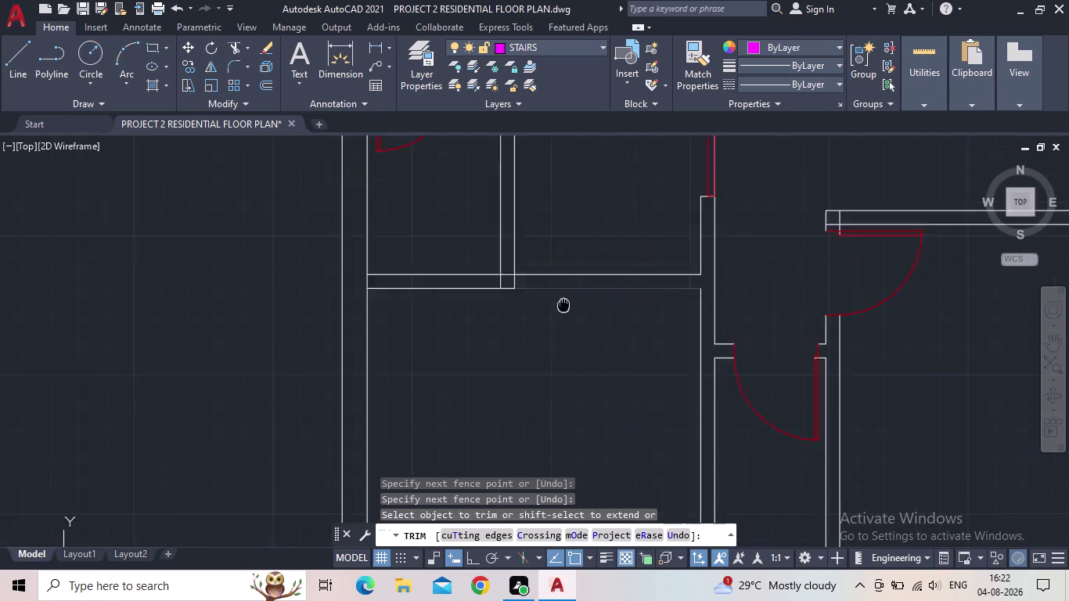
middle_drag(651, 352, 661, 361)
scroll(up, 3)
drag(649, 341, 569, 341)
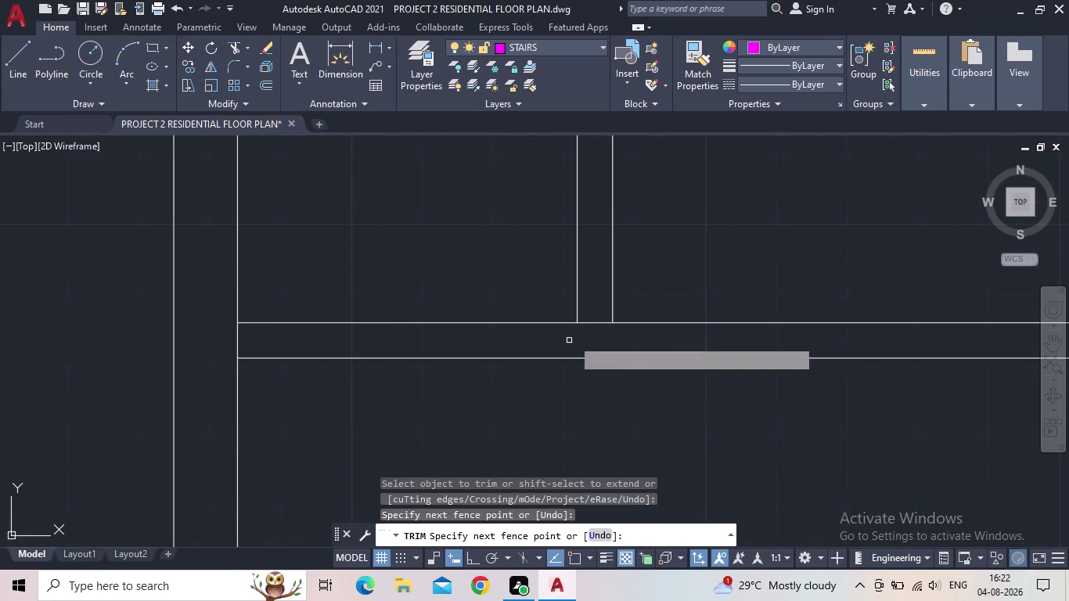
drag(600, 334, 599, 313)
scroll(down, 3)
scroll(up, 3)
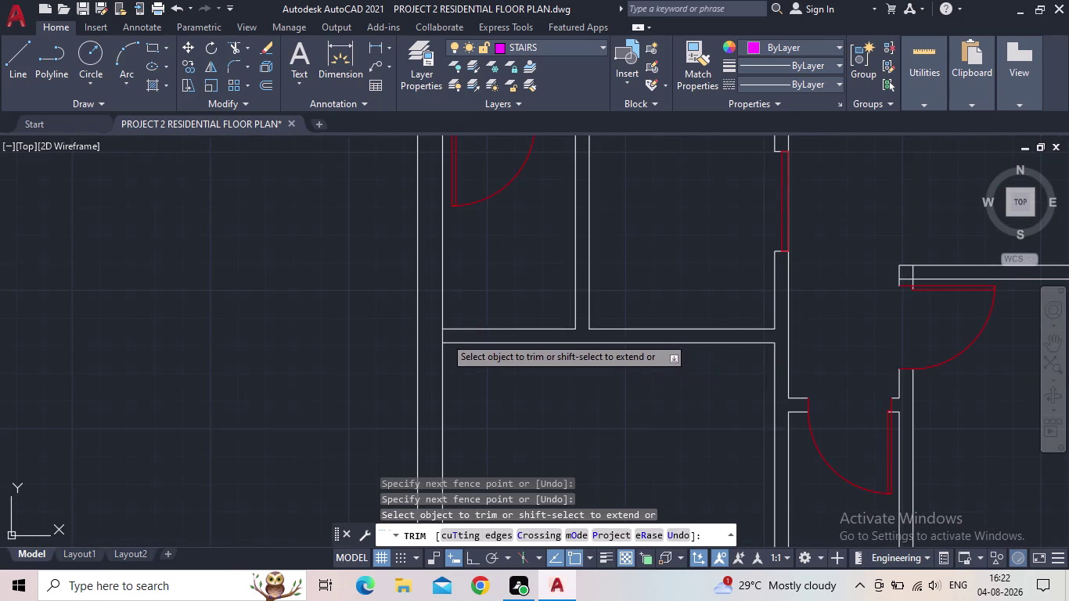
scroll(up, 3)
drag(457, 337, 435, 335)
scroll(down, 3)
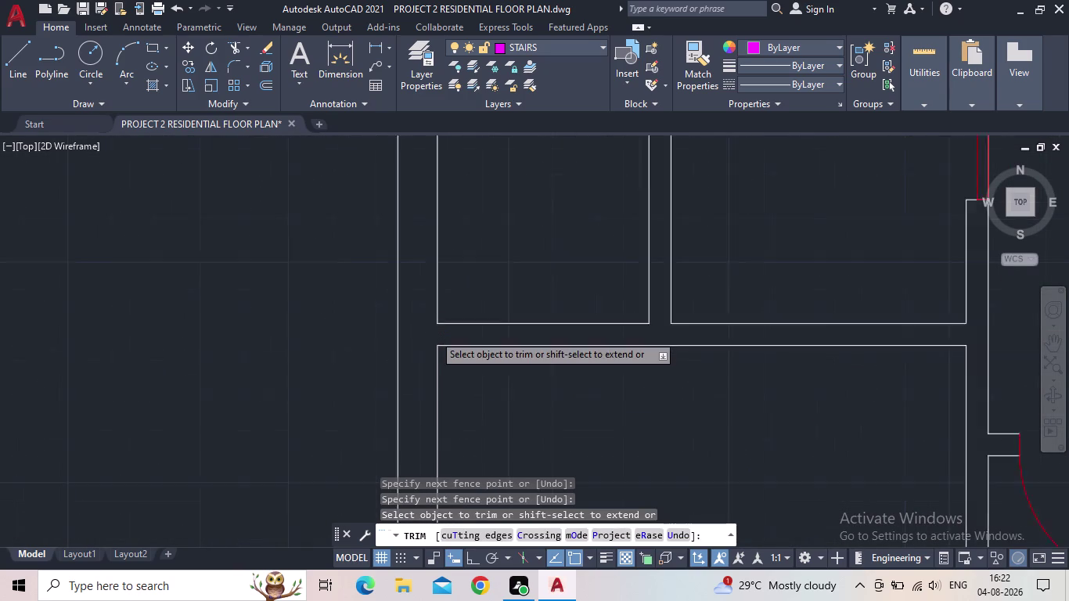
scroll(down, 3)
Fence-trim overlapping wall lines at three more junctions, including one crossed by several fences.
middle_drag(379, 290, 369, 378)
scroll(up, 3)
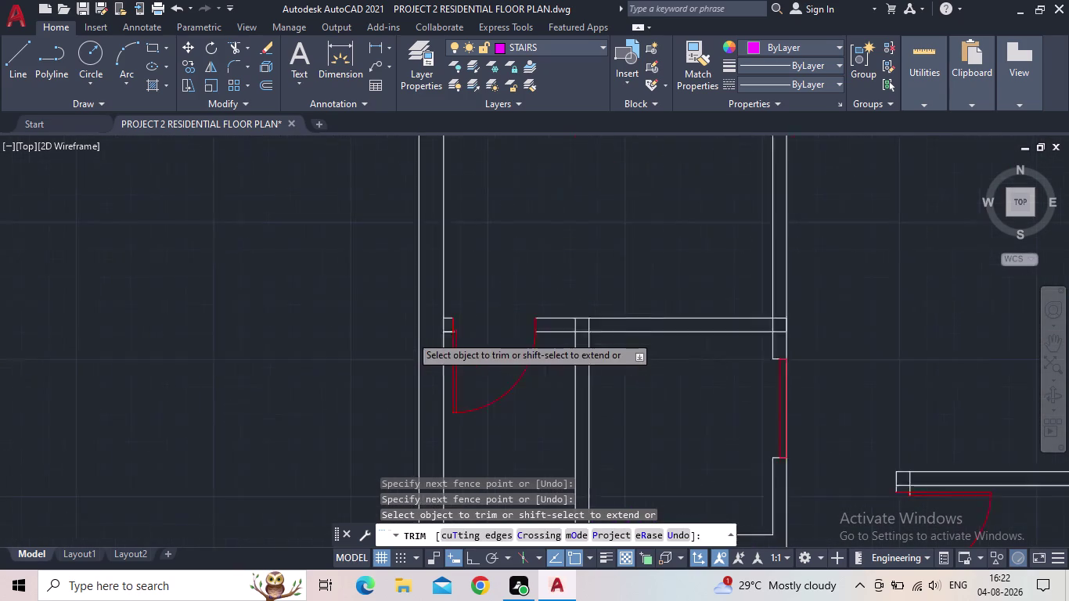
scroll(up, 3)
scroll(up, 3)
drag(536, 308, 488, 305)
scroll(down, 3)
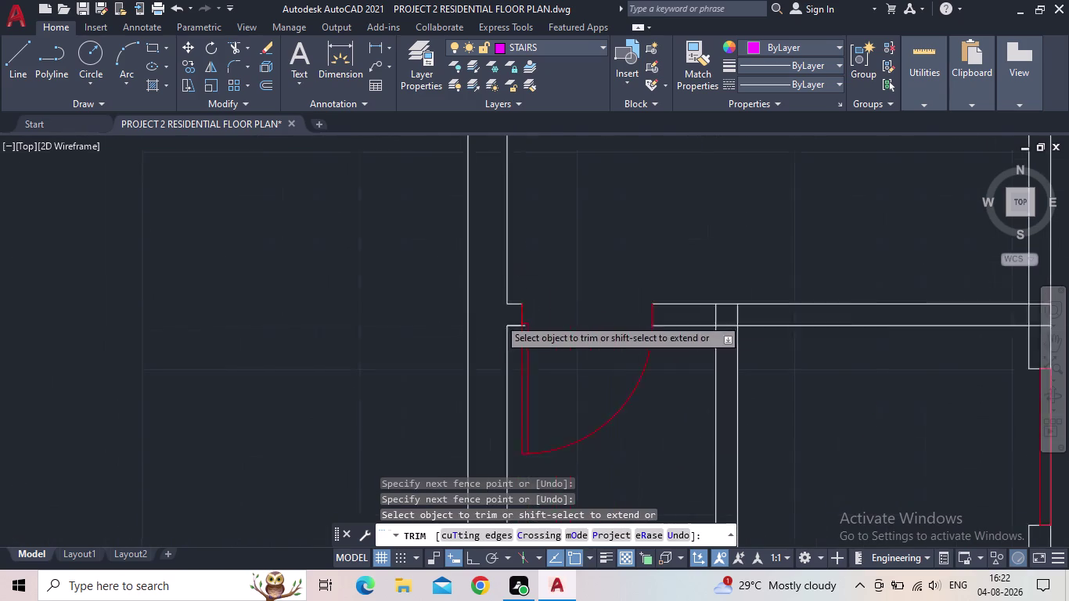
scroll(down, 3)
scroll(up, 3)
drag(639, 270, 480, 260)
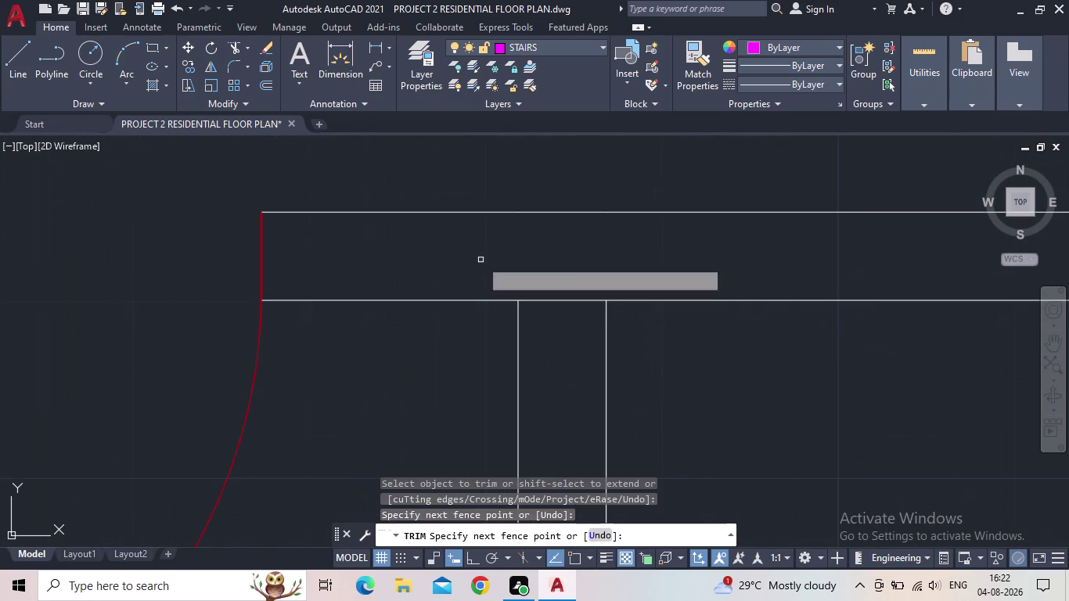
drag(553, 279, 565, 362)
scroll(down, 3)
scroll(down, 3)
middle_drag(665, 389, 559, 391)
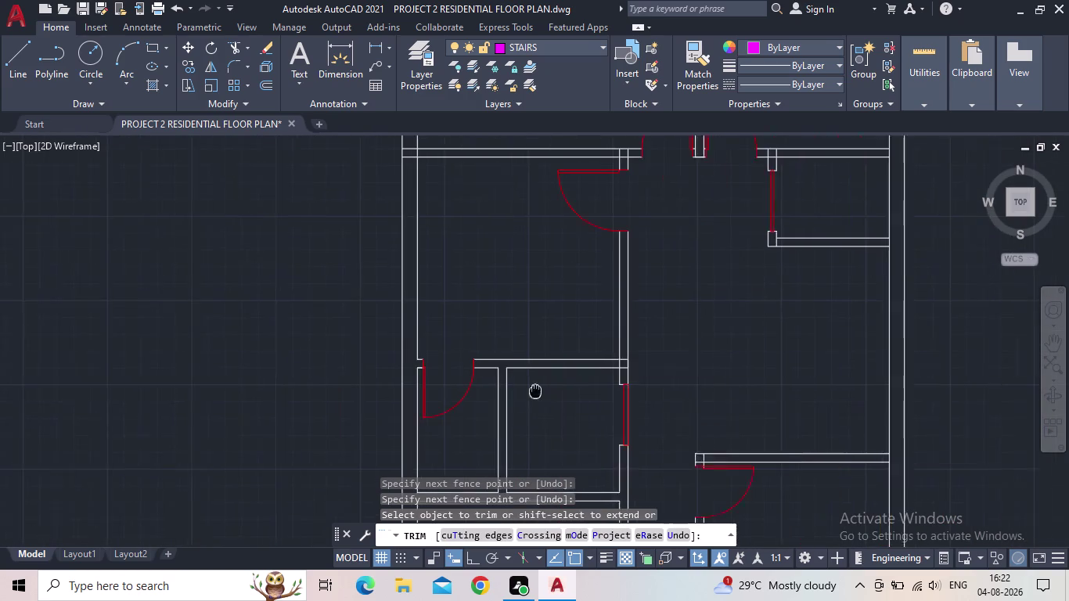
middle_drag(559, 392, 508, 398)
scroll(up, 3)
drag(610, 396, 598, 313)
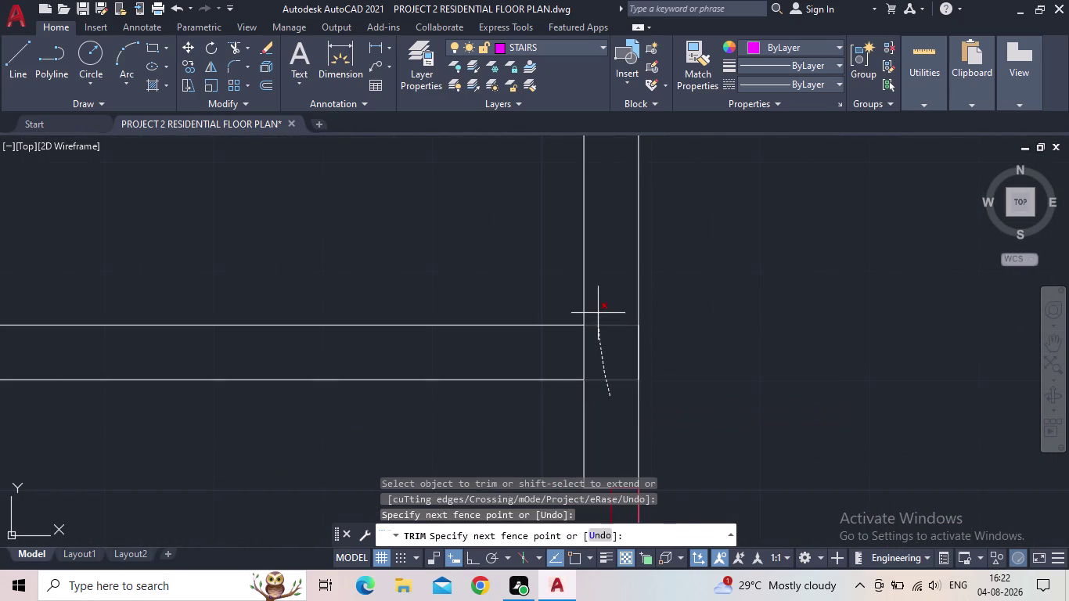
drag(598, 313, 599, 312)
drag(597, 357, 568, 357)
scroll(down, 3)
scroll(down, 3)
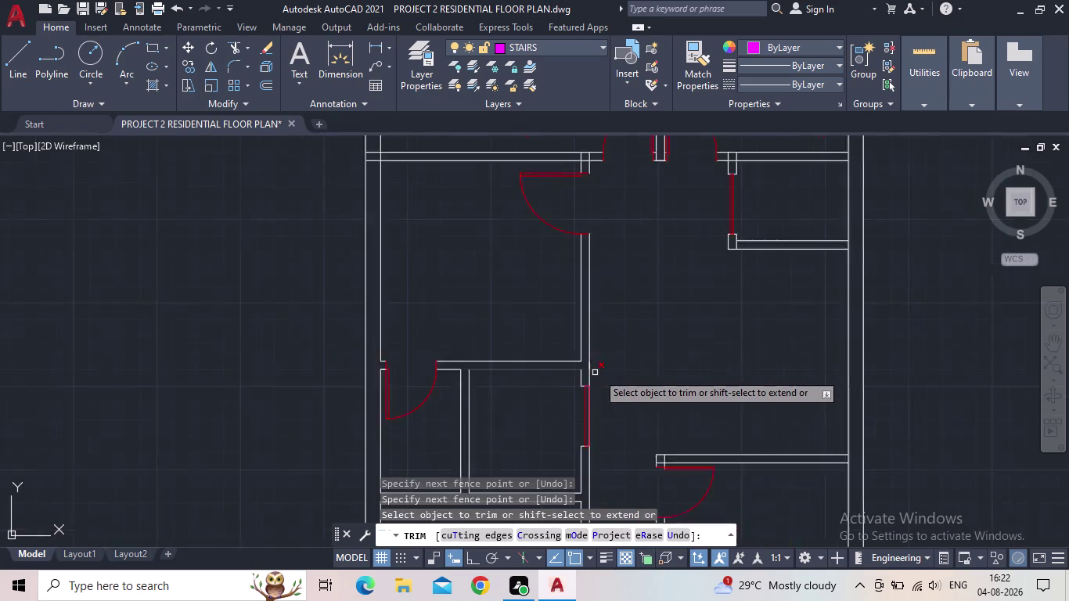
scroll(down, 3)
Trim overlapping lines at two further junctions and a wall stub at a corner.
middle_drag(634, 380, 599, 335)
scroll(up, 3)
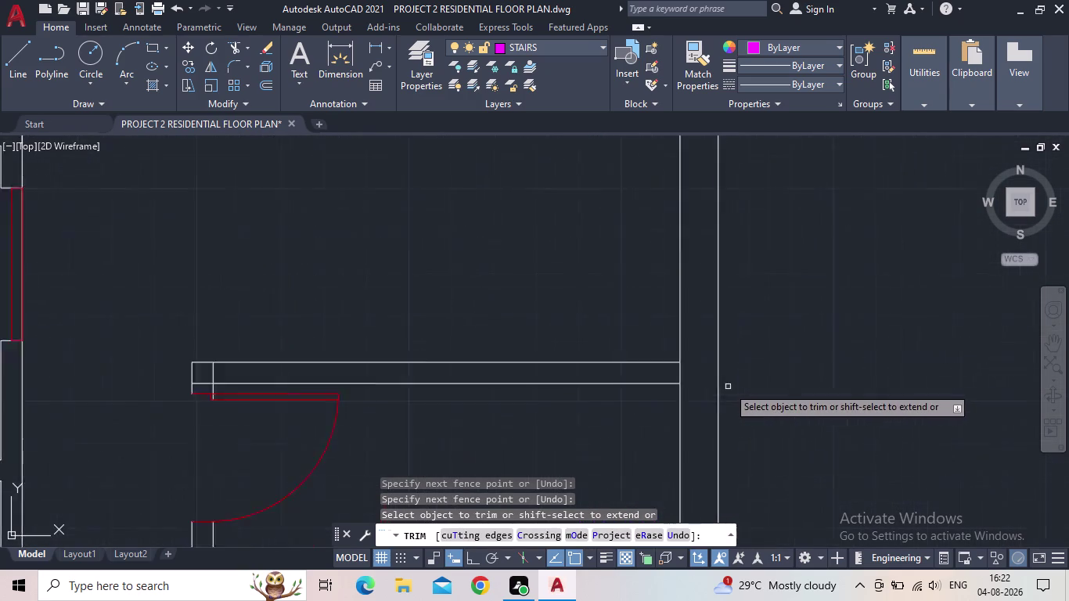
scroll(up, 3)
drag(677, 368, 645, 367)
scroll(down, 3)
middle_drag(675, 391, 659, 261)
middle_drag(667, 448, 676, 287)
scroll(up, 3)
drag(660, 282, 628, 279)
scroll(down, 3)
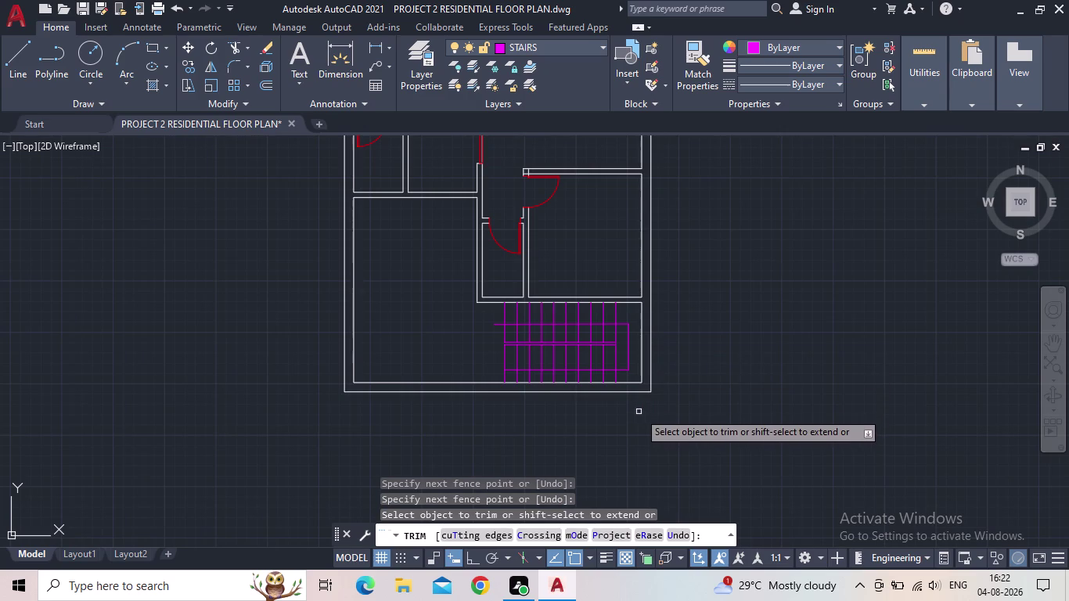
scroll(down, 3)
middle_drag(667, 329, 683, 439)
scroll(up, 3)
scroll(up, 3)
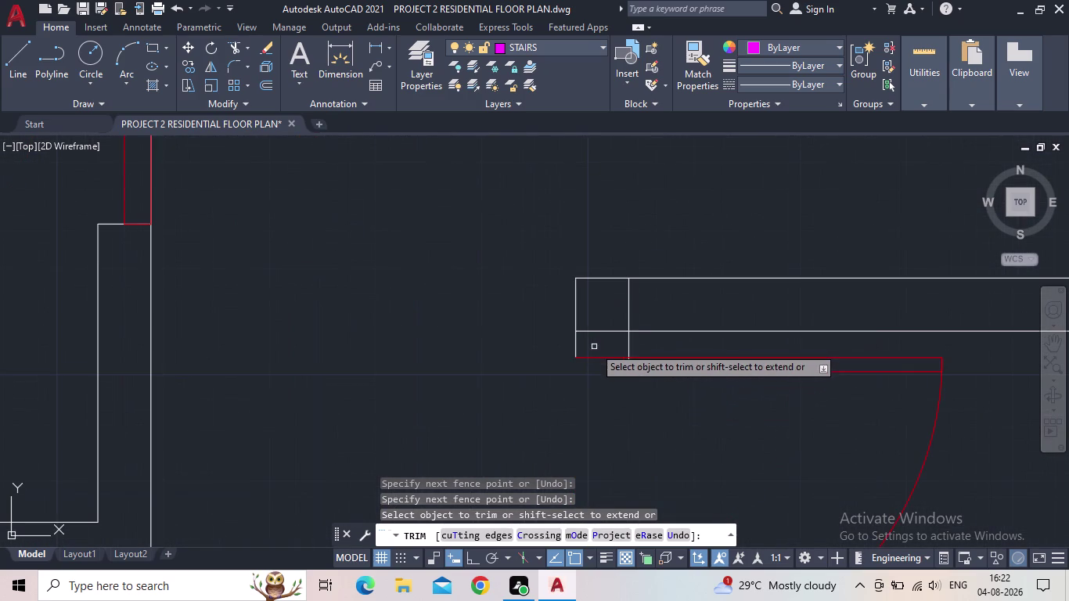
drag(646, 310, 604, 338)
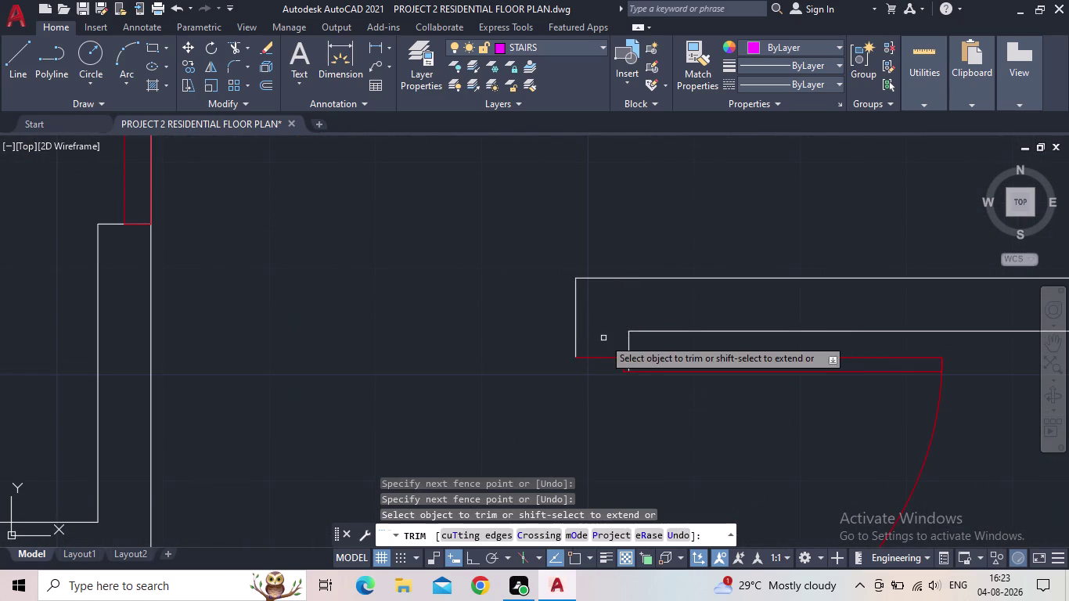
scroll(down, 3)
Trim overlapping wall lines at three more junctions elsewhere in the plan.
middle_drag(761, 349, 766, 470)
scroll(down, 3)
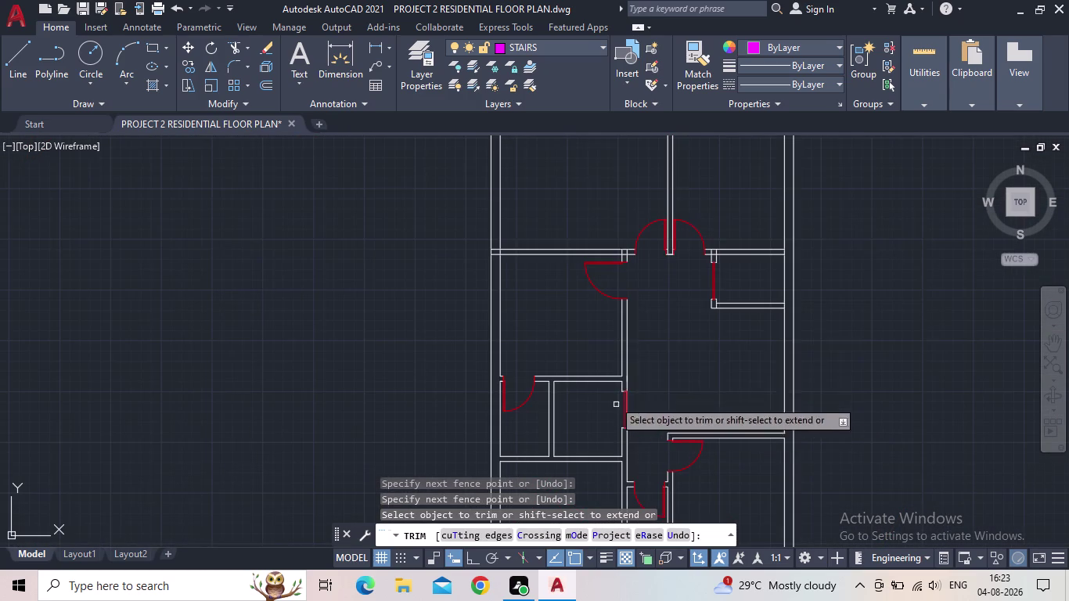
scroll(up, 3)
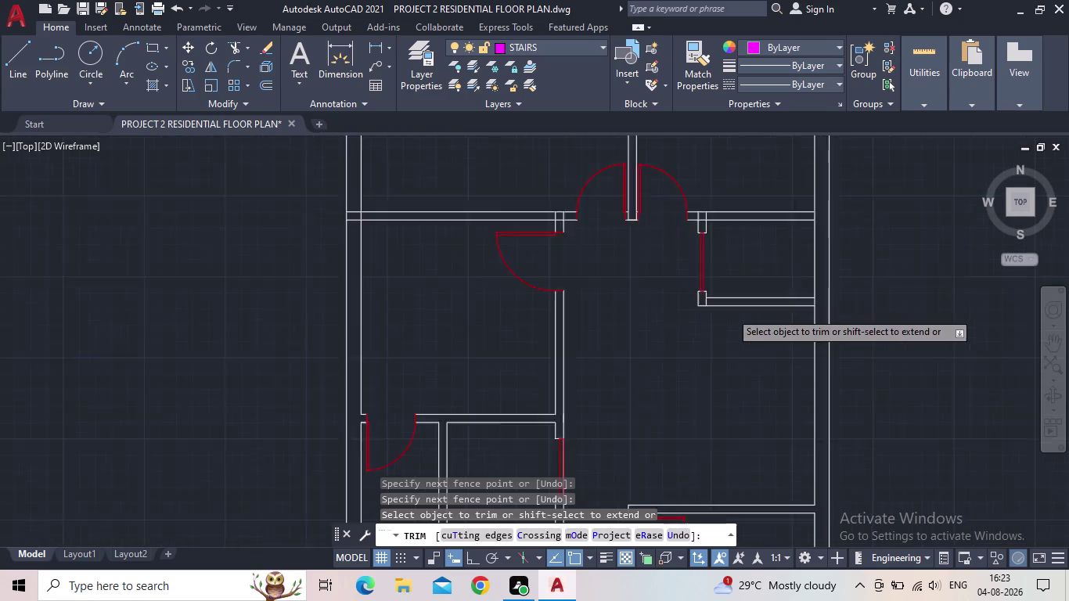
scroll(up, 3)
drag(663, 283, 643, 279)
scroll(down, 3)
middle_drag(675, 288, 548, 363)
scroll(up, 3)
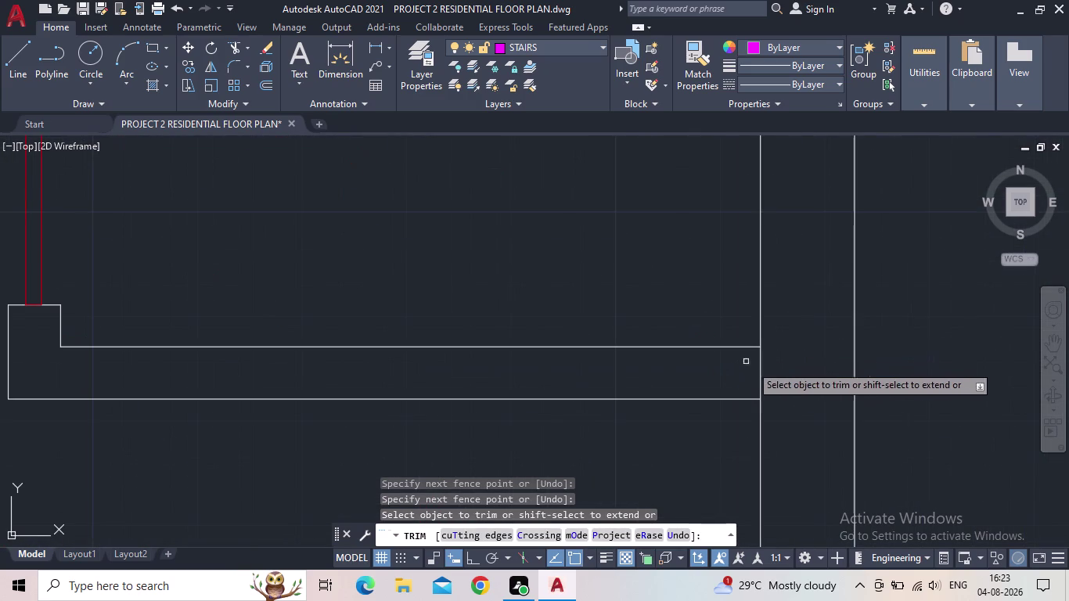
drag(781, 370, 738, 369)
scroll(down, 3)
middle_drag(740, 321, 705, 390)
scroll(up, 3)
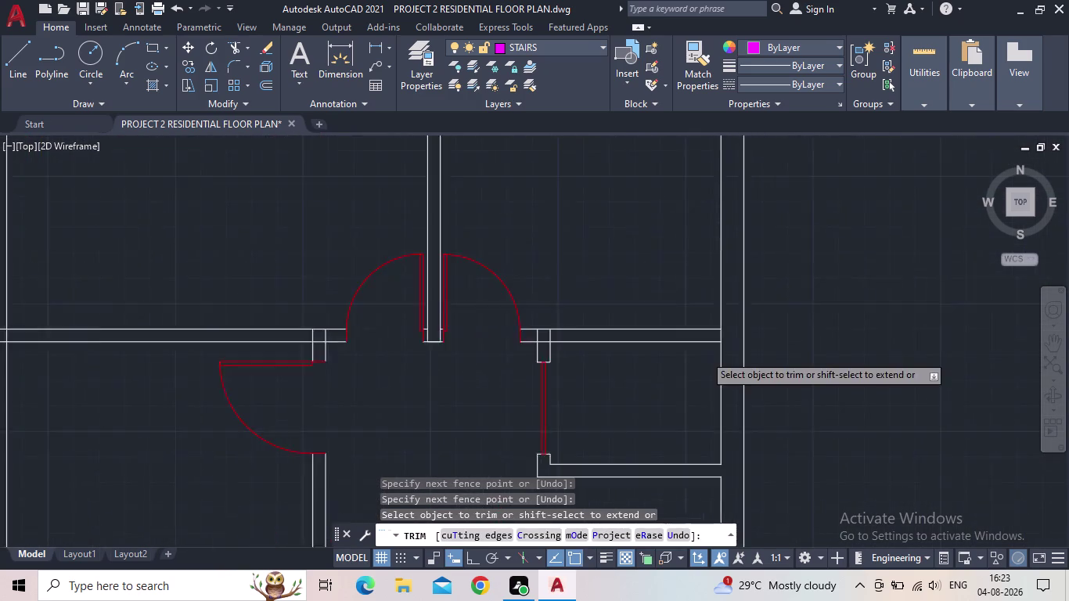
scroll(up, 3)
drag(751, 313, 723, 313)
Trim the wall lines at the short wall end and at the last two junctions.
scroll(up, 3)
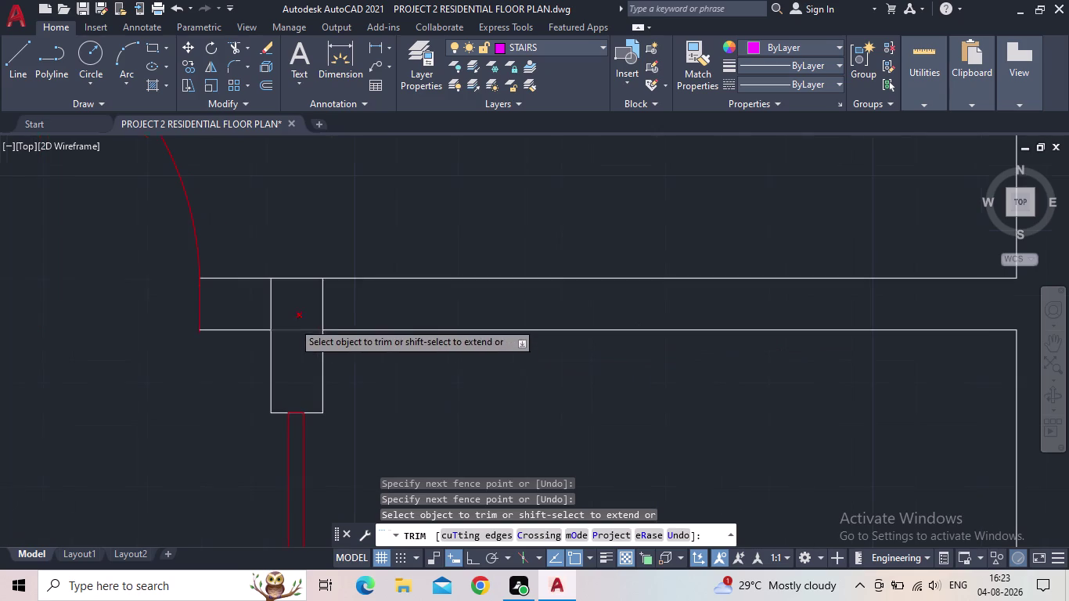
drag(356, 306, 259, 306)
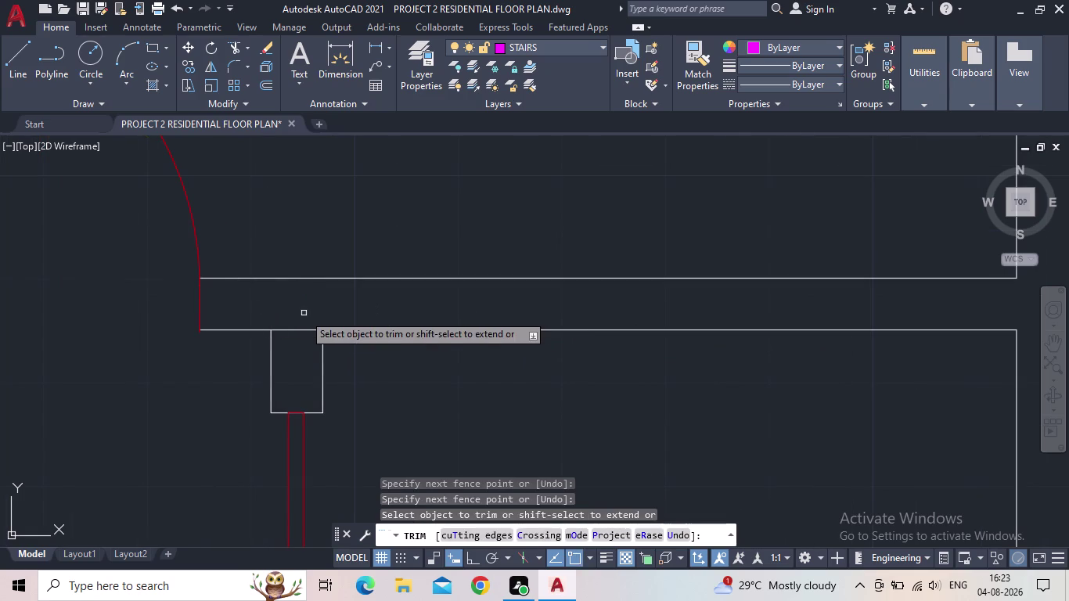
drag(303, 314, 299, 338)
scroll(down, 3)
scroll(down, 3)
middle_drag(361, 349, 362, 349)
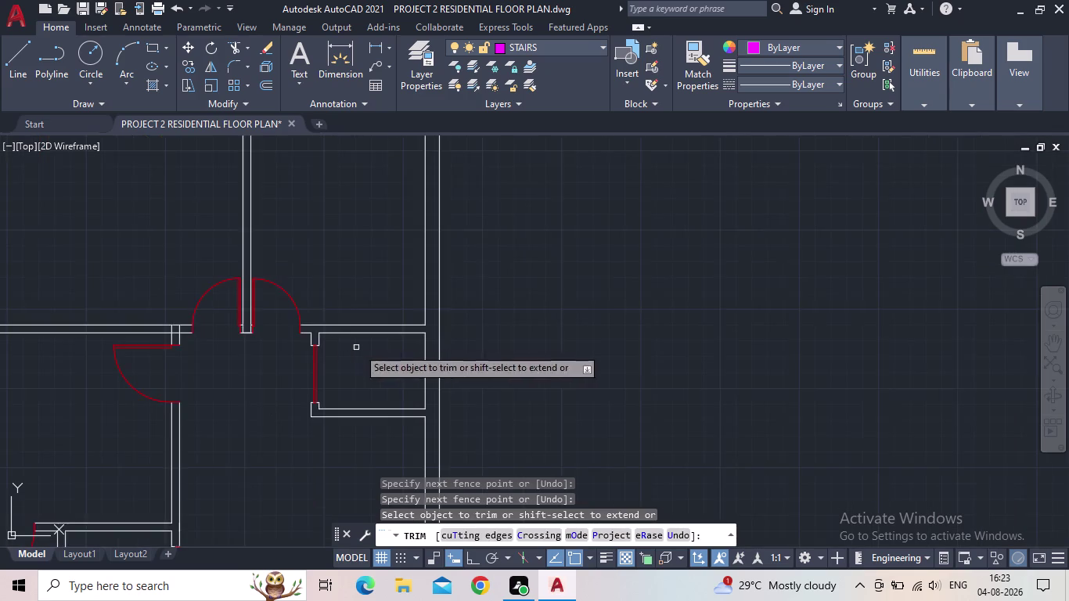
middle_drag(362, 350, 572, 394)
scroll(up, 3)
drag(492, 361, 417, 361)
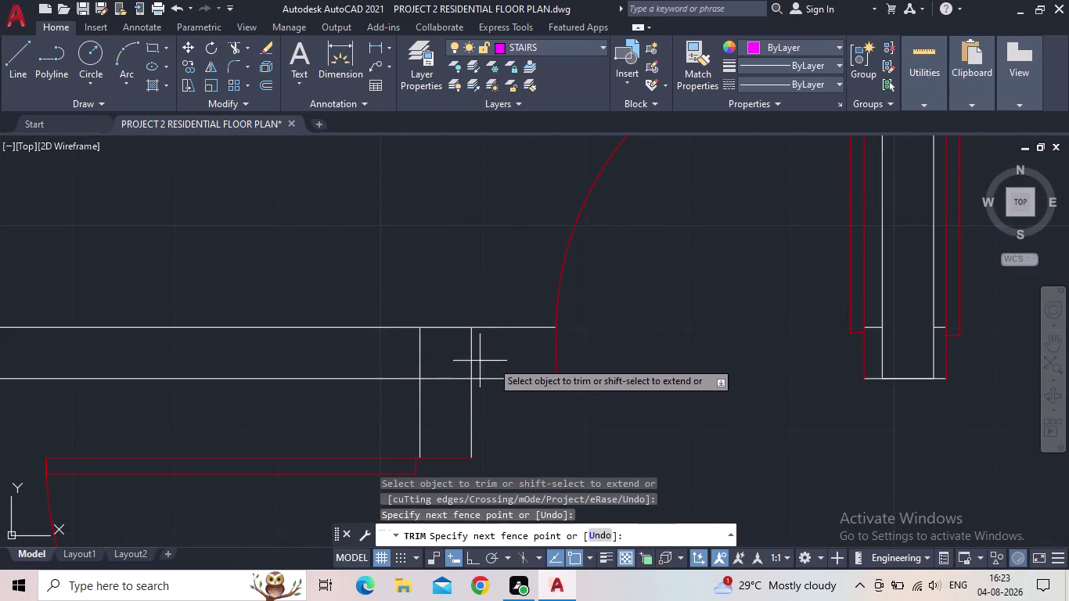
drag(417, 361, 387, 360)
drag(442, 360, 440, 397)
scroll(down, 3)
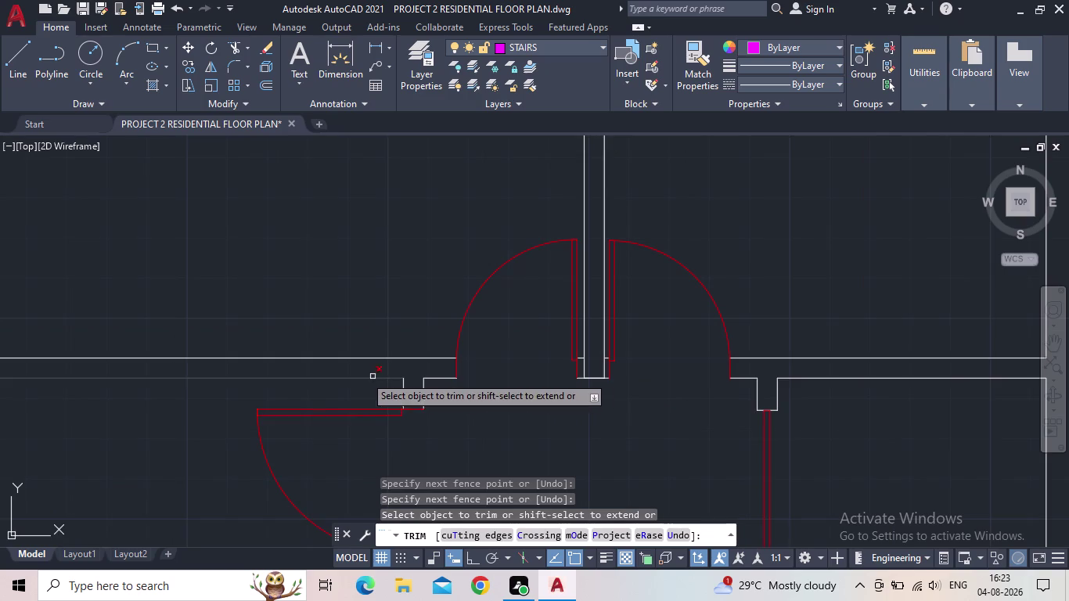
scroll(down, 3)
middle_drag(279, 379, 591, 398)
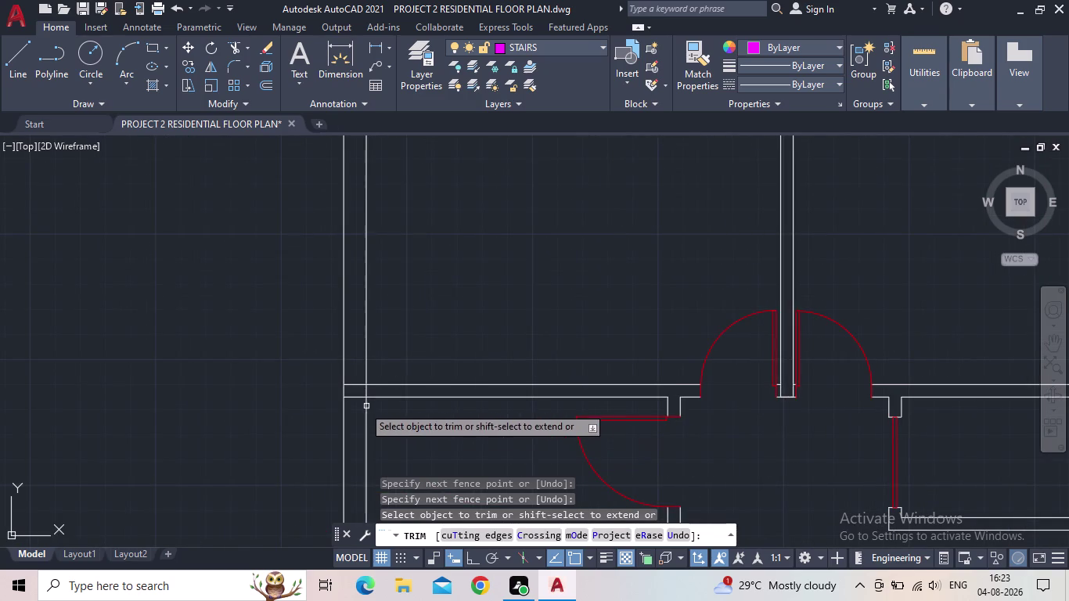
scroll(up, 3)
drag(367, 402, 367, 331)
drag(413, 369, 404, 371)
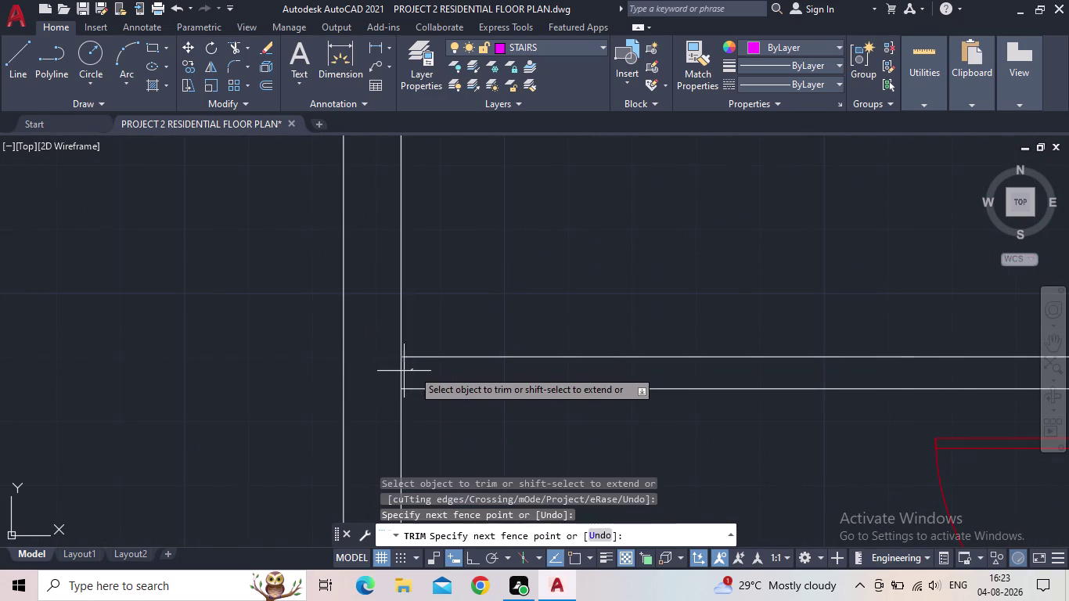
drag(404, 371, 397, 371)
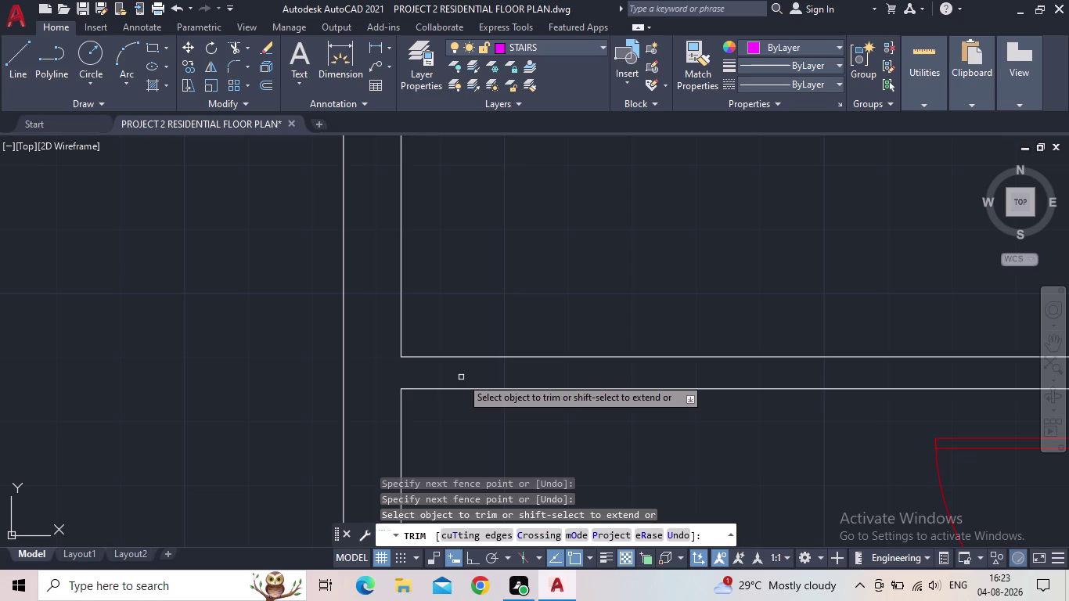
Trim the overlapping wall lines at several junctions across the floor plan.
scroll(down, 3)
middle_drag(690, 280, 641, 451)
scroll(down, 3)
middle_drag(627, 353, 608, 455)
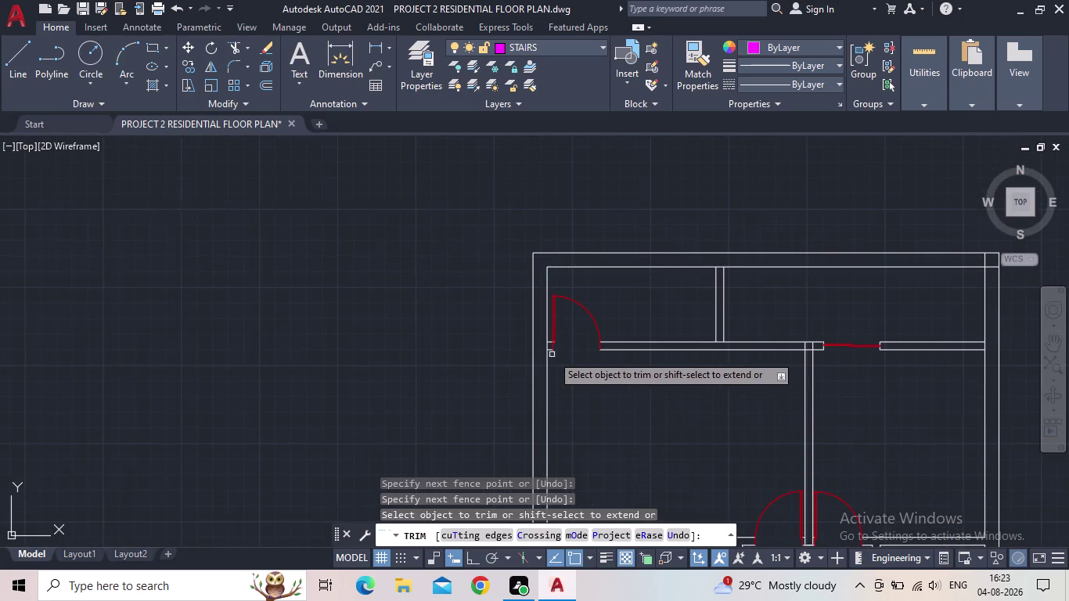
scroll(up, 3)
drag(533, 293, 494, 299)
scroll(down, 3)
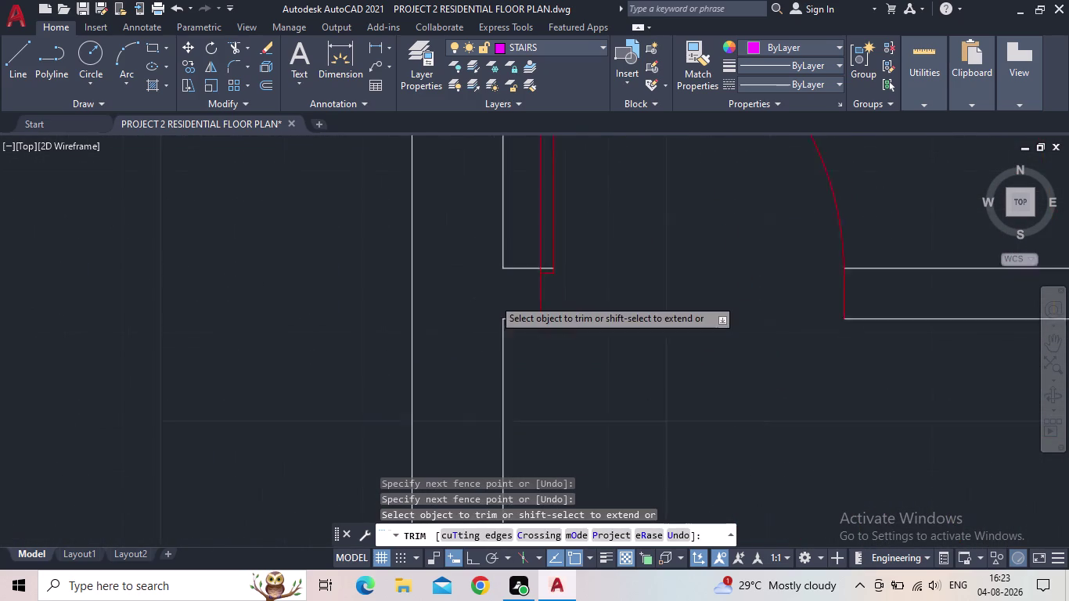
scroll(down, 3)
middle_drag(588, 322, 520, 402)
scroll(up, 3)
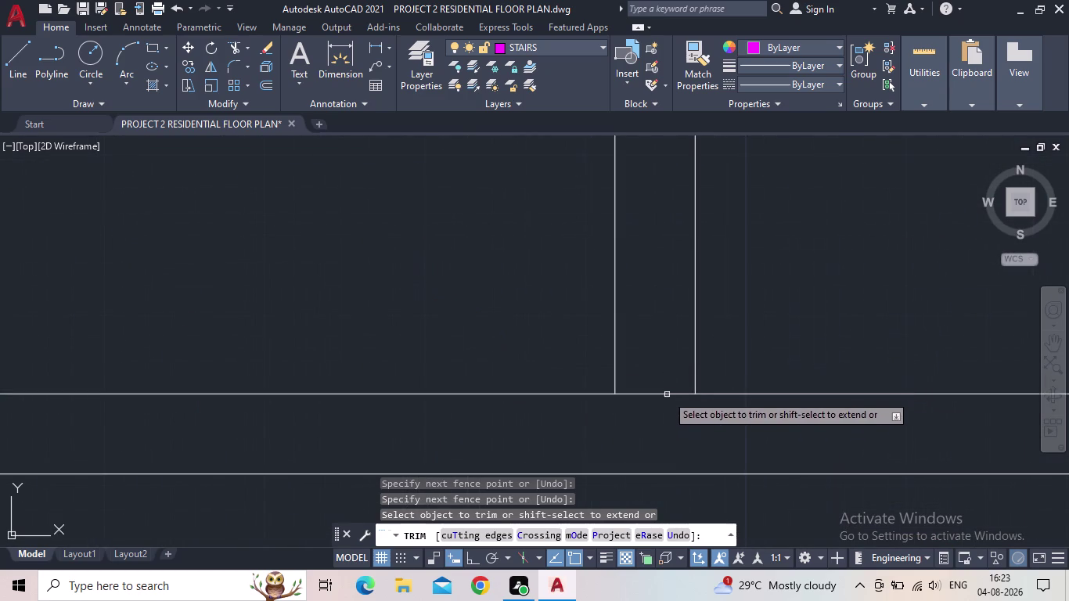
drag(664, 404, 653, 379)
scroll(down, 3)
middle_drag(671, 349, 656, 431)
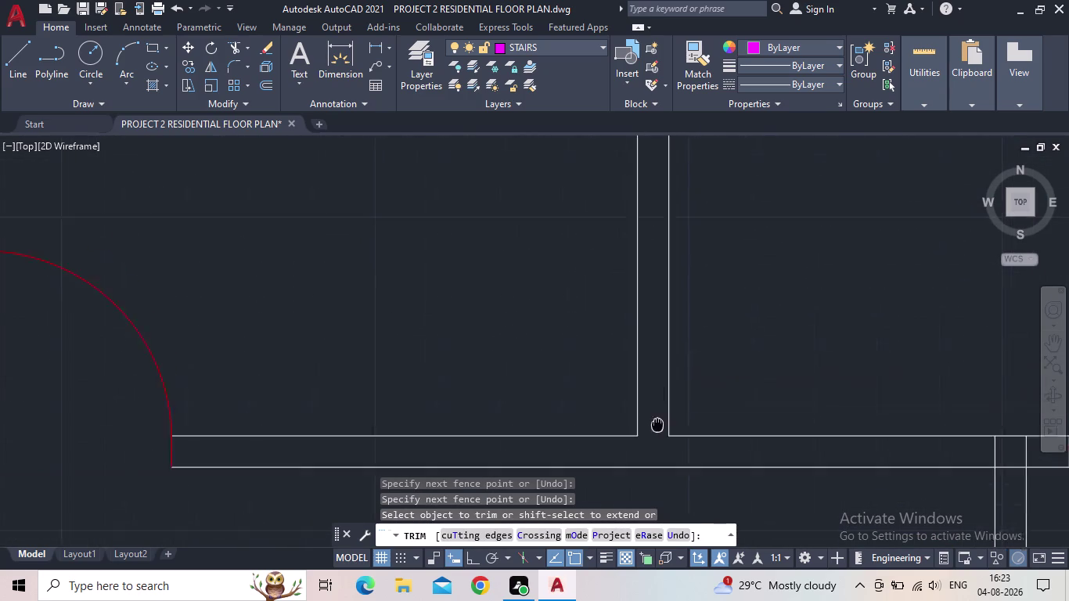
middle_drag(656, 431, 645, 435)
middle_drag(636, 378, 605, 525)
scroll(up, 3)
drag(611, 311, 613, 287)
scroll(down, 3)
drag(613, 310, 611, 291)
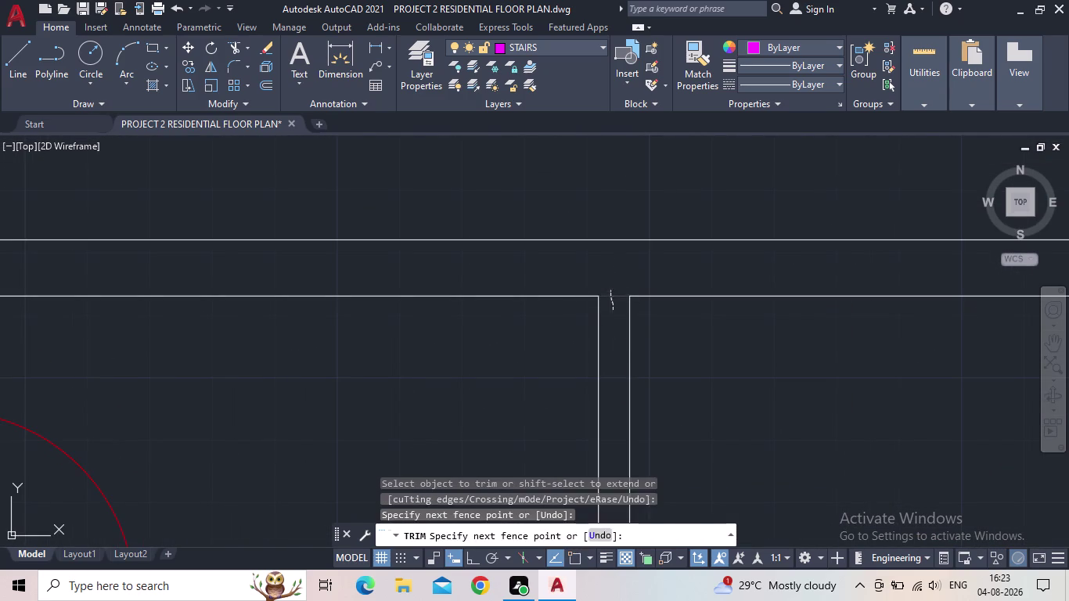
Trim the remaining wall lines near the upper rooms' door openings and corridor.
scroll(down, 3)
middle_drag(687, 362, 582, 341)
scroll(up, 3)
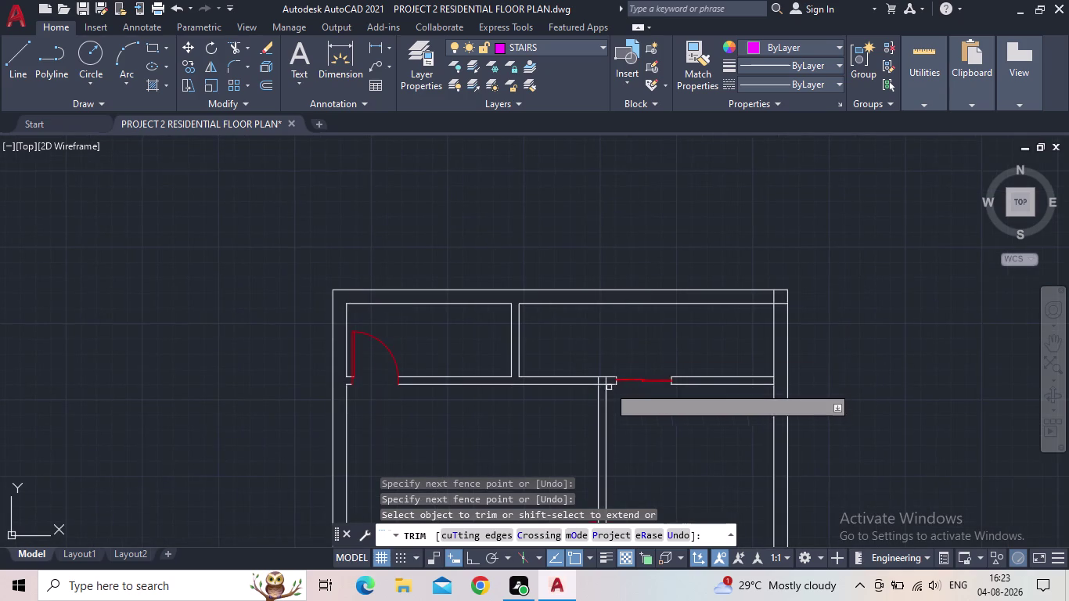
drag(640, 401, 554, 399)
drag(610, 411, 610, 412)
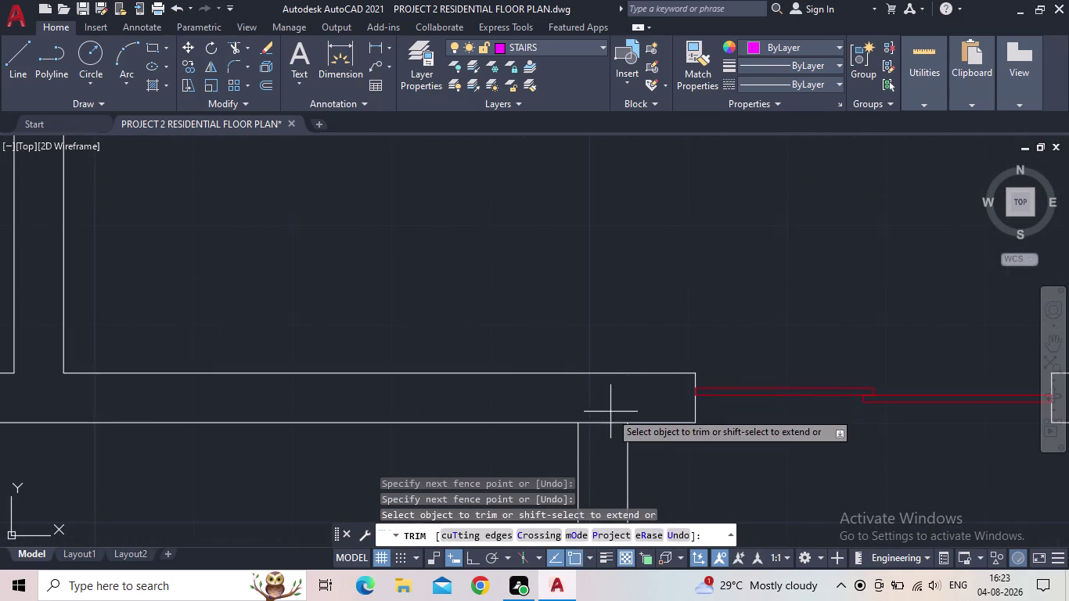
drag(611, 412, 611, 434)
scroll(down, 3)
scroll(up, 3)
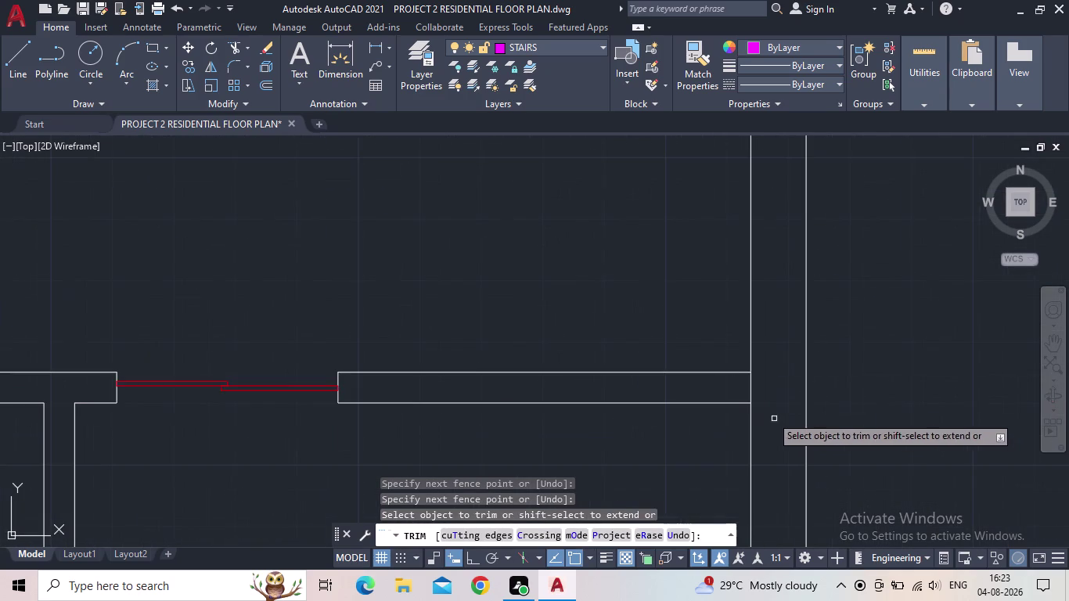
drag(762, 394, 743, 393)
scroll(down, 3)
middle_drag(773, 408, 736, 525)
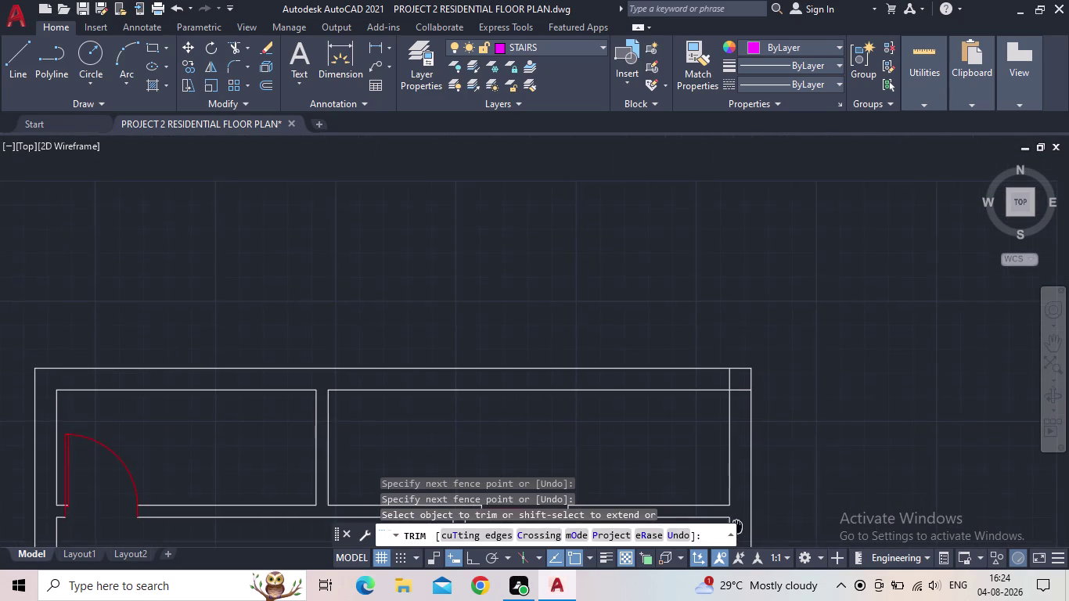
scroll(up, 3)
drag(748, 392, 687, 340)
scroll(down, 3)
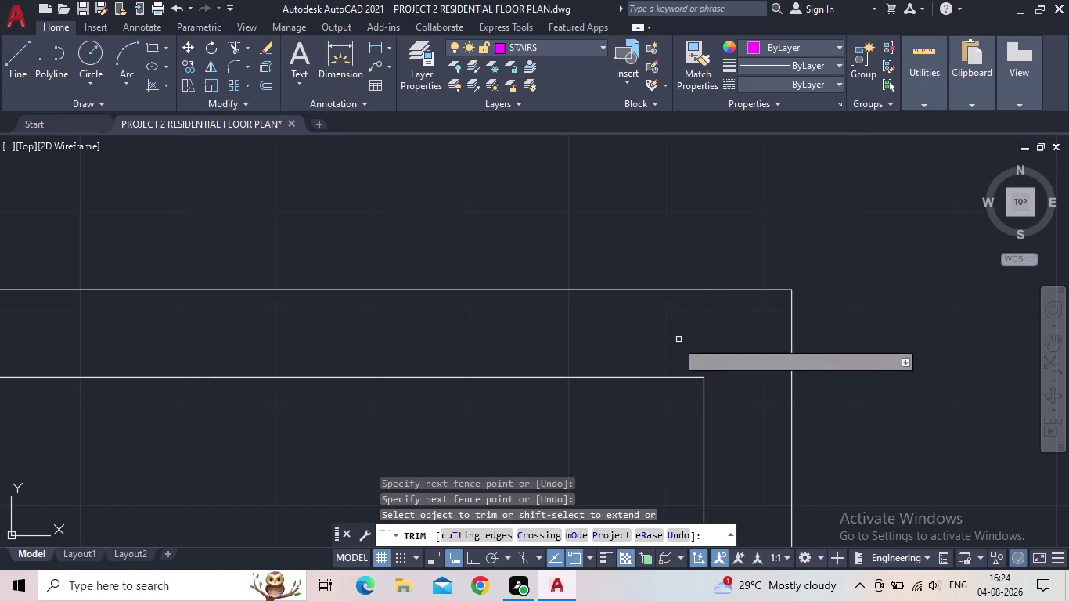
scroll(down, 3)
middle_drag(612, 418, 761, 334)
scroll(down, 3)
middle_drag(751, 422, 729, 282)
scroll(up, 3)
scroll(up, 3)
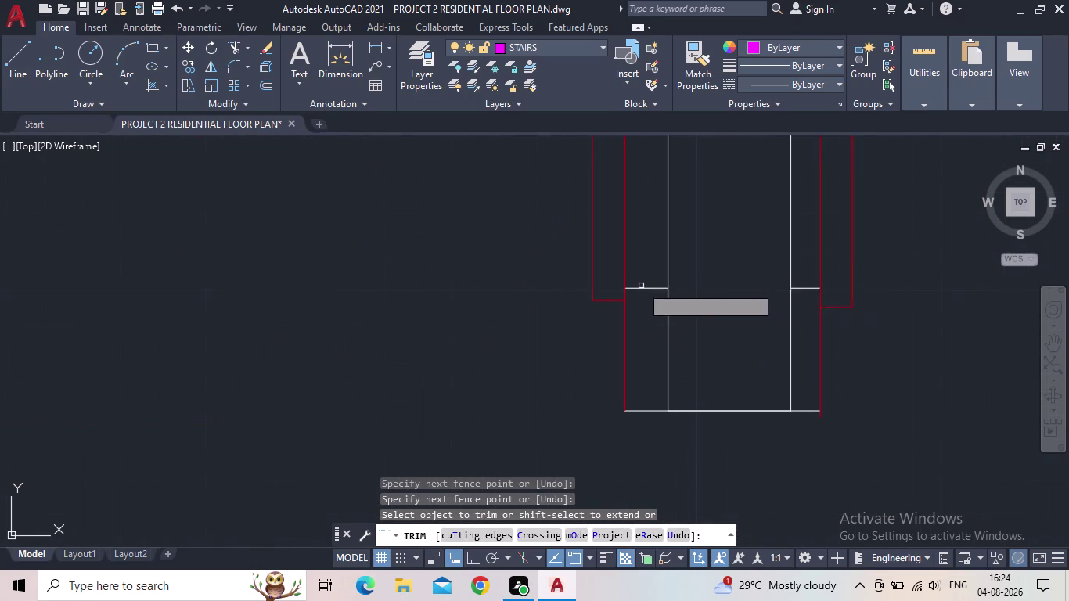
scroll(up, 3)
click(650, 299)
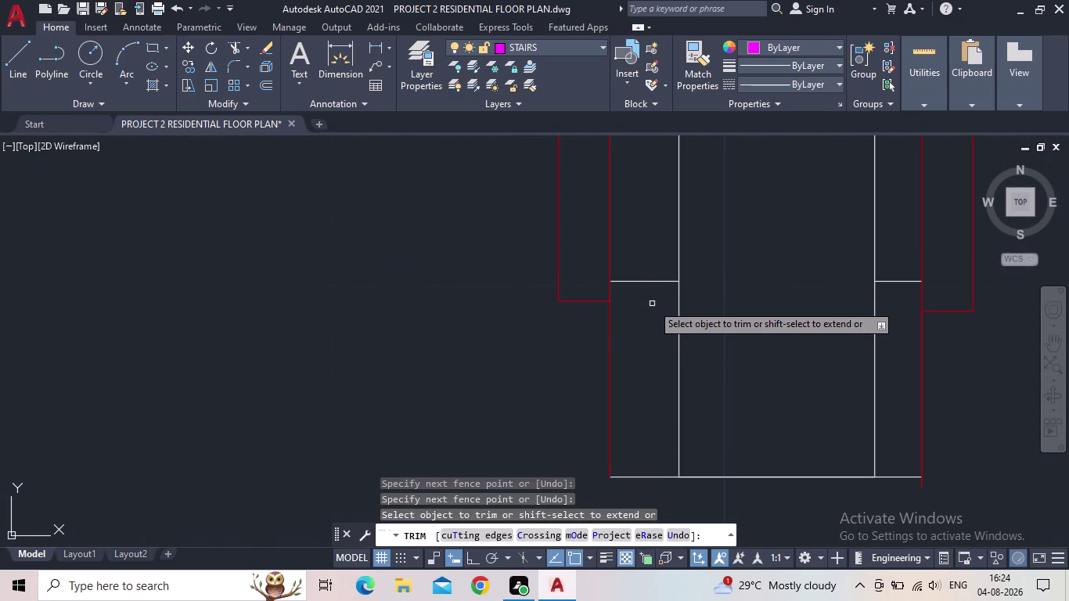
Bring the whole floor plan into view and save the drawing with QSAVE.
scroll(down, 3)
scroll(down, 3)
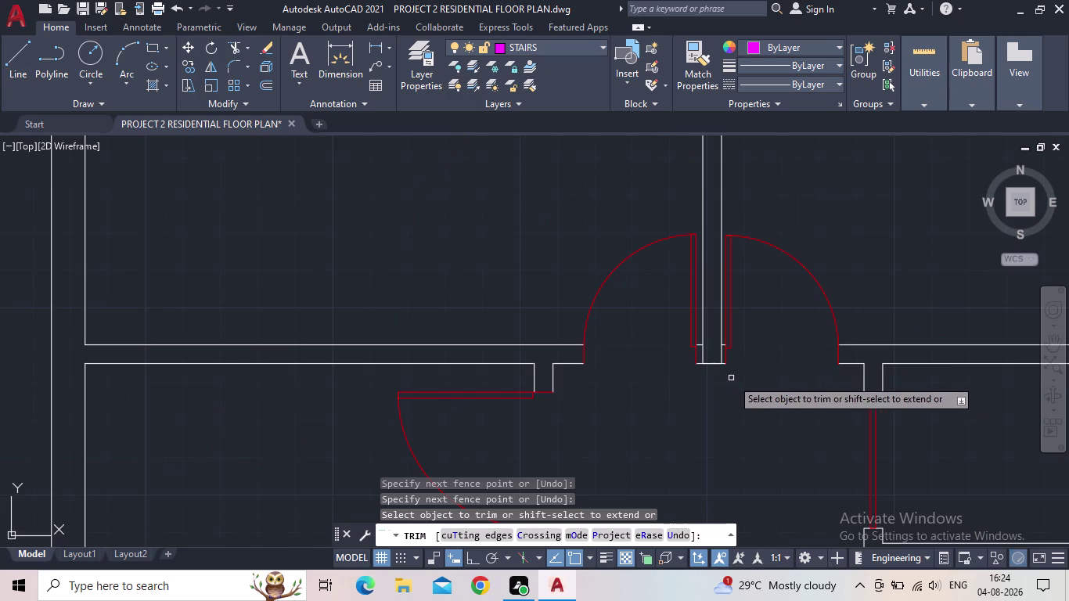
scroll(down, 3)
scroll(down, 3)
middle_drag(740, 435, 733, 289)
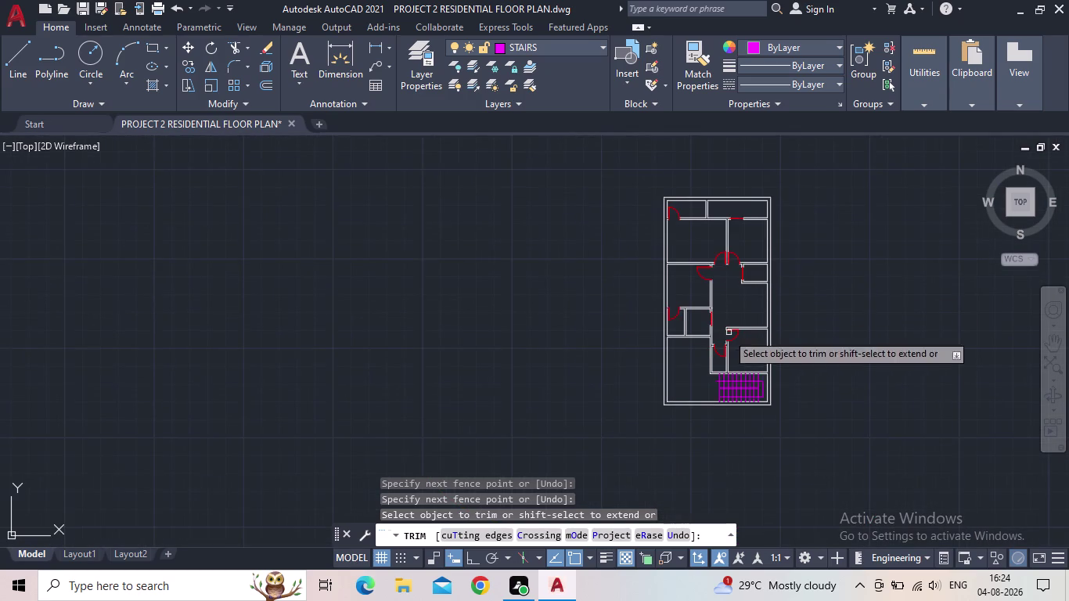
scroll(up, 3)
middle_drag(860, 417, 783, 484)
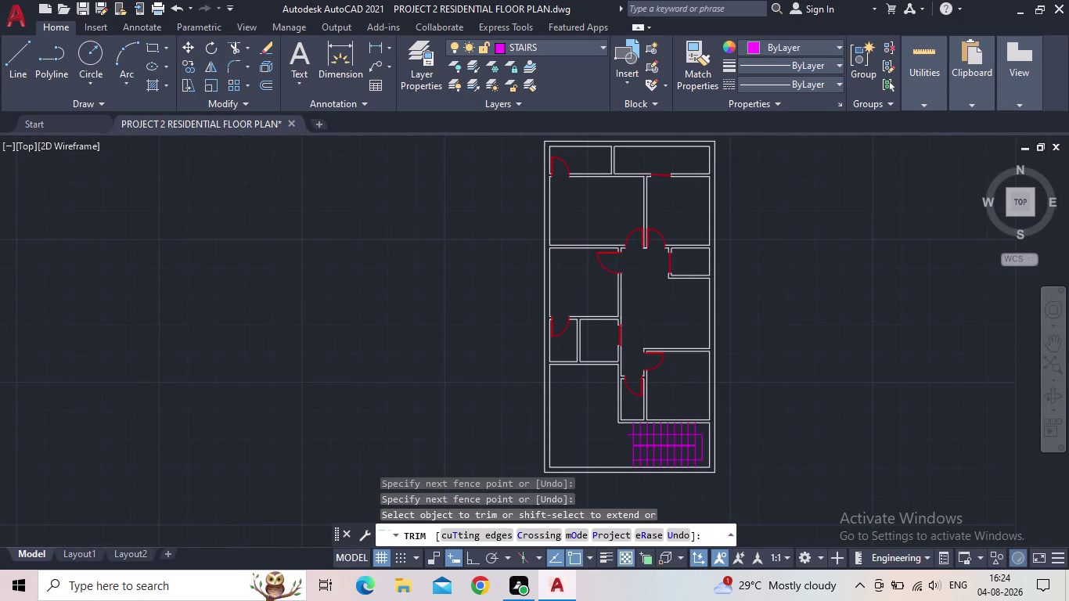
click(85, 9)
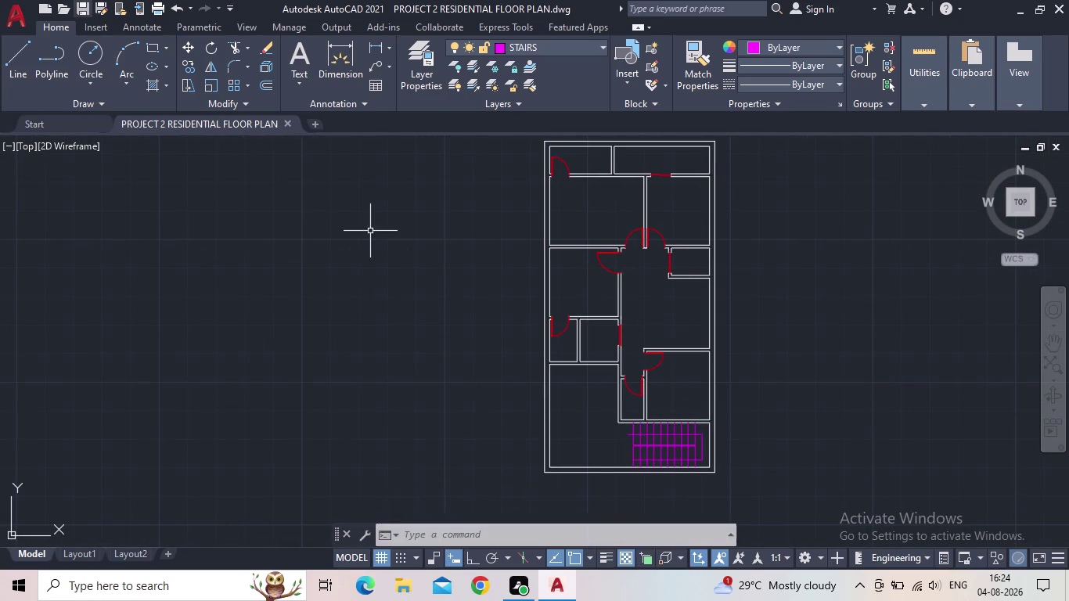
middle_drag(612, 283, 474, 295)
scroll(up, 3)
scroll(down, 3)
middle_drag(521, 345, 506, 244)
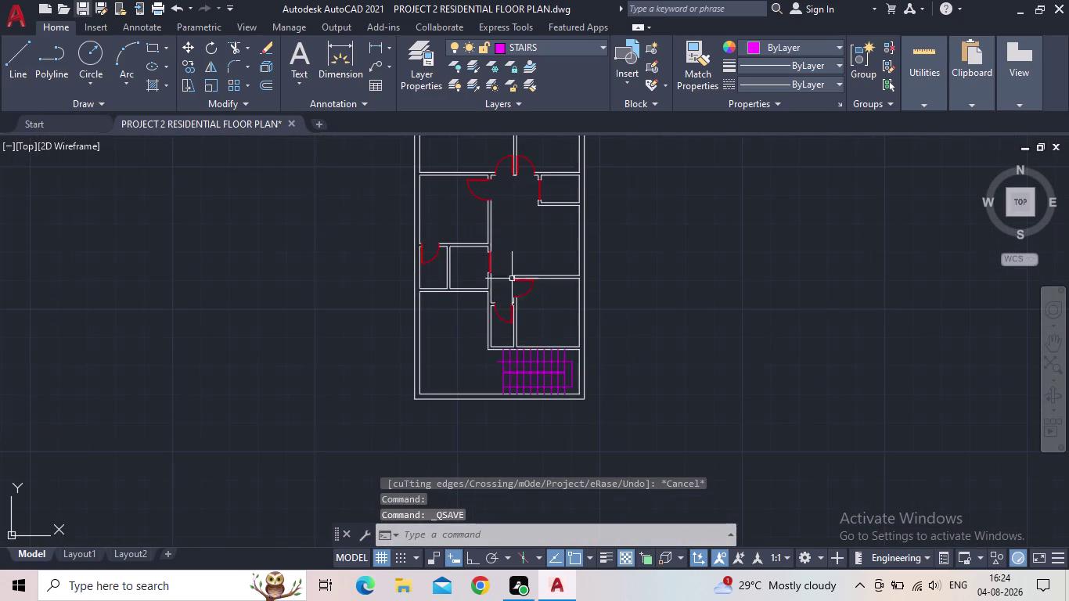
scroll(up, 3)
scroll(down, 3)
Inspect the bedrooms, stairs, door arcs and corridor walls of the plan.
middle_drag(521, 309, 522, 316)
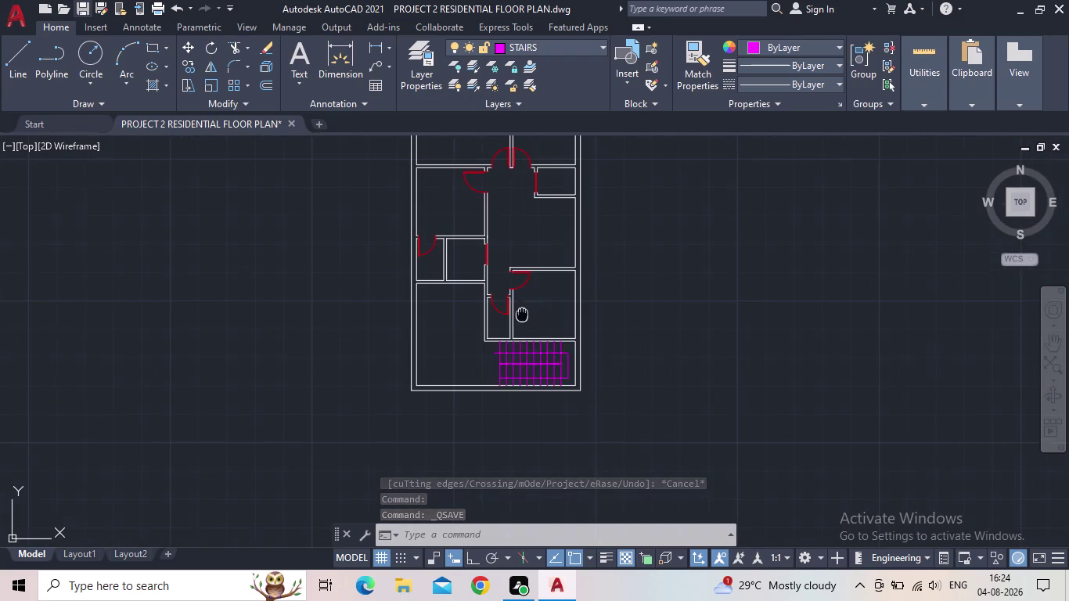
middle_drag(522, 316, 556, 443)
middle_drag(563, 441, 563, 364)
scroll(up, 3)
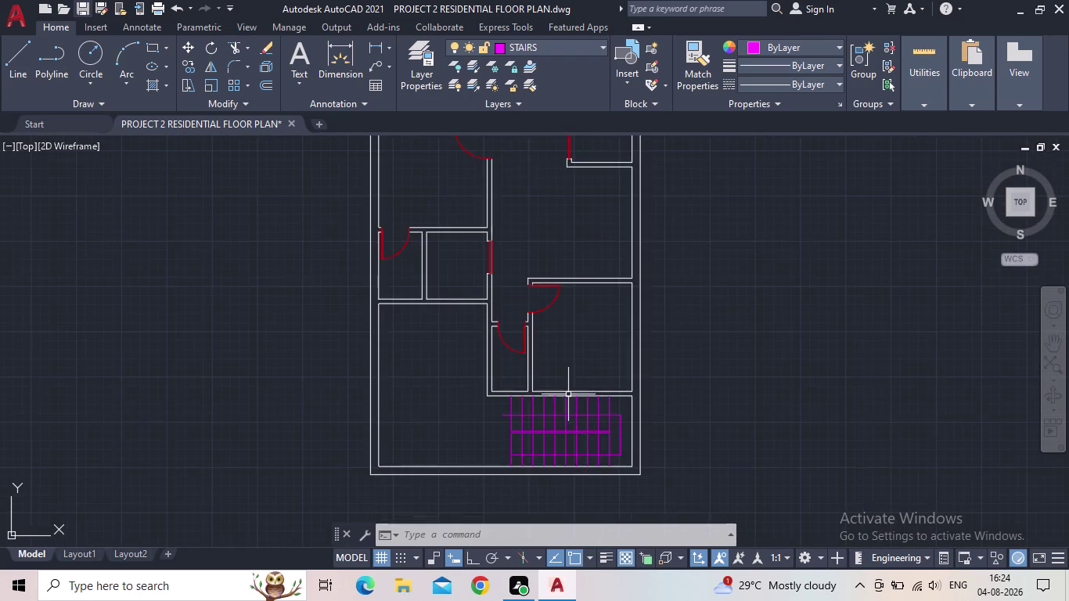
scroll(up, 3)
scroll(down, 3)
scroll(down, 3)
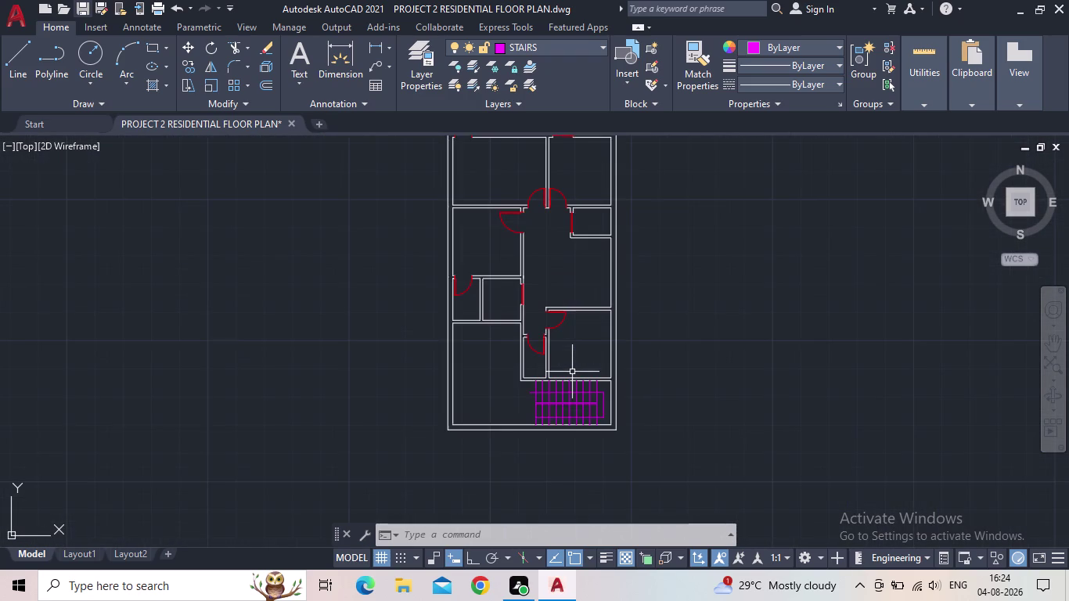
middle_drag(573, 380, 574, 454)
scroll(up, 3)
middle_drag(591, 409, 587, 341)
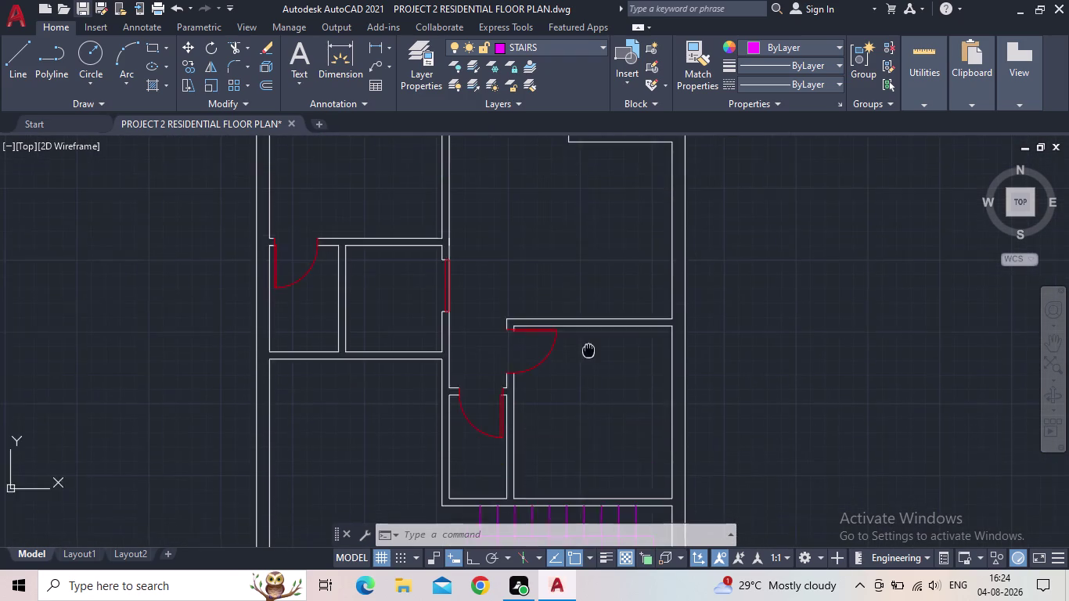
middle_drag(587, 340, 576, 301)
scroll(up, 3)
middle_drag(541, 343, 592, 266)
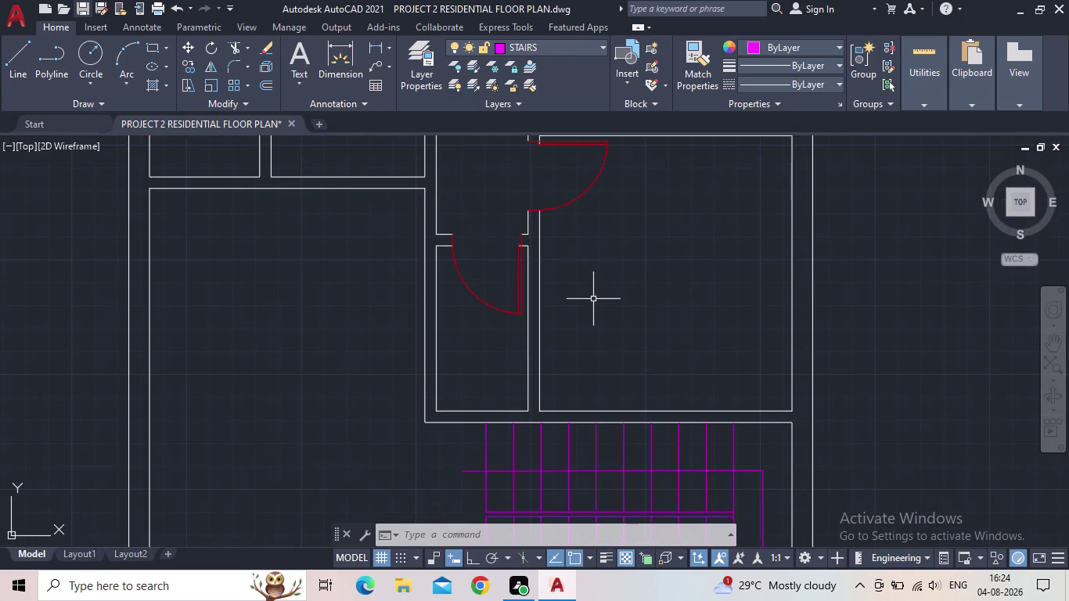
scroll(down, 3)
middle_drag(599, 307, 568, 326)
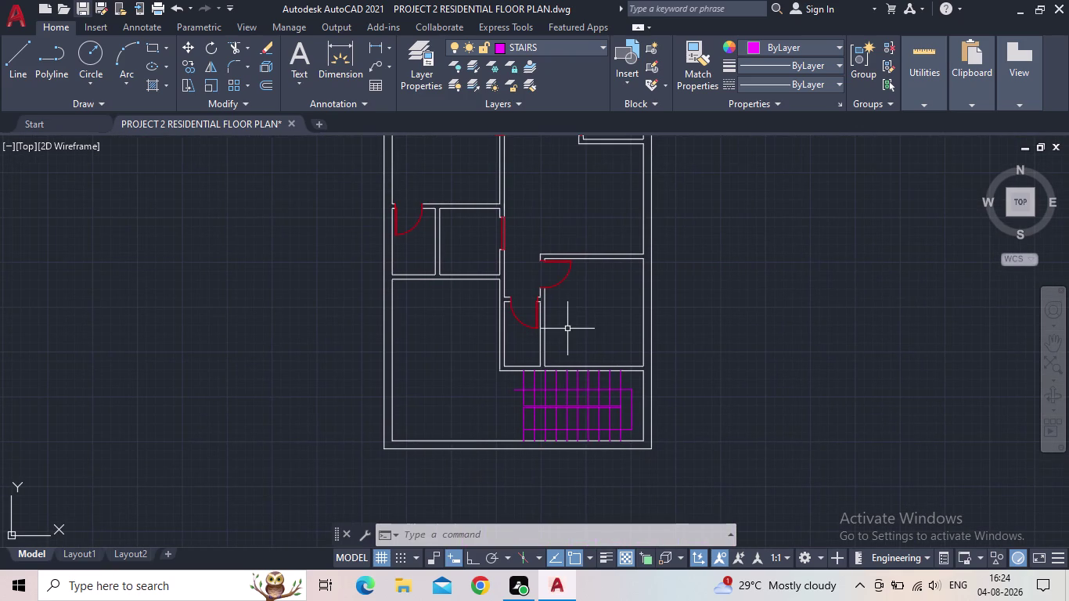
middle_drag(569, 350, 573, 389)
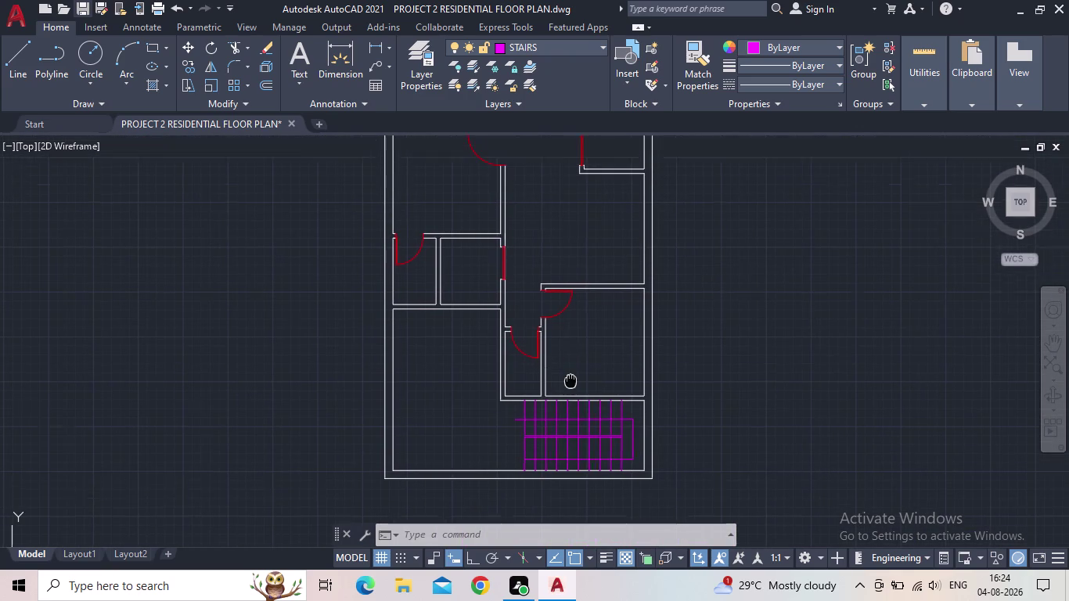
middle_drag(573, 388, 604, 412)
scroll(down, 3)
middle_drag(605, 400, 534, 431)
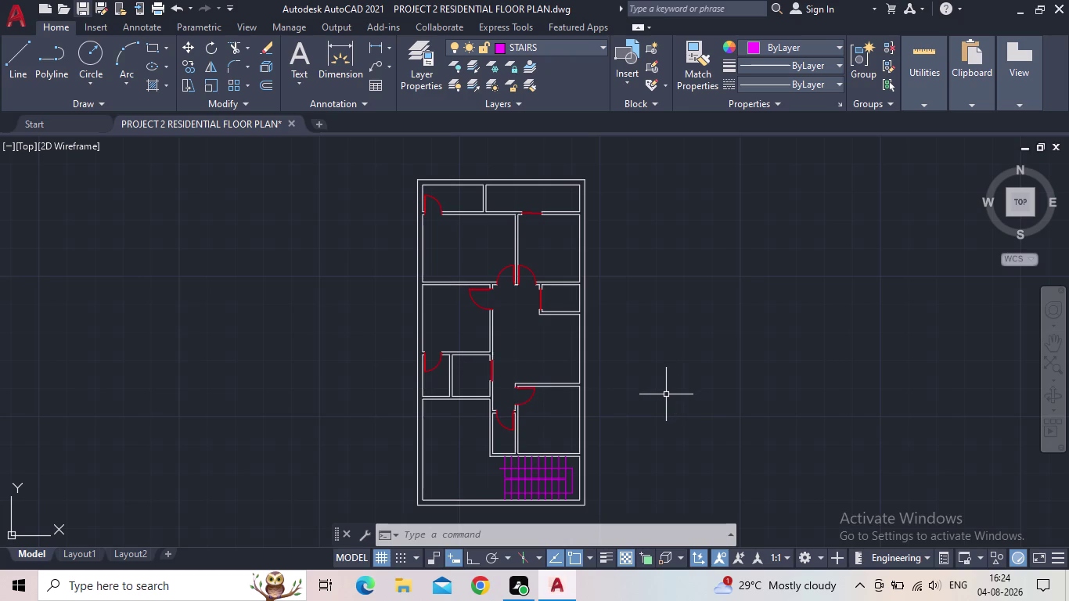
middle_drag(658, 385, 618, 398)
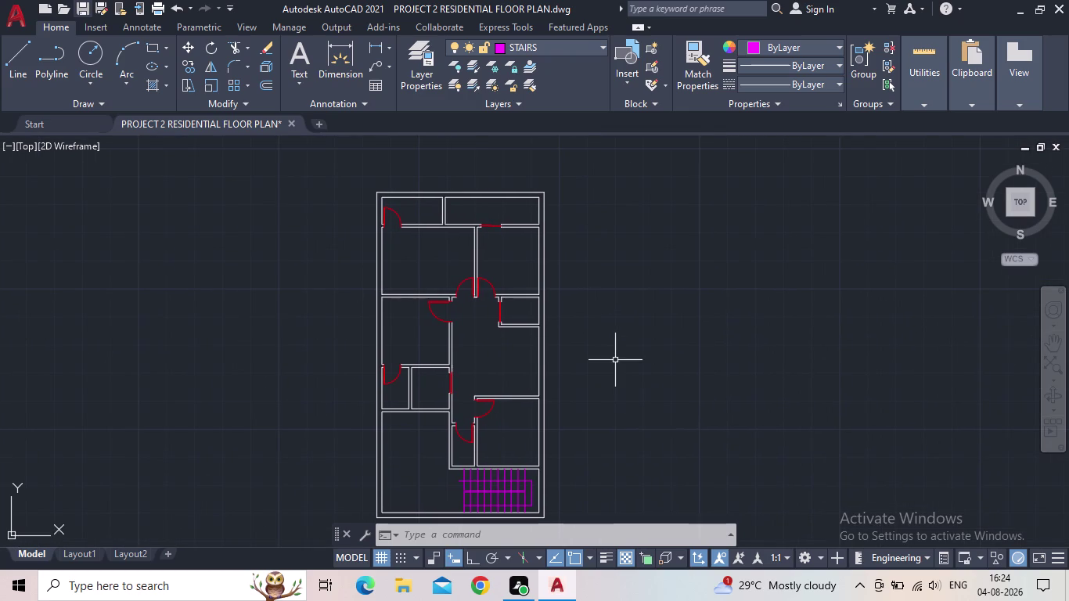
scroll(down, 3)
middle_drag(607, 351, 501, 313)
scroll(up, 3)
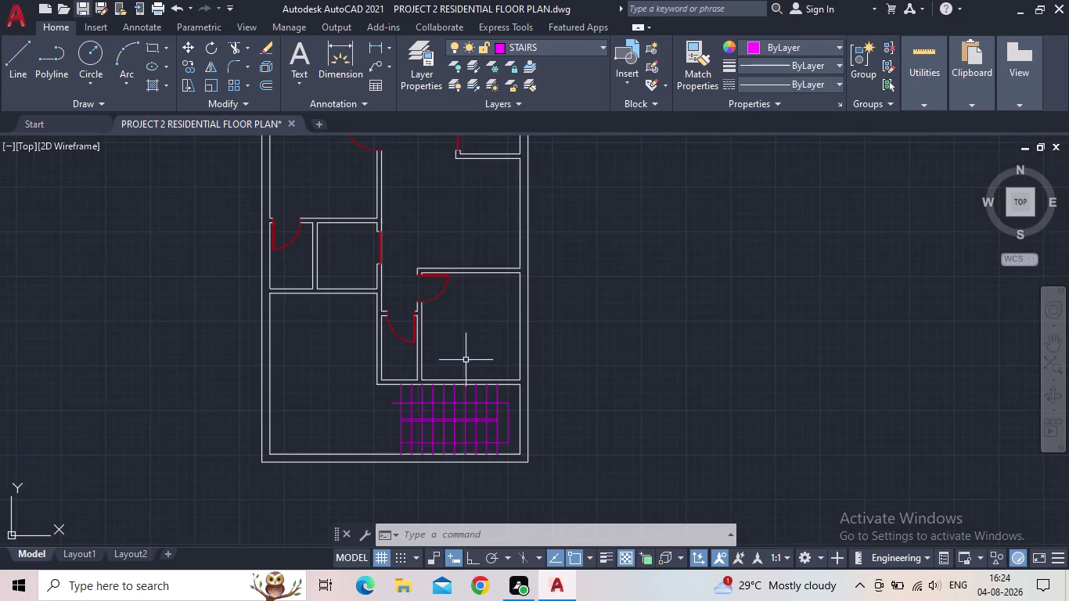
middle_drag(472, 358, 438, 421)
Save the drawing again and reframe the full floor plan.
click(79, 8)
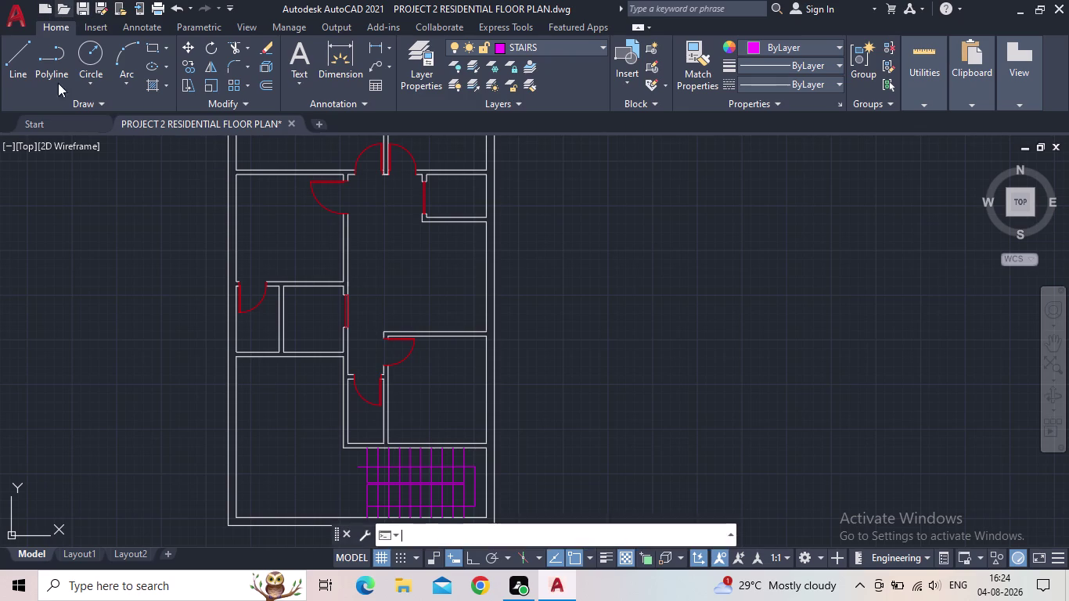
scroll(down, 3)
middle_drag(227, 341, 307, 388)
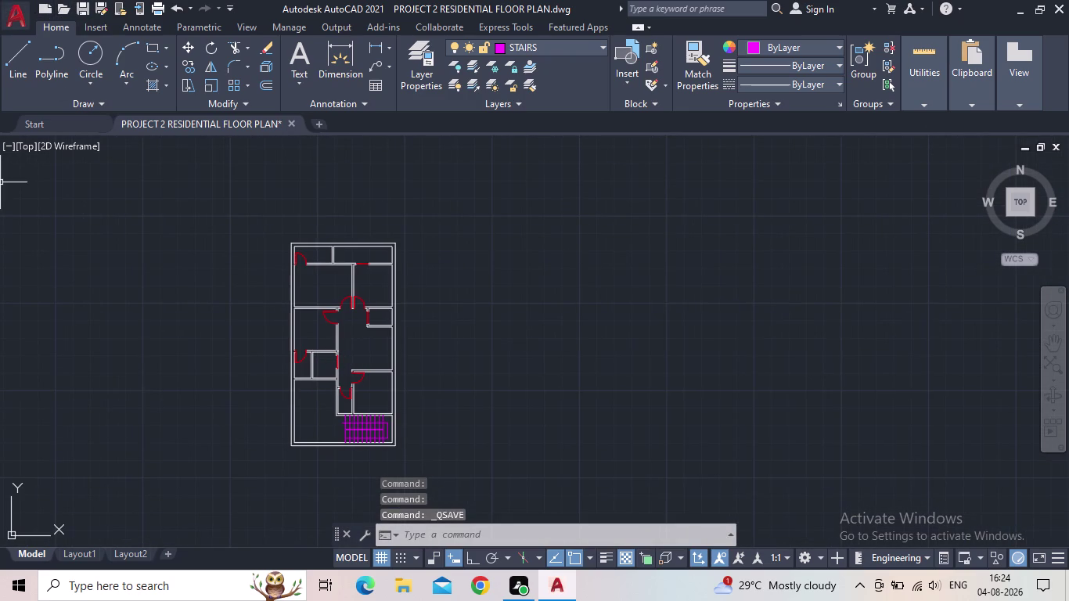
scroll(up, 3)
scroll(down, 3)
middle_drag(369, 389, 318, 368)
scroll(down, 3)
middle_drag(319, 378, 254, 260)
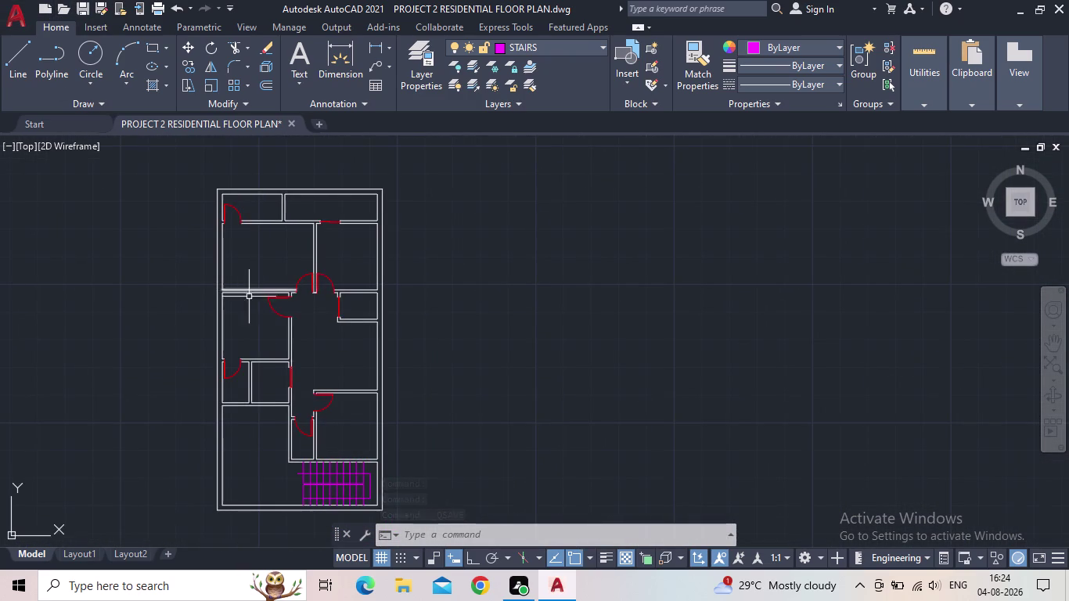
middle_drag(323, 355, 322, 367)
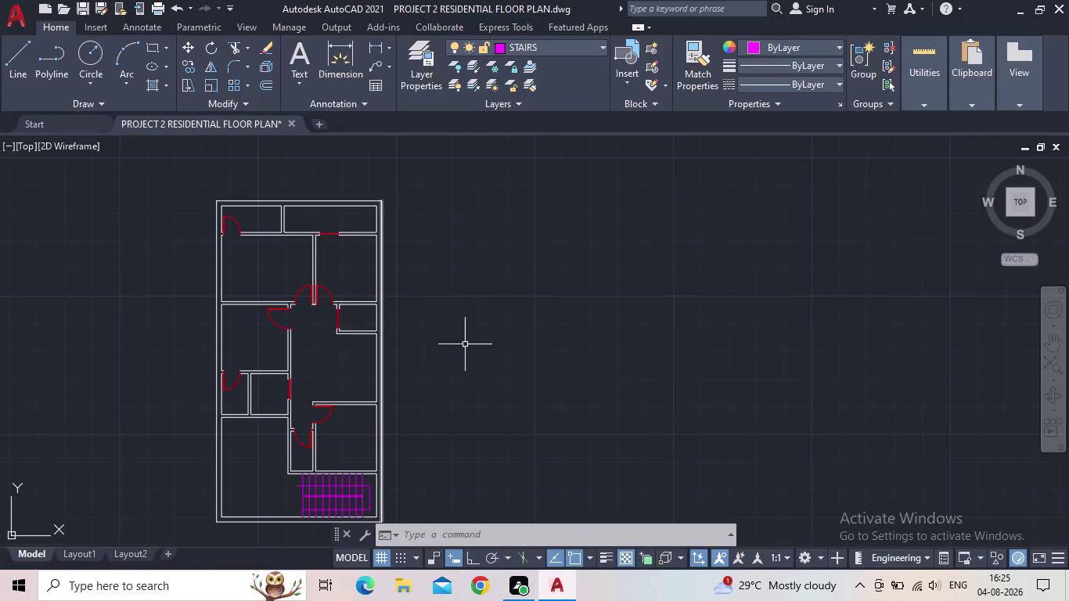
Zoom in closely on the wall junction between the two upper rooms.
middle_drag(349, 384, 484, 335)
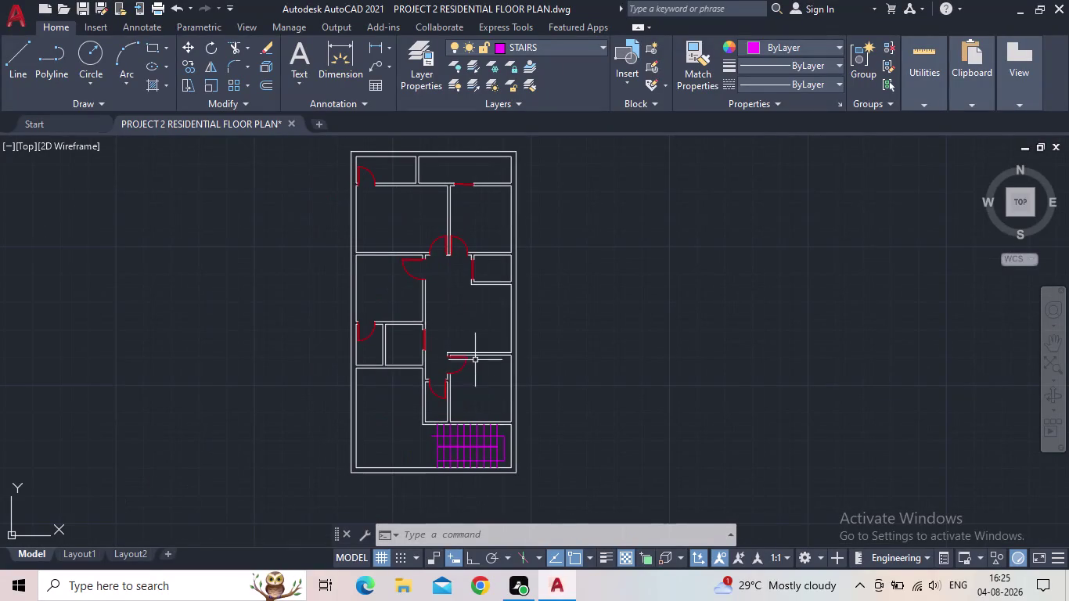
scroll(up, 3)
middle_drag(477, 400, 553, 445)
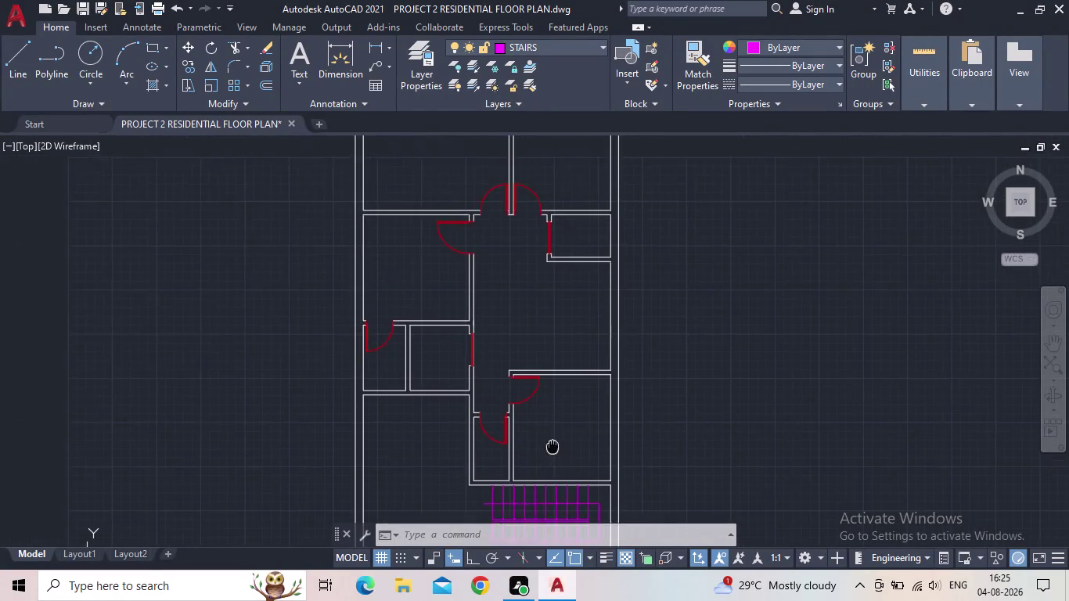
scroll(down, 3)
middle_drag(553, 446, 563, 428)
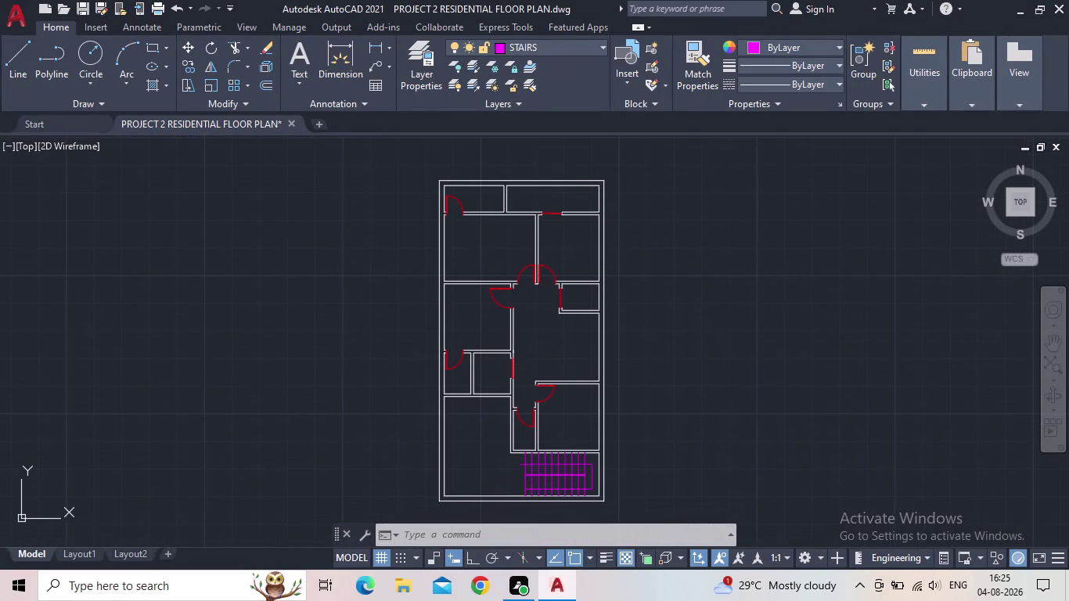
scroll(down, 3)
middle_click(563, 428)
scroll(up, 3)
scroll(up, 3)
middle_drag(558, 422, 584, 391)
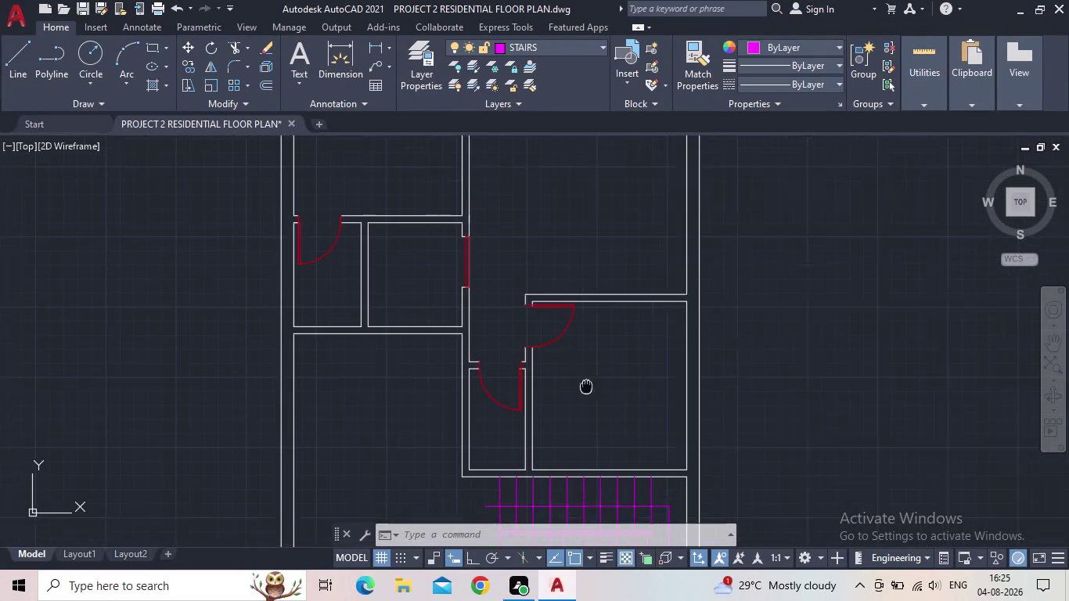
middle_drag(584, 390, 595, 364)
scroll(down, 3)
scroll(up, 3)
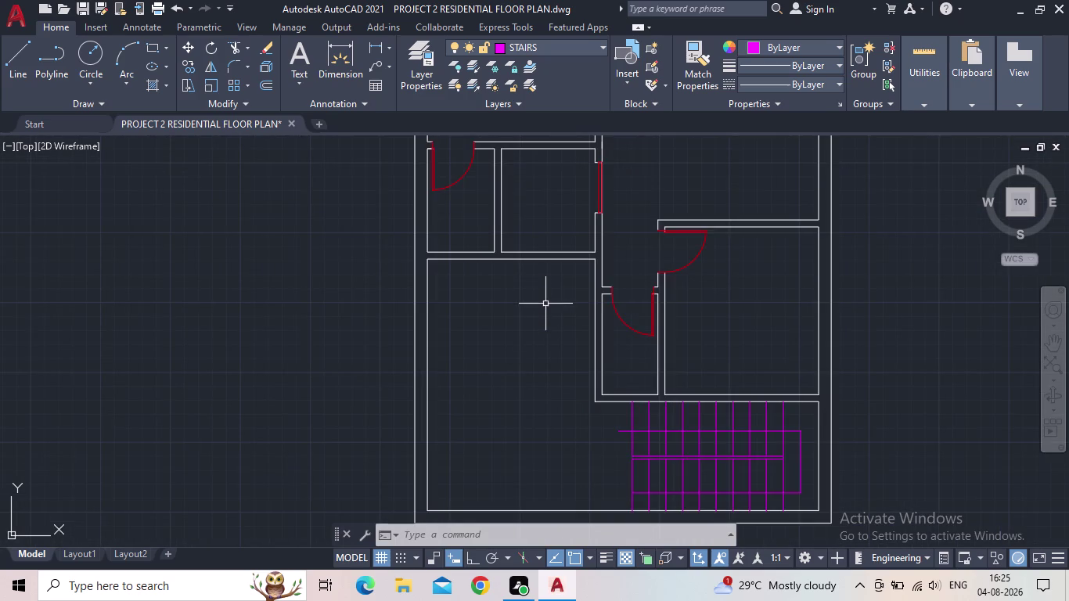
middle_drag(545, 301, 538, 400)
scroll(up, 3)
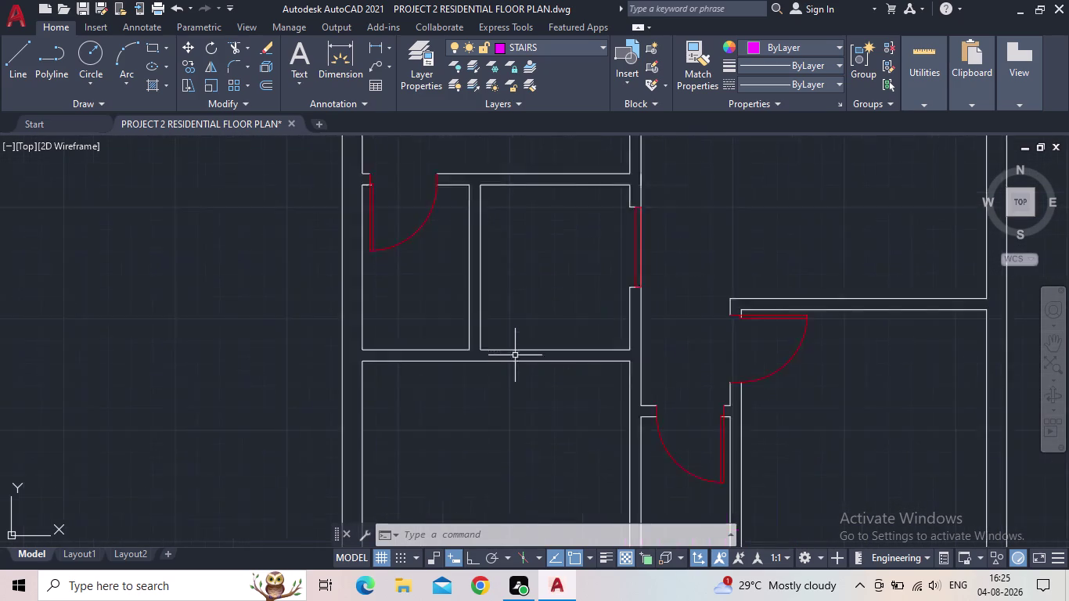
scroll(up, 3)
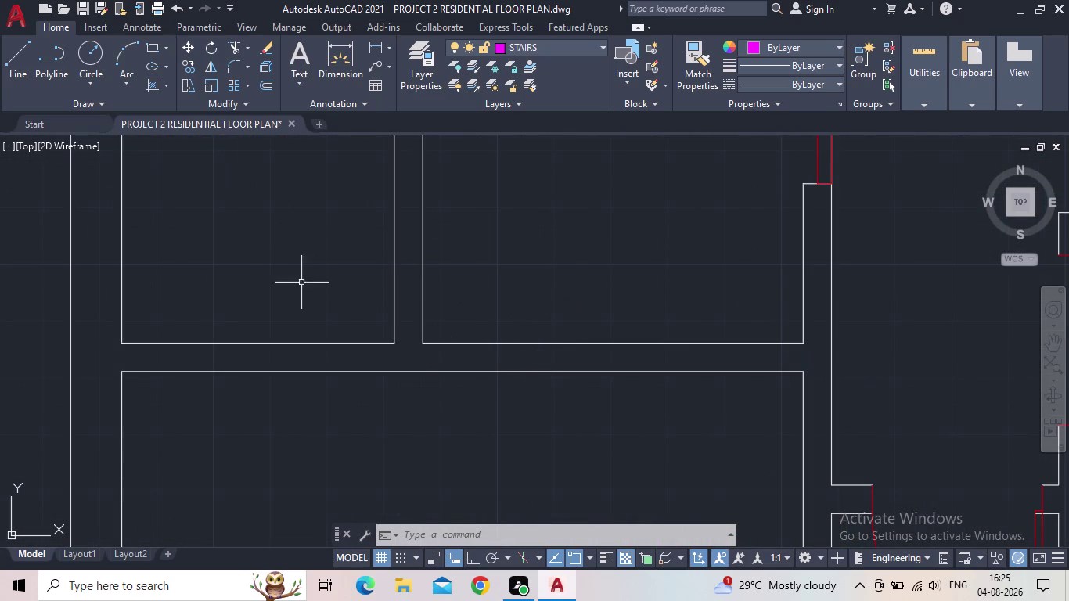
Using EX, extend the vertical wall down to the lower wall and the horizontal wall to the corner.
key(e)
key(x)
key(space)
drag(436, 292, 429, 296)
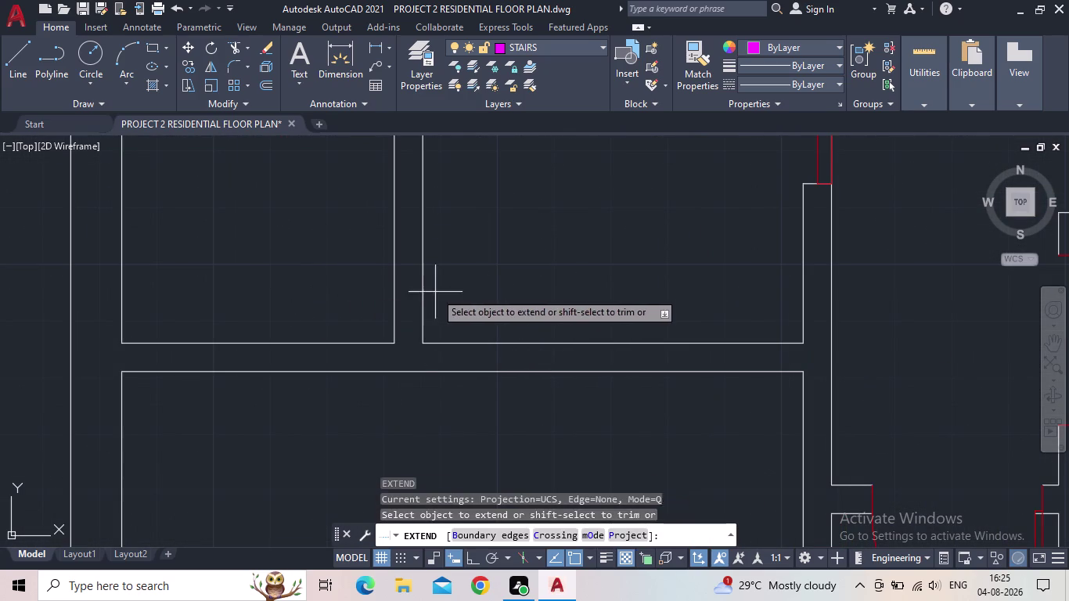
drag(430, 296, 413, 298)
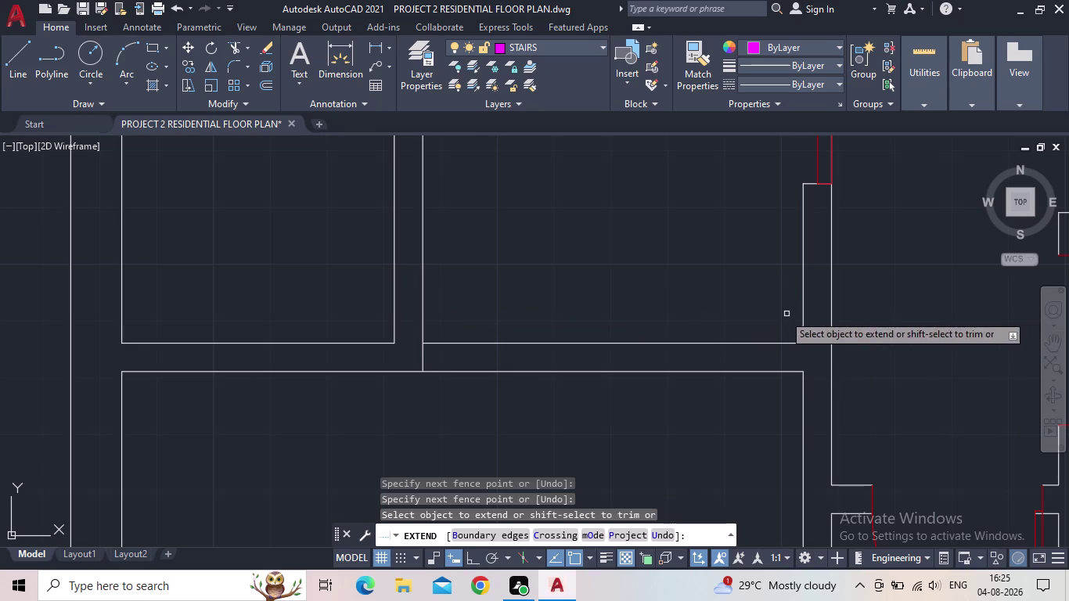
drag(779, 314, 806, 313)
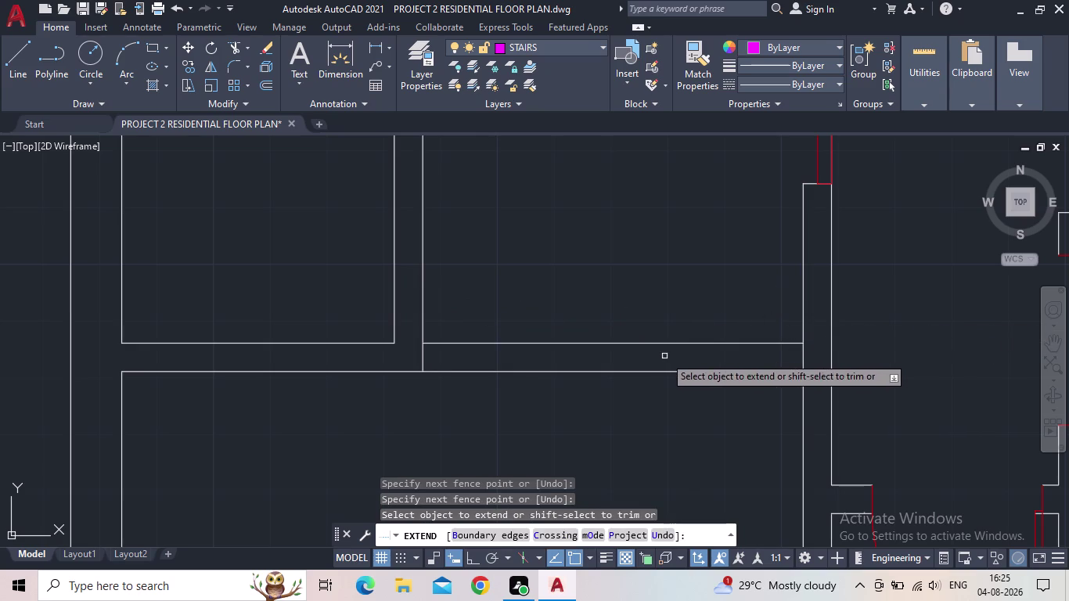
key(Escape)
scroll(down, 3)
middle_drag(654, 367, 590, 382)
scroll(down, 3)
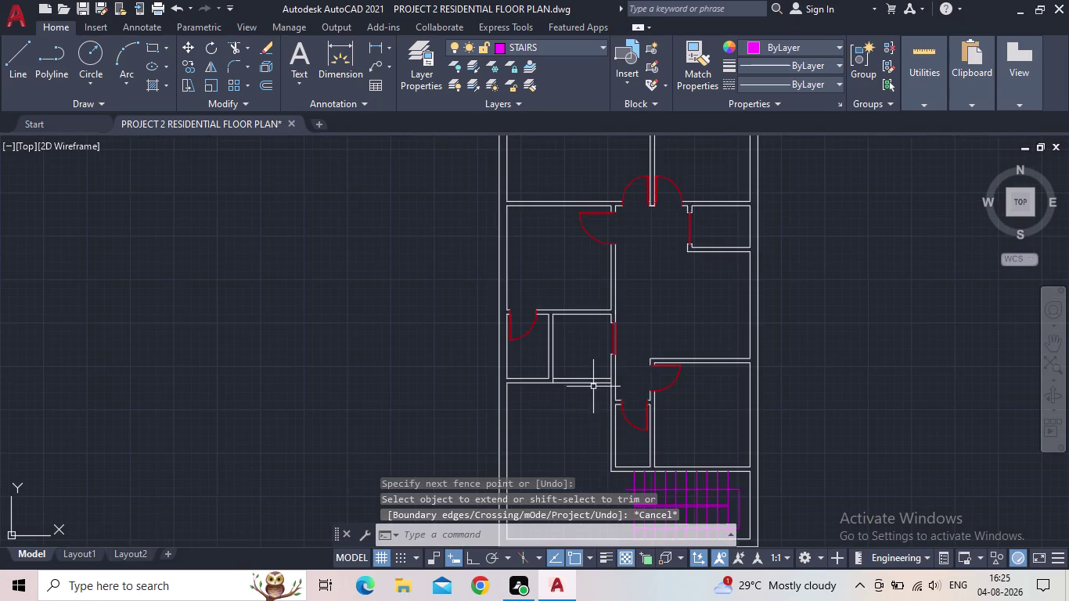
middle_drag(593, 387, 539, 400)
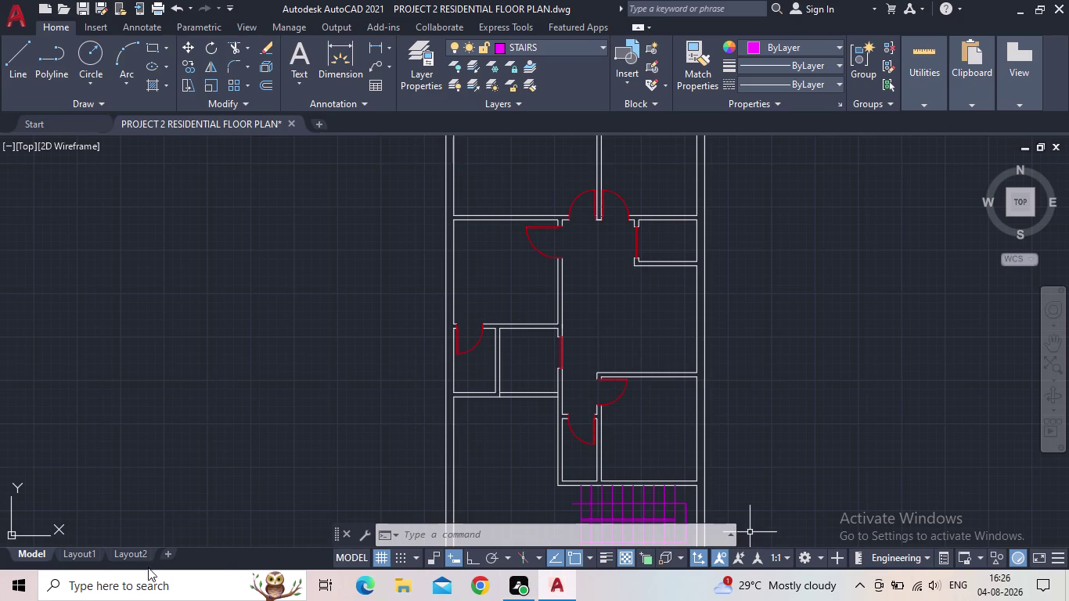
middle_drag(501, 417, 477, 333)
scroll(down, 3)
middle_drag(476, 363, 435, 363)
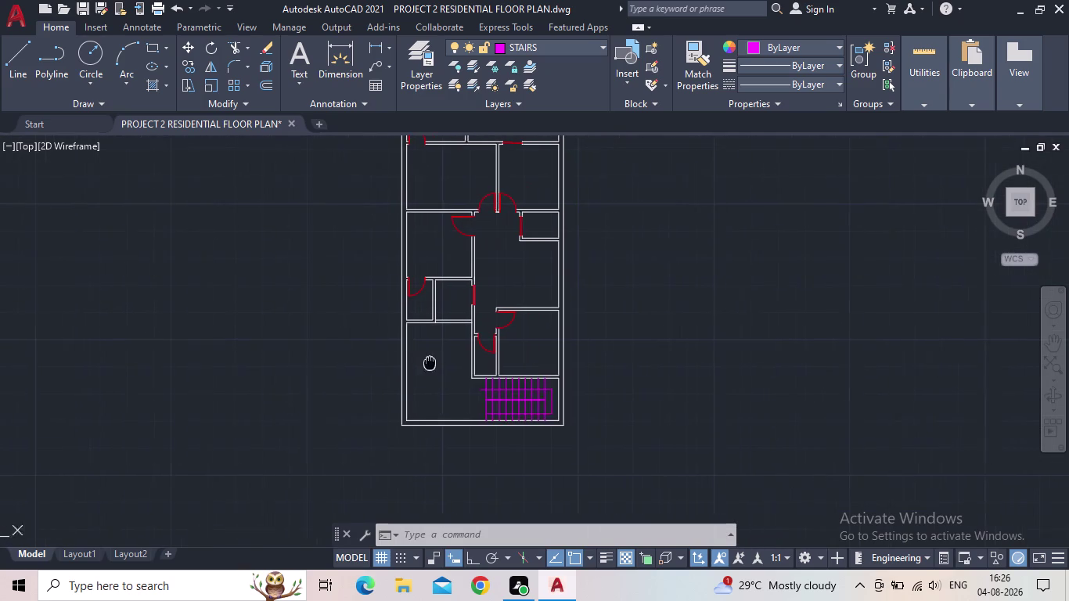
middle_drag(435, 364, 419, 364)
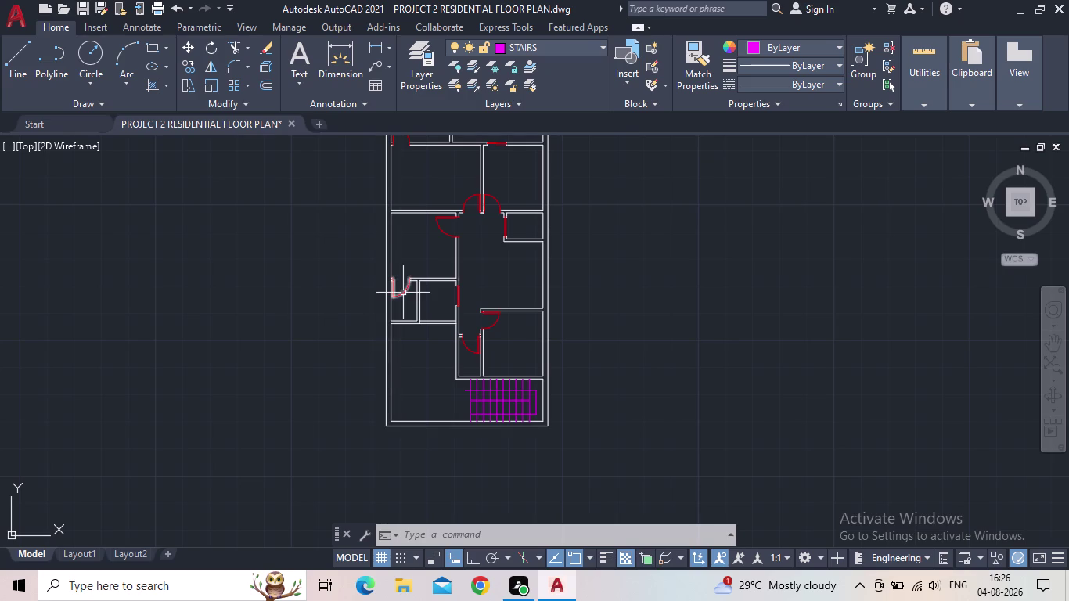
scroll(down, 3)
scroll(up, 3)
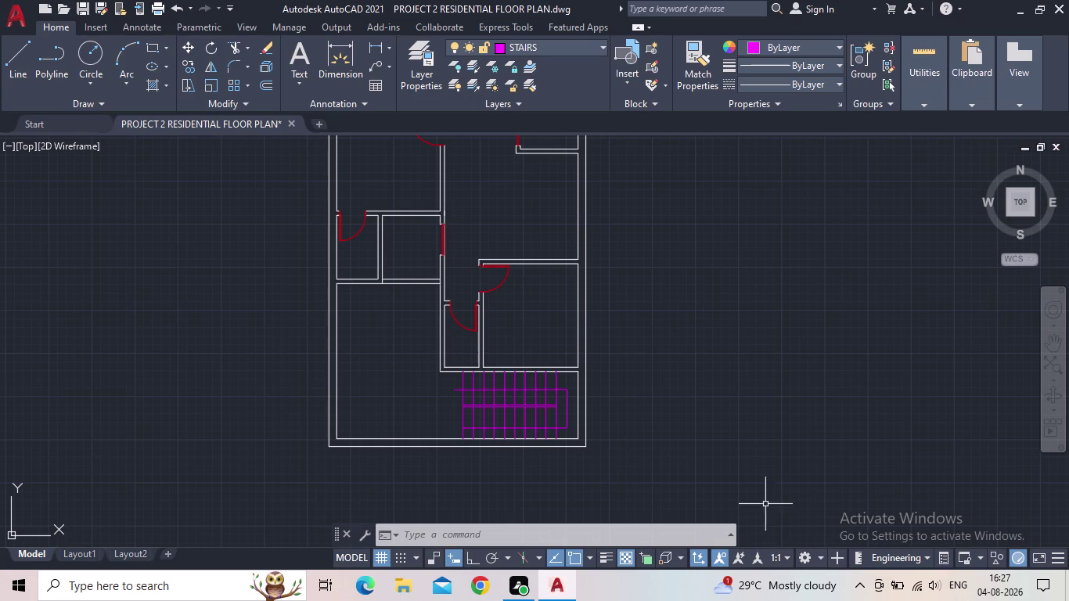
middle_drag(802, 473, 757, 473)
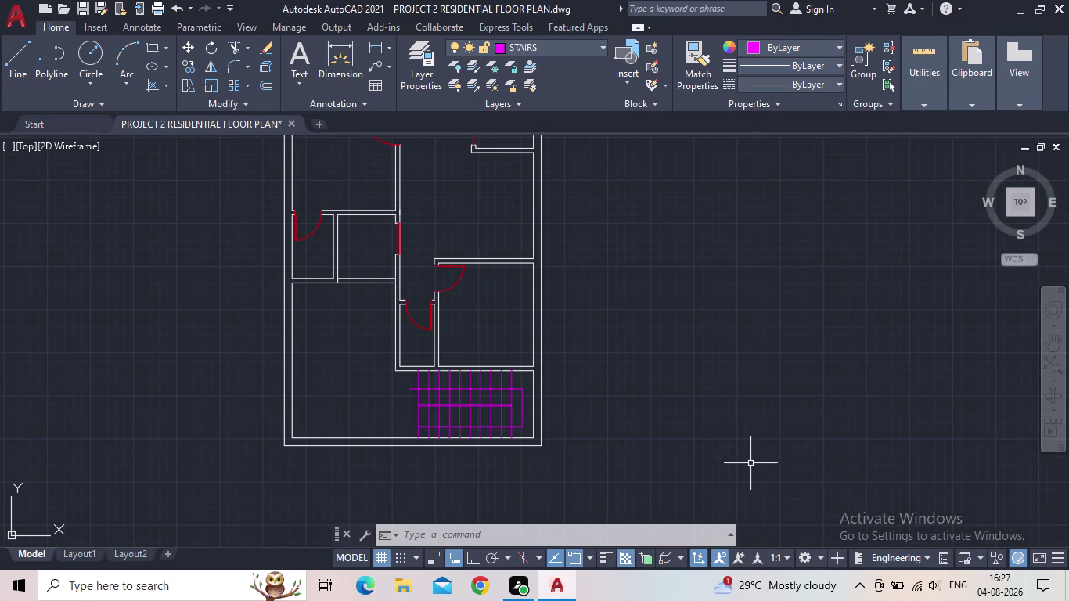
scroll(up, 3)
middle_click(713, 372)
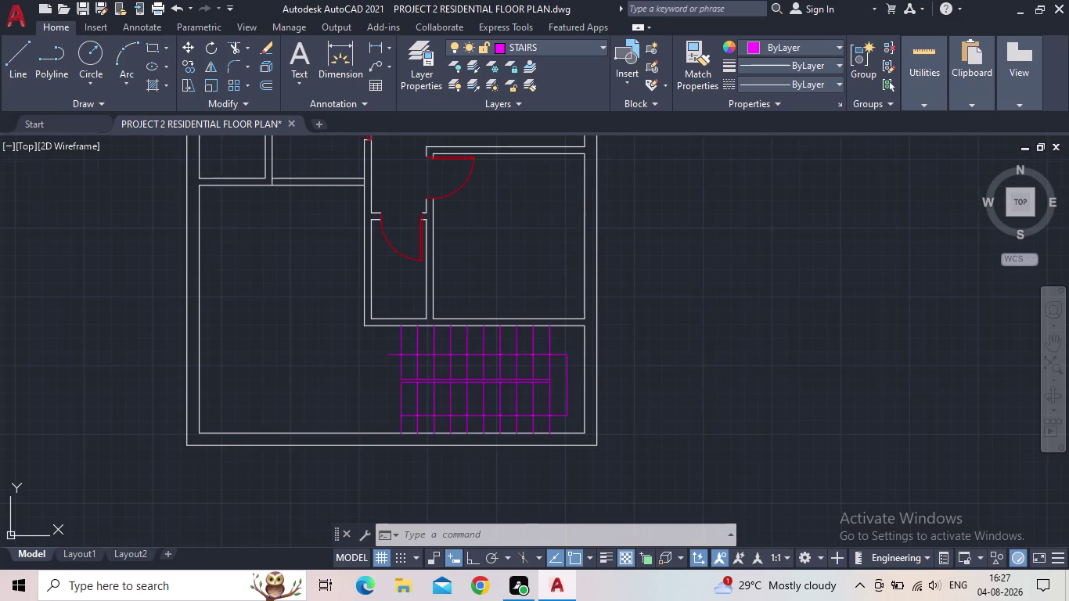
scroll(up, 3)
scroll(down, 3)
scroll(down, 3)
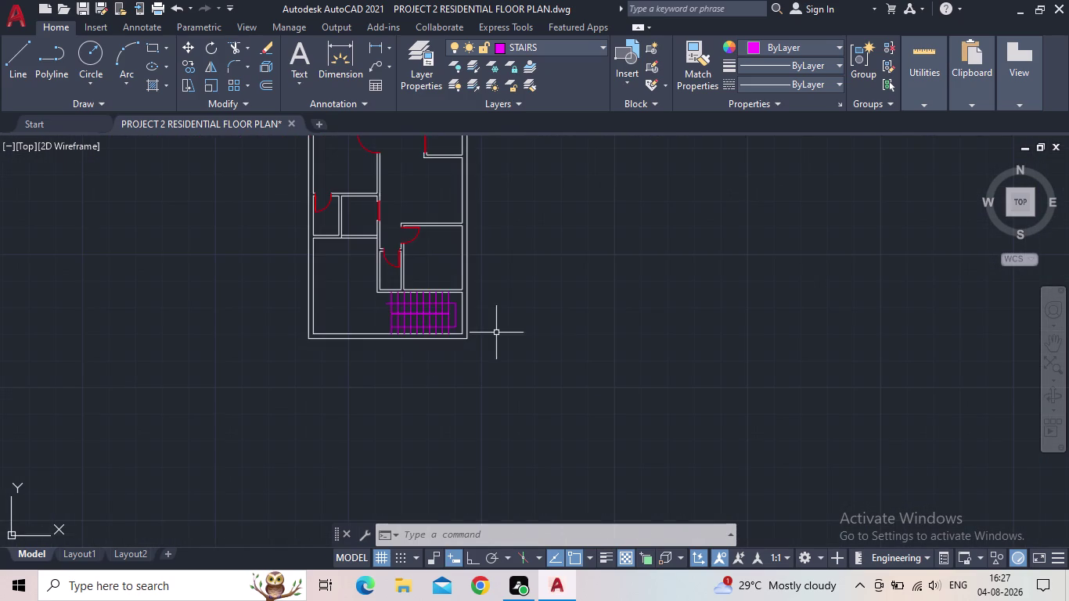
middle_drag(622, 365, 723, 462)
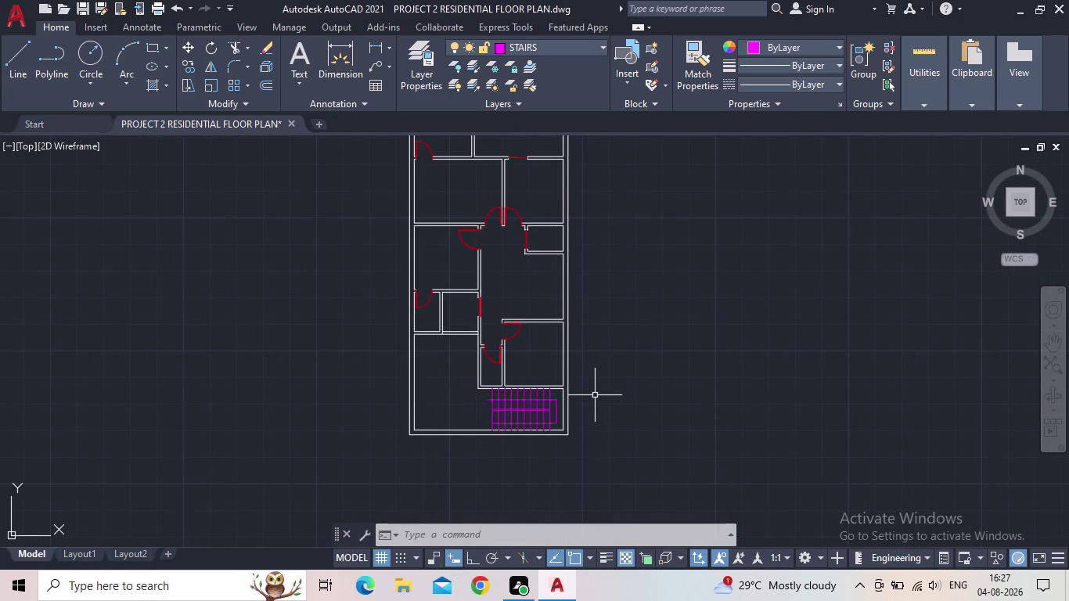
scroll(up, 3)
middle_drag(865, 446, 489, 351)
scroll(down, 3)
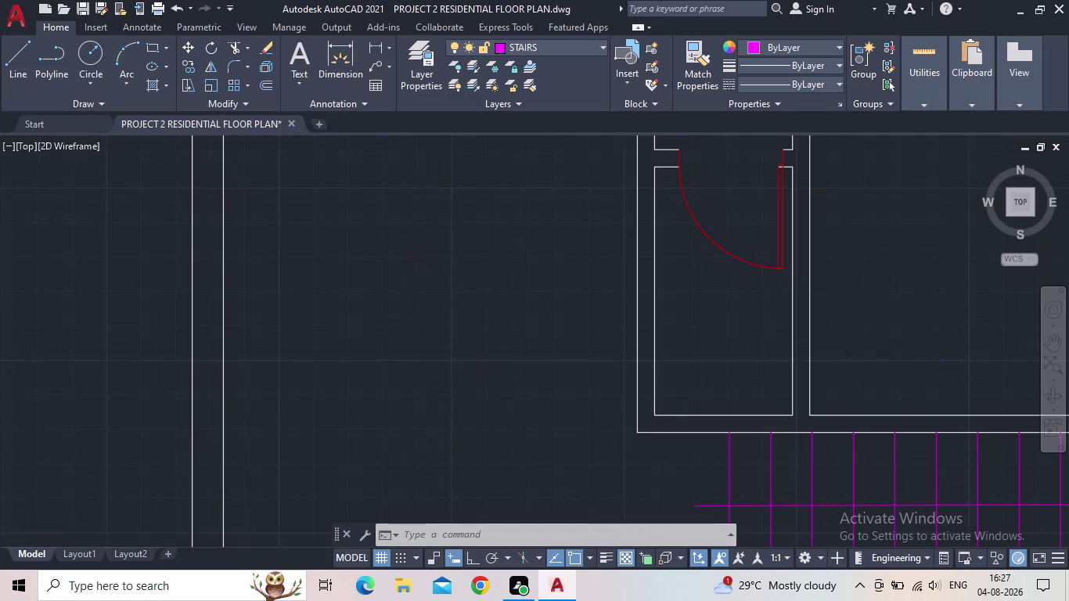
scroll(down, 3)
middle_drag(783, 448, 560, 402)
scroll(down, 3)
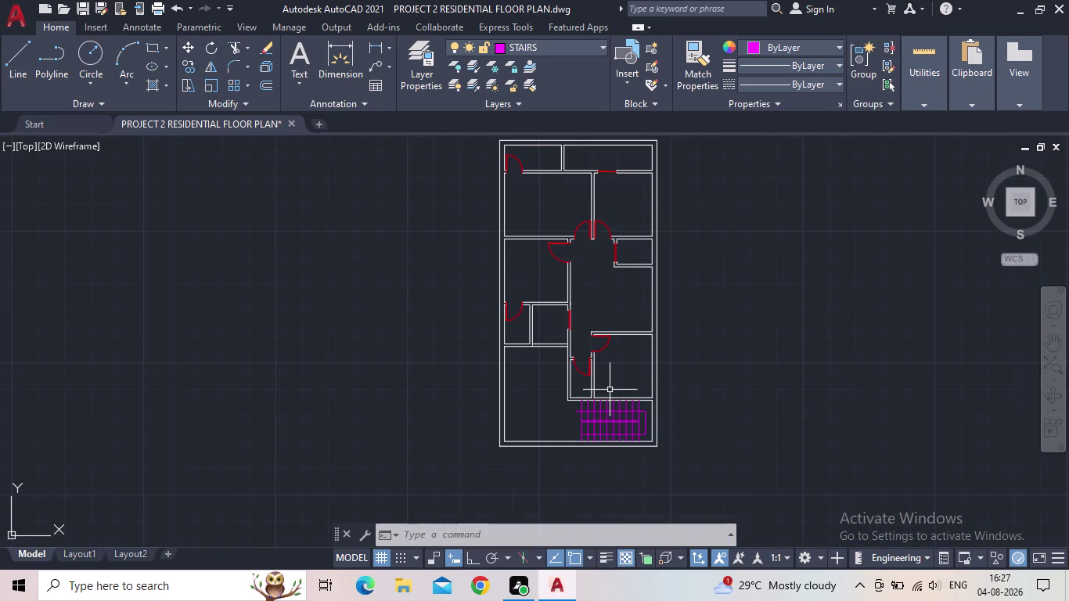
scroll(down, 3)
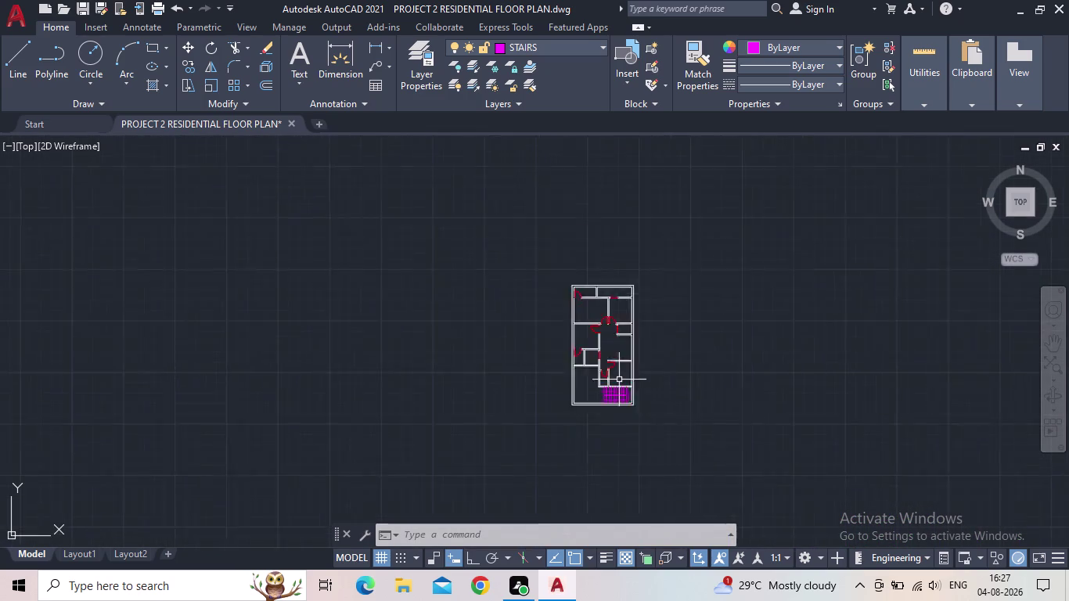
scroll(down, 3)
middle_drag(620, 384, 613, 379)
scroll(up, 3)
middle_drag(770, 352, 714, 410)
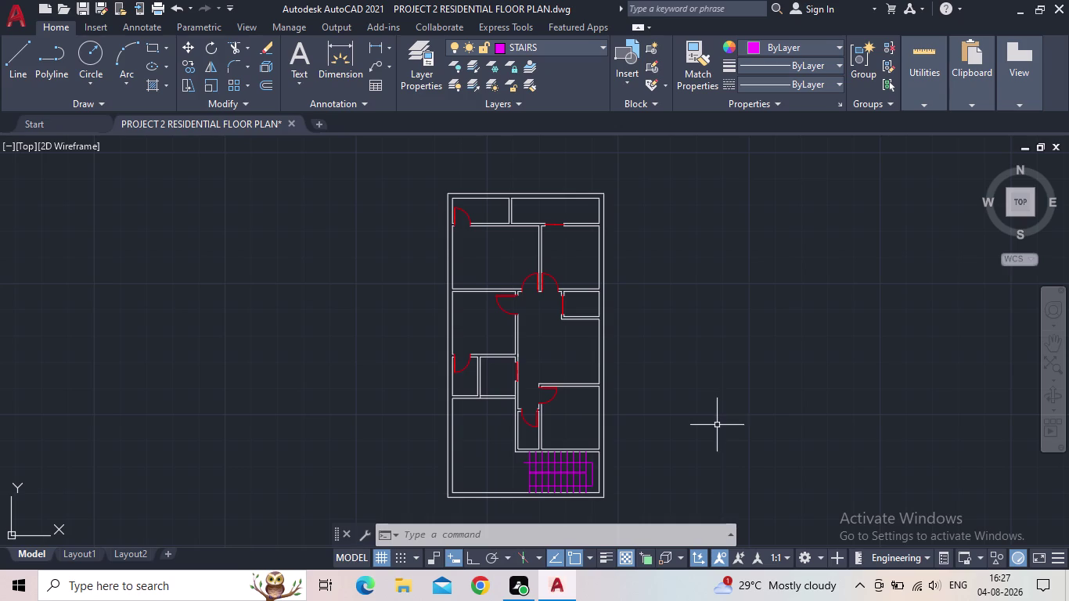
middle_drag(725, 431, 659, 422)
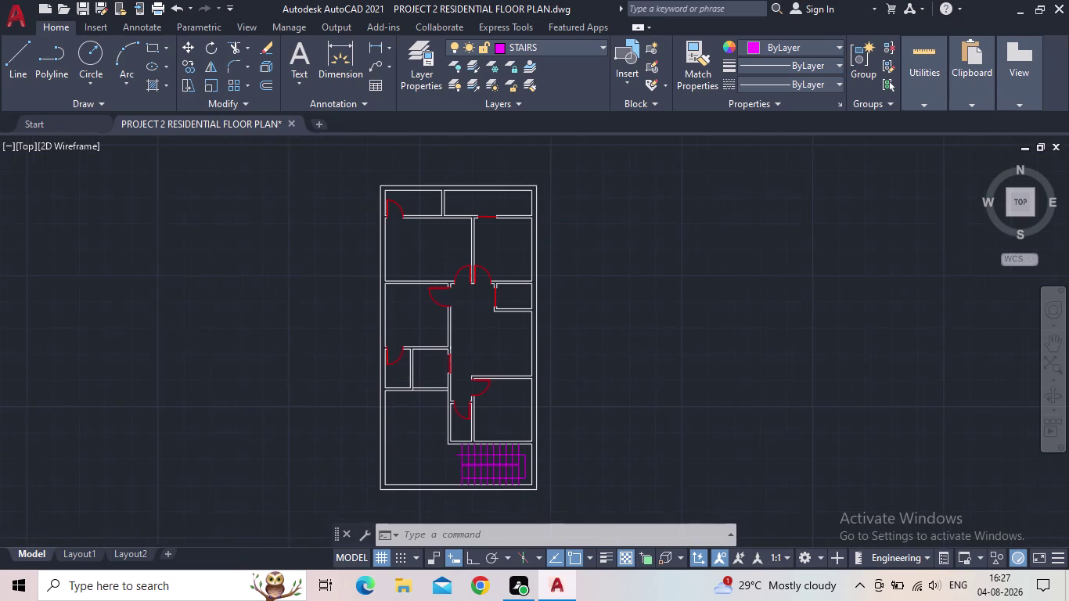
scroll(up, 3)
scroll(down, 3)
middle_drag(635, 244, 546, 266)
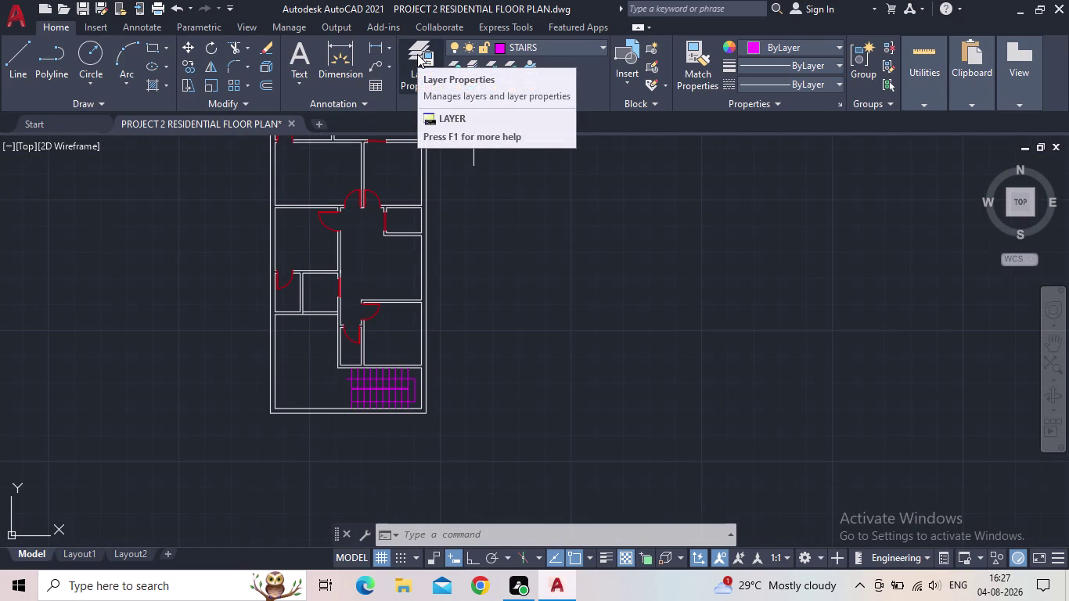
click(417, 54)
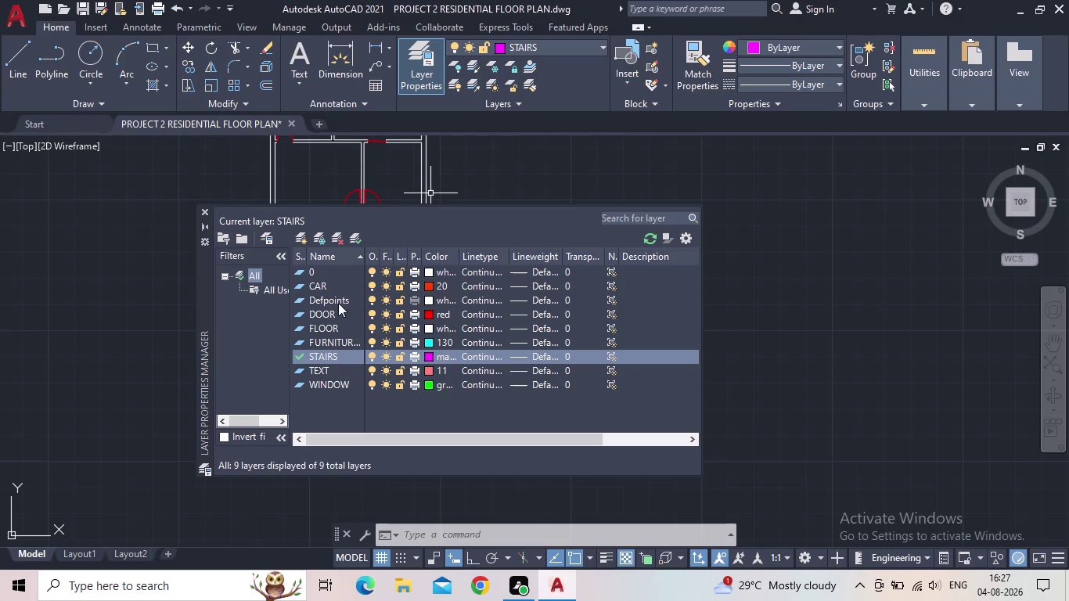
Set FURNITURES as the current layer and close the Layer Properties Manager.
double_click(298, 343)
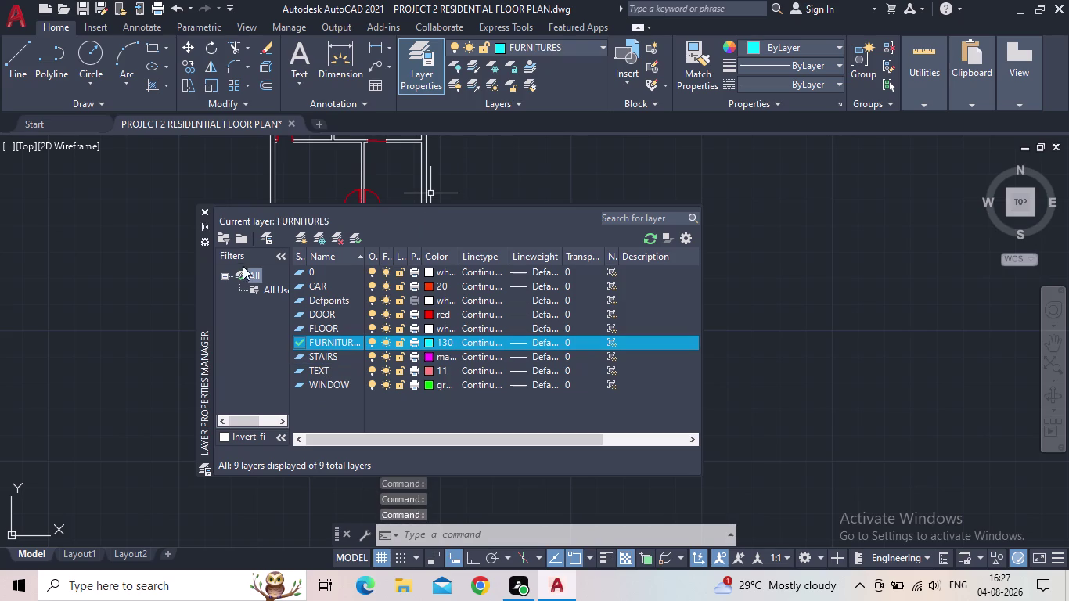
click(199, 210)
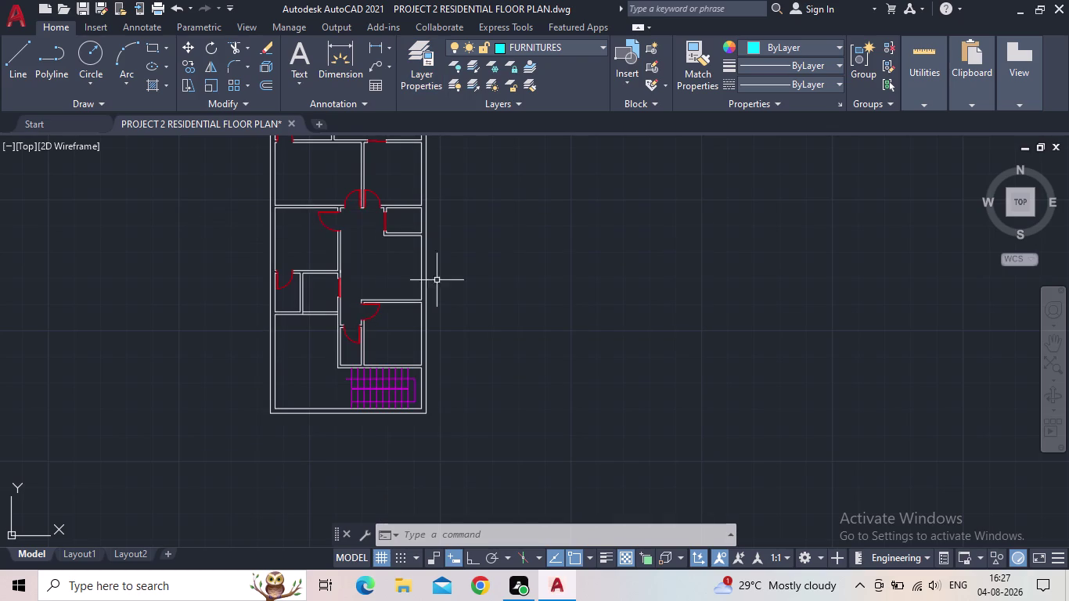
Recentre the plan's middle rooms and open DesignCenter with the DC alias.
scroll(down, 3)
middle_drag(531, 315, 388, 358)
scroll(up, 3)
middle_drag(346, 339, 565, 382)
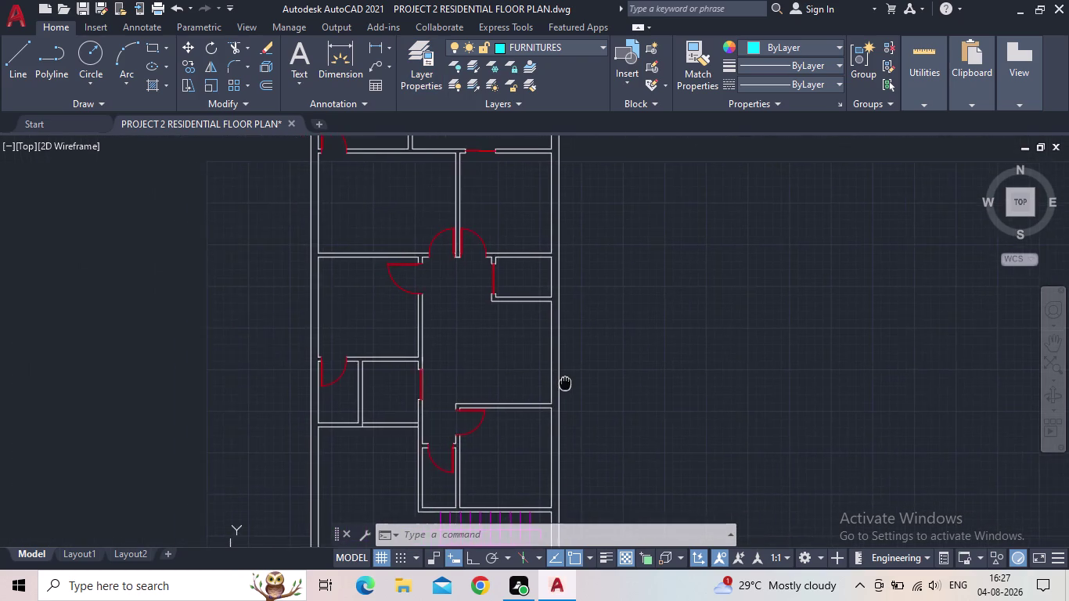
middle_drag(565, 382, 541, 341)
scroll(down, 3)
scroll(up, 3)
key(d)
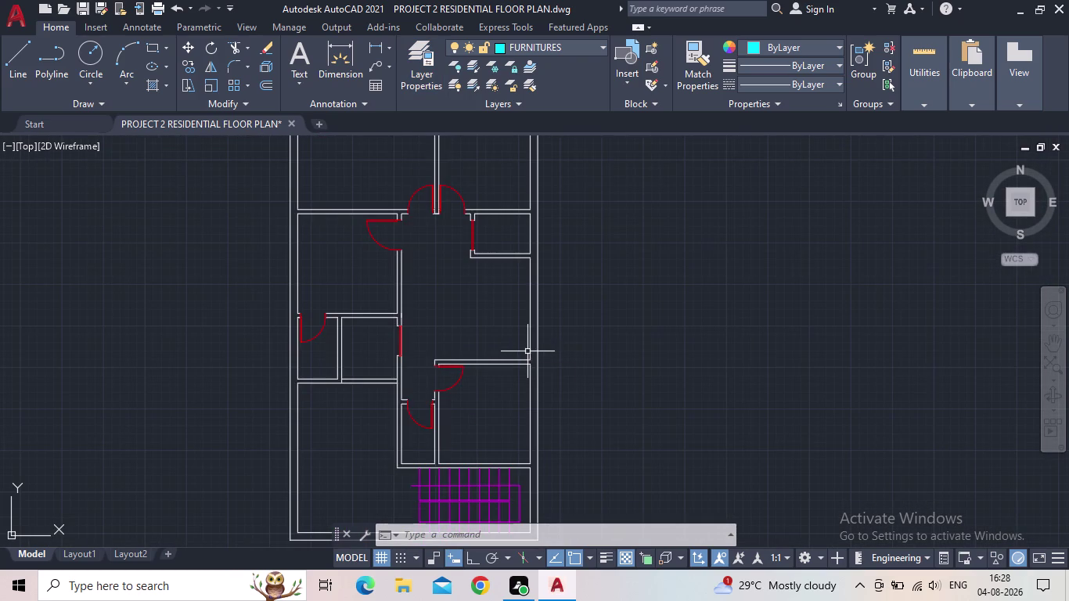
text(C)
key(space)
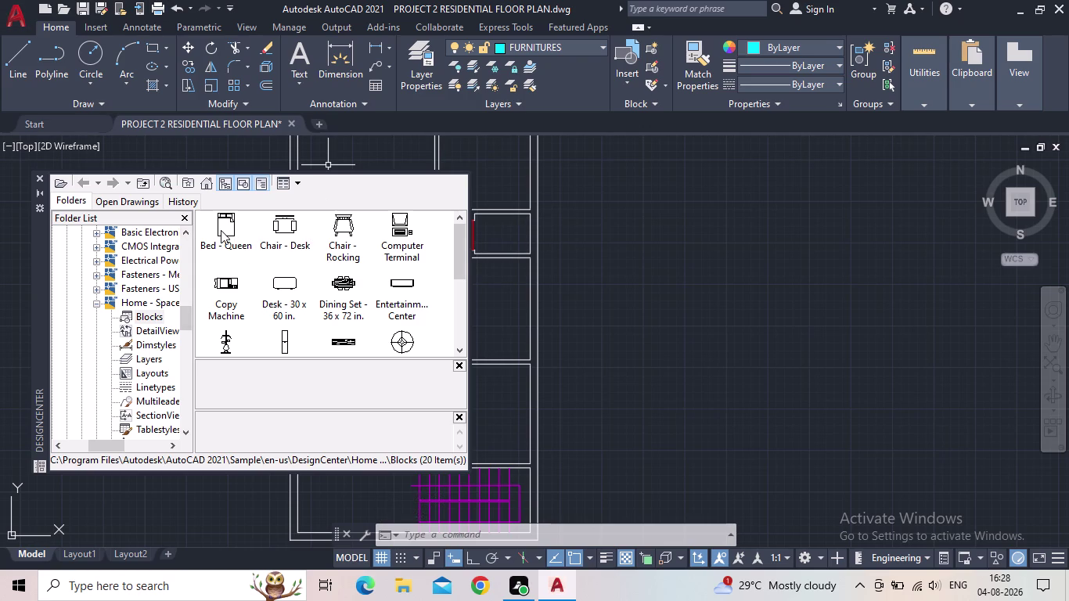
Place queen bed, rocking chair, 30 x 60 in. desk, dining set and round fixture blocks.
drag(222, 229, 611, 244)
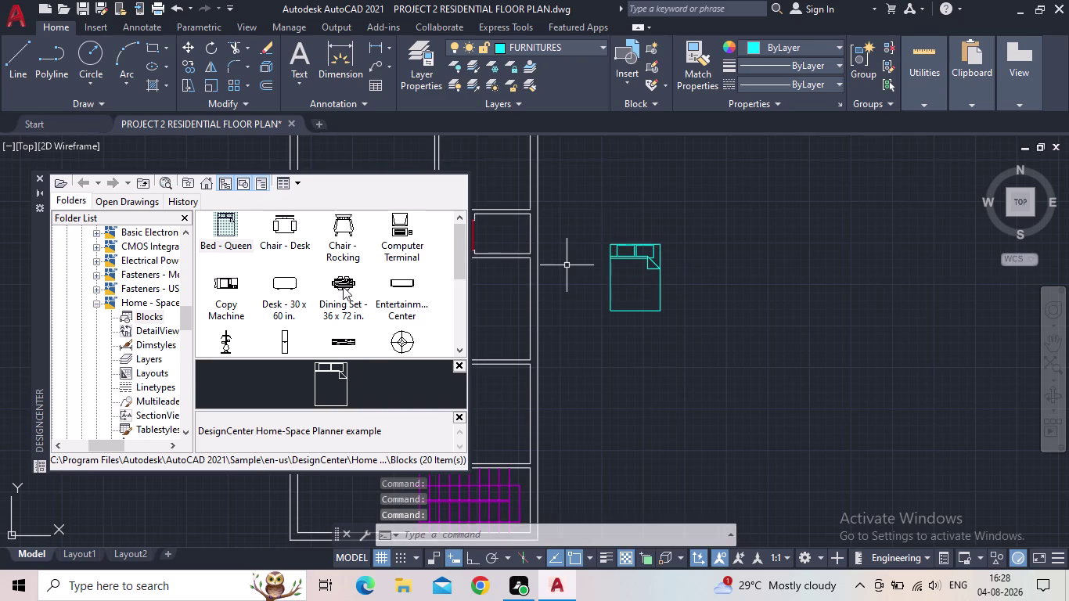
drag(345, 227, 648, 362)
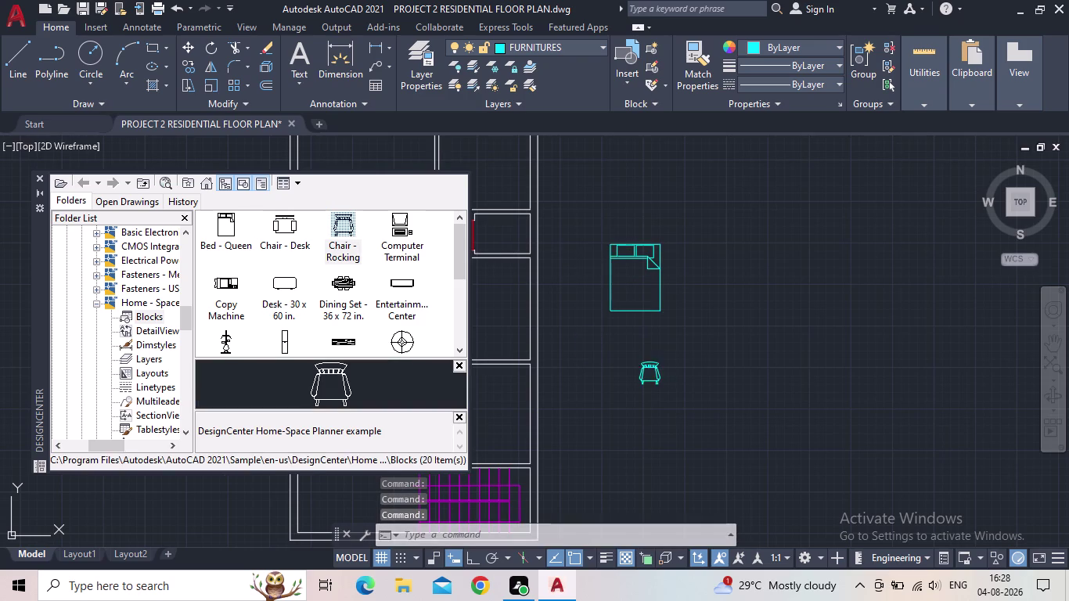
drag(648, 362, 606, 346)
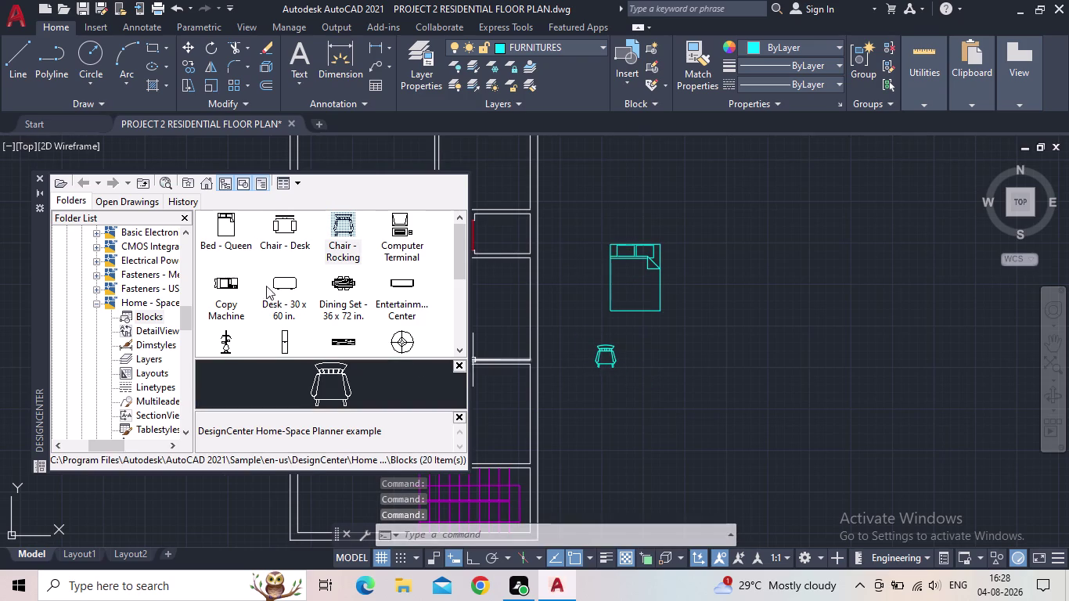
drag(282, 285, 685, 350)
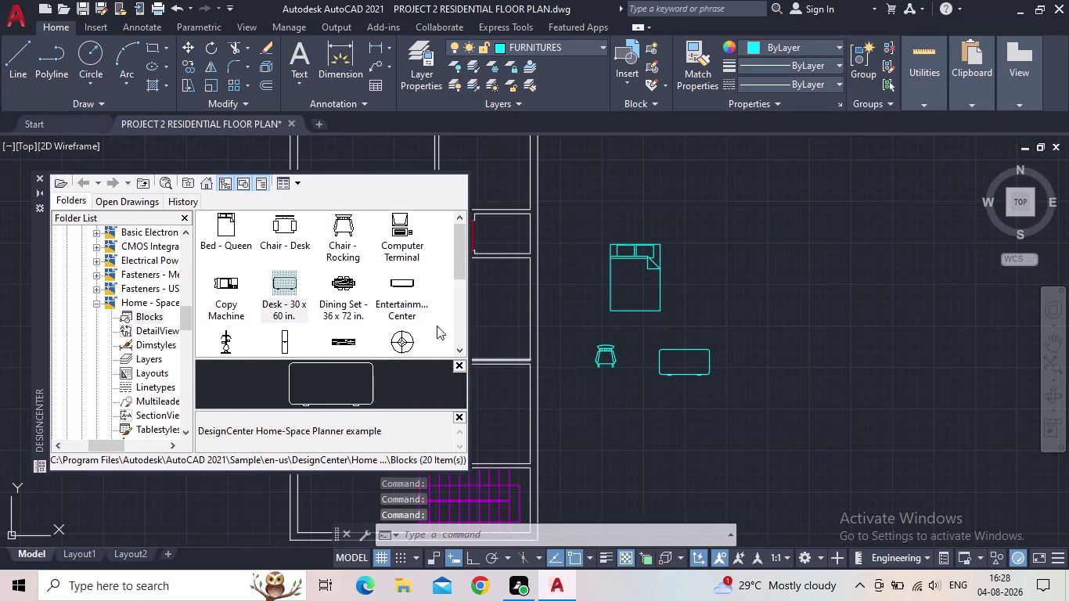
drag(342, 281, 730, 290)
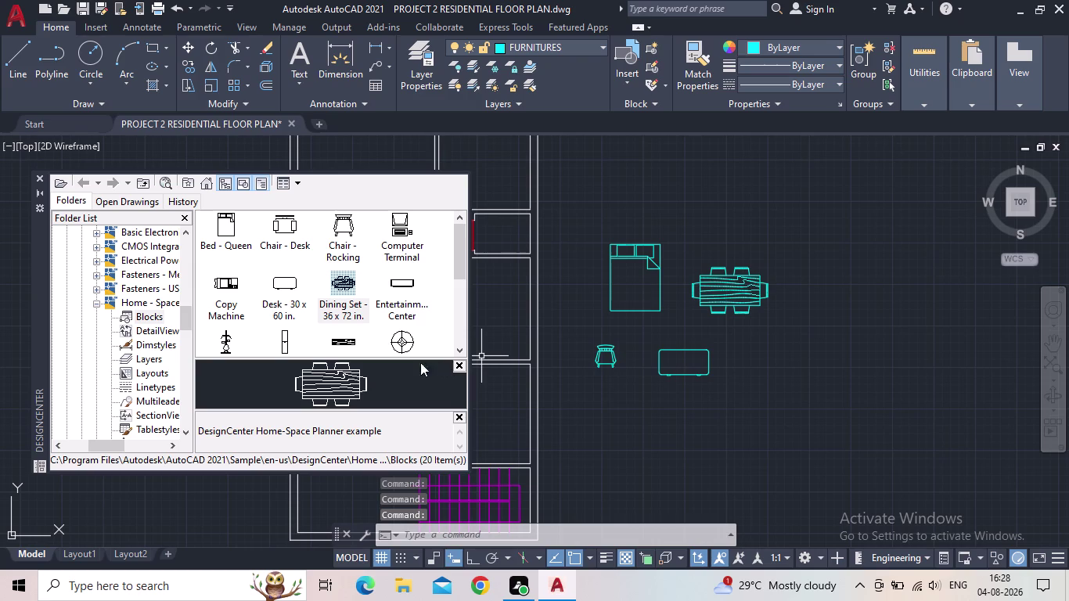
drag(403, 334, 577, 261)
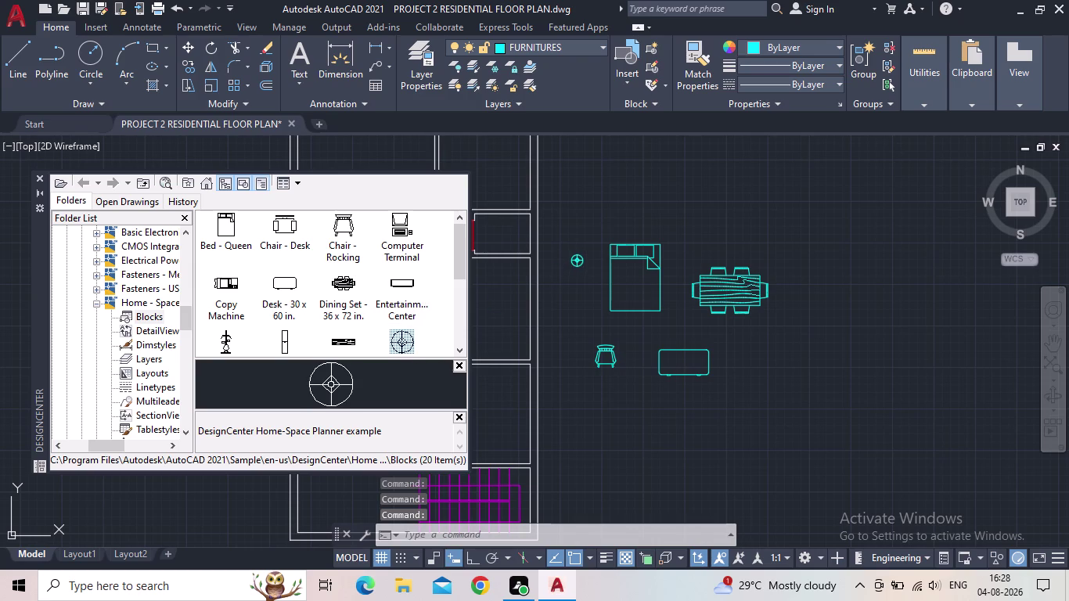
drag(577, 261, 577, 260)
Place the potted plant, then roundback sofas below the chair and desk.
scroll(down, 3)
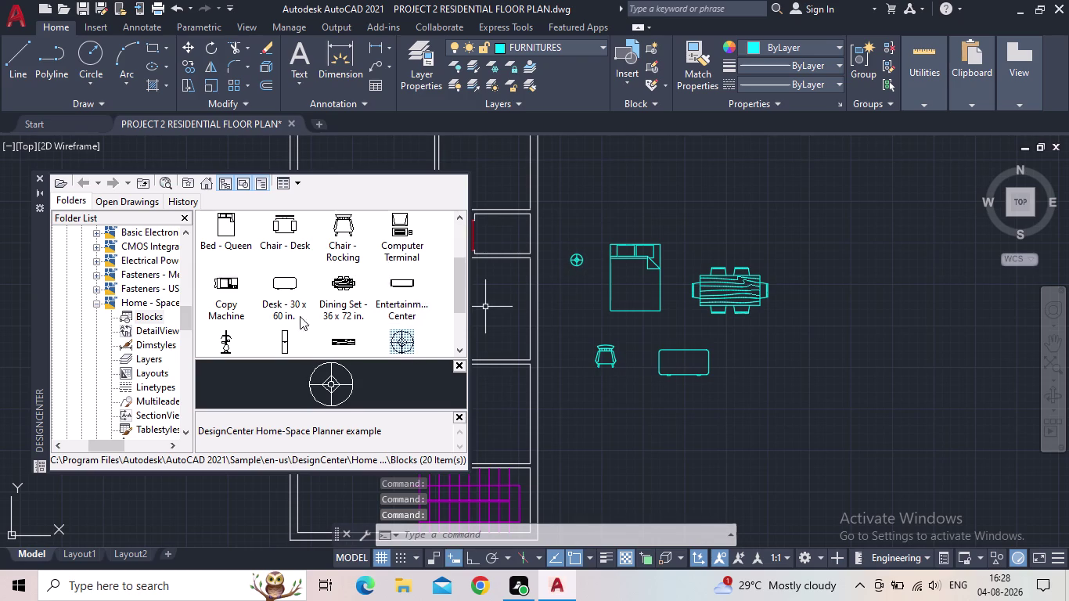
drag(347, 319, 594, 186)
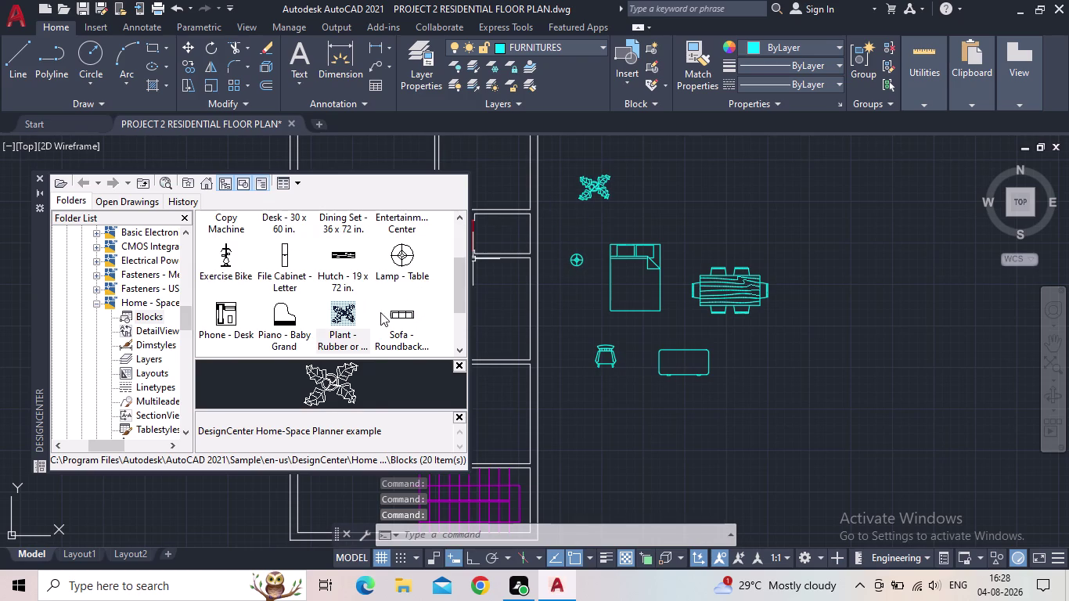
drag(404, 313, 610, 388)
scroll(down, 3)
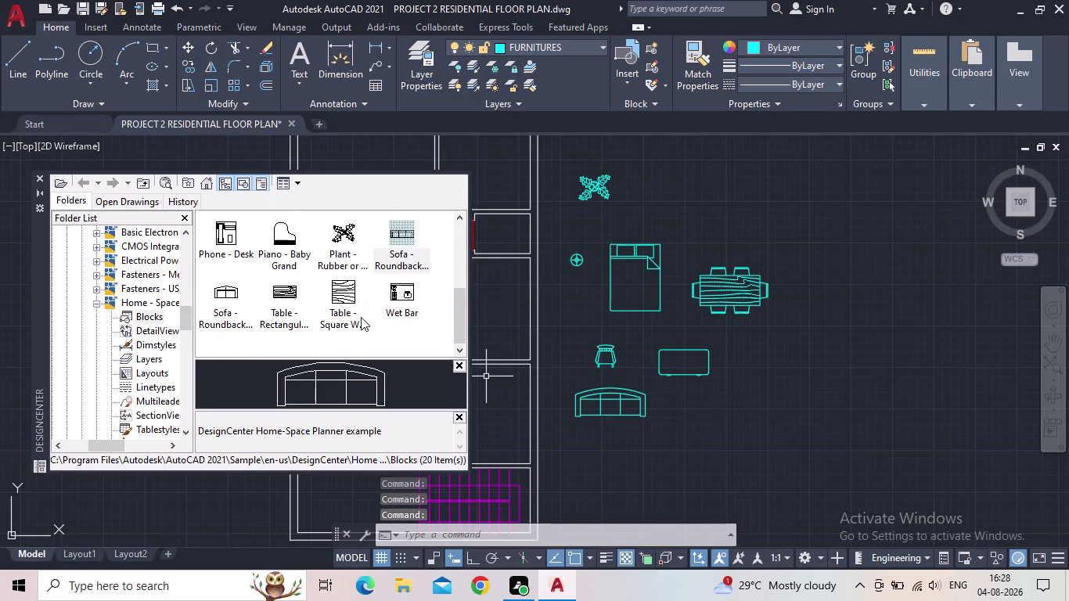
drag(220, 298, 708, 411)
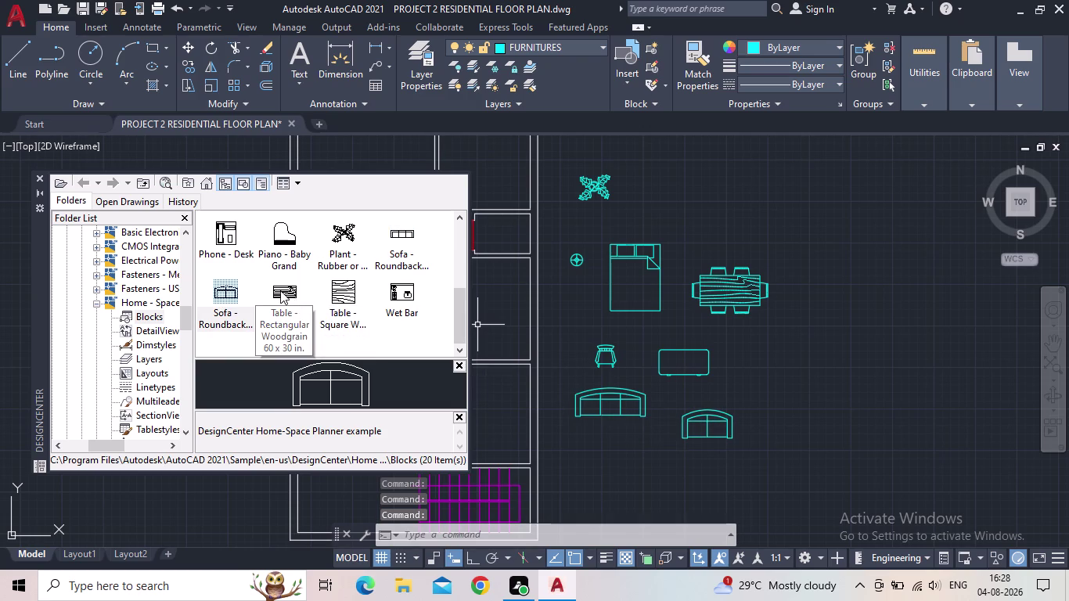
scroll(up, 3)
scroll(down, 3)
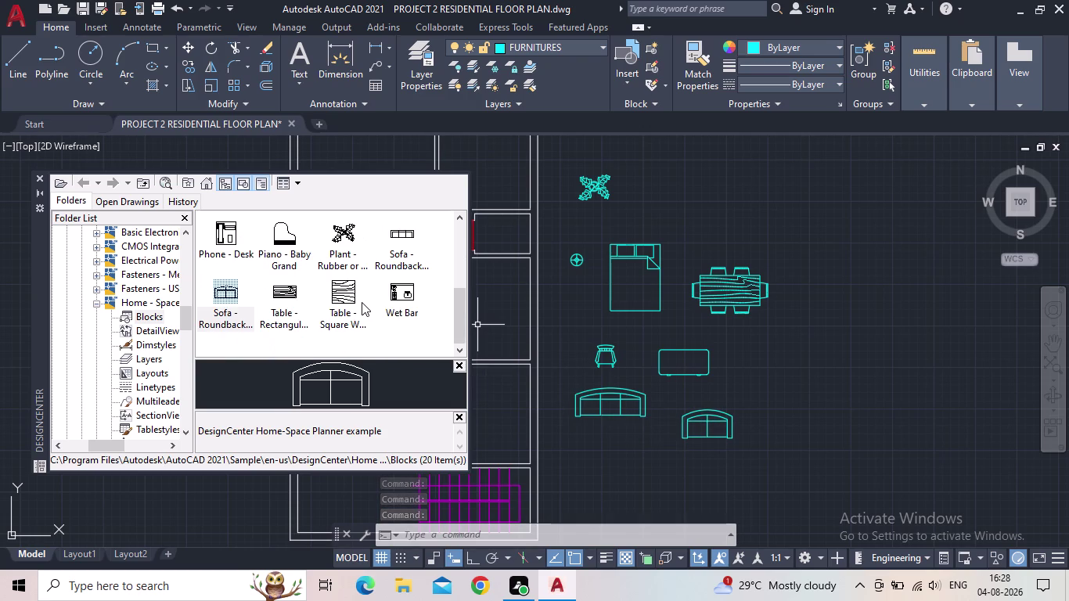
scroll(up, 3)
scroll(up, 3)
scroll(up, 3)
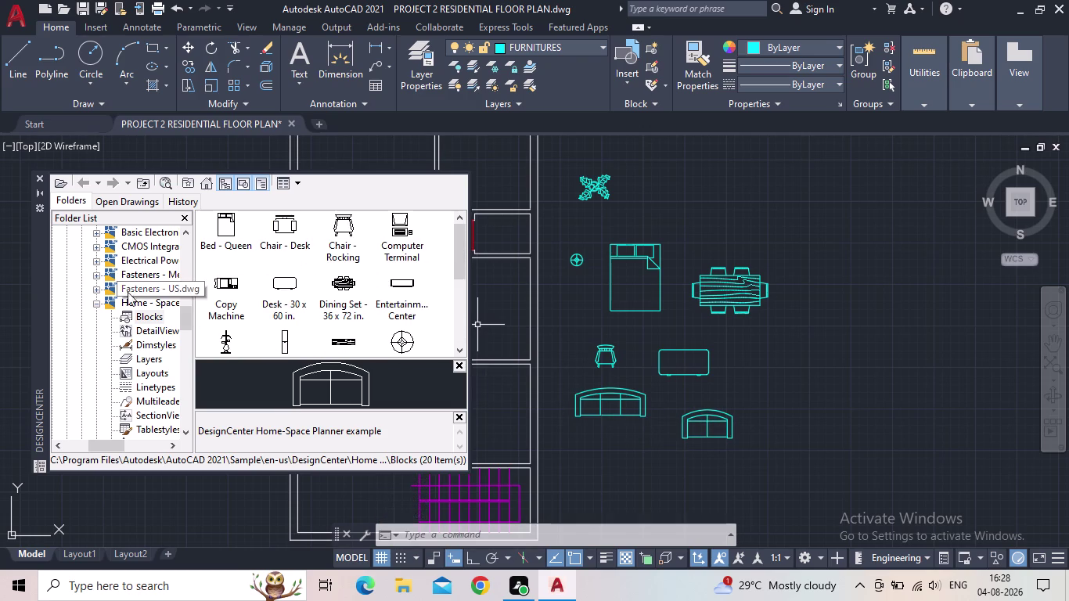
Expand House Designer in DesignCenter to list its blocks.
scroll(up, 3)
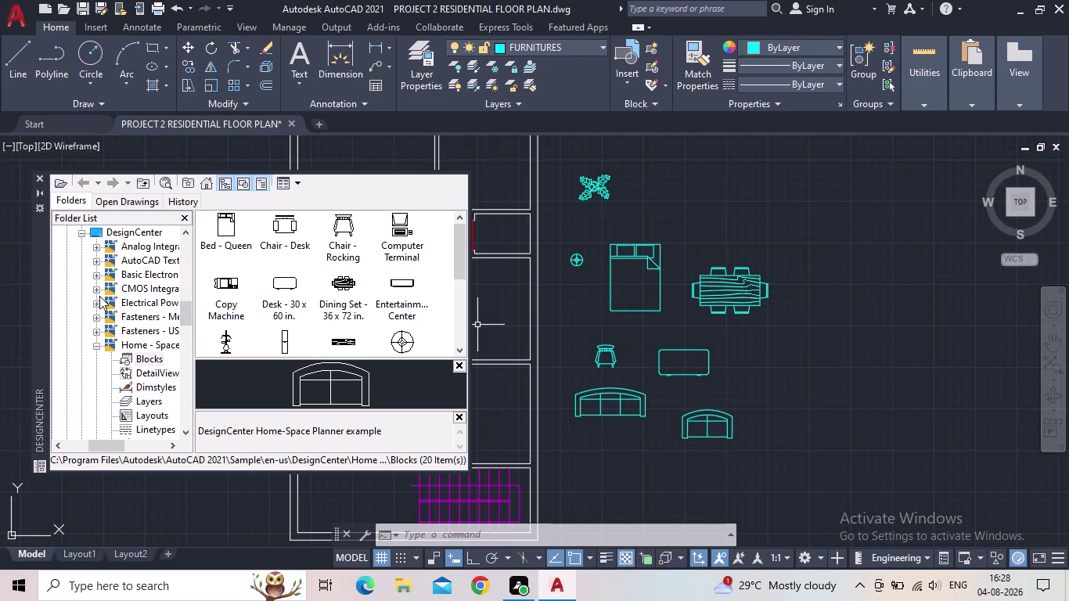
scroll(down, 3)
scroll(down, 3)
scroll(down, 3)
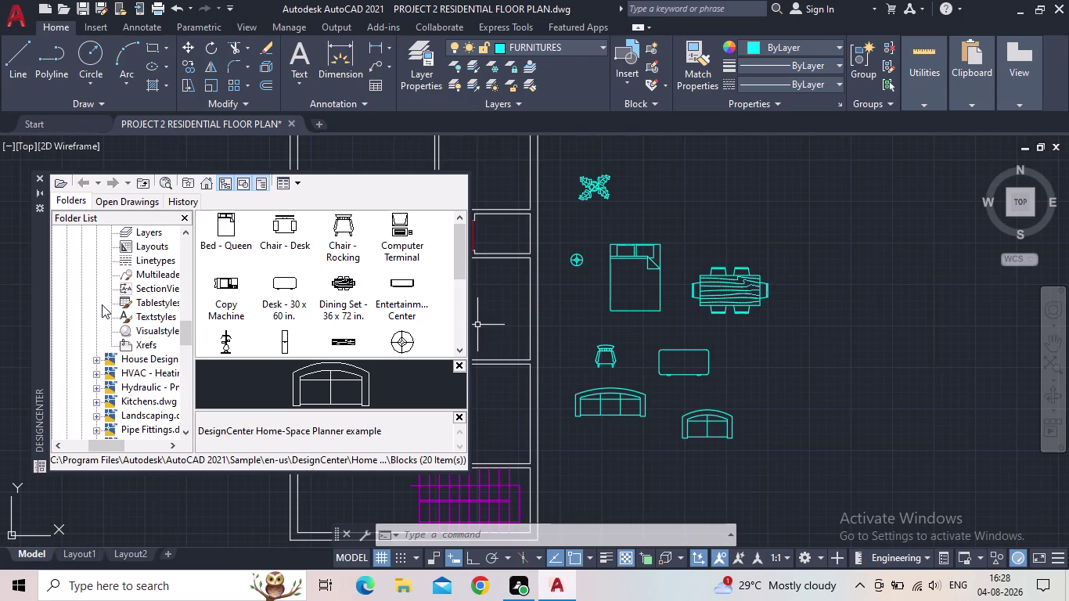
click(98, 359)
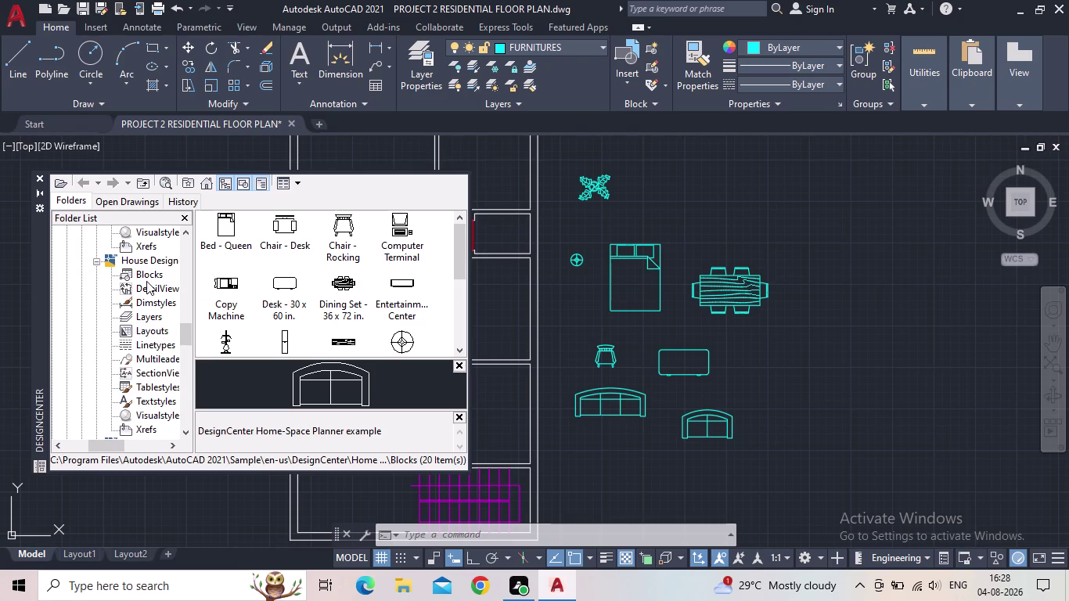
click(147, 276)
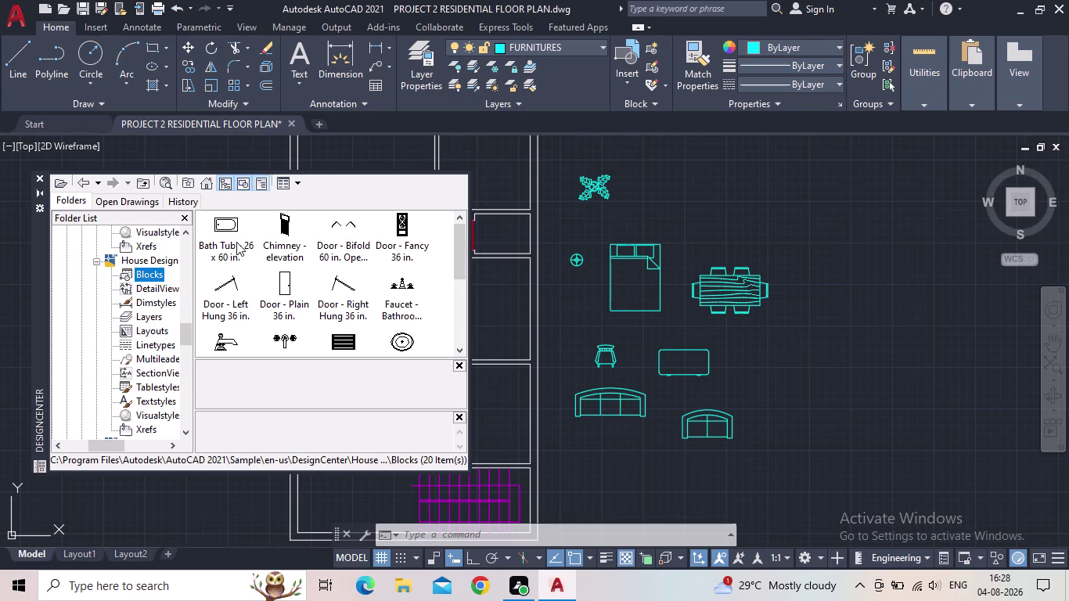
scroll(down, 3)
Place the oval-top sink below the sofas and the top-view toilet beside it.
drag(411, 254, 604, 462)
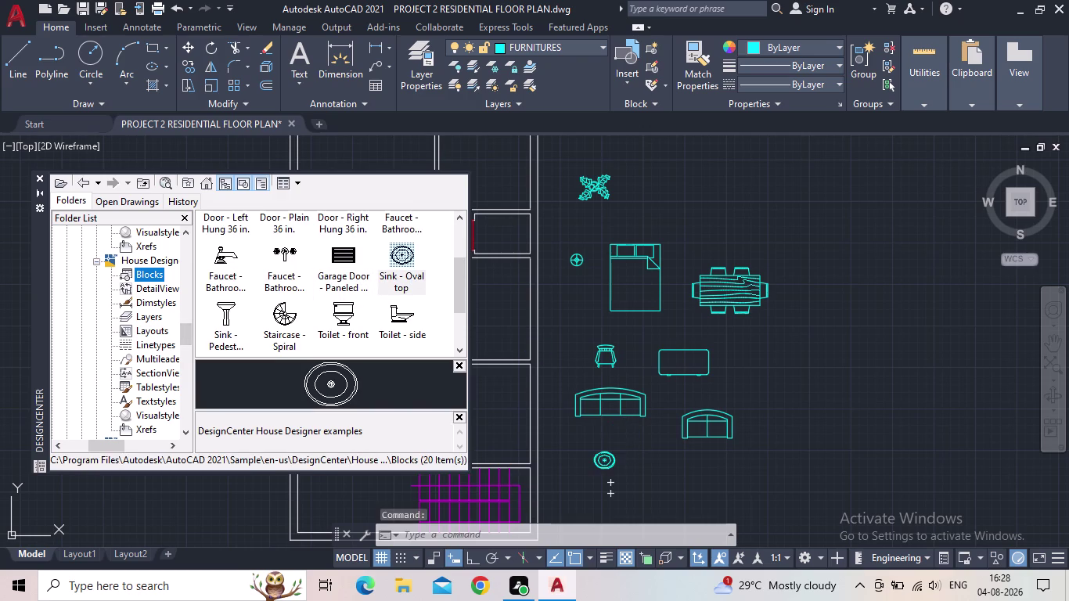
drag(603, 462, 603, 462)
scroll(down, 3)
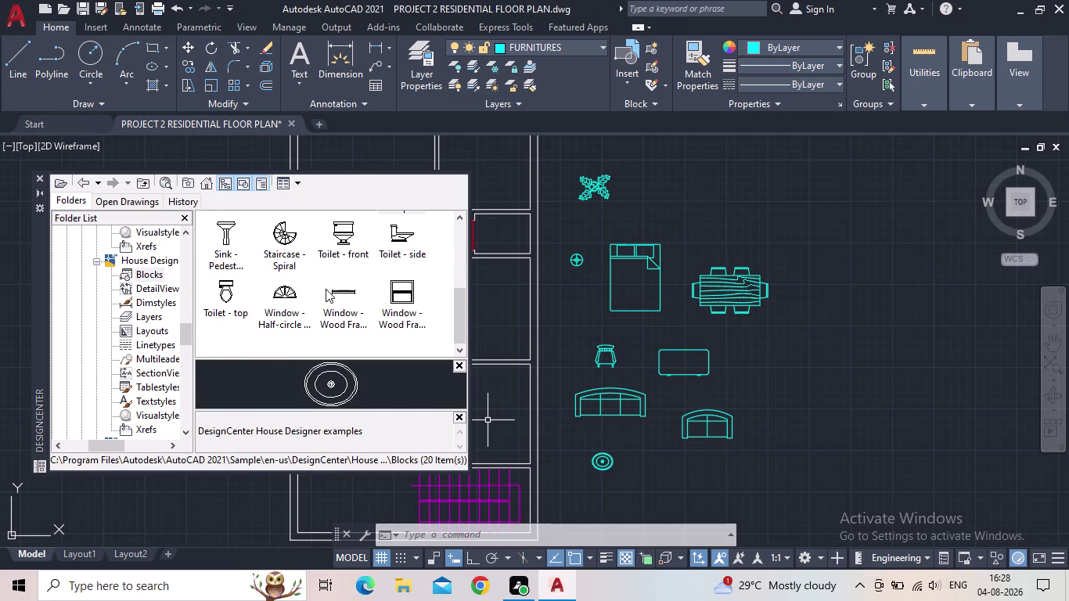
scroll(up, 3)
scroll(down, 3)
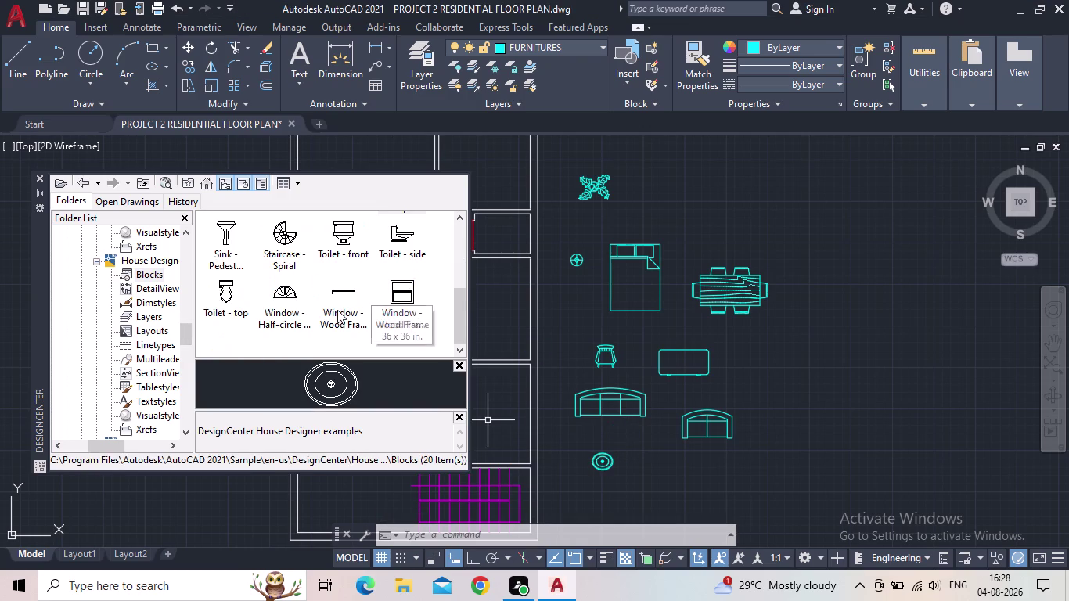
scroll(up, 3)
scroll(down, 3)
drag(225, 289, 556, 472)
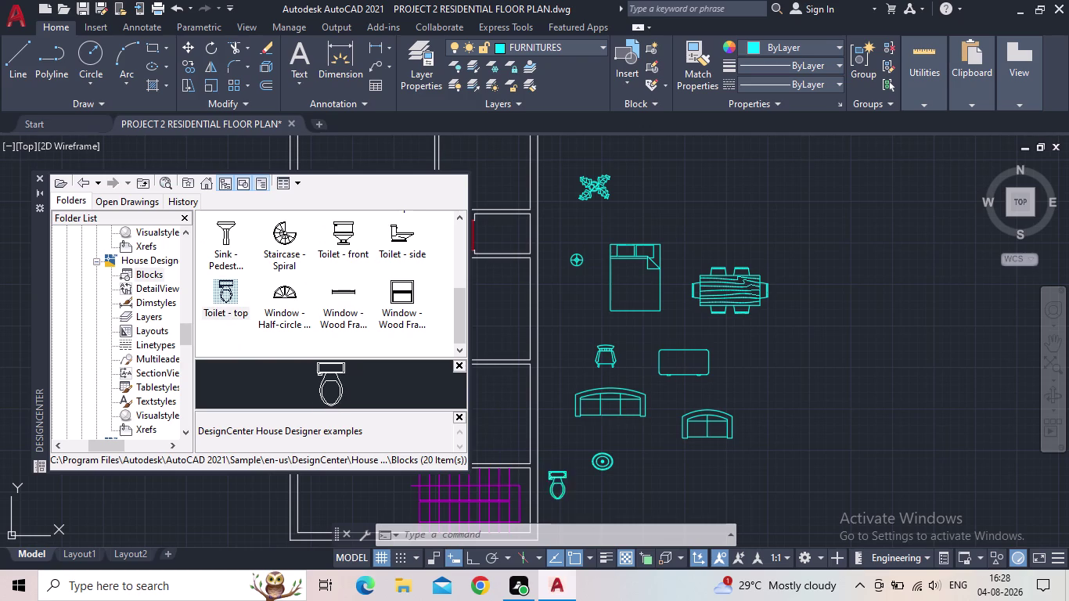
drag(557, 472, 640, 462)
scroll(down, 3)
scroll(down, 3)
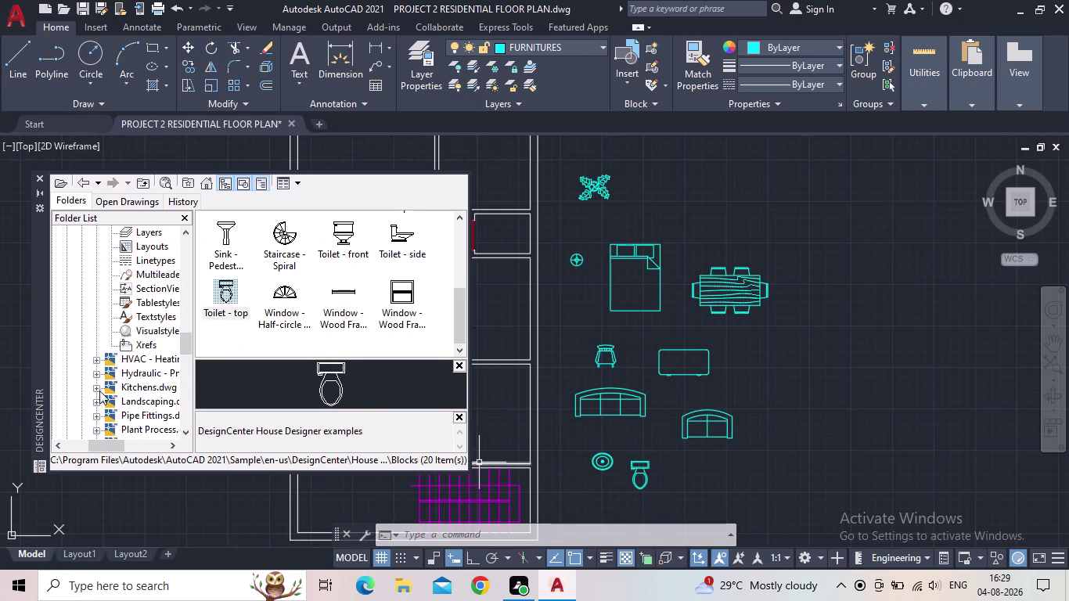
click(96, 389)
Place the Kitchens range oven top above the bed and the single sink below it.
click(144, 274)
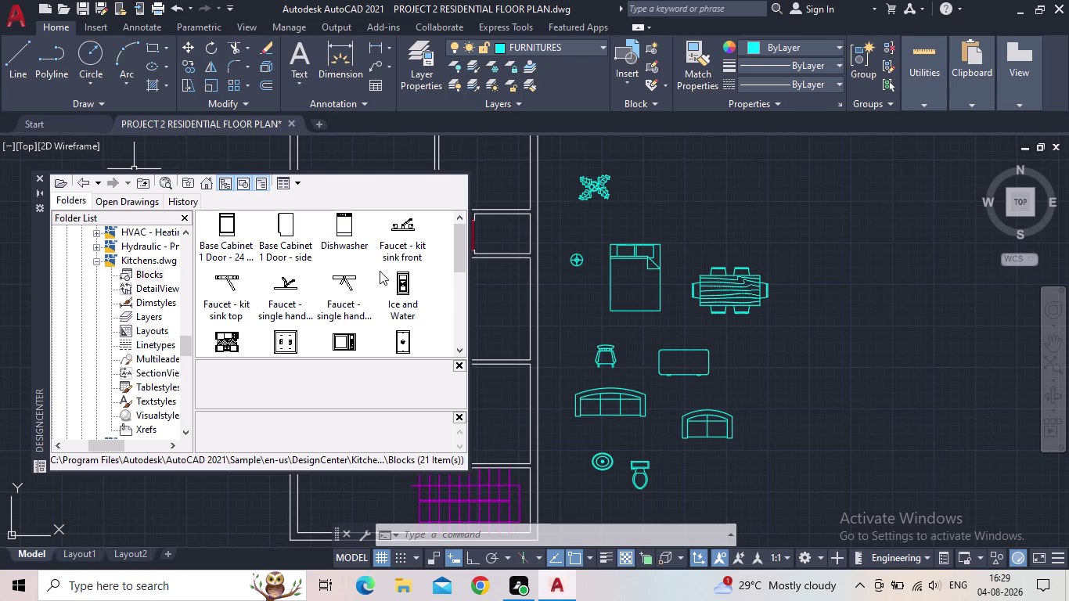
scroll(down, 3)
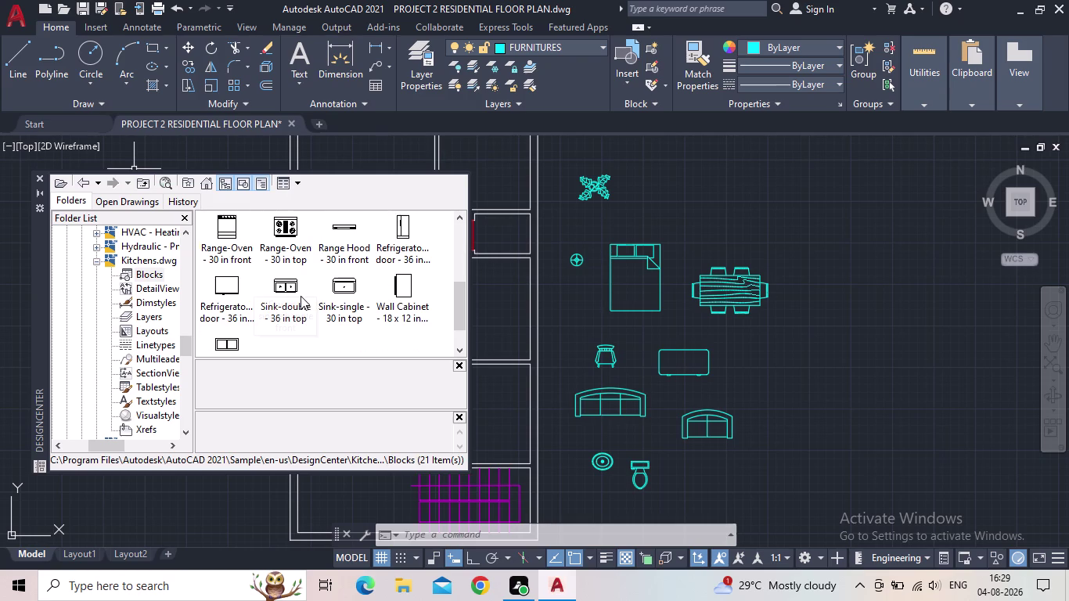
drag(284, 233, 694, 166)
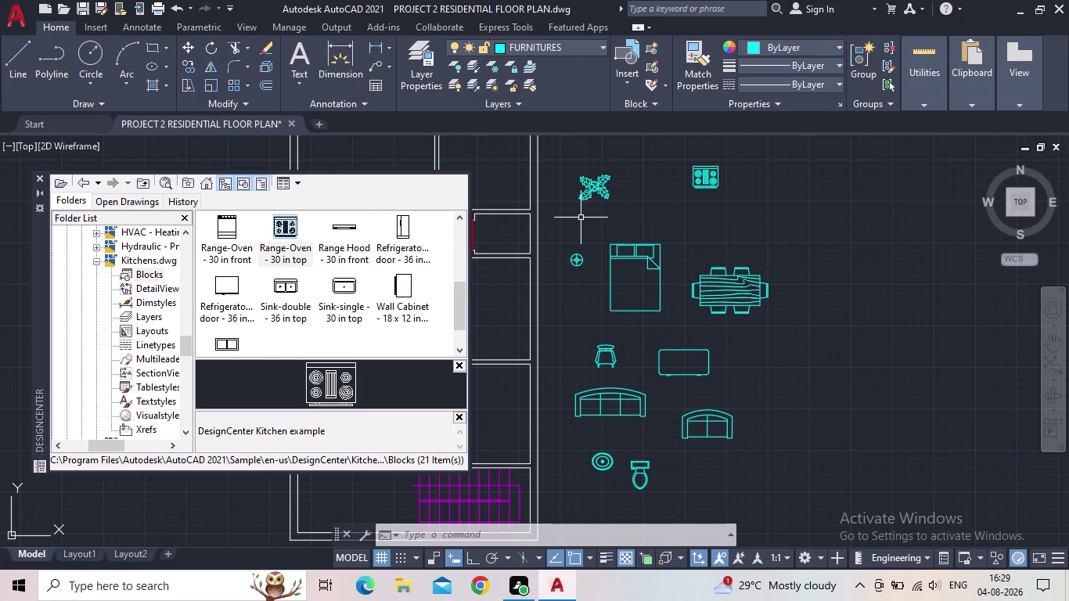
drag(344, 292, 523, 215)
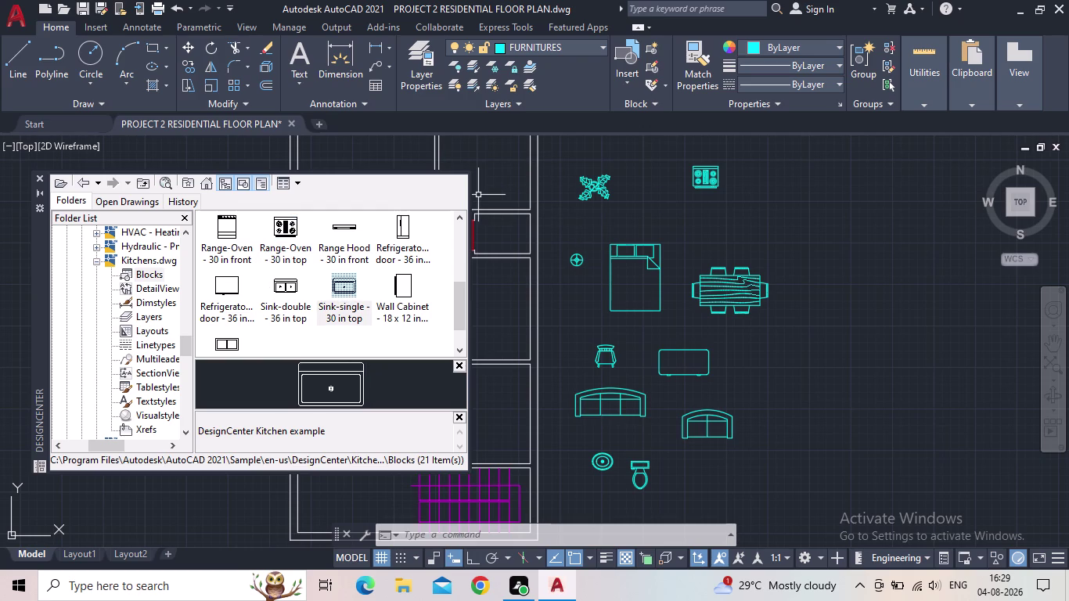
drag(523, 215, 693, 213)
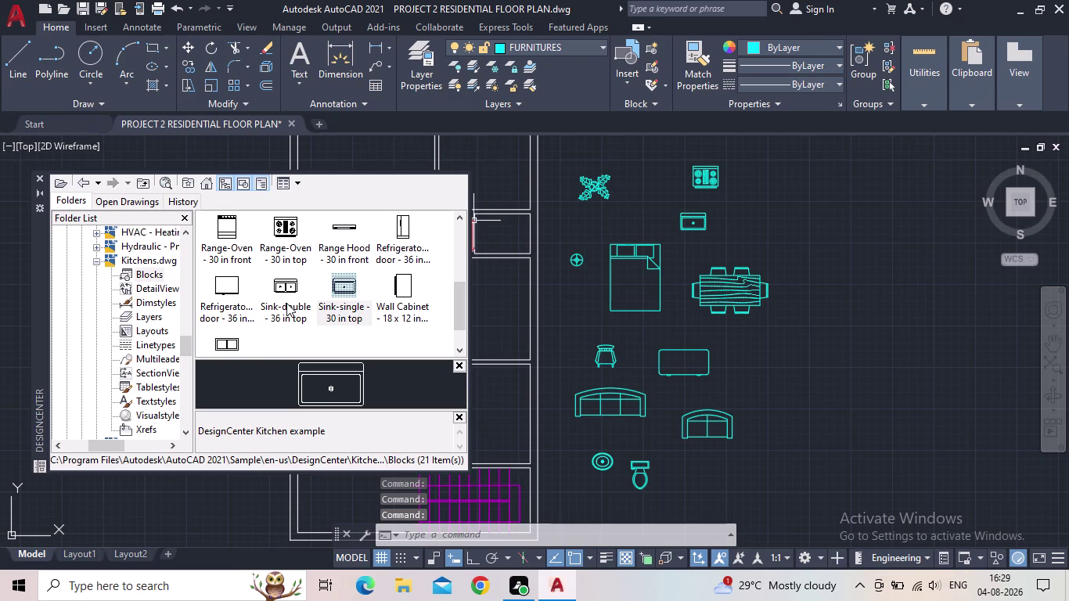
Place the microwave block just left of the range oven.
scroll(down, 3)
scroll(up, 3)
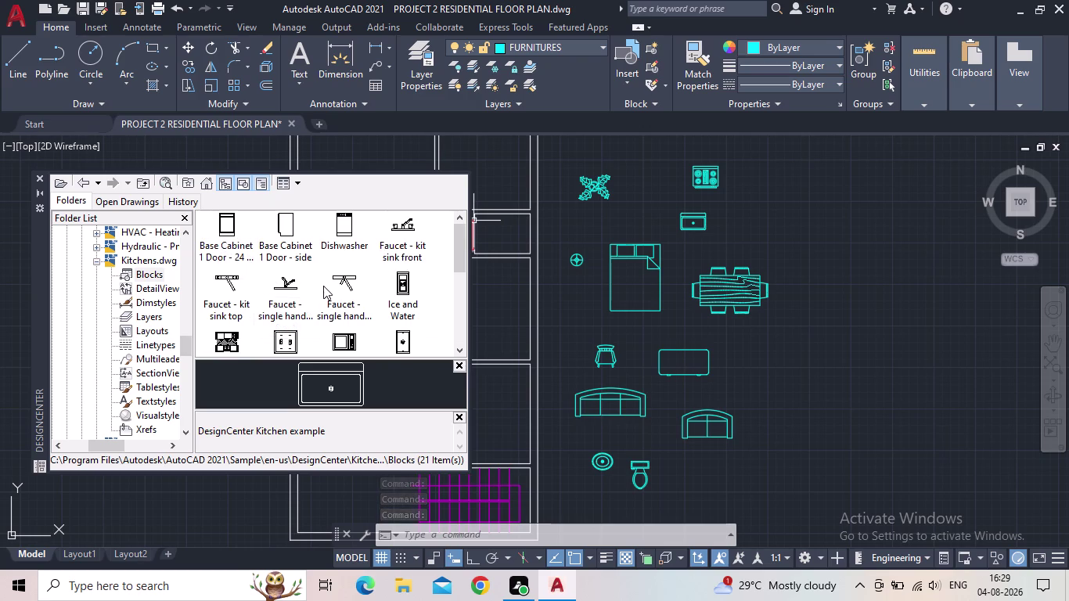
scroll(down, 3)
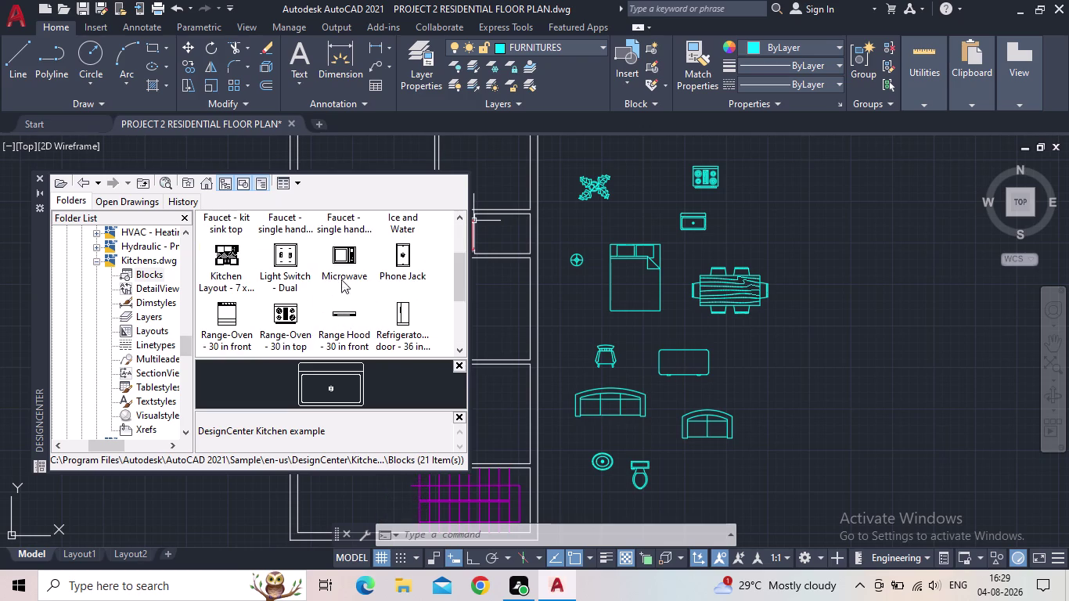
drag(338, 260, 654, 187)
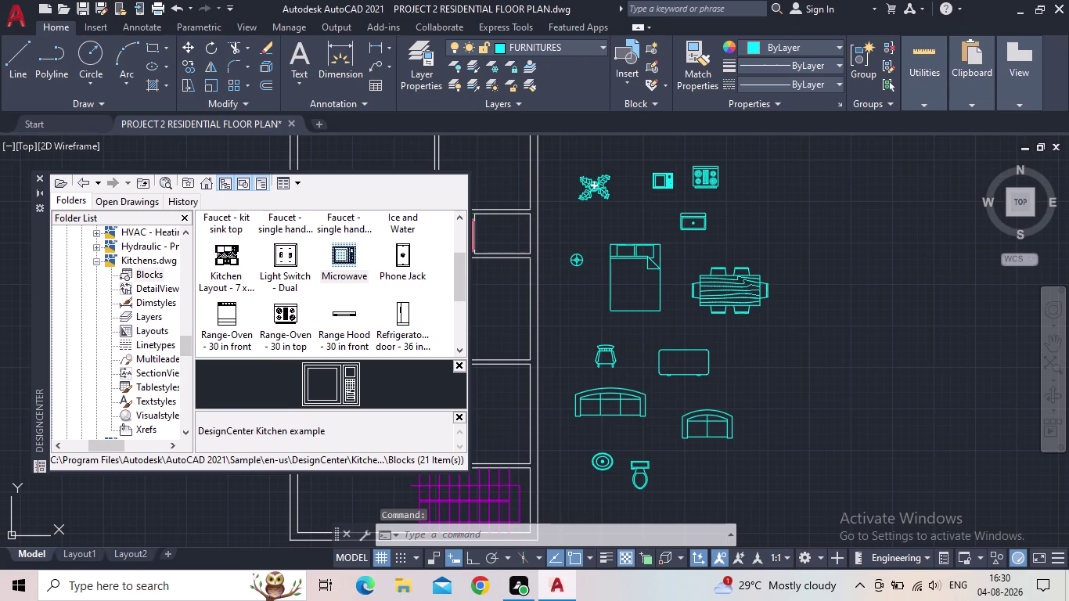
drag(653, 187, 646, 191)
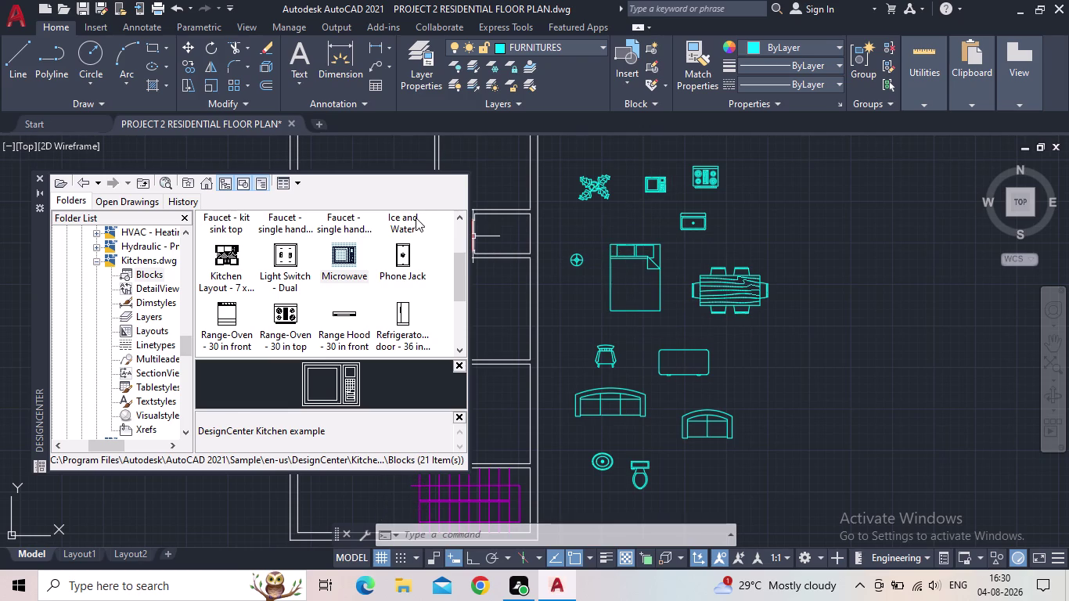
Close the DesignCenter block library palette.
scroll(up, 3)
scroll(up, 3)
scroll(down, 3)
scroll(down, 3)
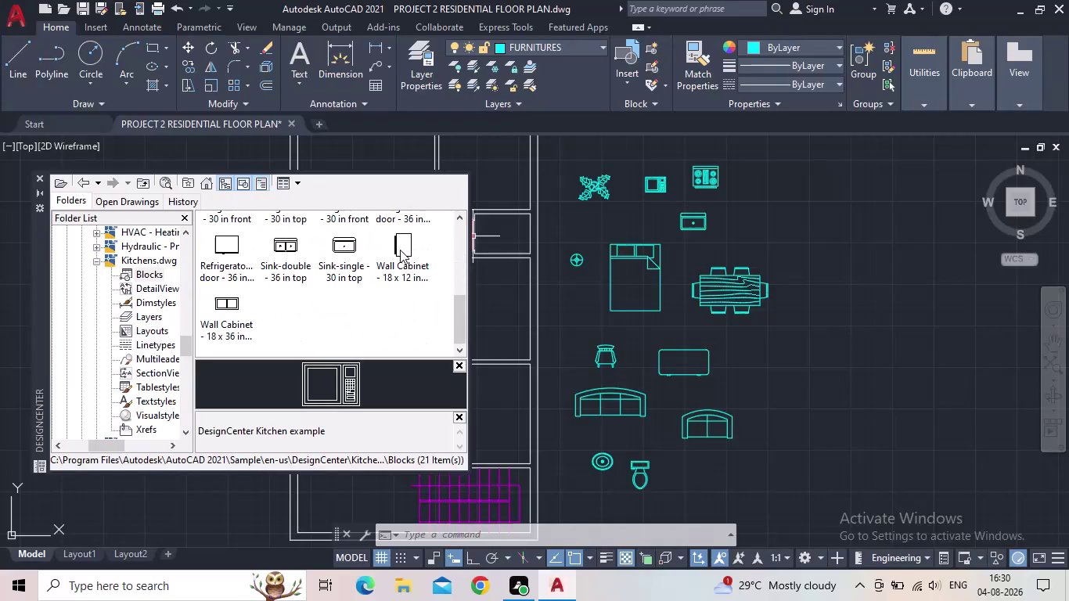
scroll(down, 3)
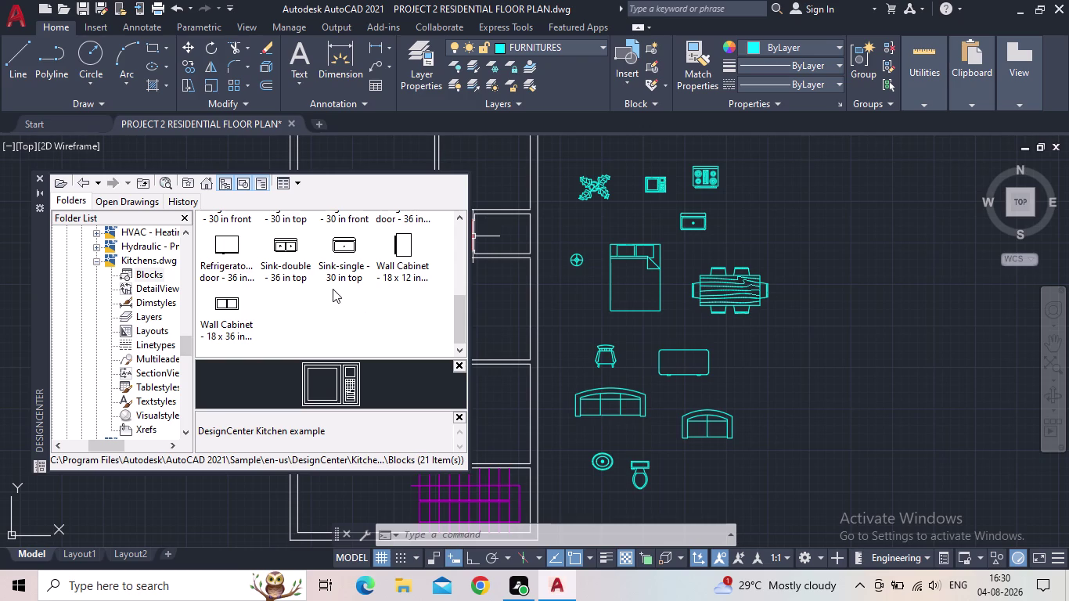
scroll(down, 3)
scroll(down, 3)
scroll(up, 3)
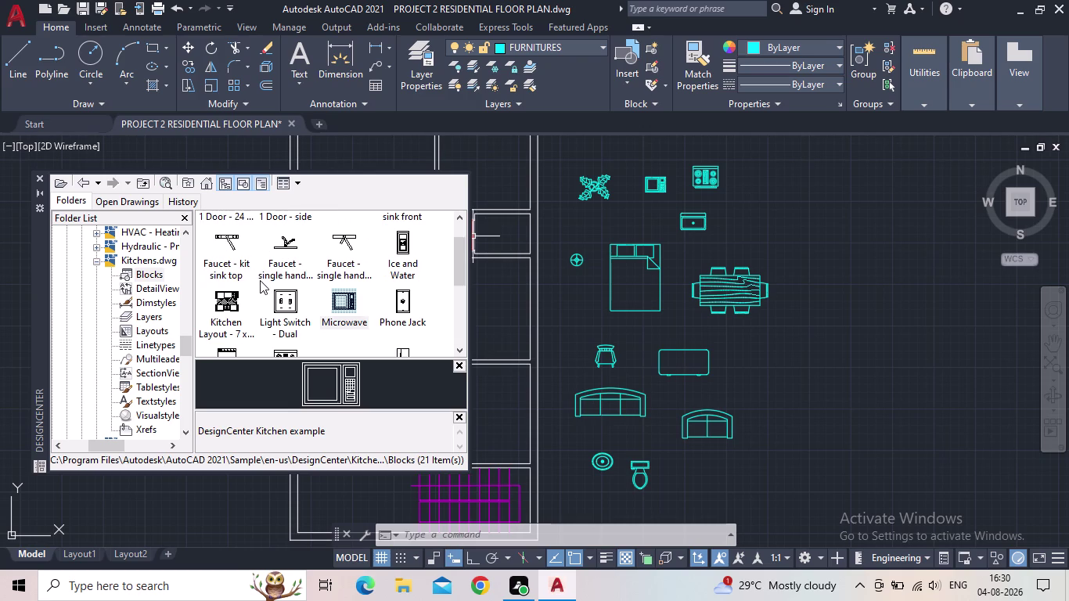
click(40, 178)
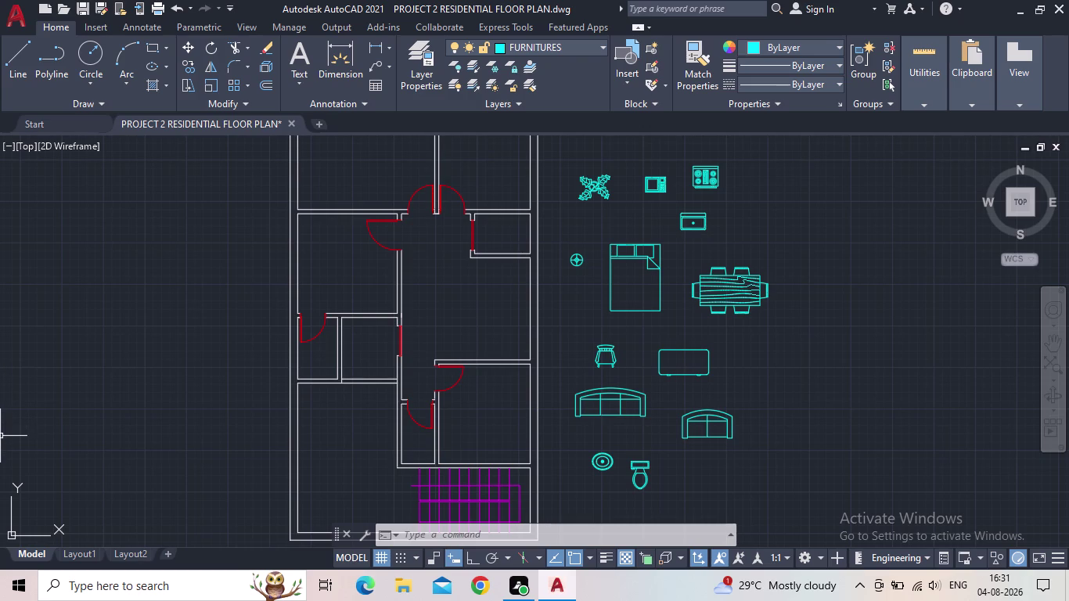
Zoom the view on the floor plan and the placed blocks.
scroll(up, 3)
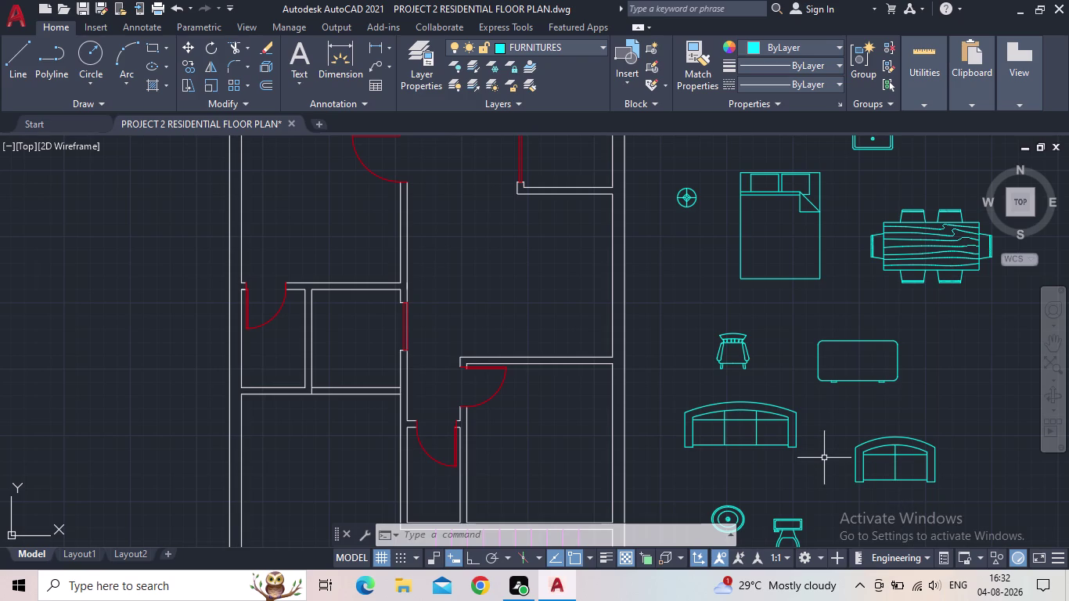
scroll(down, 3)
scroll(down, 3)
middle_drag(834, 403, 824, 392)
scroll(up, 3)
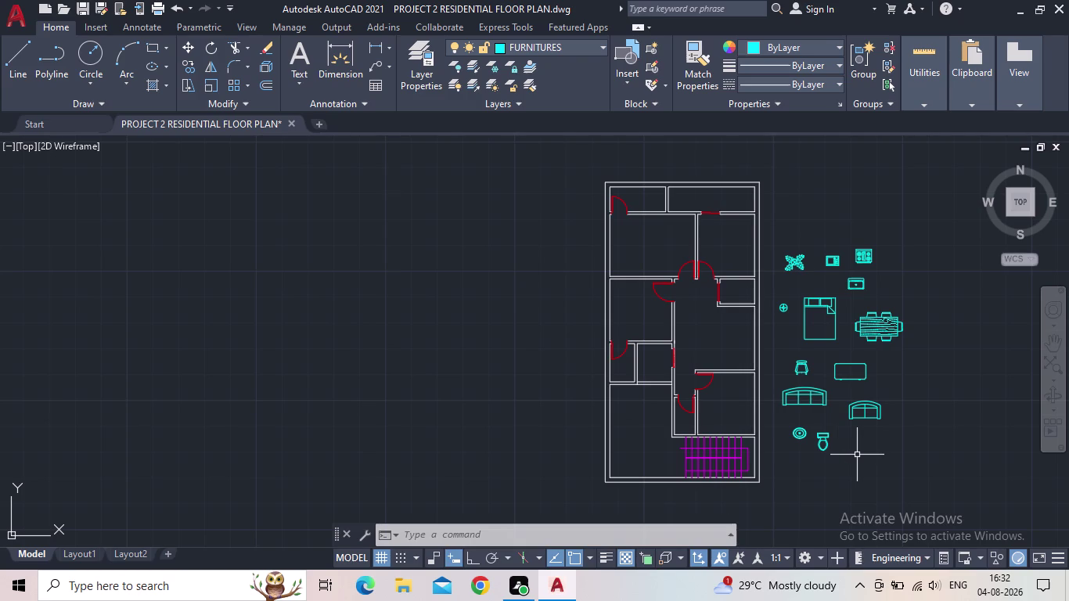
scroll(down, 3)
middle_drag(850, 452, 849, 443)
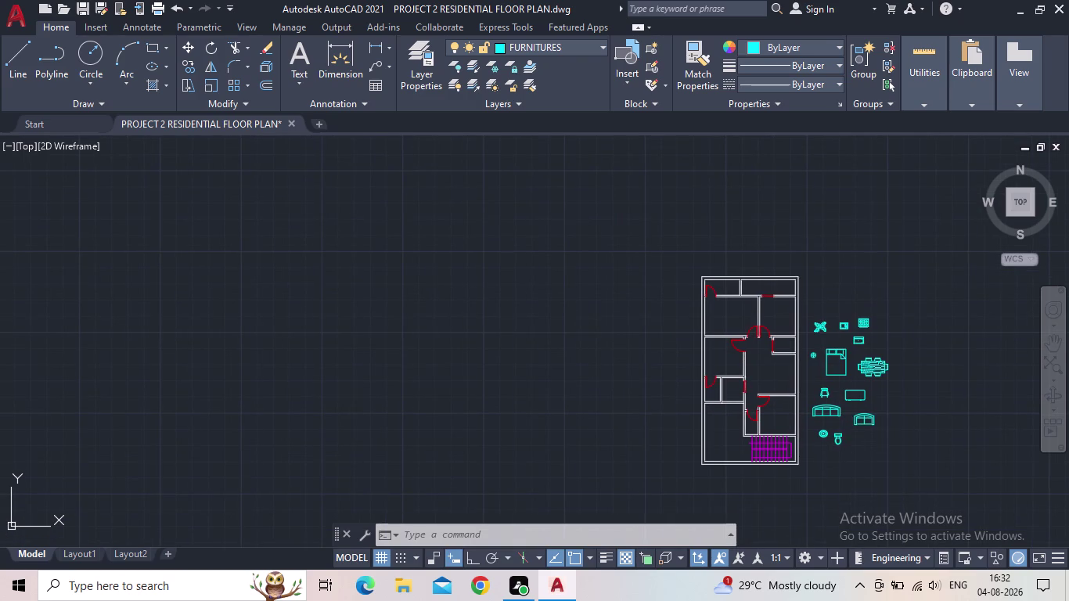
scroll(up, 3)
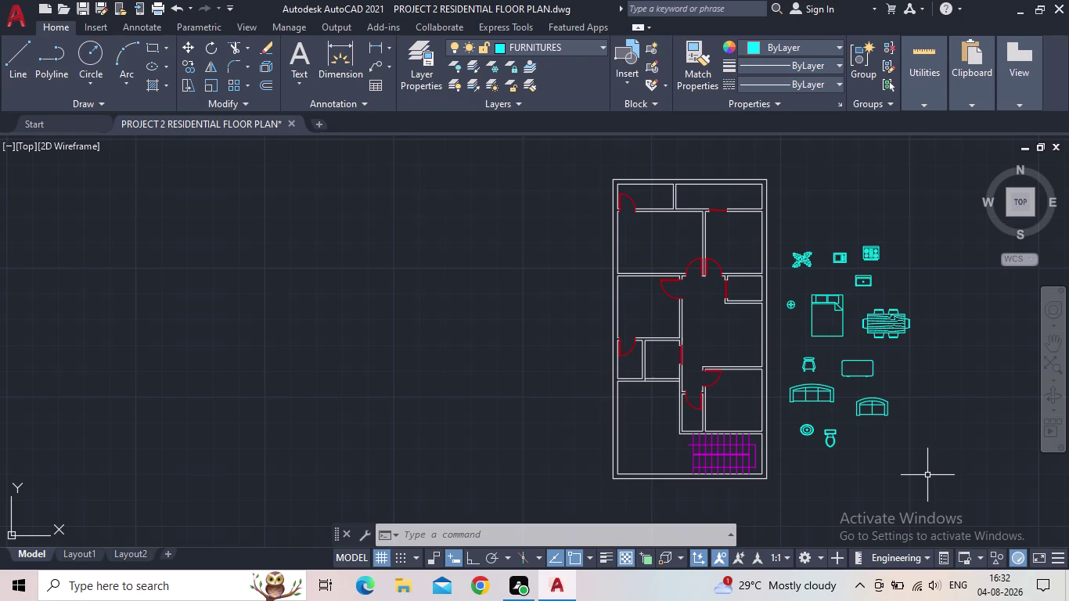
middle_drag(890, 431, 885, 415)
scroll(up, 3)
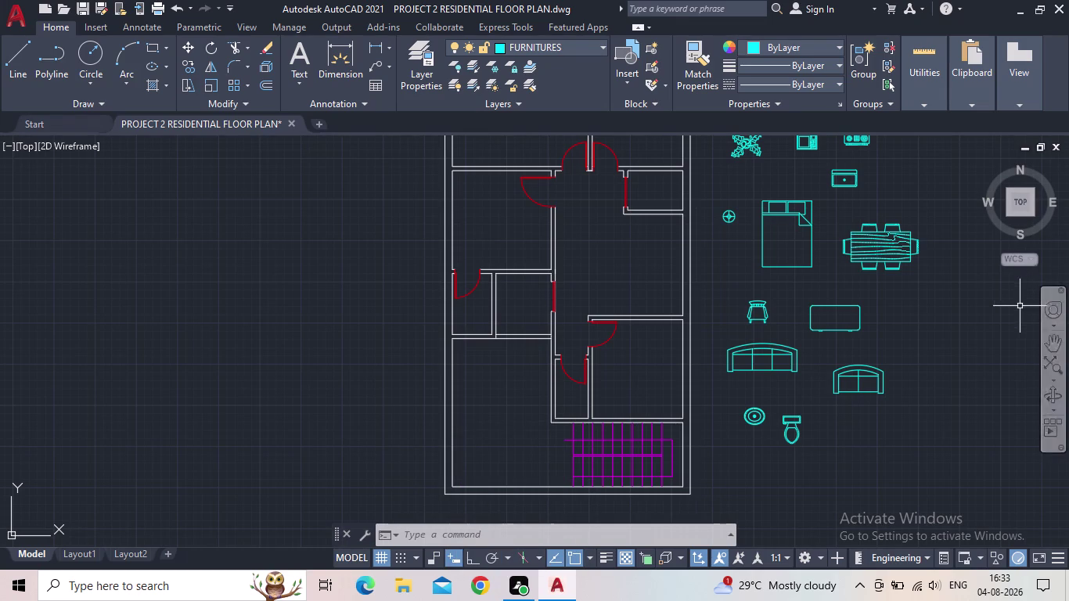
middle_drag(954, 366, 832, 393)
scroll(down, 3)
scroll(up, 3)
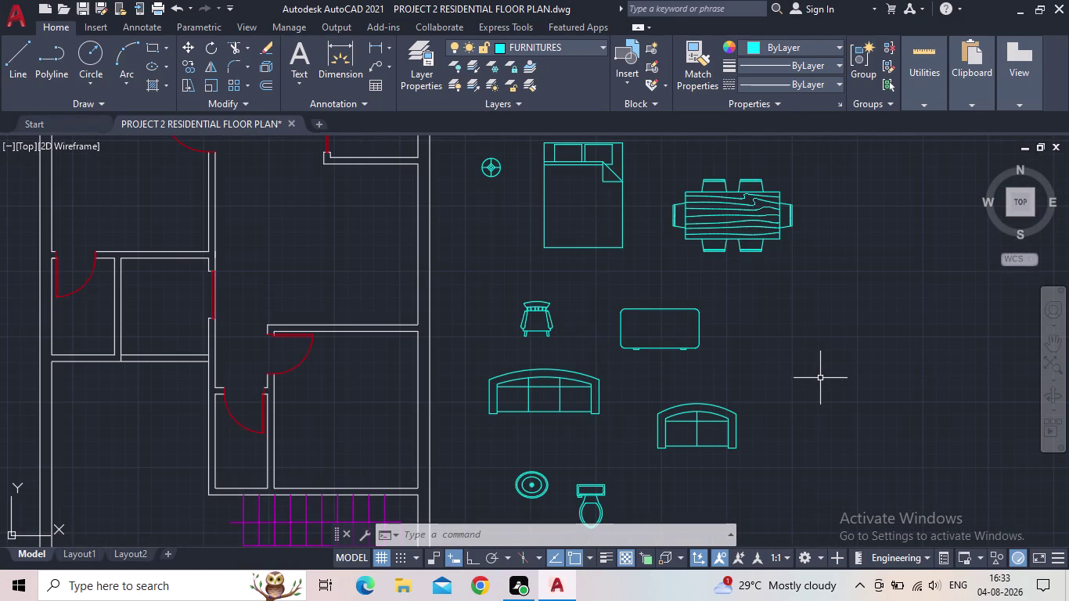
scroll(down, 3)
middle_click(840, 367)
scroll(up, 3)
middle_drag(826, 376, 870, 270)
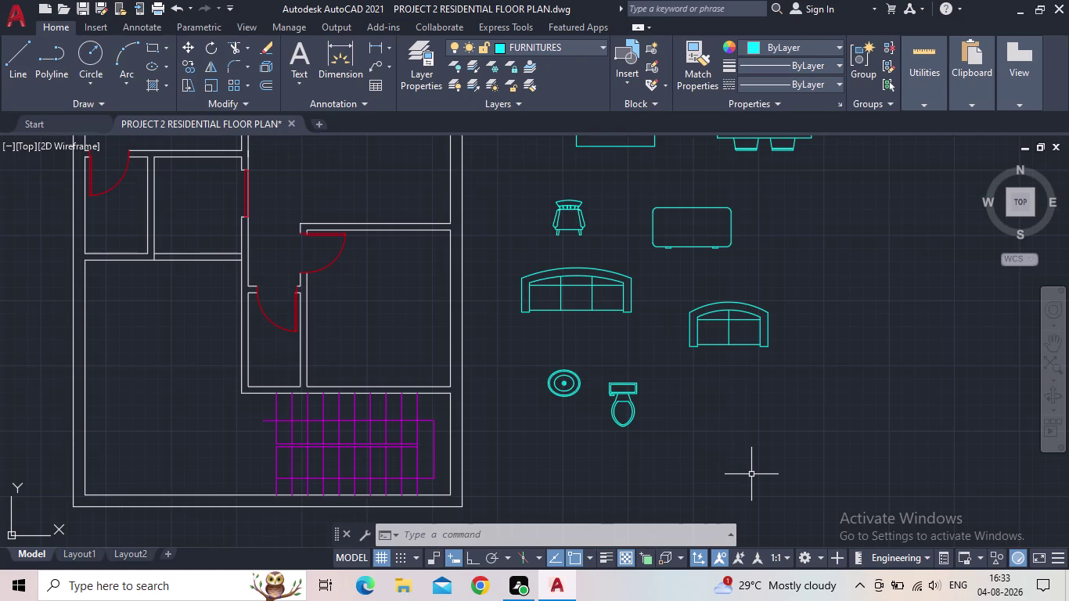
scroll(down, 3)
middle_click(763, 479)
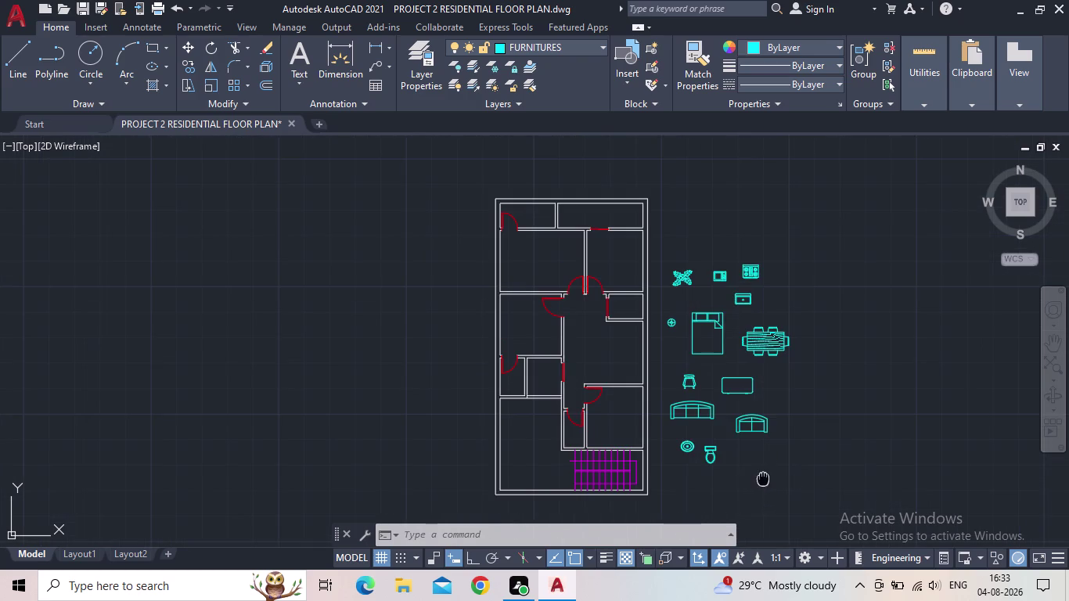
scroll(up, 3)
middle_drag(736, 448, 723, 398)
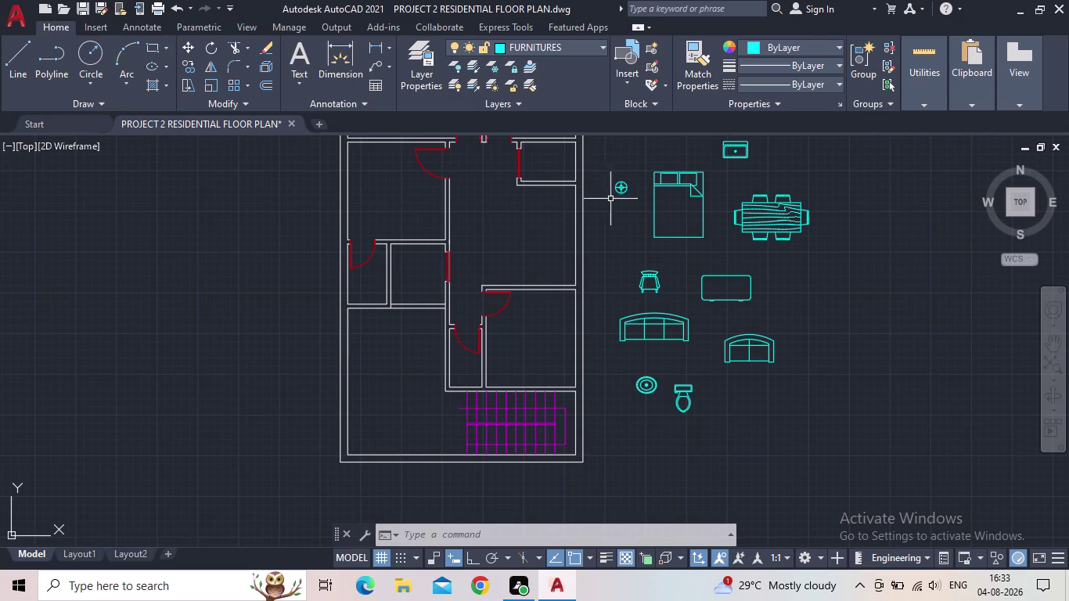
middle_drag(697, 392, 690, 381)
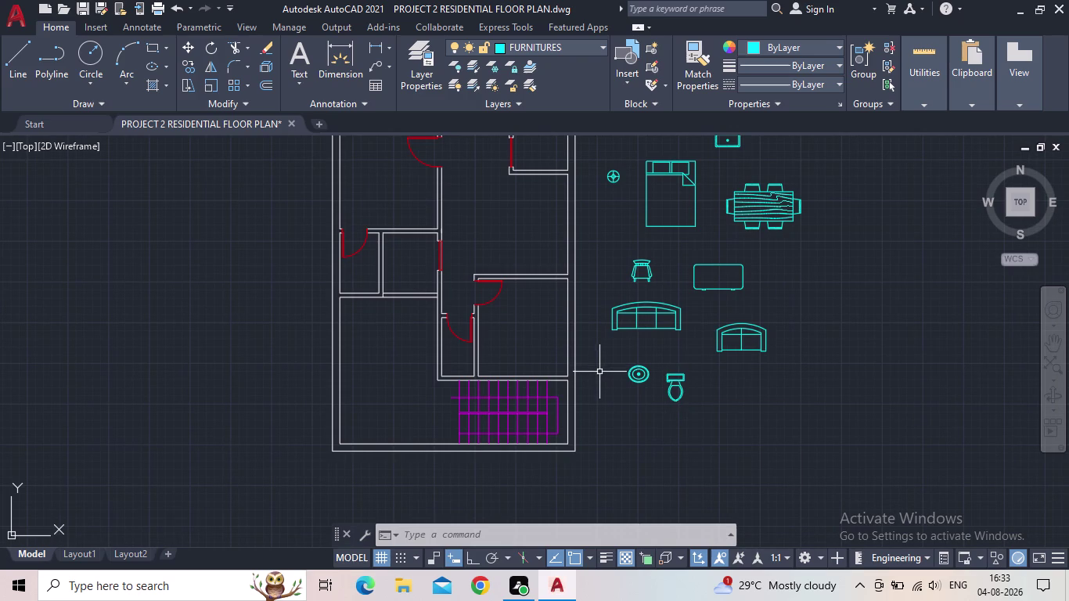
middle_drag(856, 414, 844, 422)
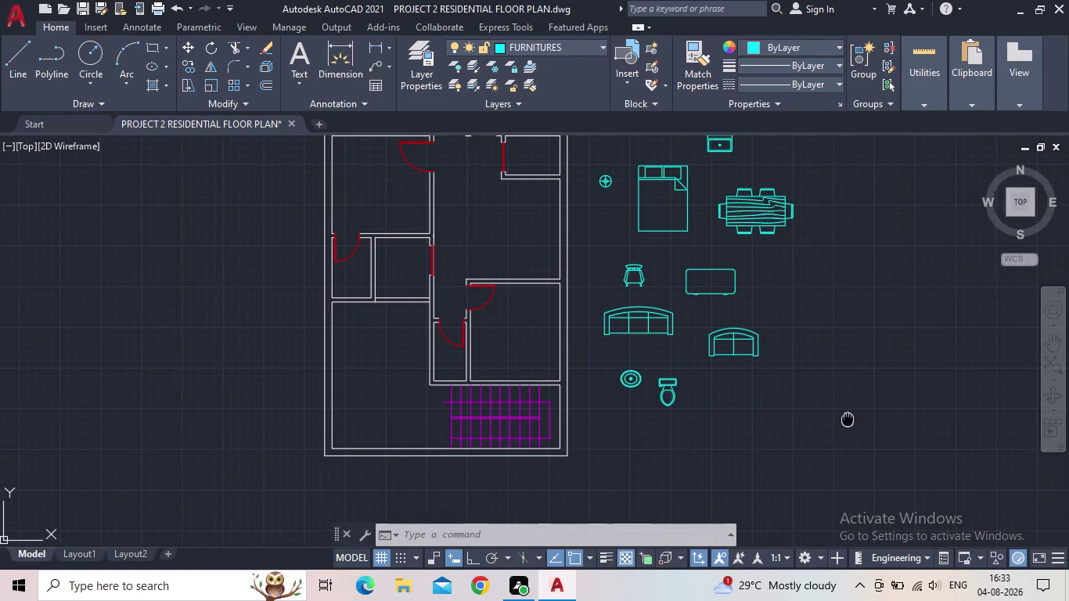
middle_drag(844, 422, 830, 430)
scroll(down, 3)
middle_drag(811, 412, 780, 422)
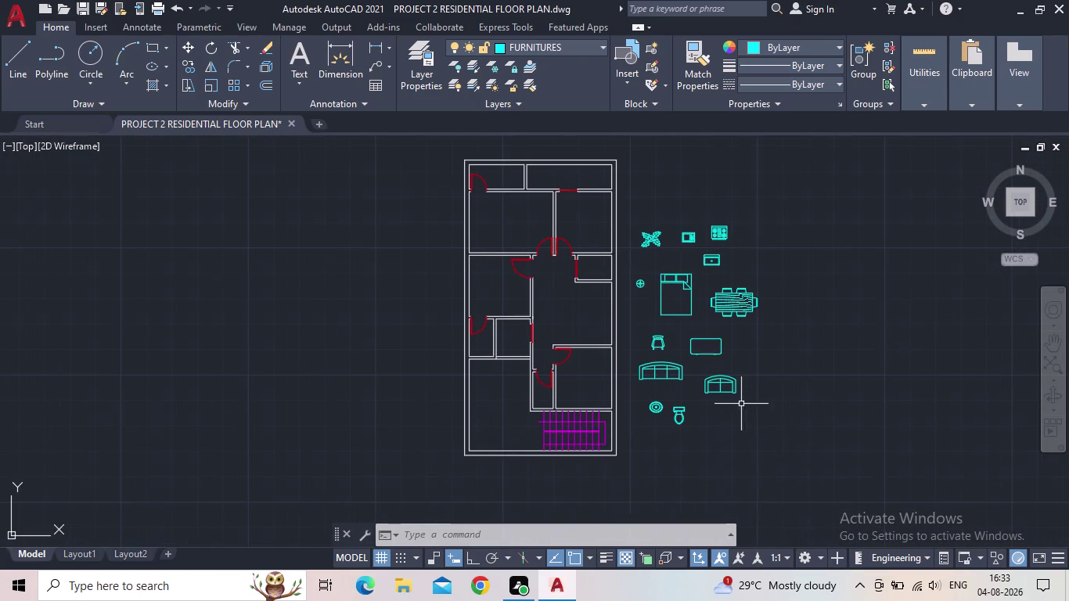
scroll(up, 3)
middle_drag(745, 396, 729, 411)
scroll(up, 3)
middle_drag(604, 463, 621, 454)
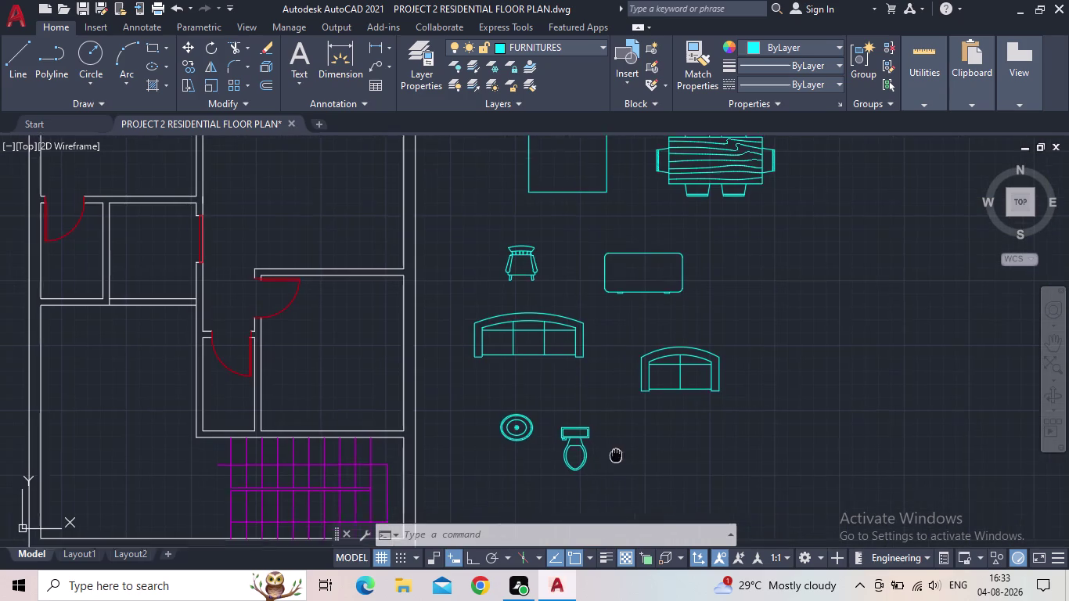
middle_drag(622, 454, 752, 471)
scroll(down, 3)
Select the cyan bed for copying with the CO command.
scroll(up, 3)
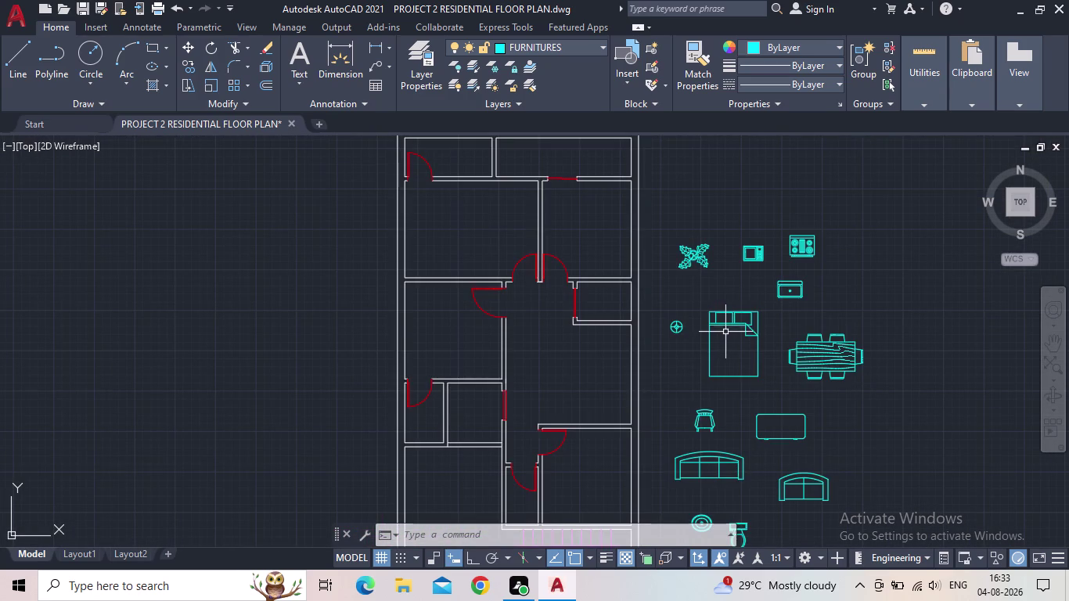
key(c)
key(o)
key(Return)
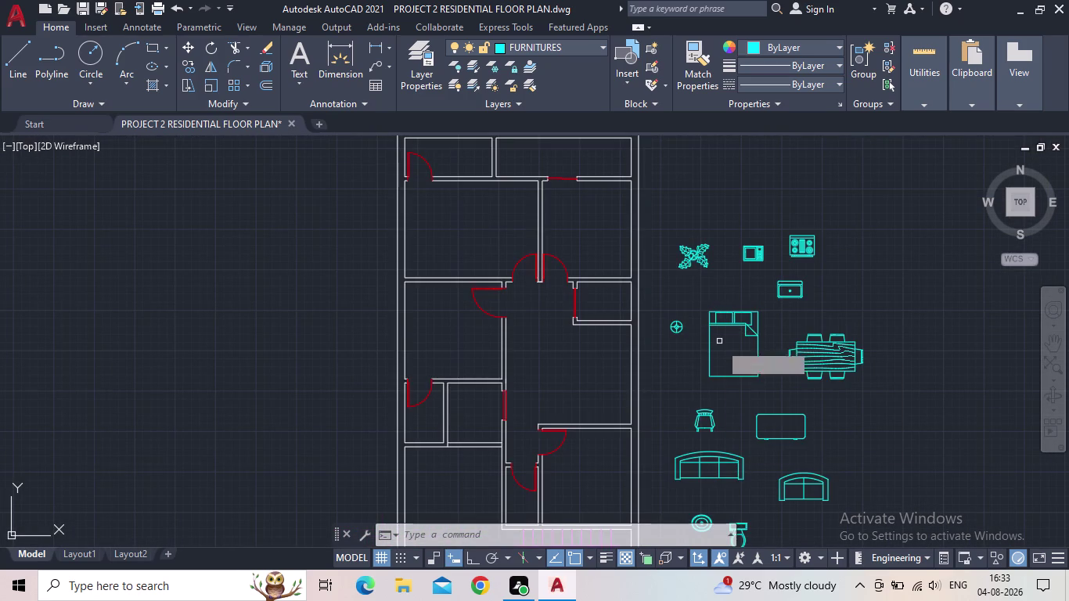
click(719, 331)
click(714, 325)
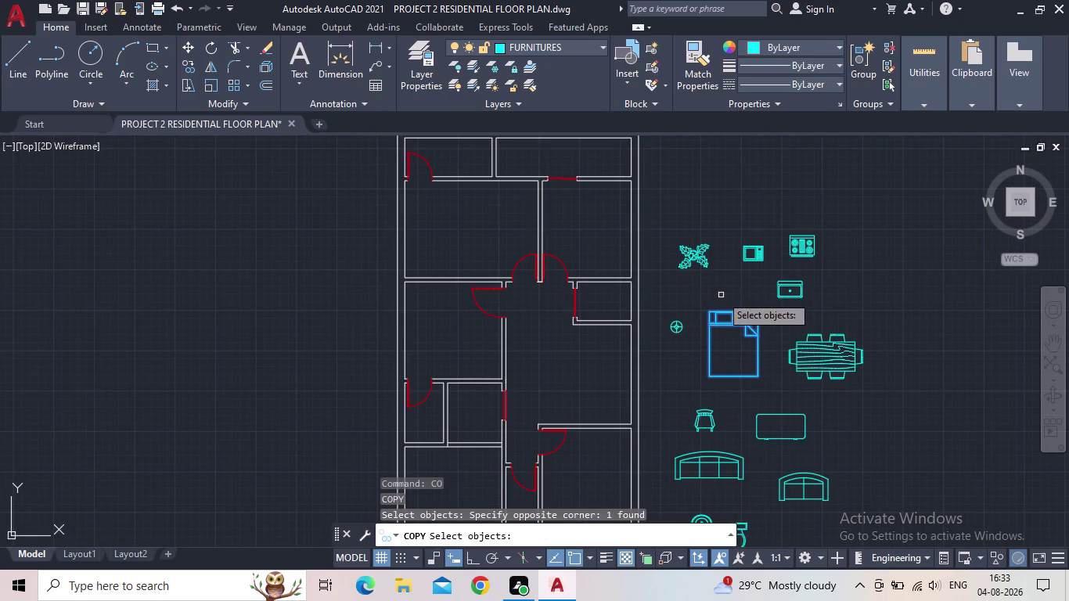
key(space)
Place the bed copy, based at its headboard, inside the upper-left bedroom.
scroll(up, 3)
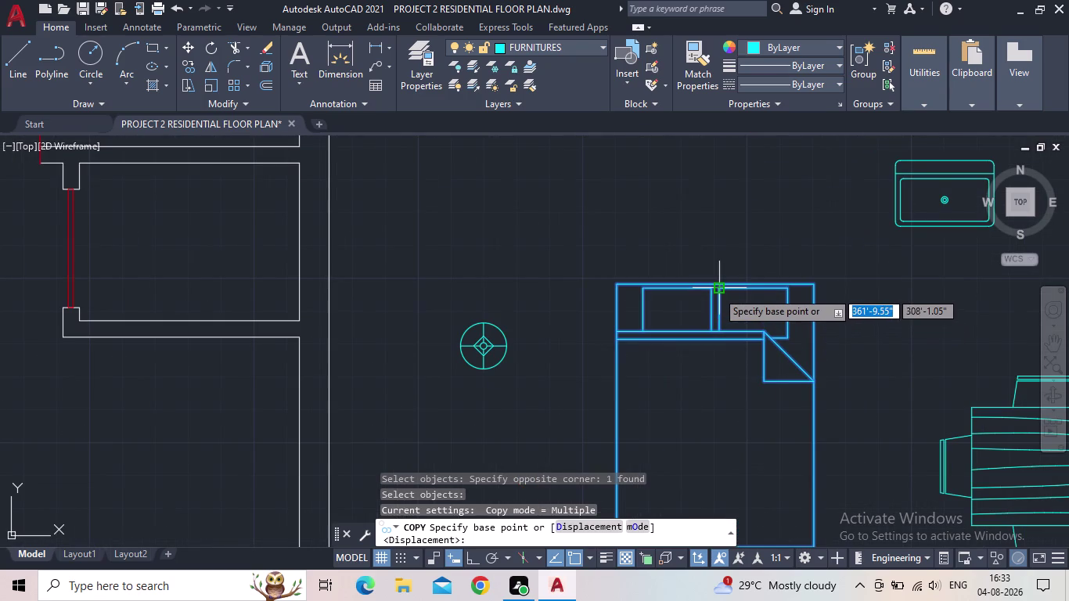
scroll(up, 3)
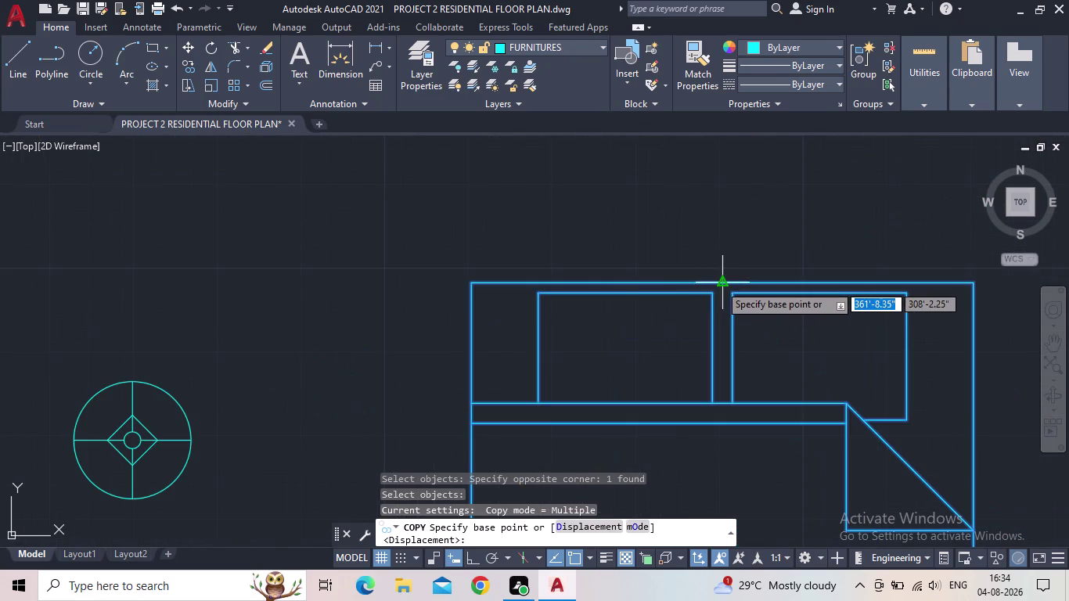
click(720, 284)
scroll(down, 3)
scroll(down, 3)
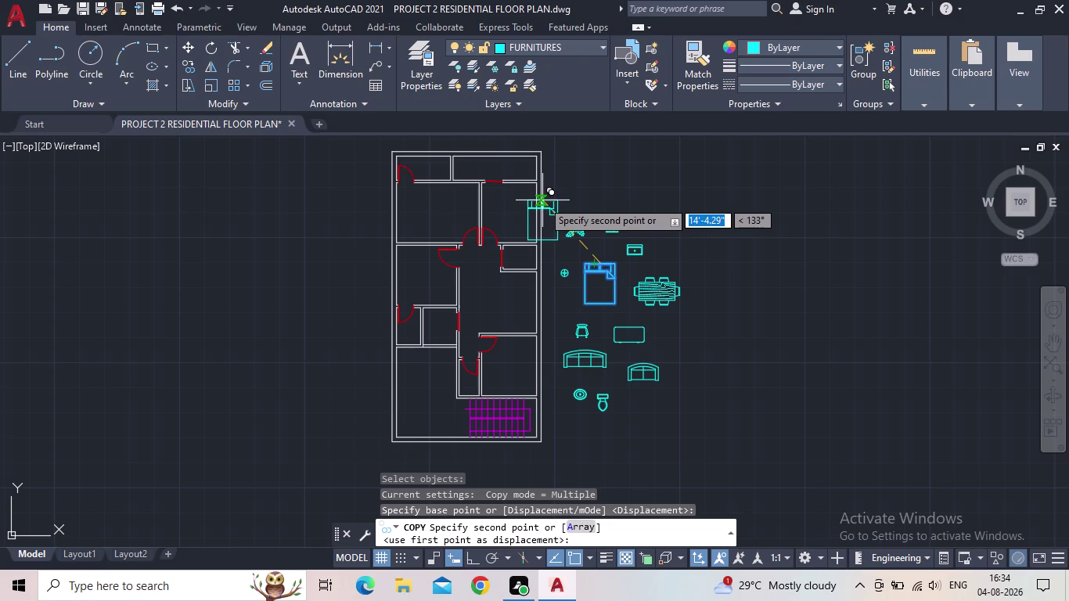
click(440, 197)
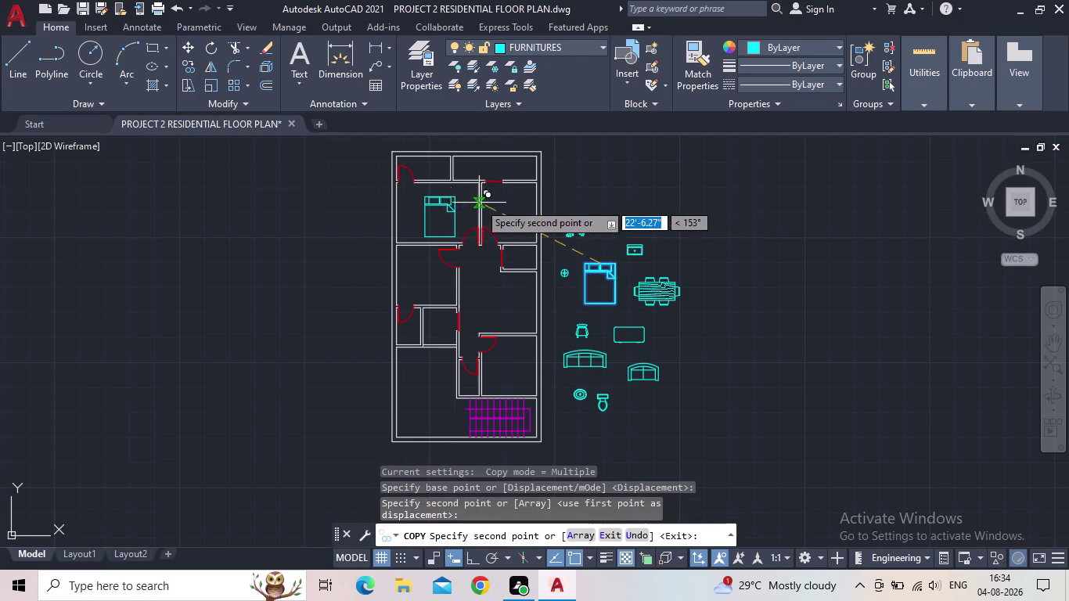
key(Escape)
drag(453, 212, 445, 214)
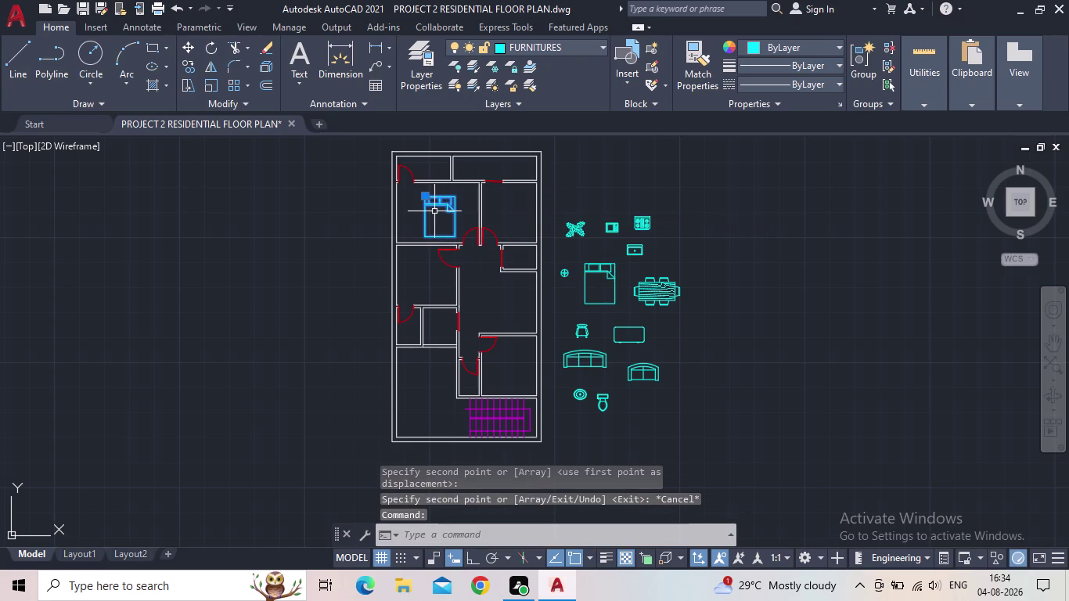
Rotate the bed copy a quarter turn about its top edge with Ortho on.
key(r)
key(o)
key(Return)
scroll(up, 3)
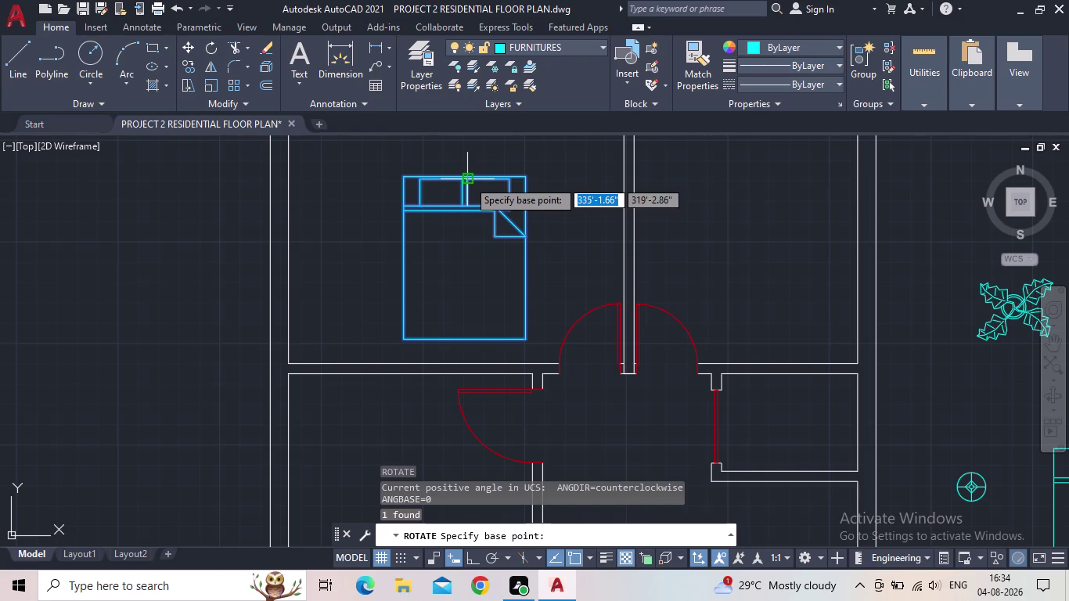
scroll(up, 3)
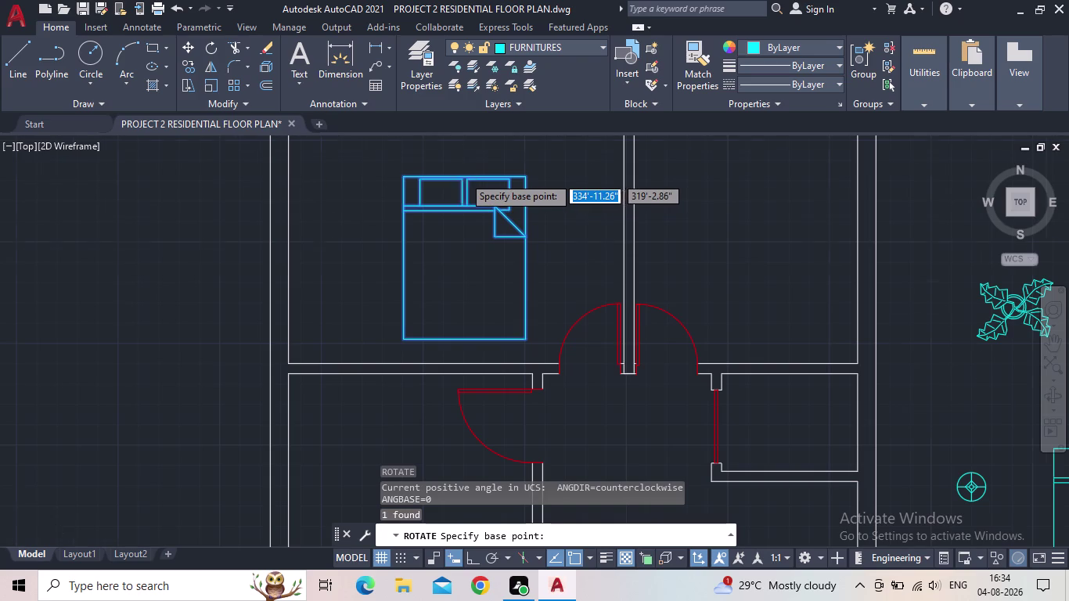
scroll(up, 3)
click(463, 176)
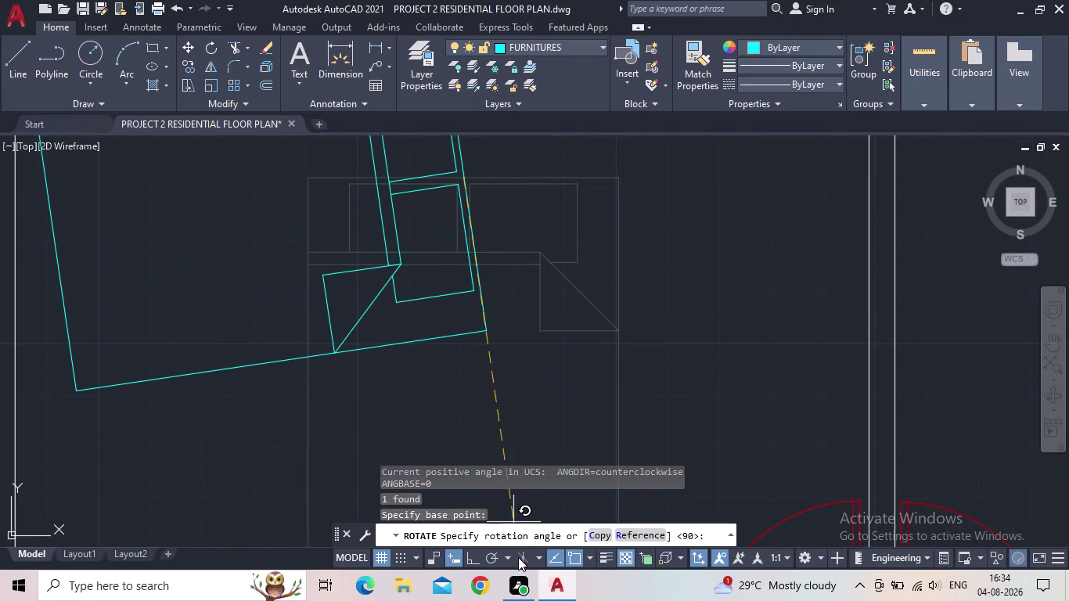
click(473, 561)
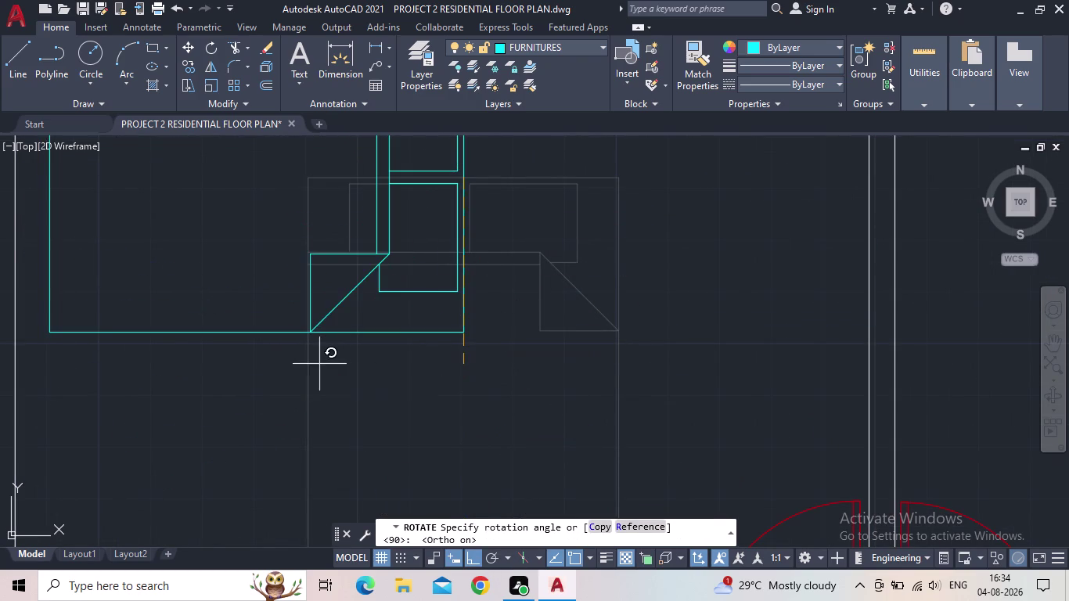
middle_drag(453, 375, 562, 358)
scroll(down, 3)
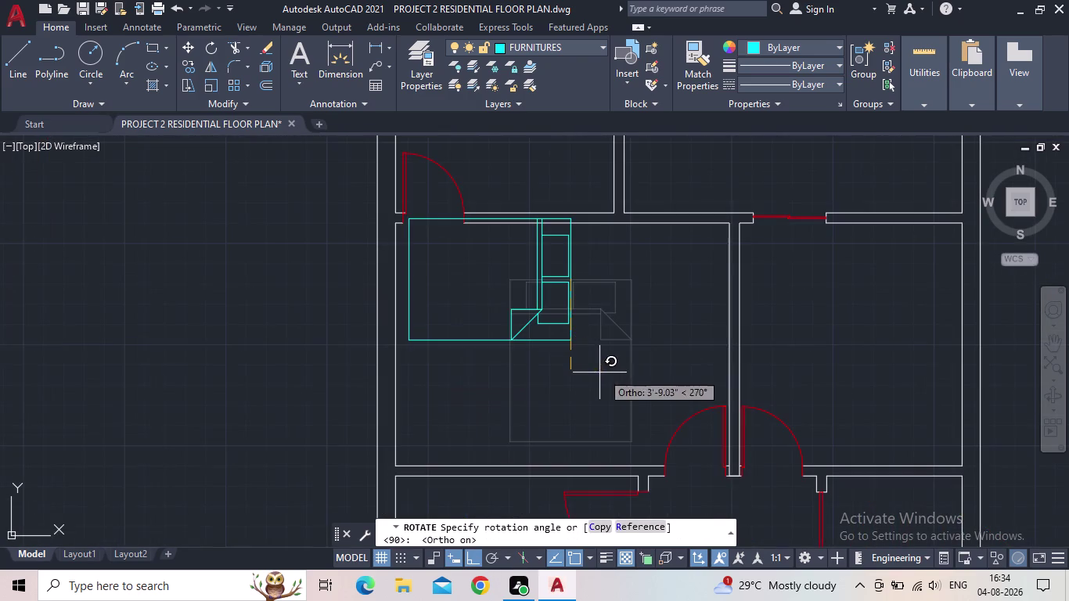
click(216, 297)
Select the rotated bed and pan to recentre the plan and furniture.
drag(565, 291, 551, 274)
click(541, 266)
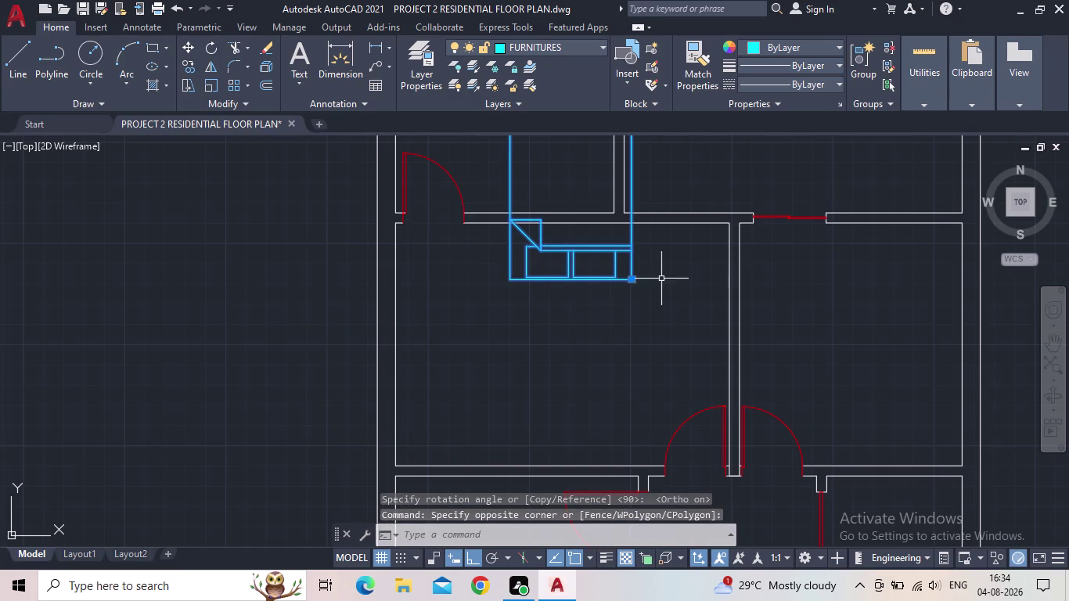
scroll(down, 3)
middle_drag(629, 331, 611, 343)
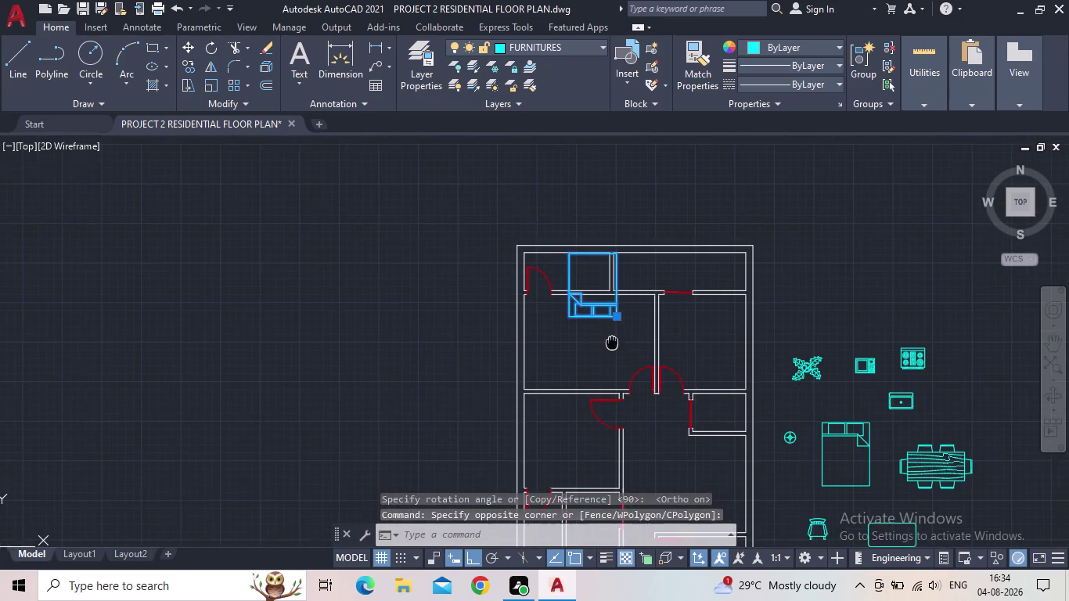
middle_drag(612, 343, 608, 344)
scroll(down, 3)
middle_drag(607, 343, 607, 328)
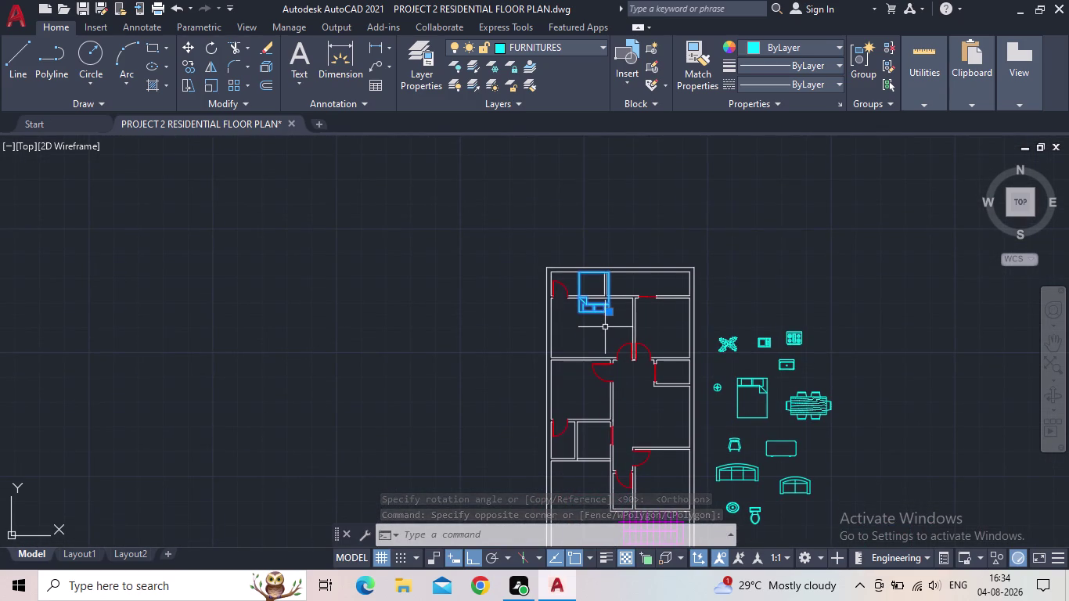
middle_drag(609, 310, 609, 309)
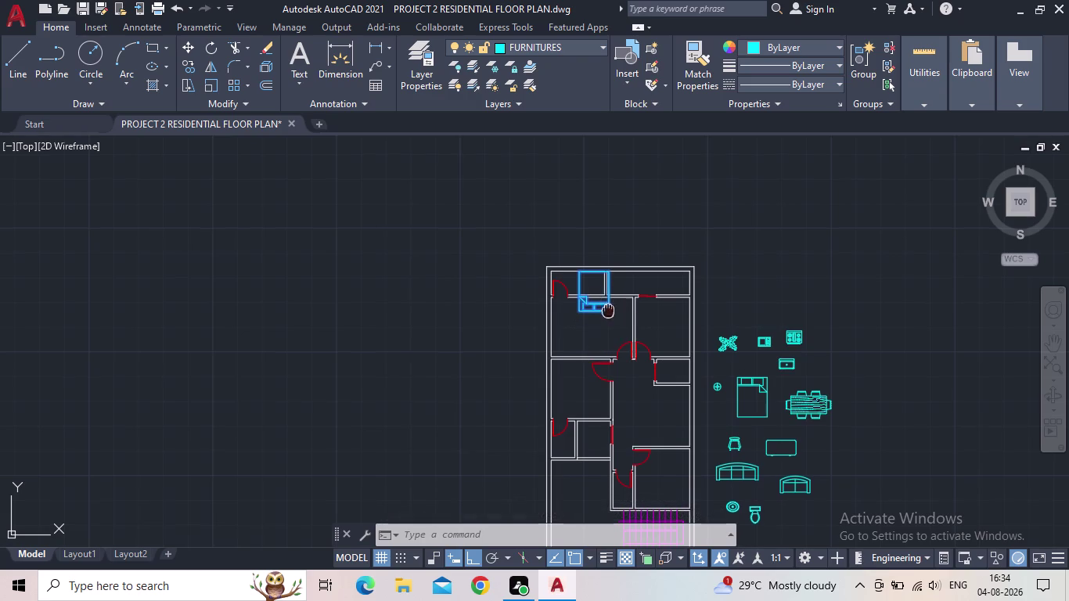
middle_drag(608, 309, 562, 287)
Grip-move the spare bed to the left of the floor plan.
click(693, 363)
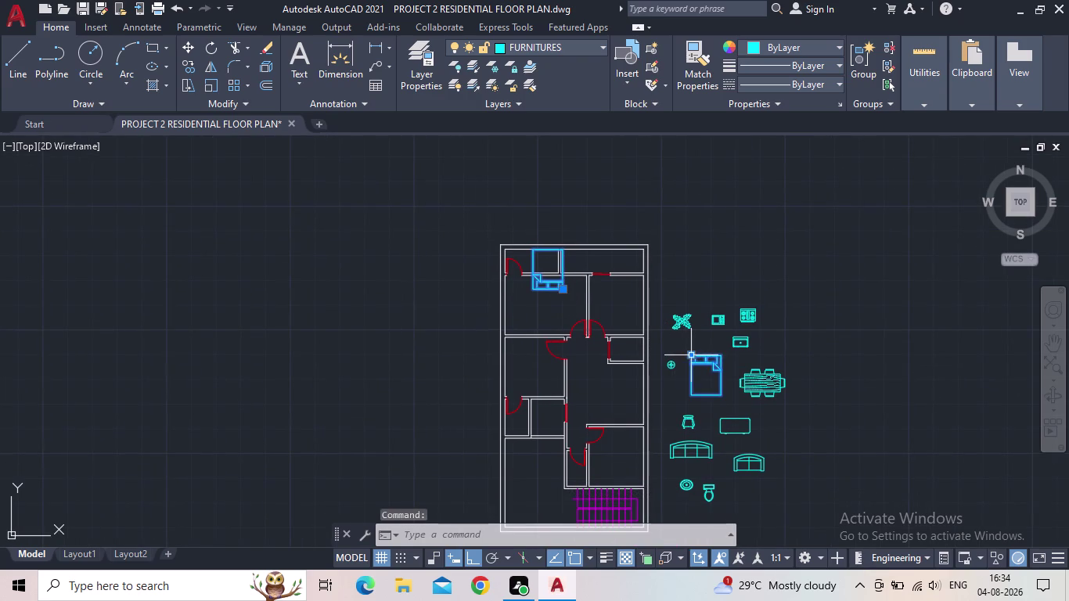
drag(694, 355, 684, 355)
click(388, 357)
key(Escape)
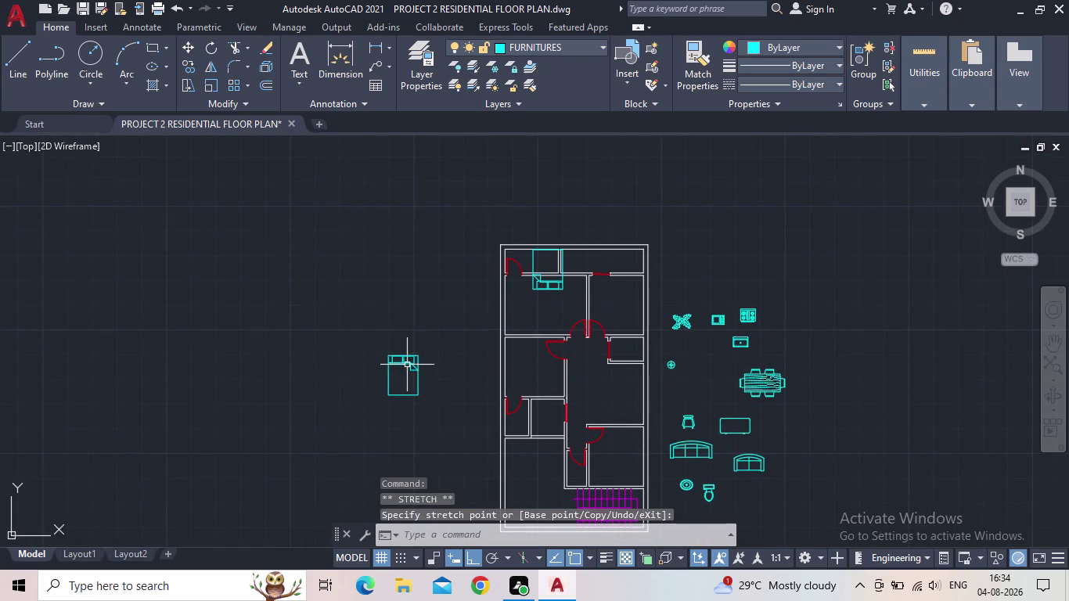
drag(451, 411, 440, 408)
click(404, 390)
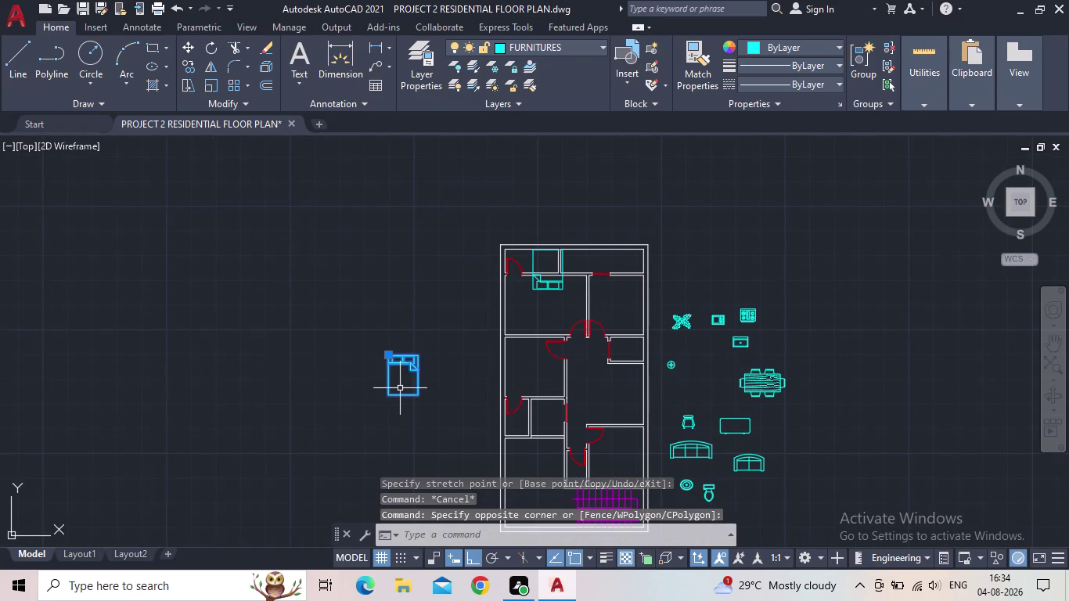
Rotate the spare bed sideways about its corner so the headboard faces right.
key(r)
key(o)
key(space)
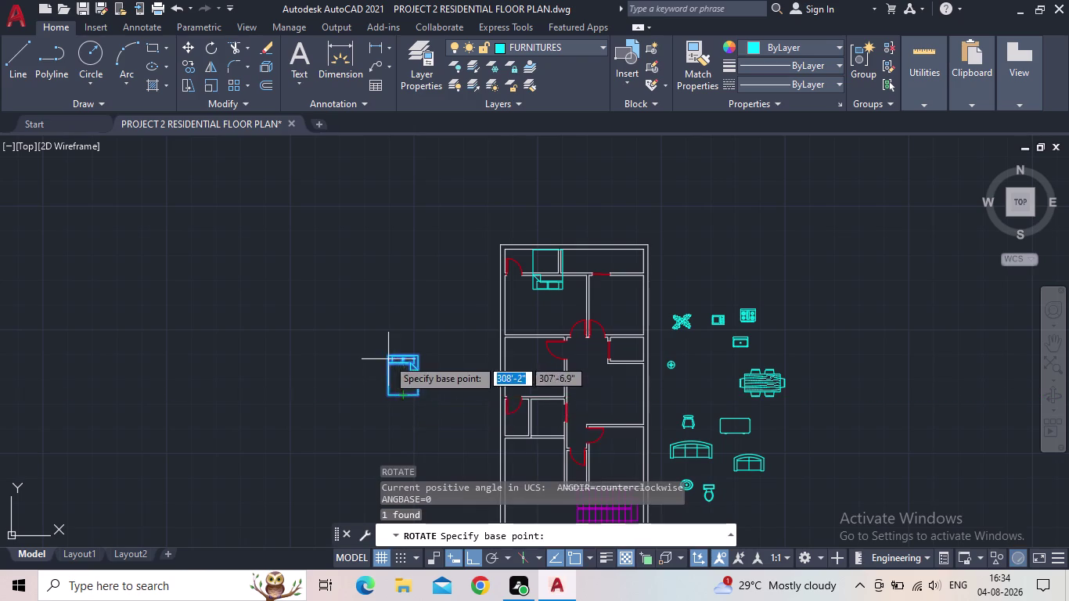
scroll(up, 3)
click(386, 357)
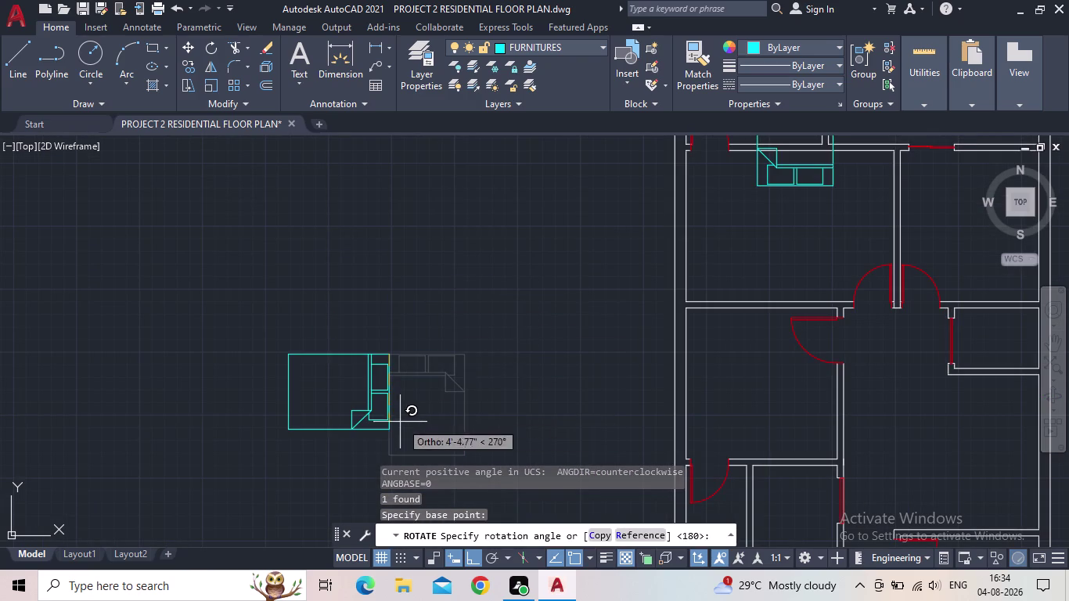
middle_drag(398, 417, 424, 331)
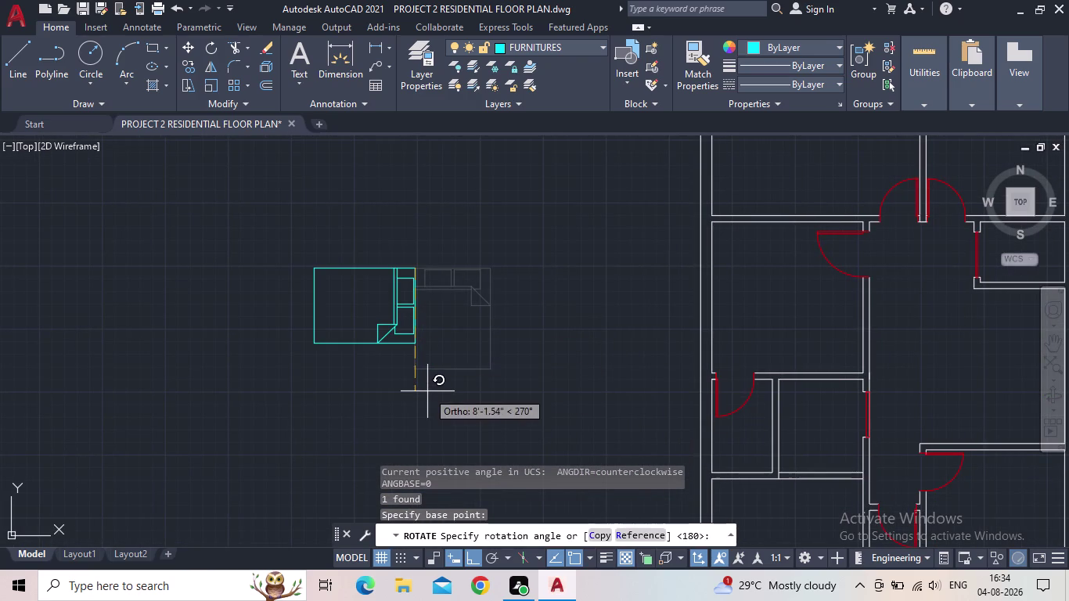
click(426, 404)
key(Escape)
drag(432, 402, 420, 366)
click(350, 291)
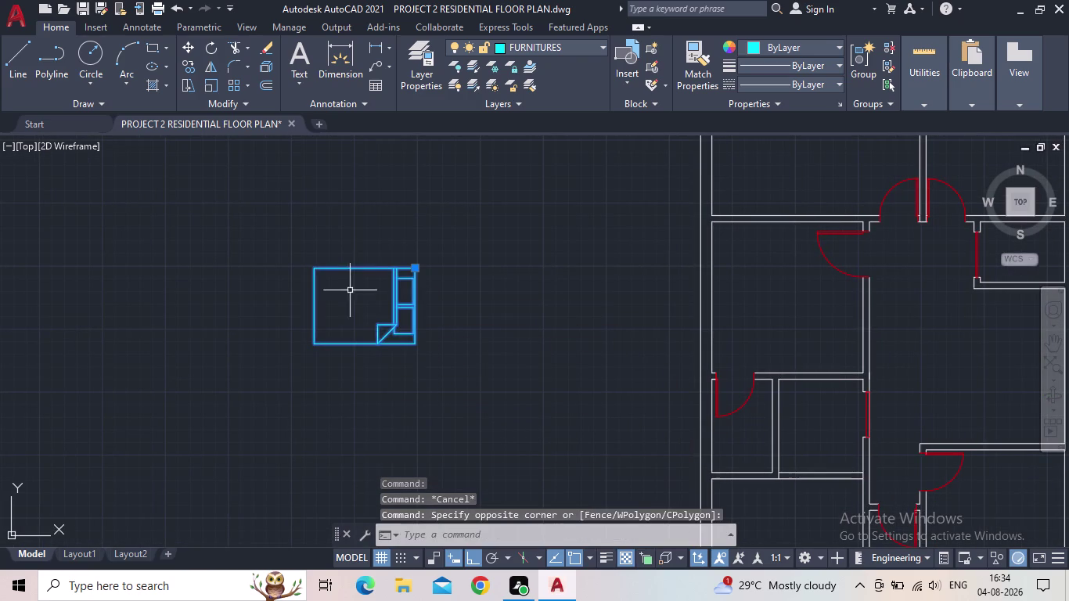
Start copying the cyan bed with CO, using its edge midpoint as the base point.
key(c)
key(o)
key(Return)
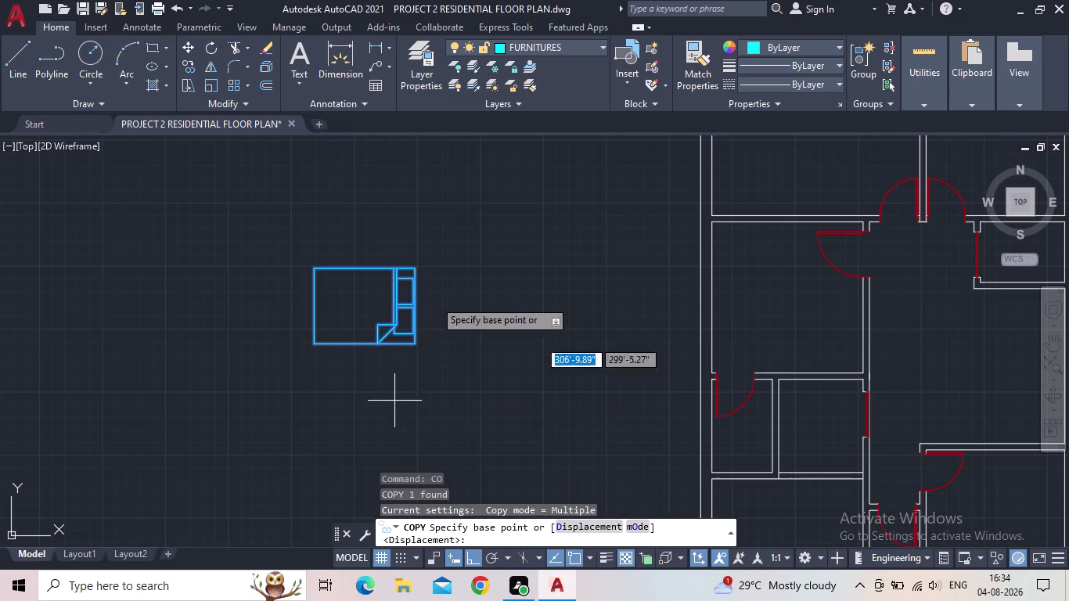
scroll(up, 3)
scroll(up, 3)
drag(391, 320, 398, 323)
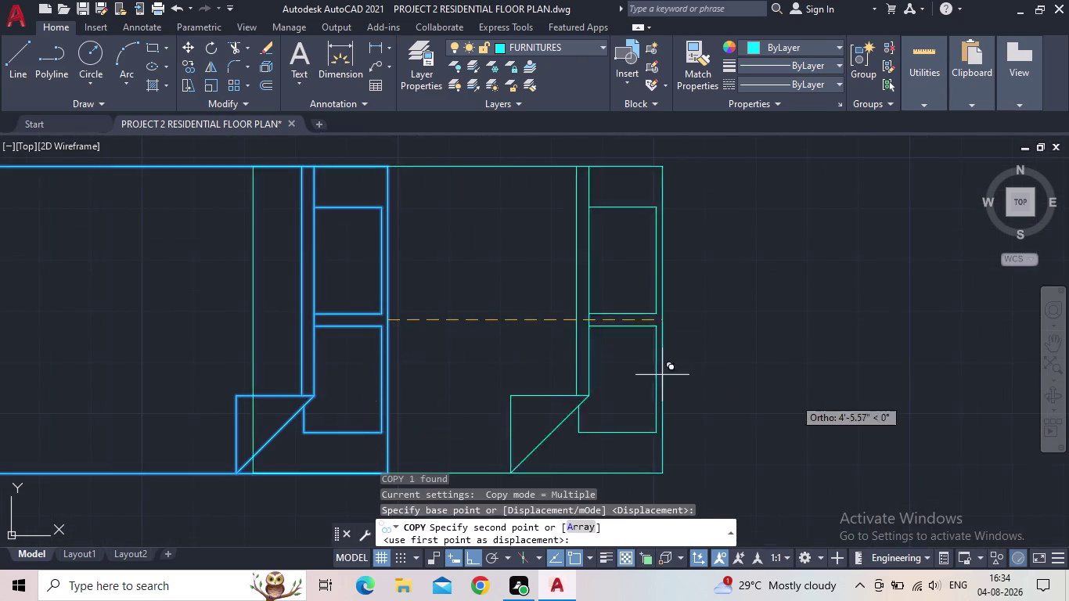
middle_drag(820, 398, 789, 403)
scroll(down, 3)
click(475, 561)
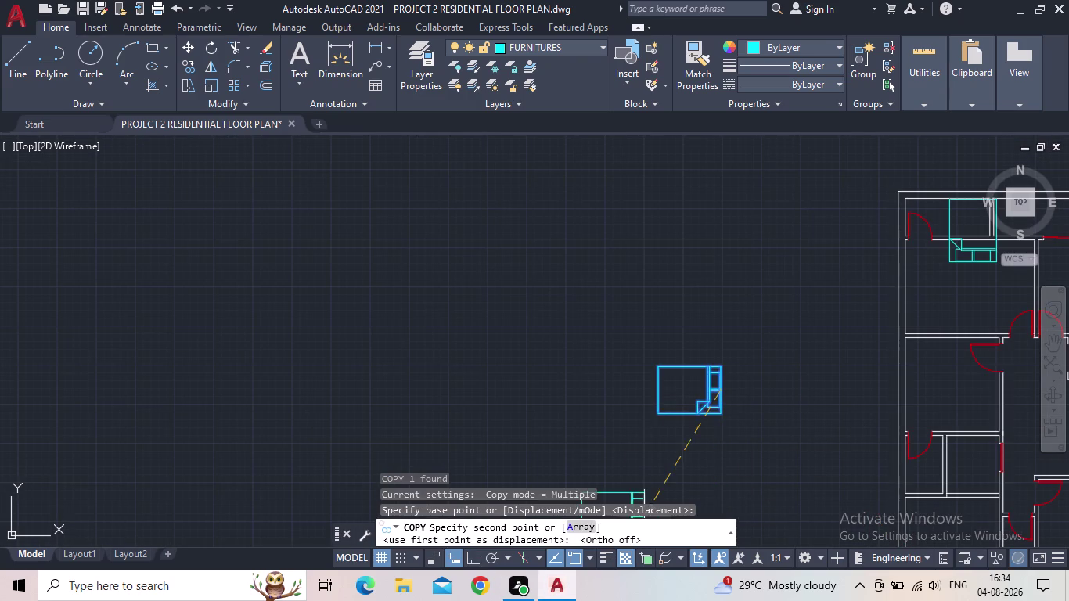
Place the first bed copy into the lower bedroom of the floor plan.
middle_drag(677, 426, 310, 409)
scroll(down, 3)
scroll(up, 3)
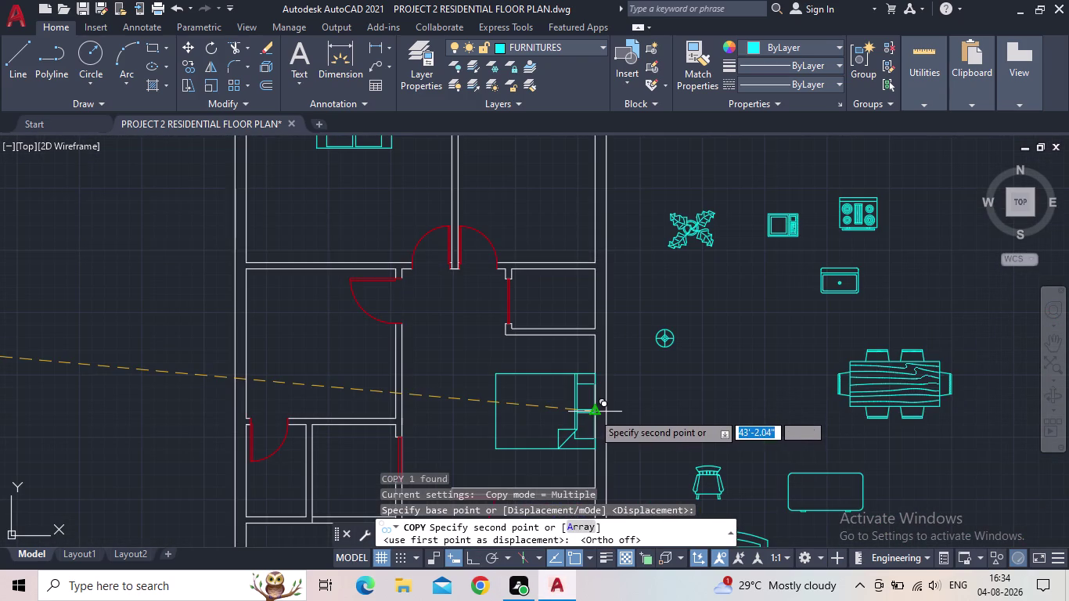
middle_drag(597, 411, 698, 375)
middle_drag(689, 446, 689, 424)
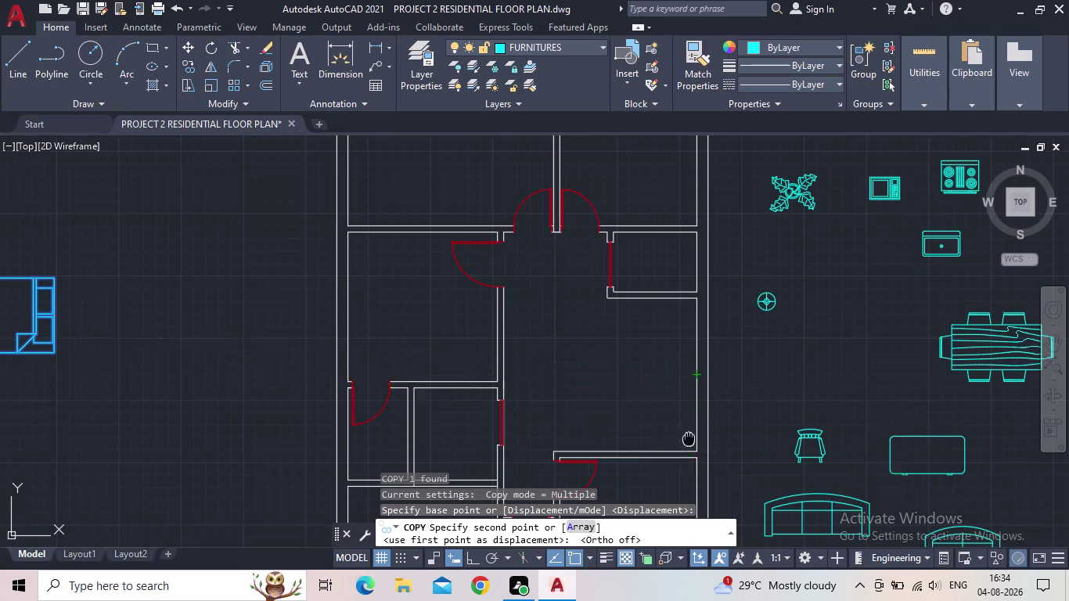
middle_drag(689, 423, 644, 277)
scroll(down, 3)
scroll(up, 3)
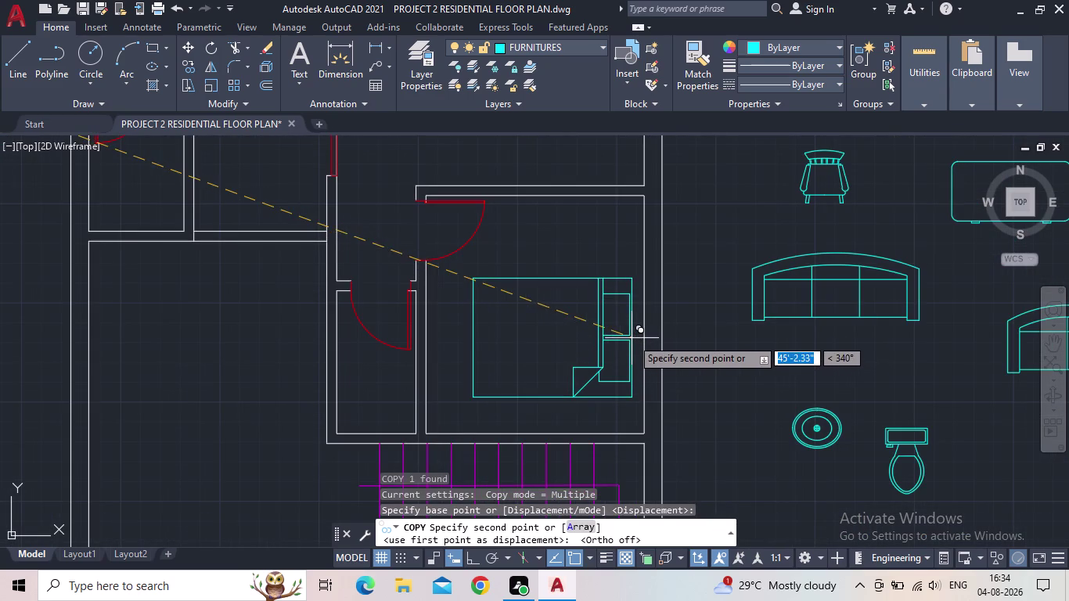
scroll(up, 3)
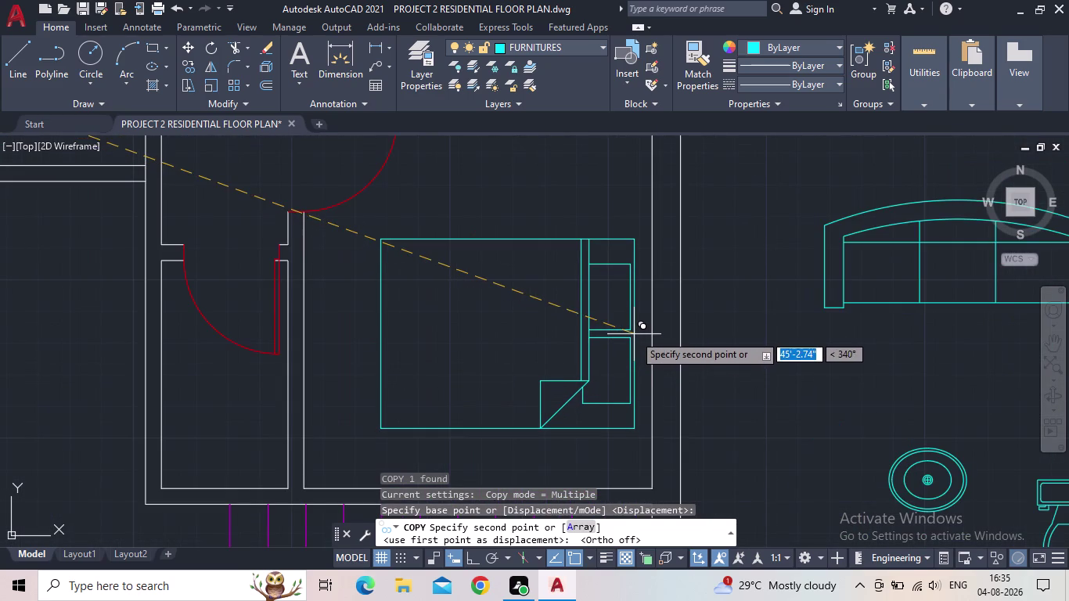
click(634, 334)
Place a second bed copy into the middle bedroom, then end the copy command.
scroll(down, 3)
middle_drag(738, 336, 863, 343)
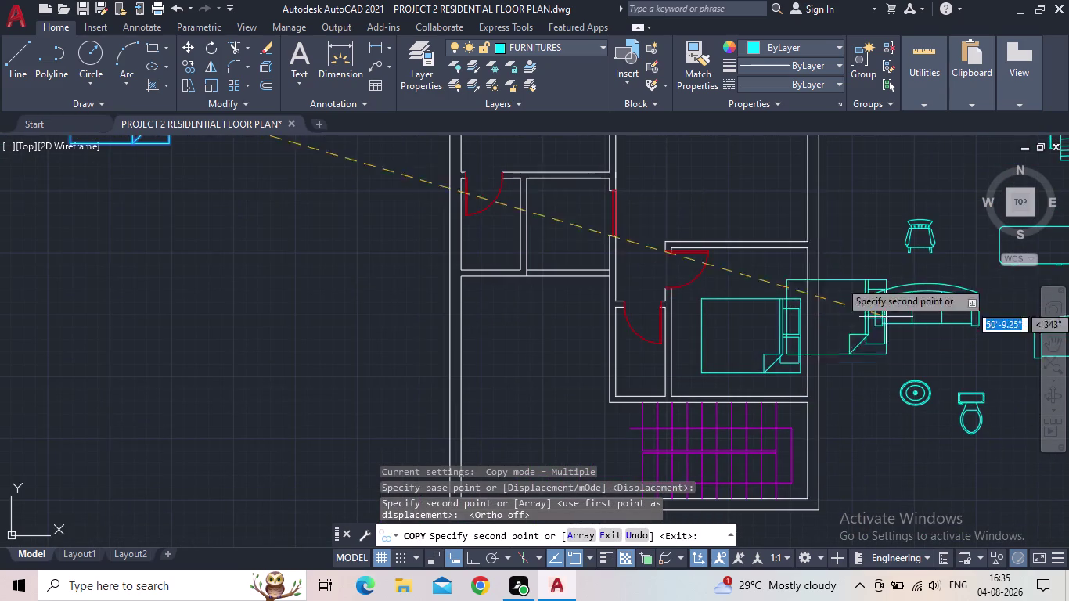
middle_drag(671, 256, 700, 408)
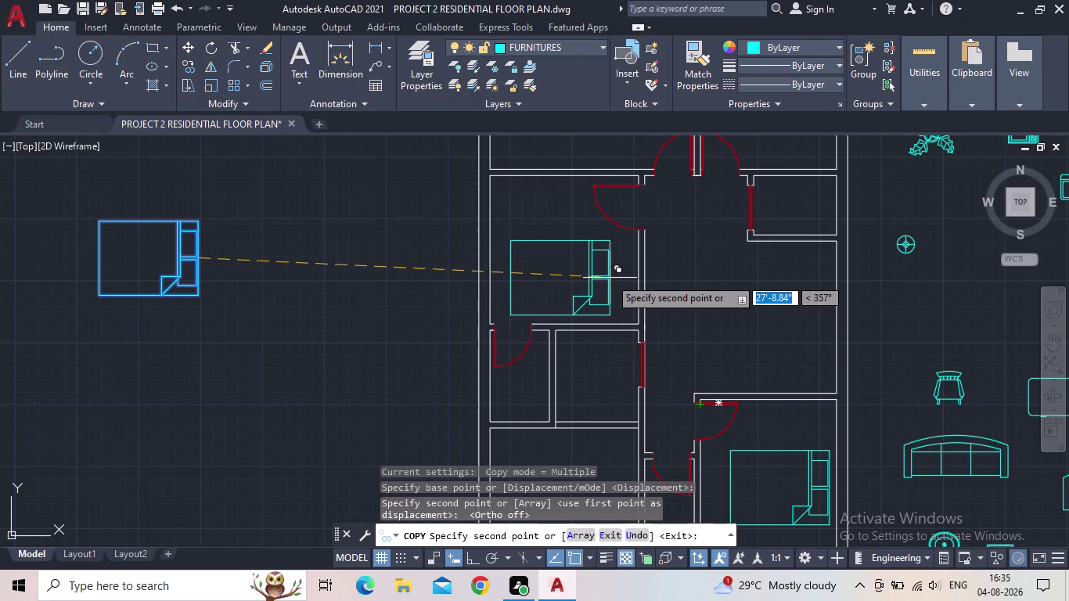
scroll(up, 3)
scroll(up, 3)
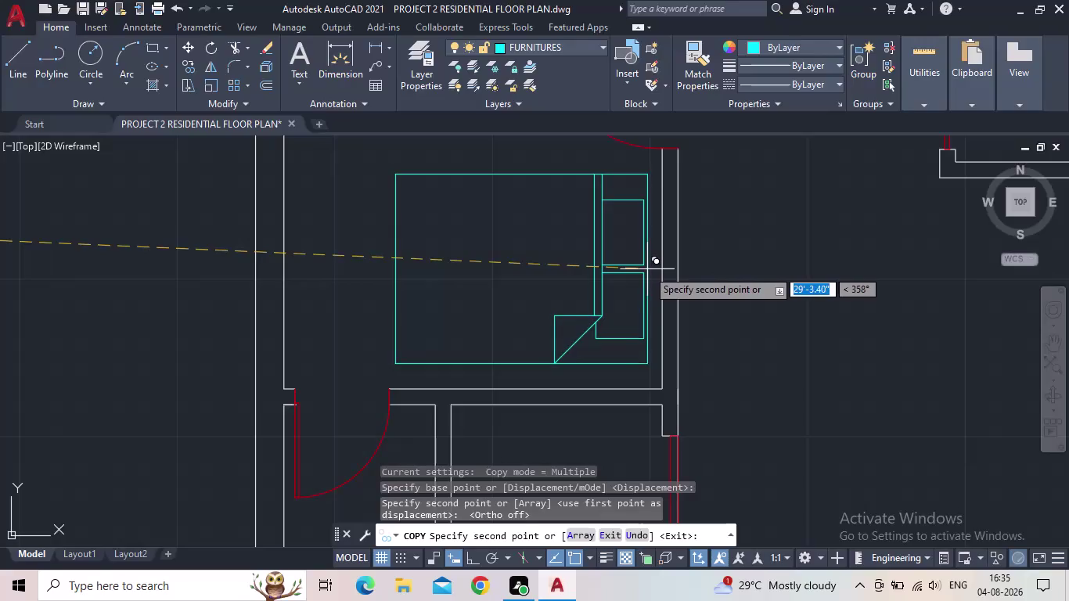
click(649, 269)
scroll(down, 3)
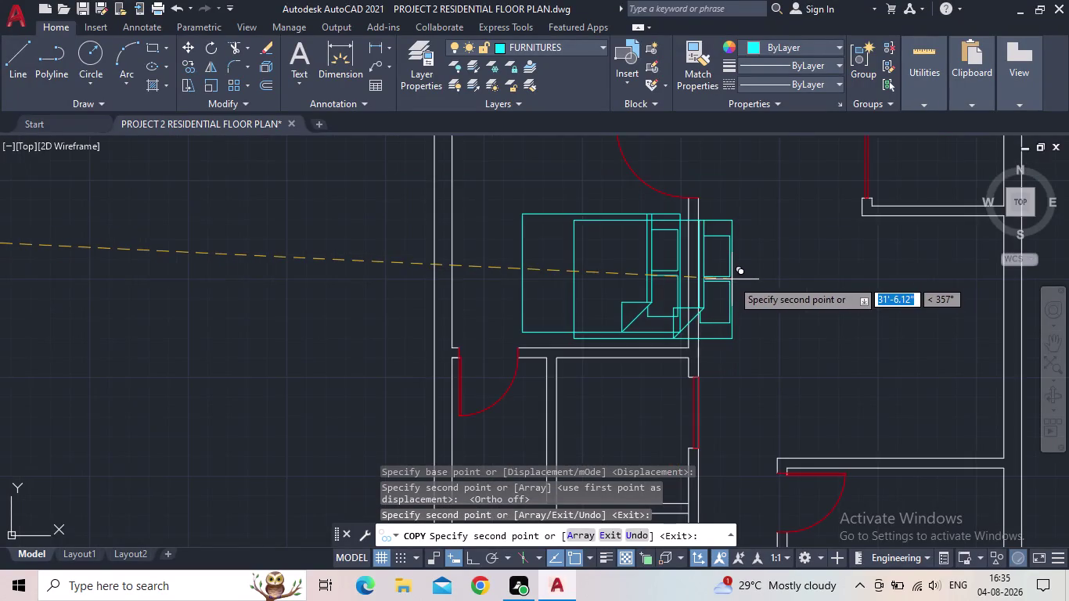
middle_drag(731, 280, 612, 322)
scroll(down, 3)
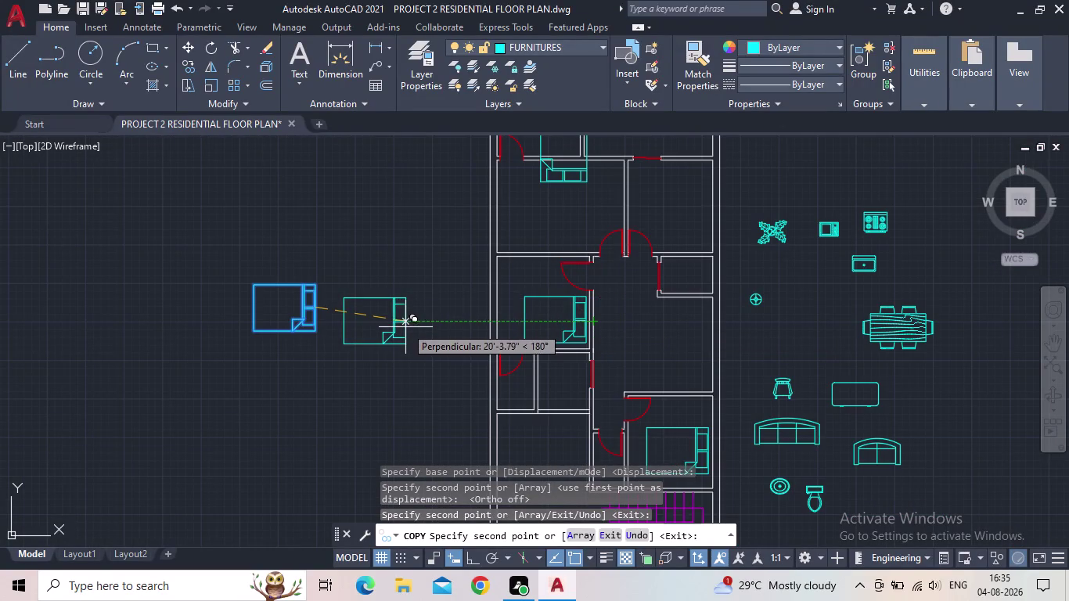
key(Escape)
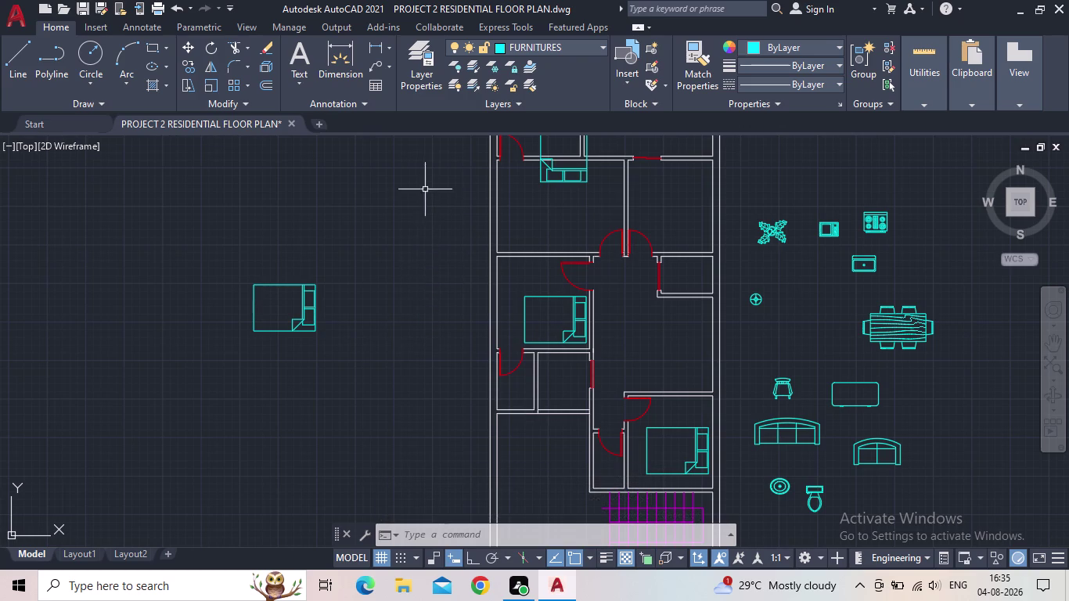
middle_drag(431, 215, 394, 296)
Move the upper bedroom's bed down by its grip until it sits against the lower wall.
click(516, 262)
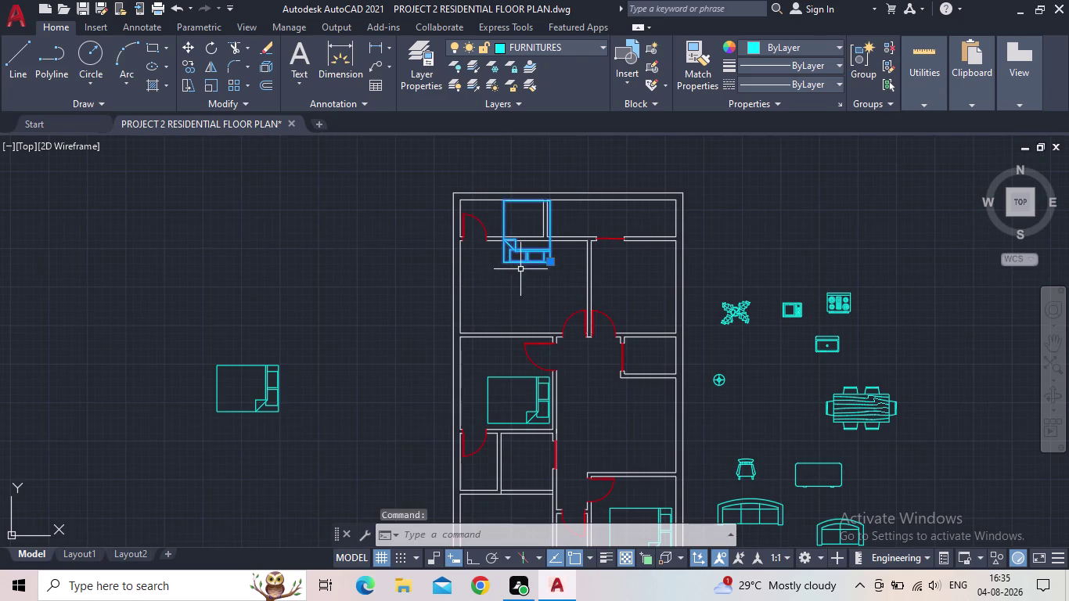
scroll(up, 3)
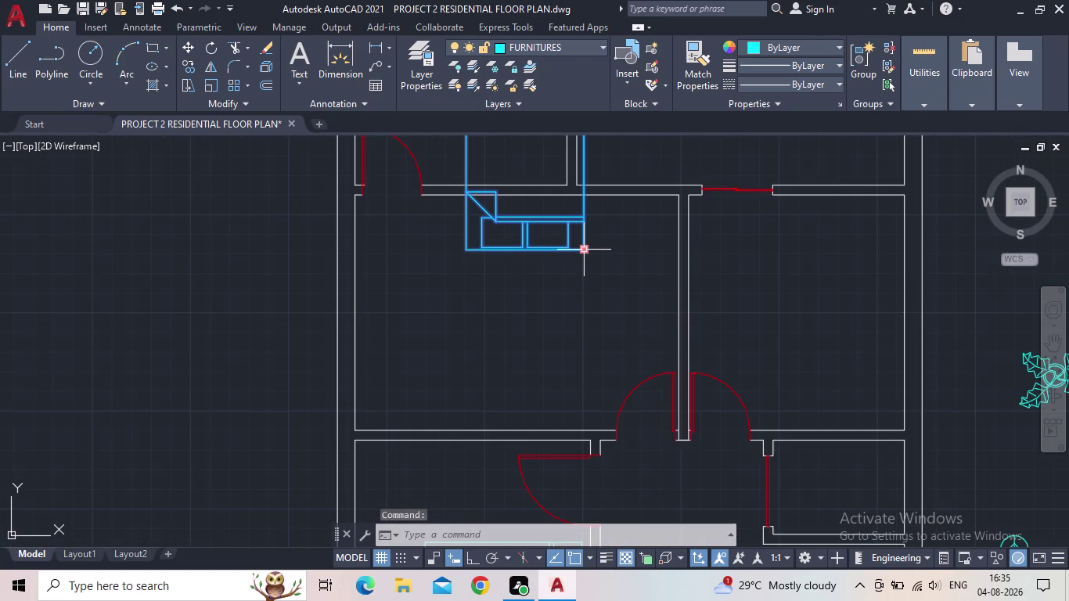
click(587, 252)
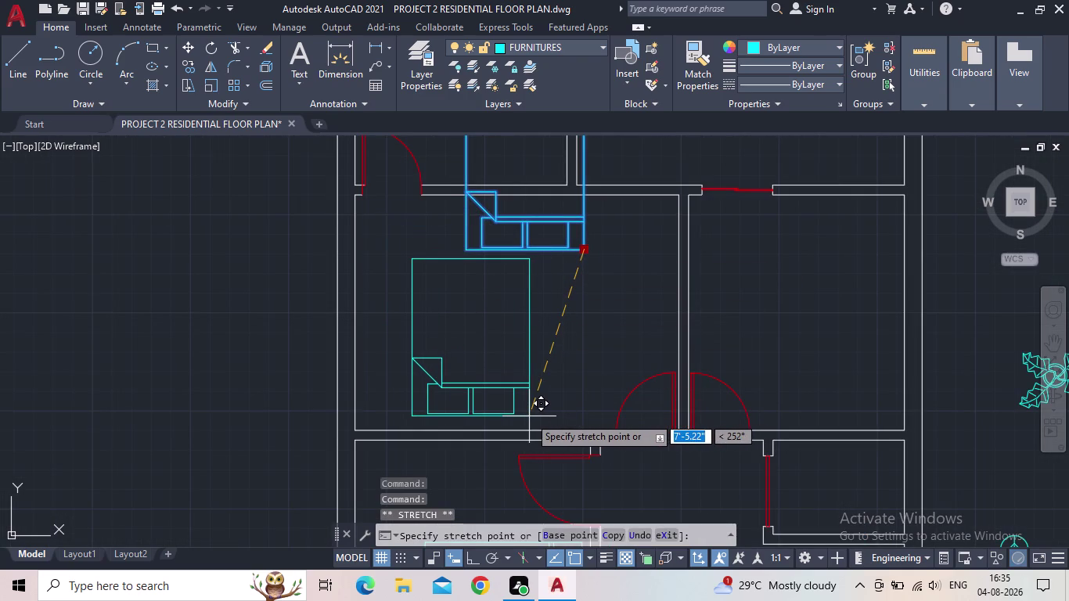
scroll(up, 3)
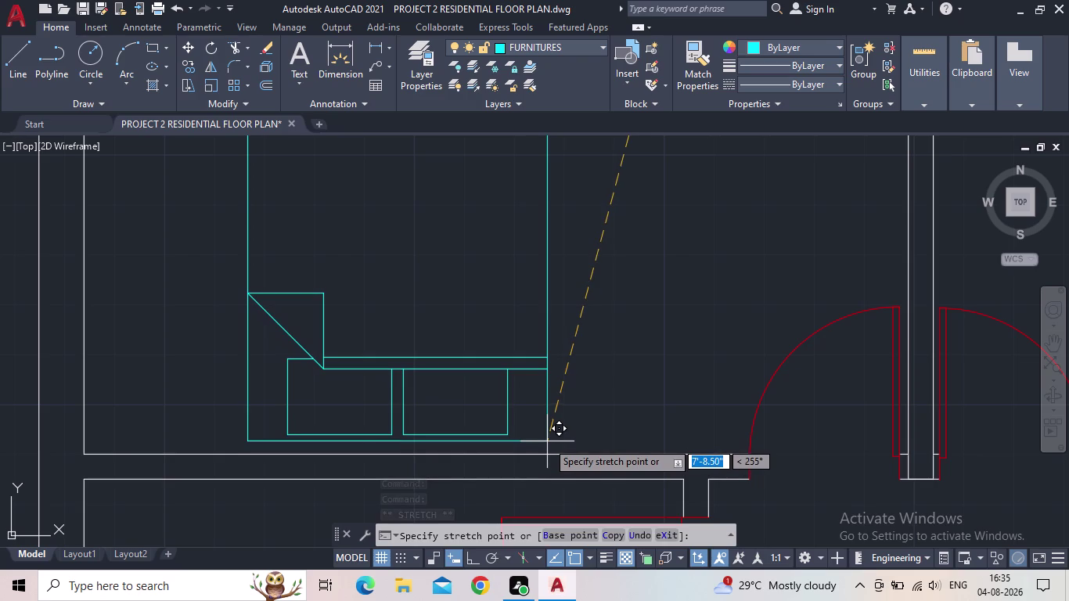
click(548, 441)
scroll(down, 3)
middle_drag(574, 435, 553, 435)
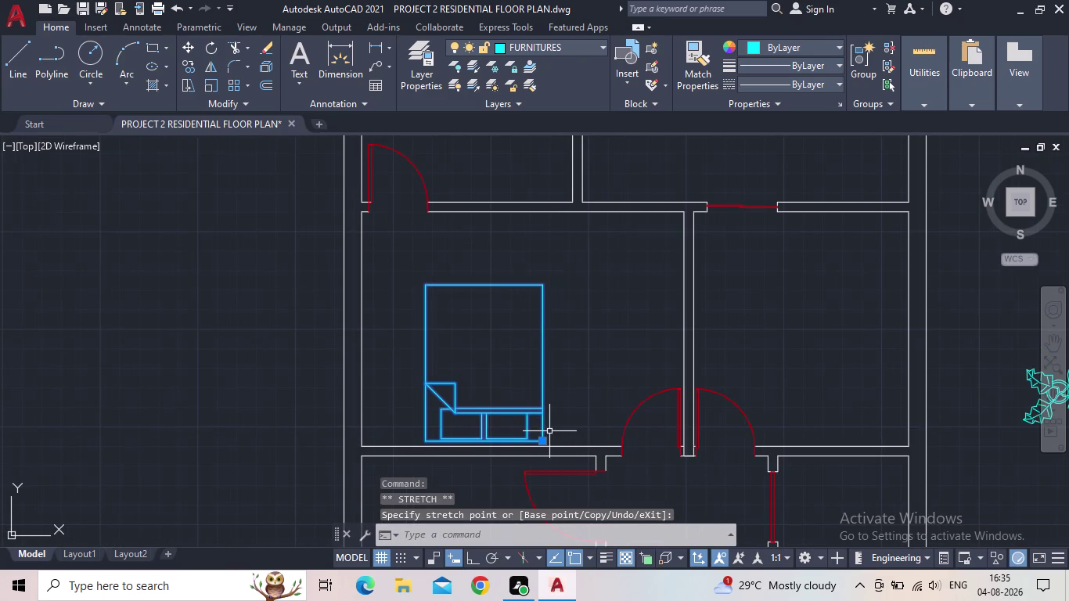
key(Escape)
Window-select the spare bed beside the plan and delete it.
scroll(down, 3)
middle_drag(534, 420, 459, 347)
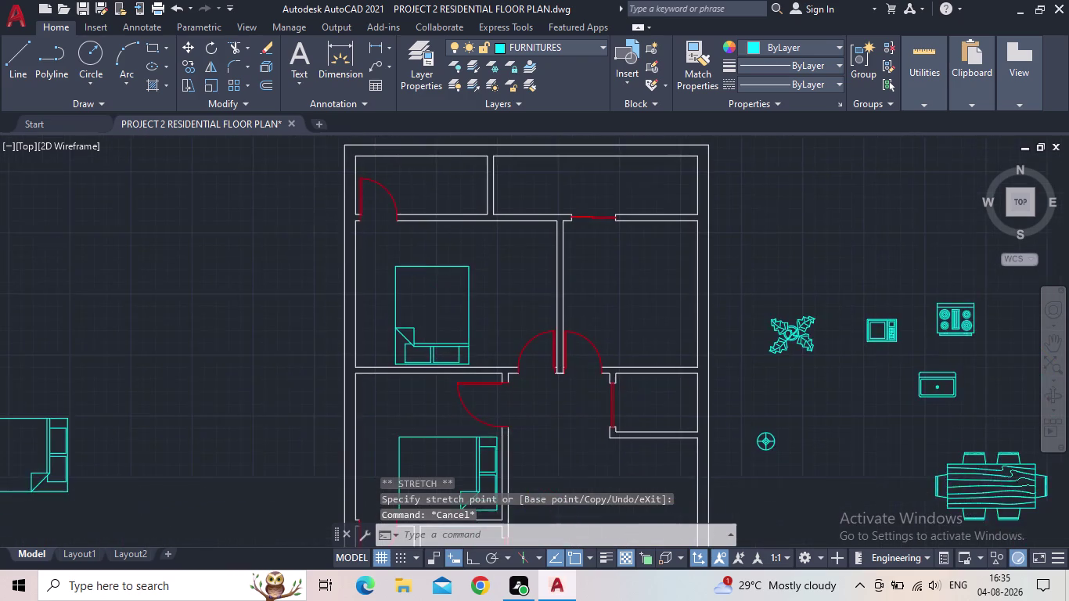
scroll(down, 3)
middle_drag(667, 393, 637, 282)
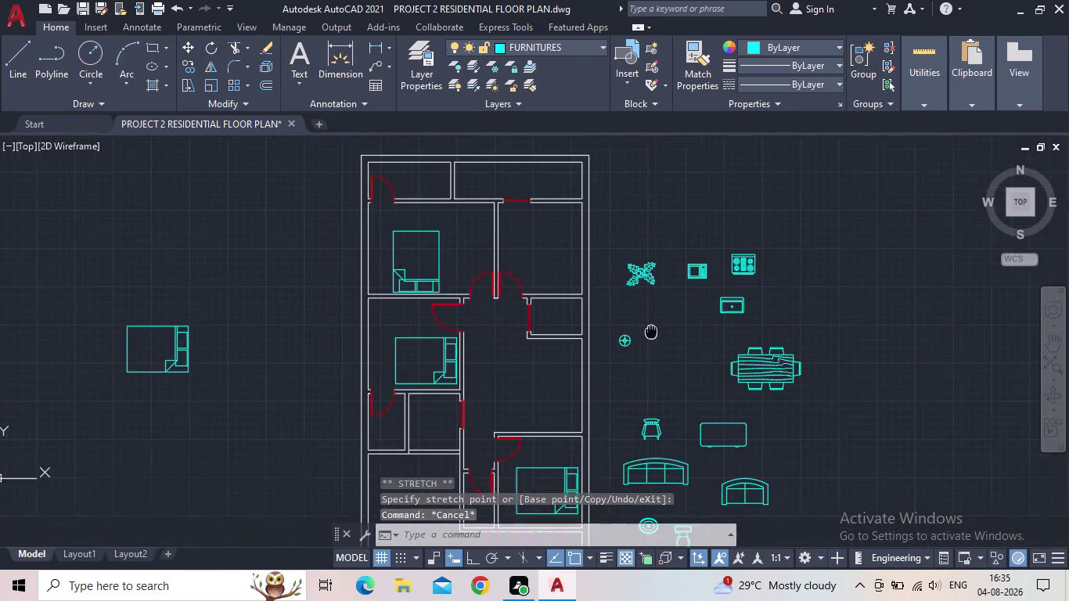
middle_drag(637, 282, 632, 271)
drag(240, 326, 223, 326)
click(96, 298)
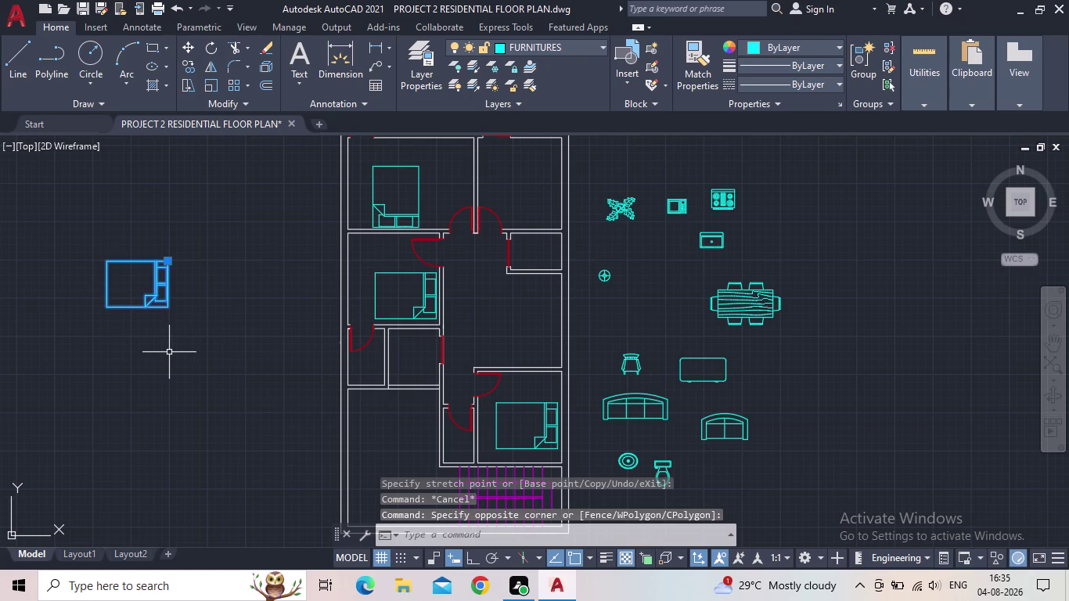
key(Delete)
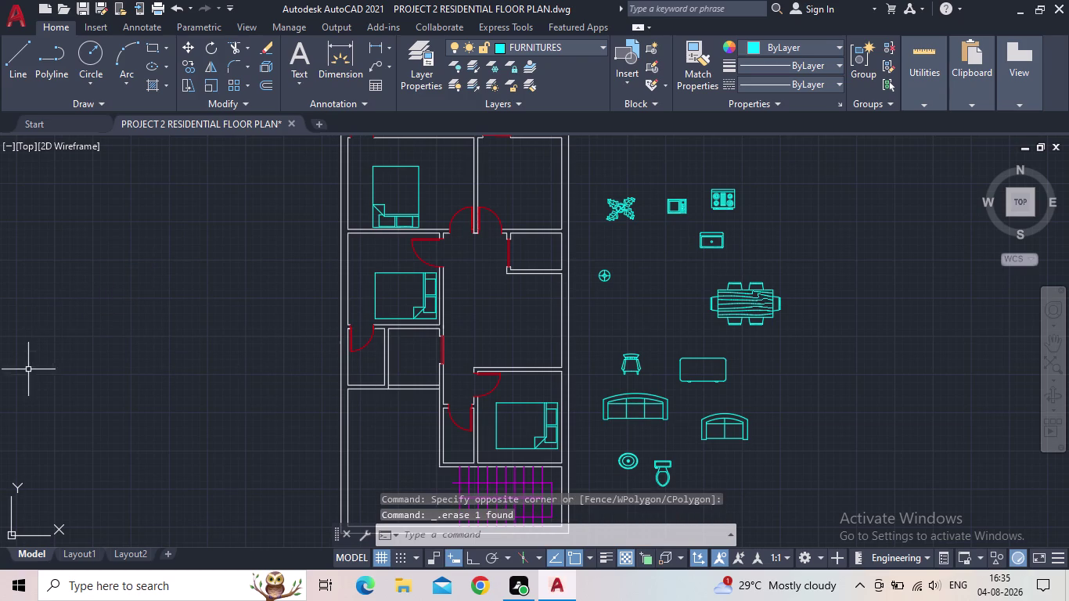